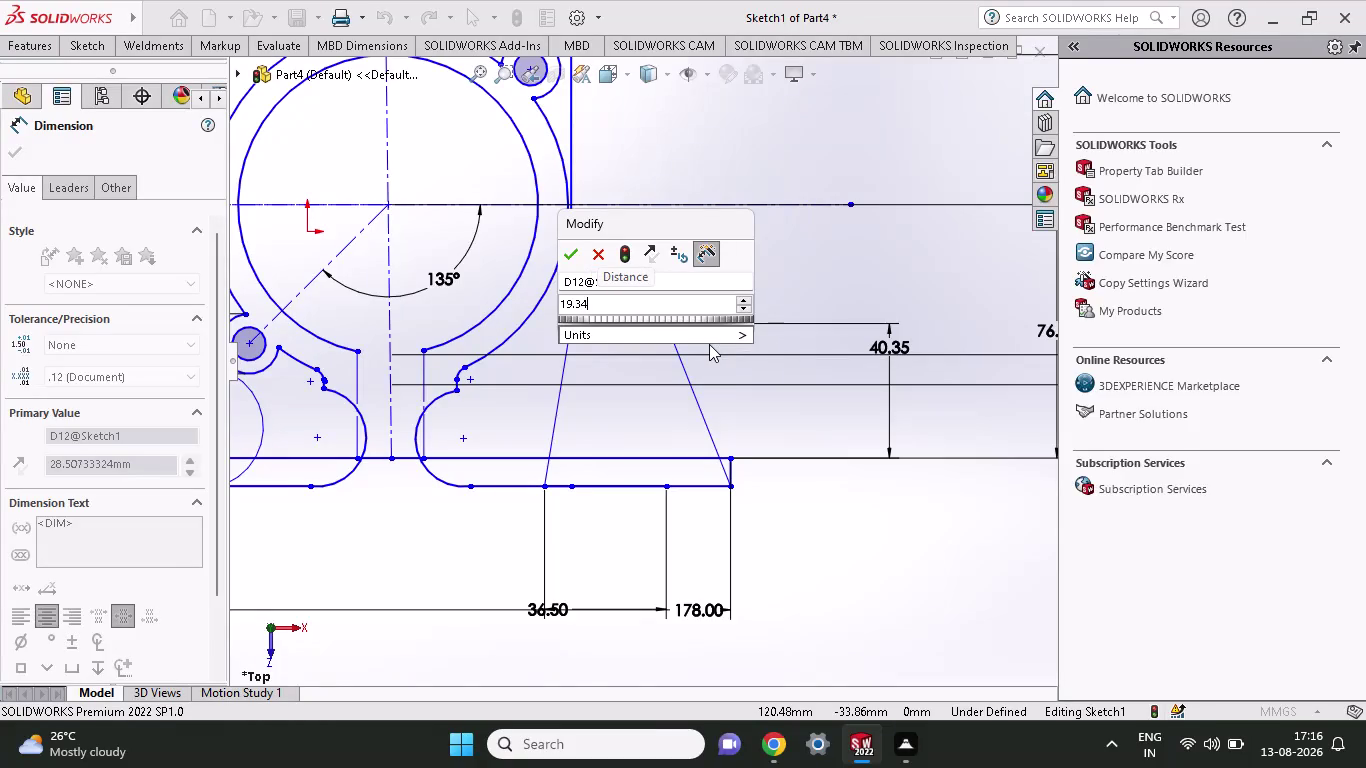
Finish setting the rib's short top edge dimension to 19.30.
key(BackSpace)
key(Return)
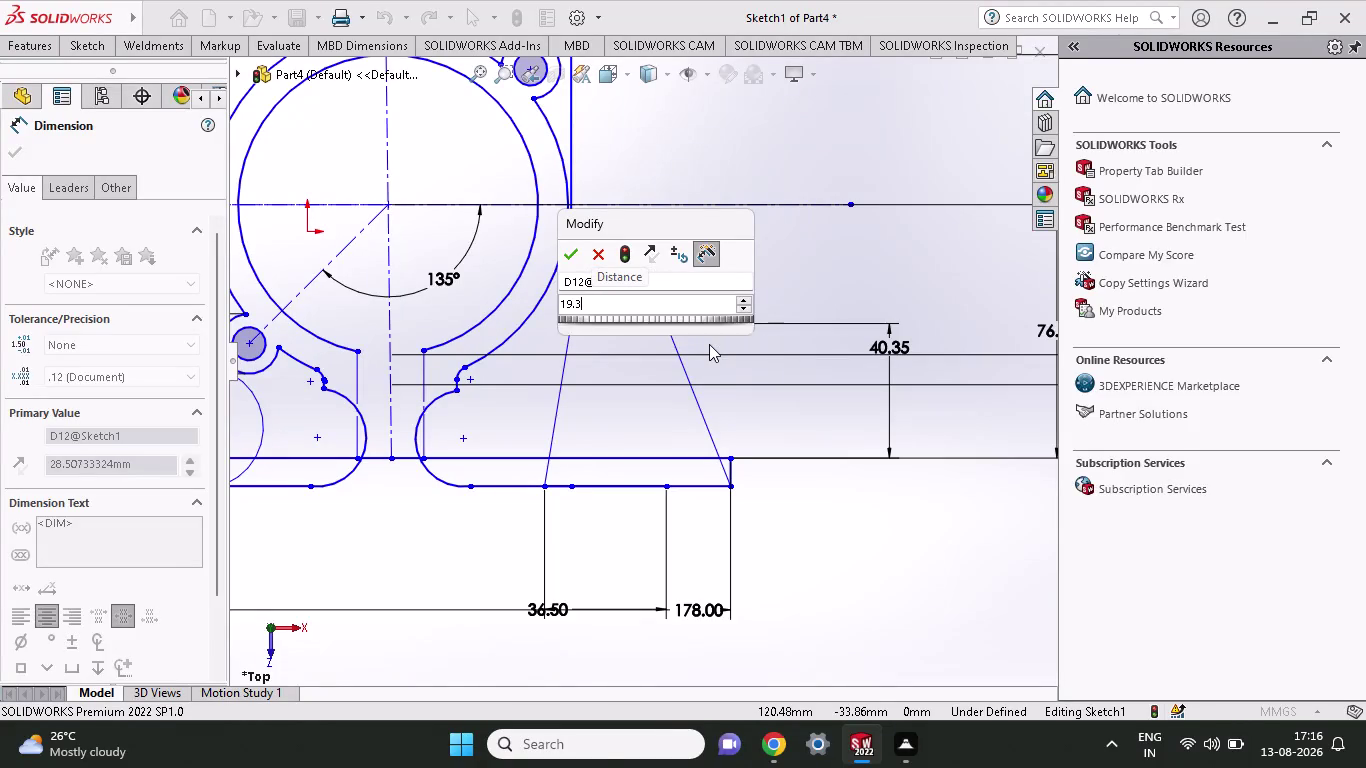
scroll(up, 3)
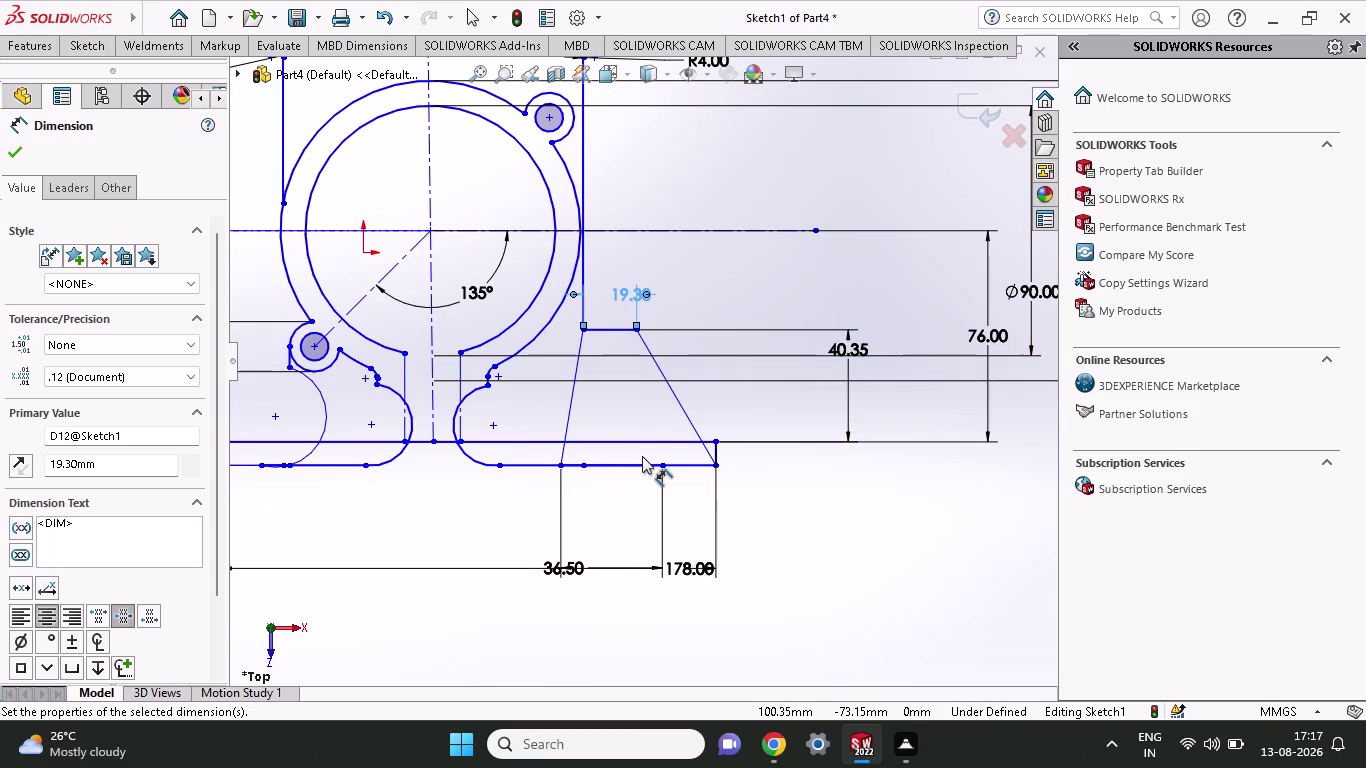
key(Escape)
Try a distance dimension on the rib's slanted edge, then undo it.
click(691, 426)
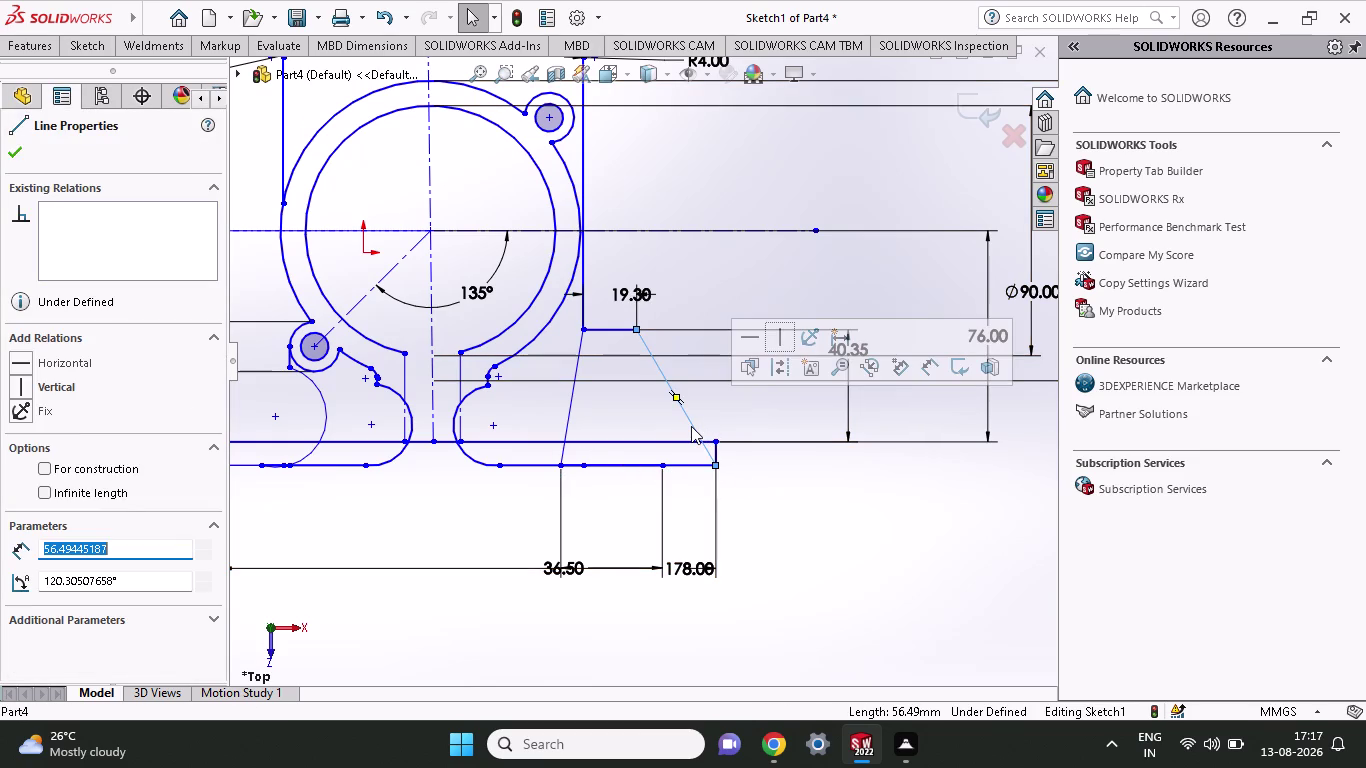
key(Delete)
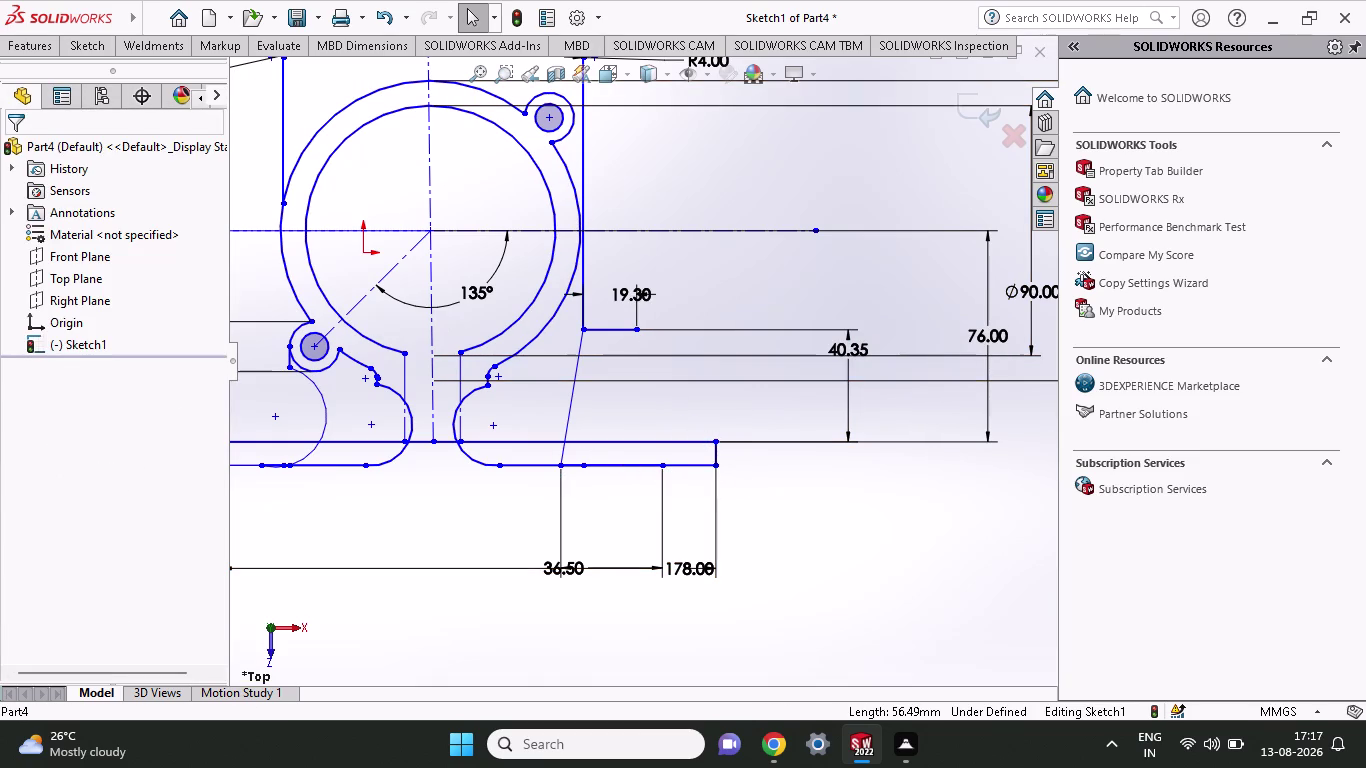
click(90, 50)
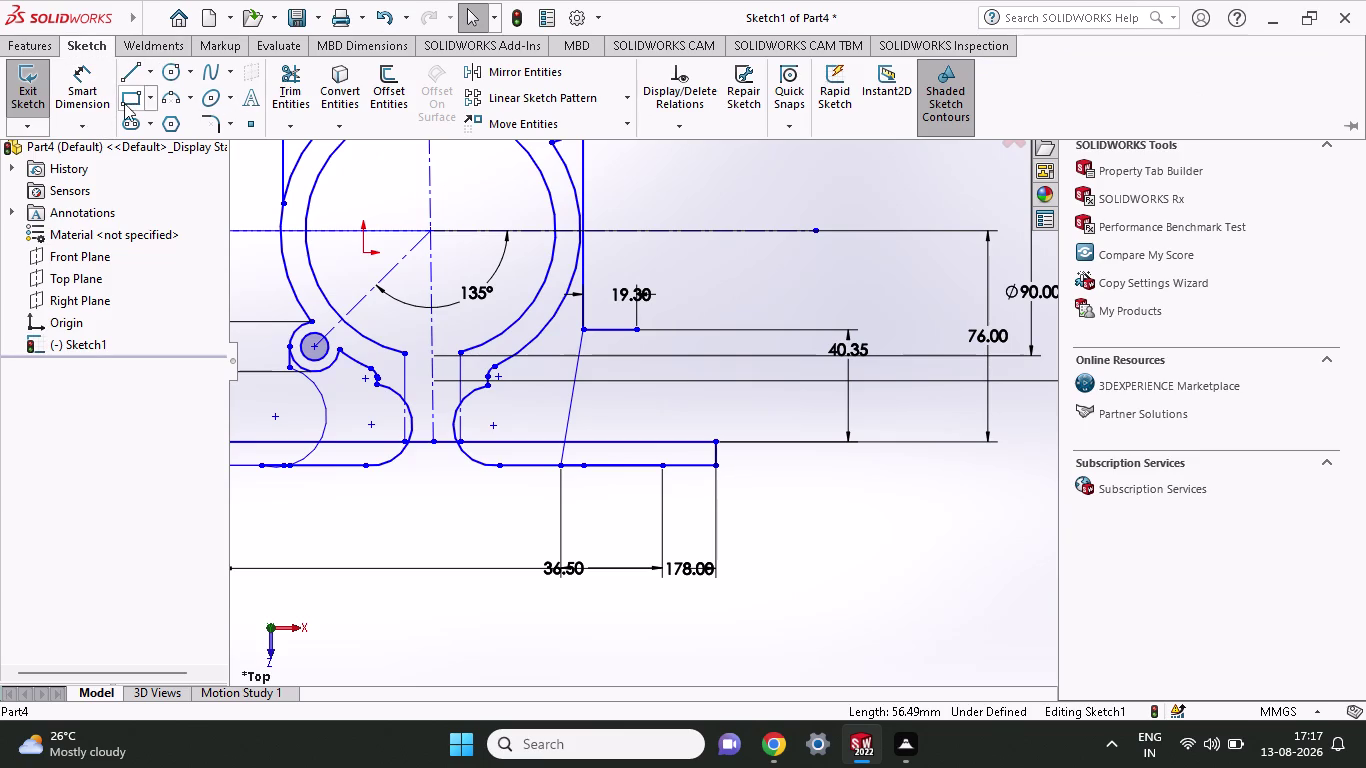
click(104, 103)
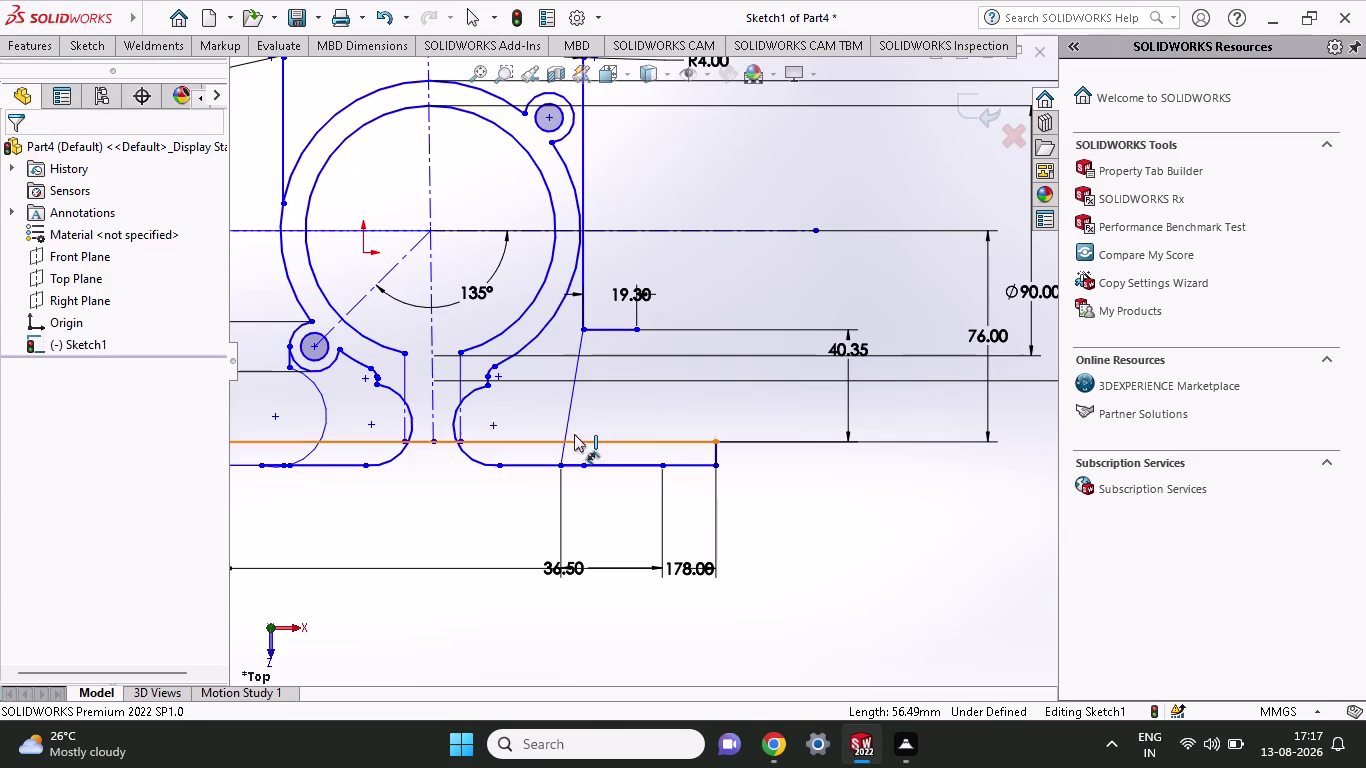
click(572, 406)
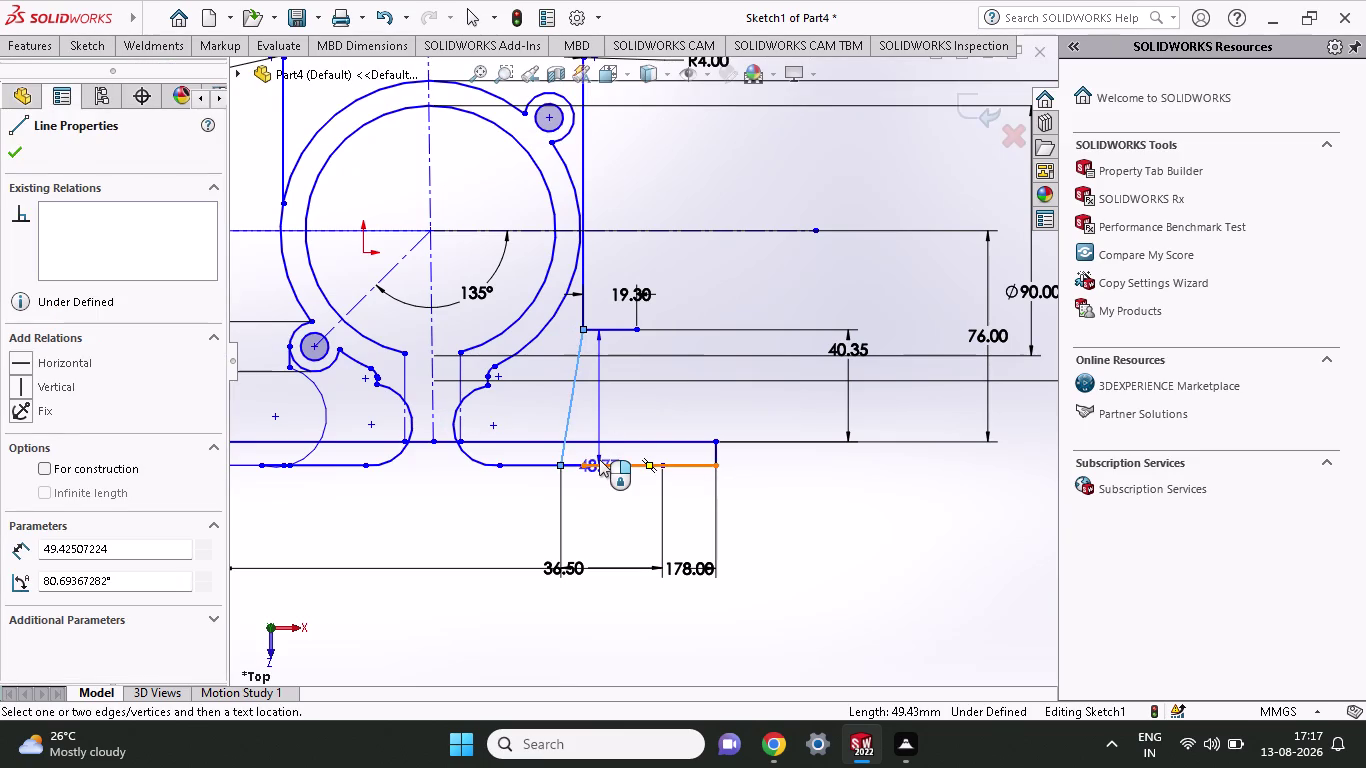
click(599, 459)
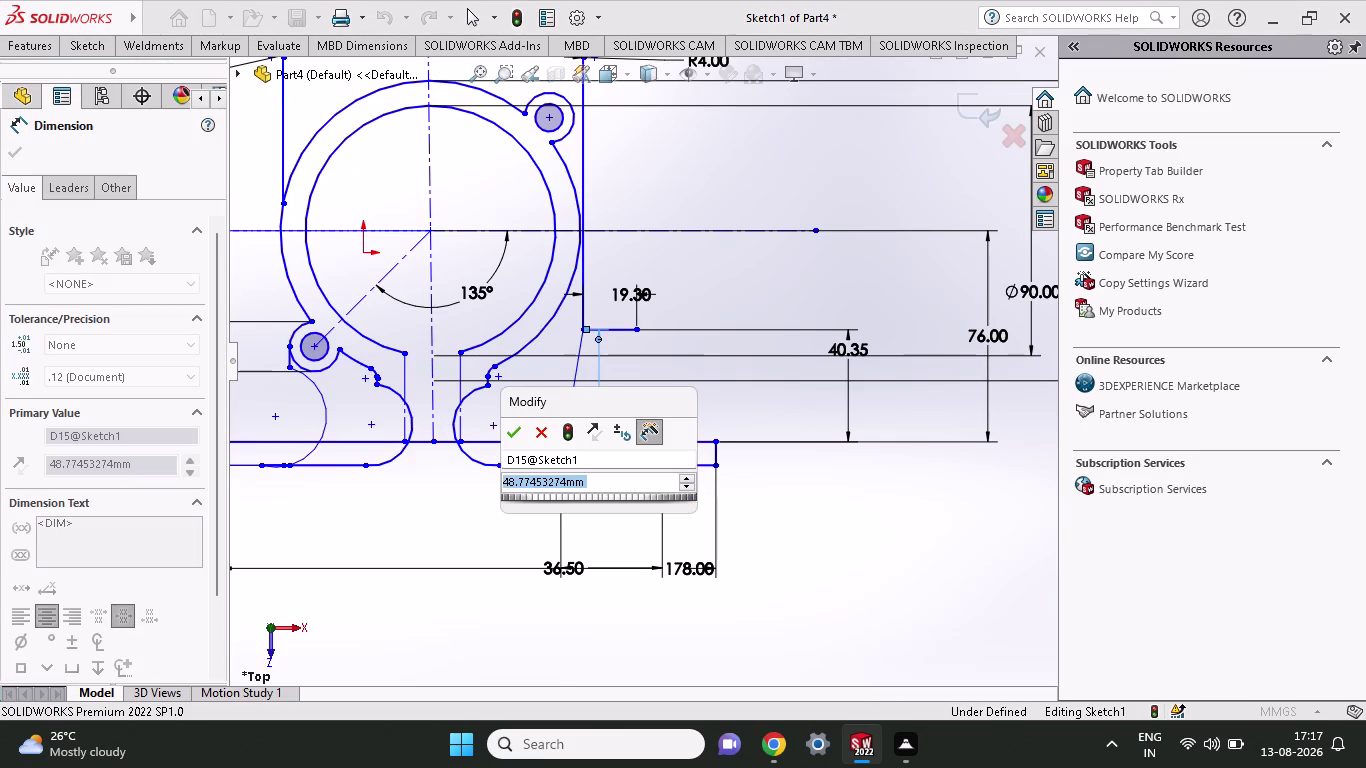
click(539, 431)
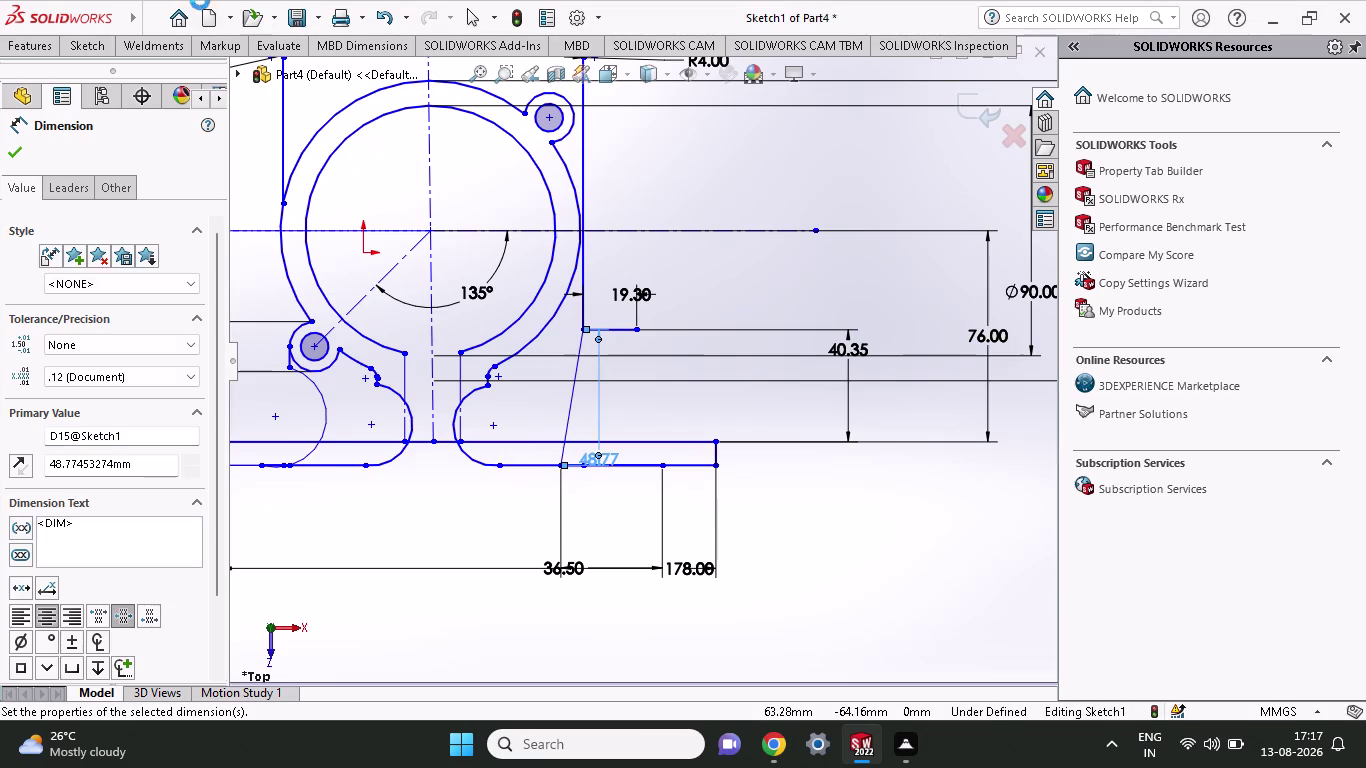
key(ctrl+z)
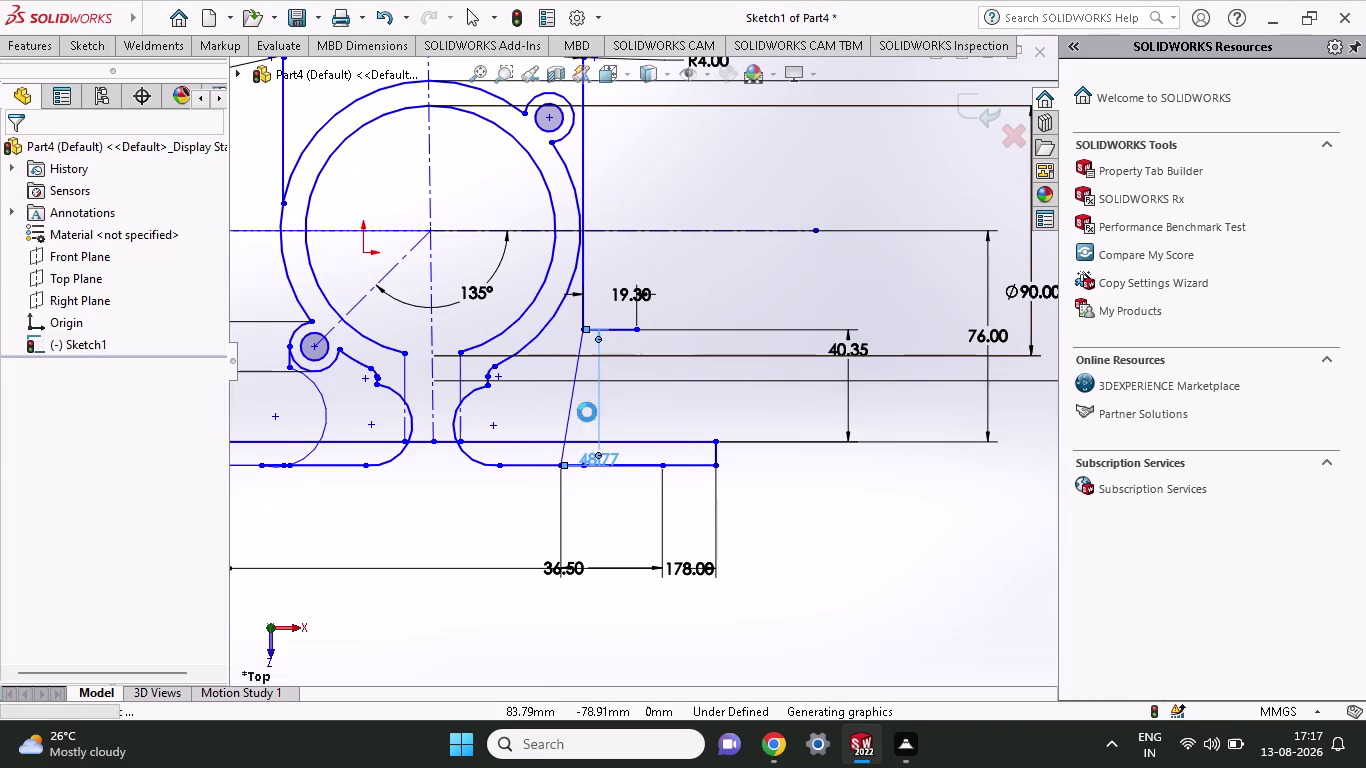
key(ctrl+z)
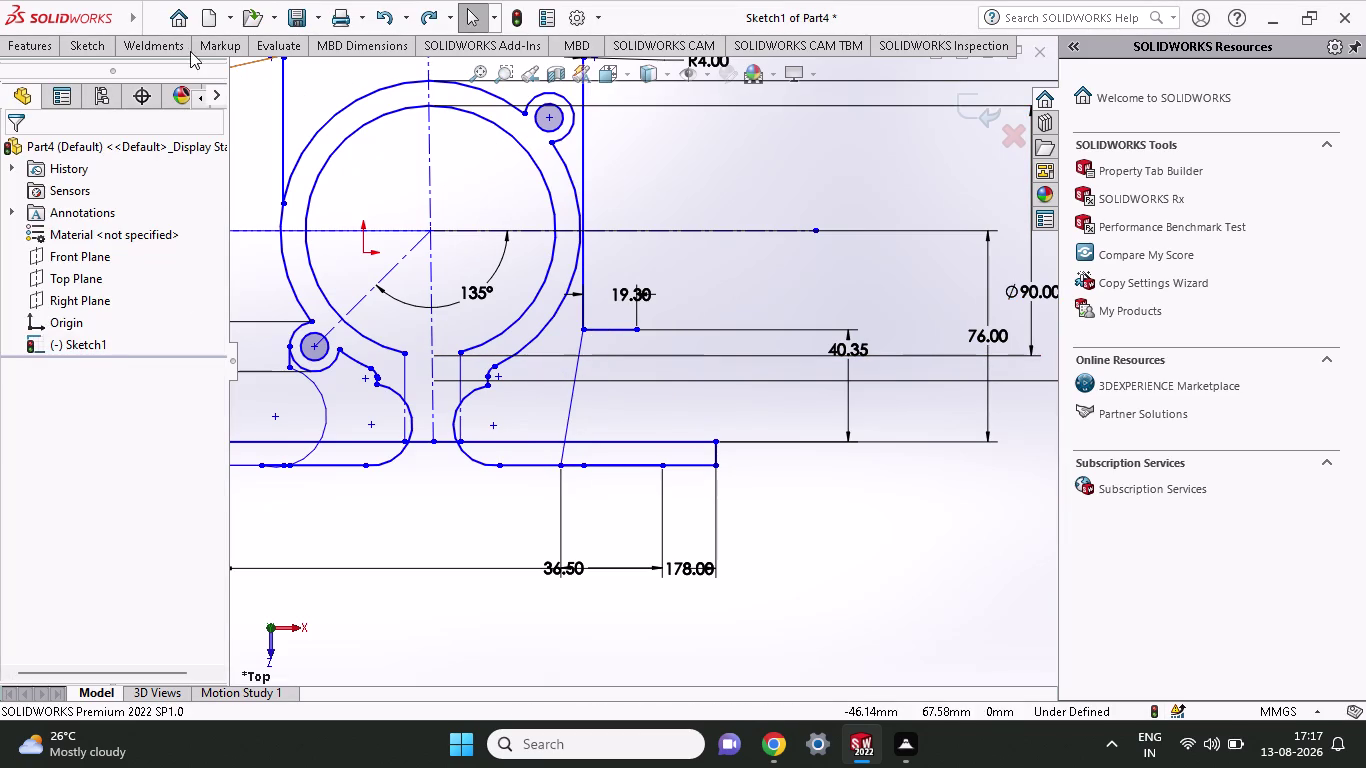
Dimension the slant-to-base angle, try 78°, then undo back to 80.69°.
click(91, 50)
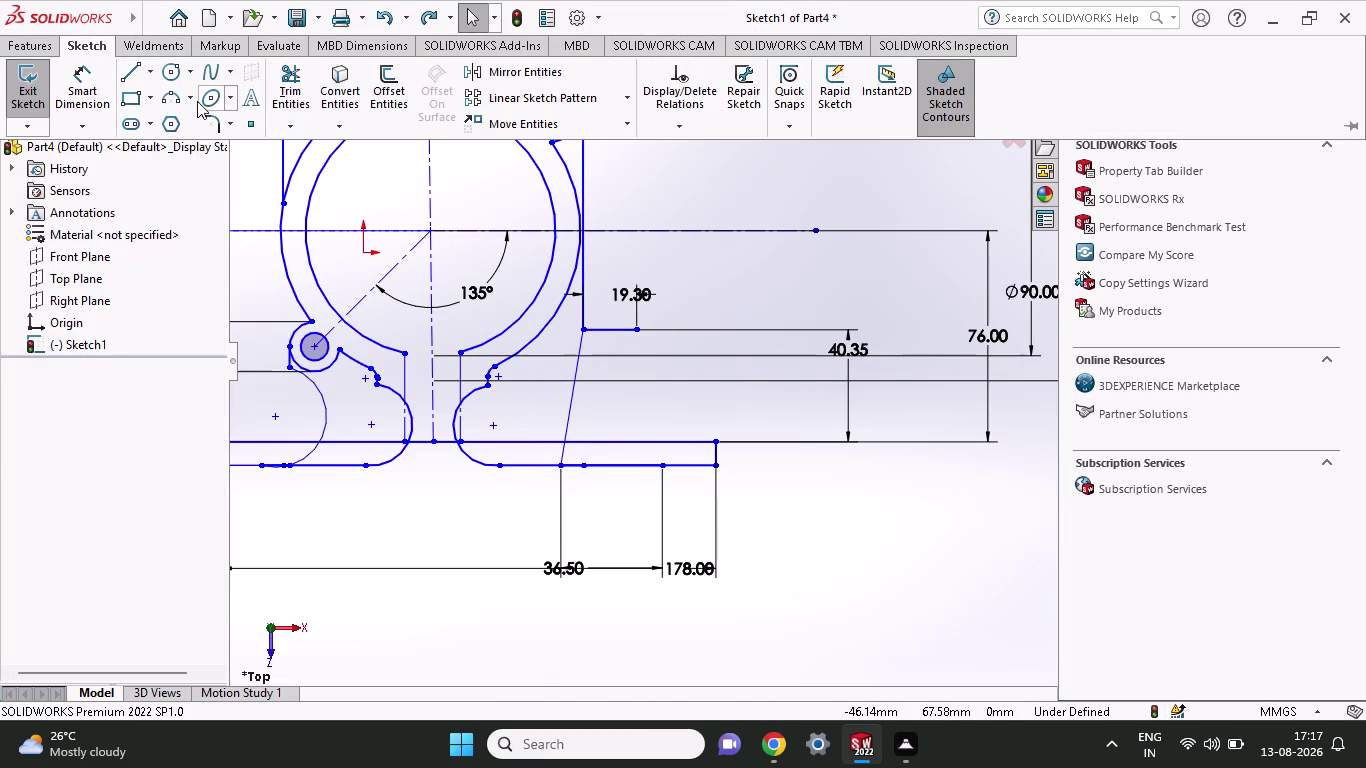
click(83, 97)
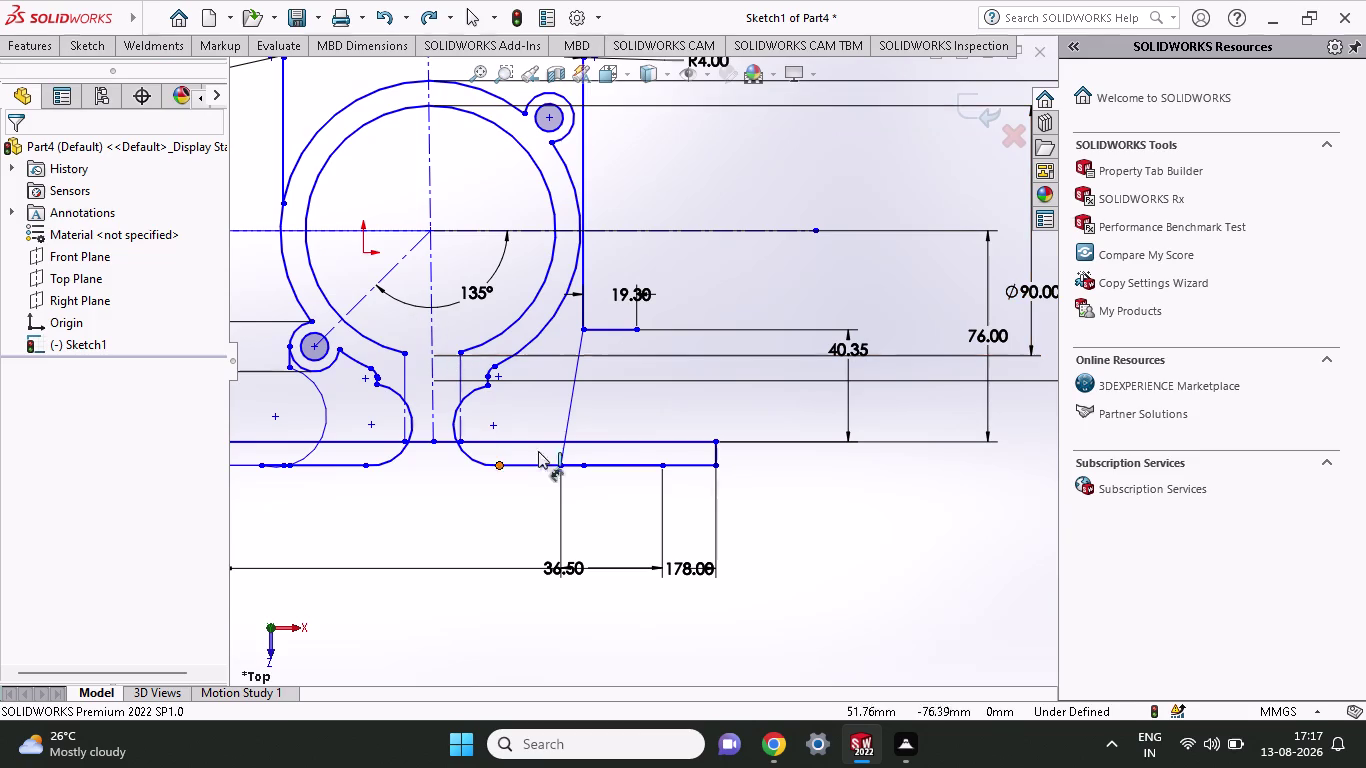
click(570, 397)
click(611, 460)
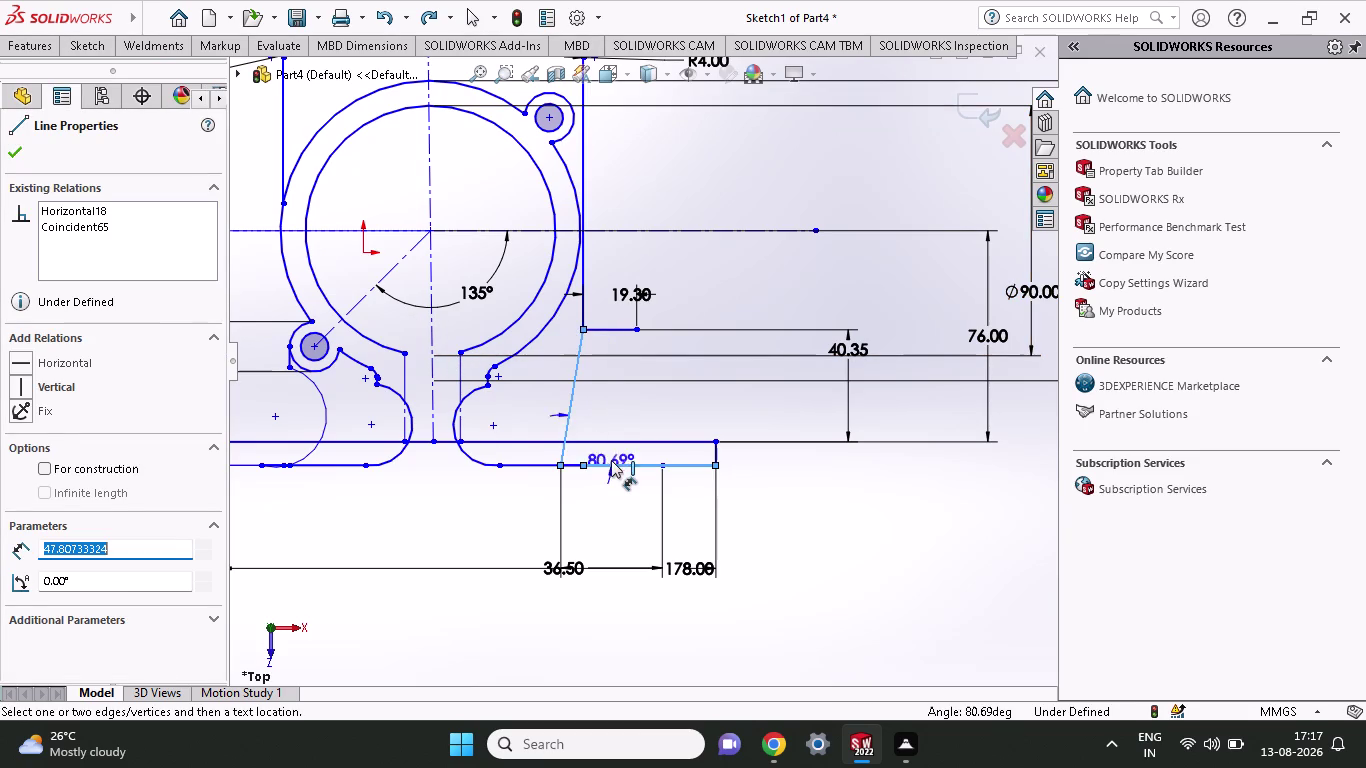
click(658, 416)
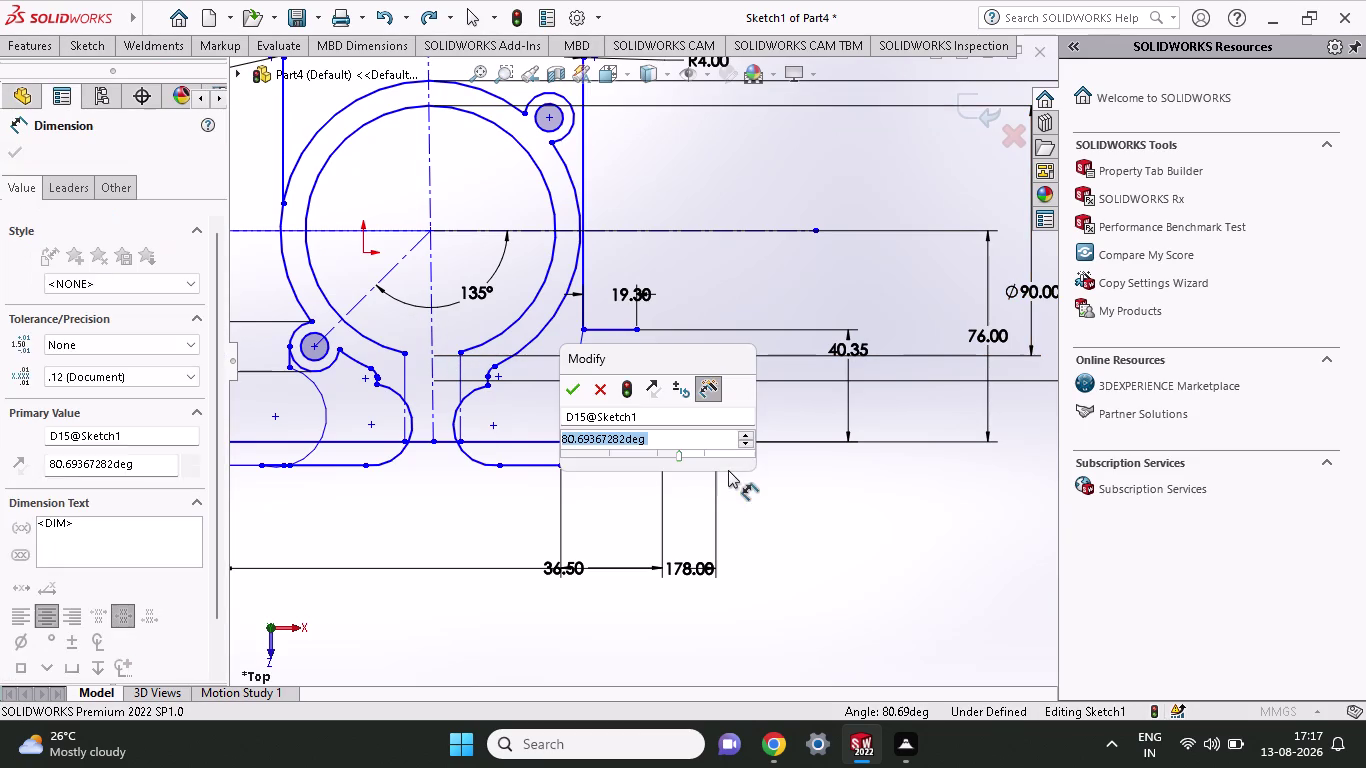
text(78)
key(Return)
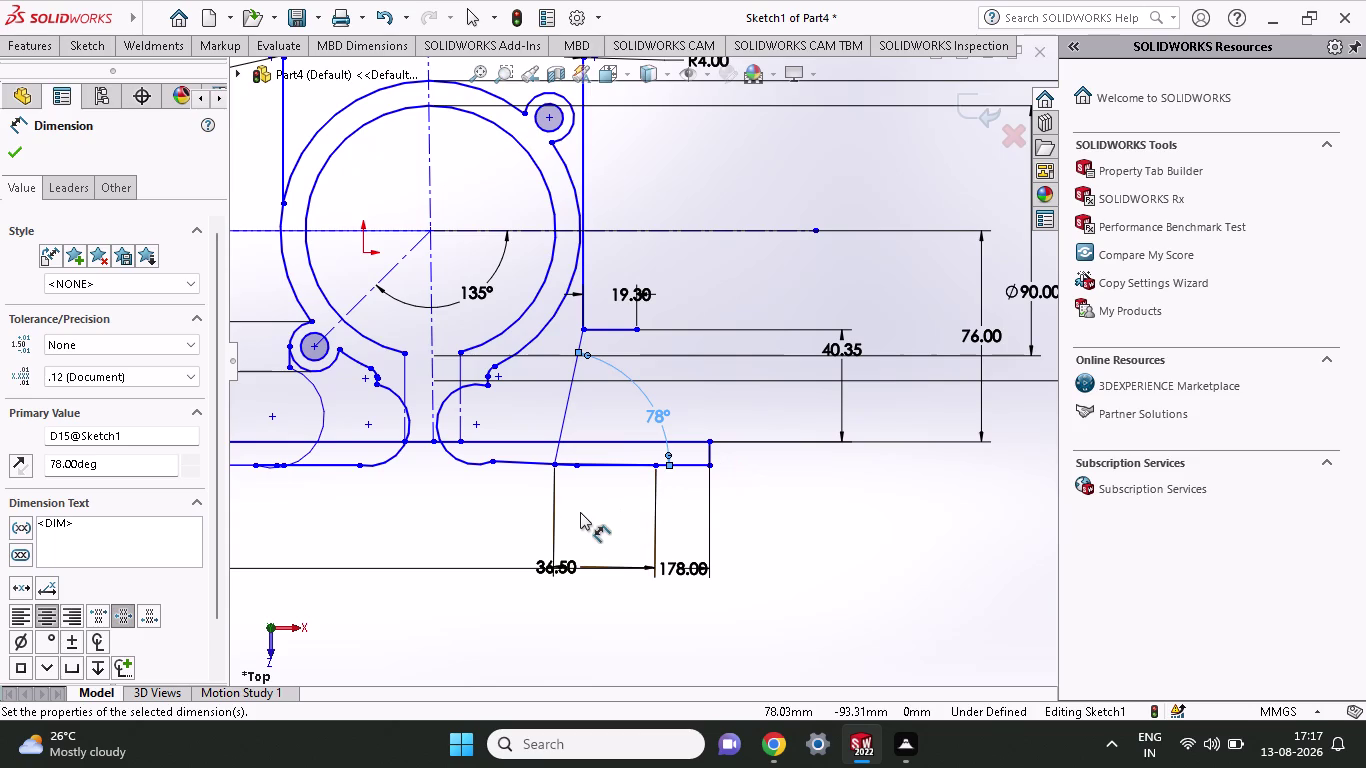
scroll(up, 3)
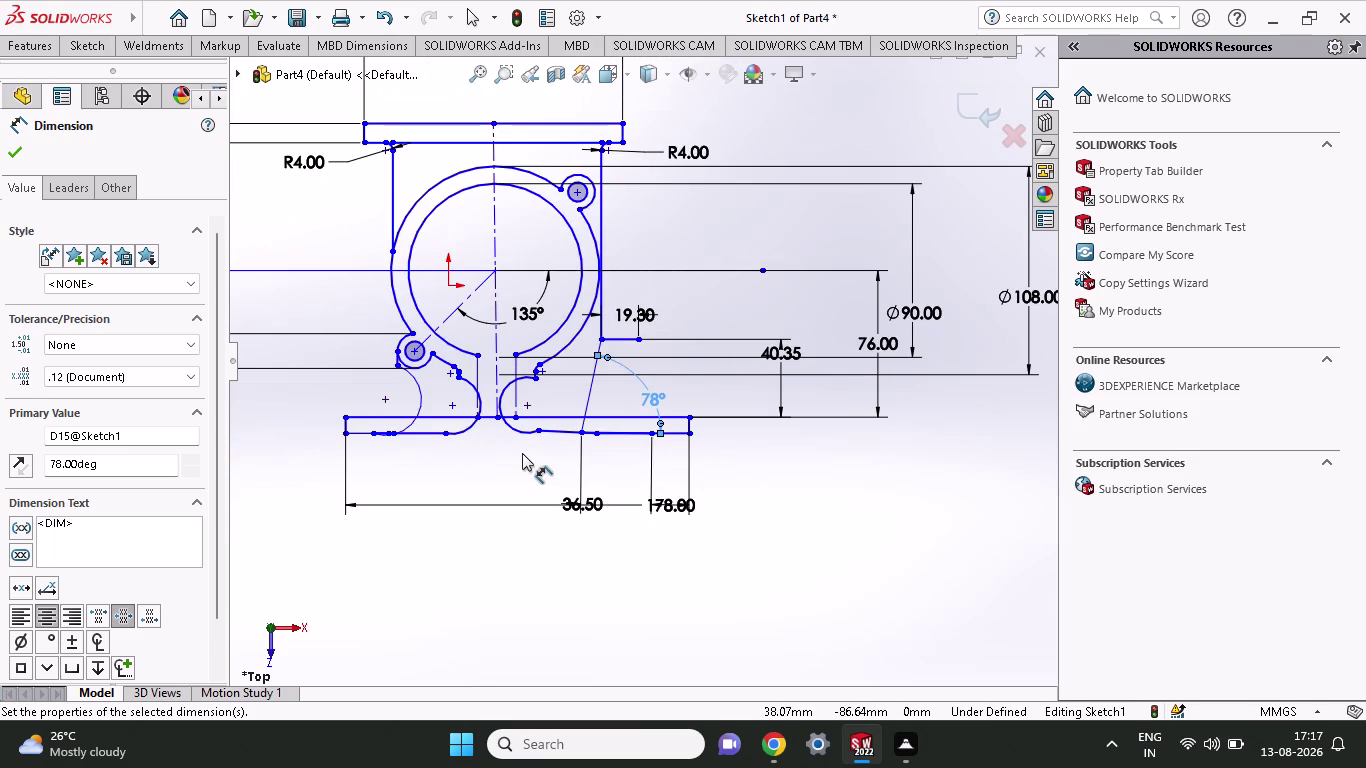
key(ctrl+z)
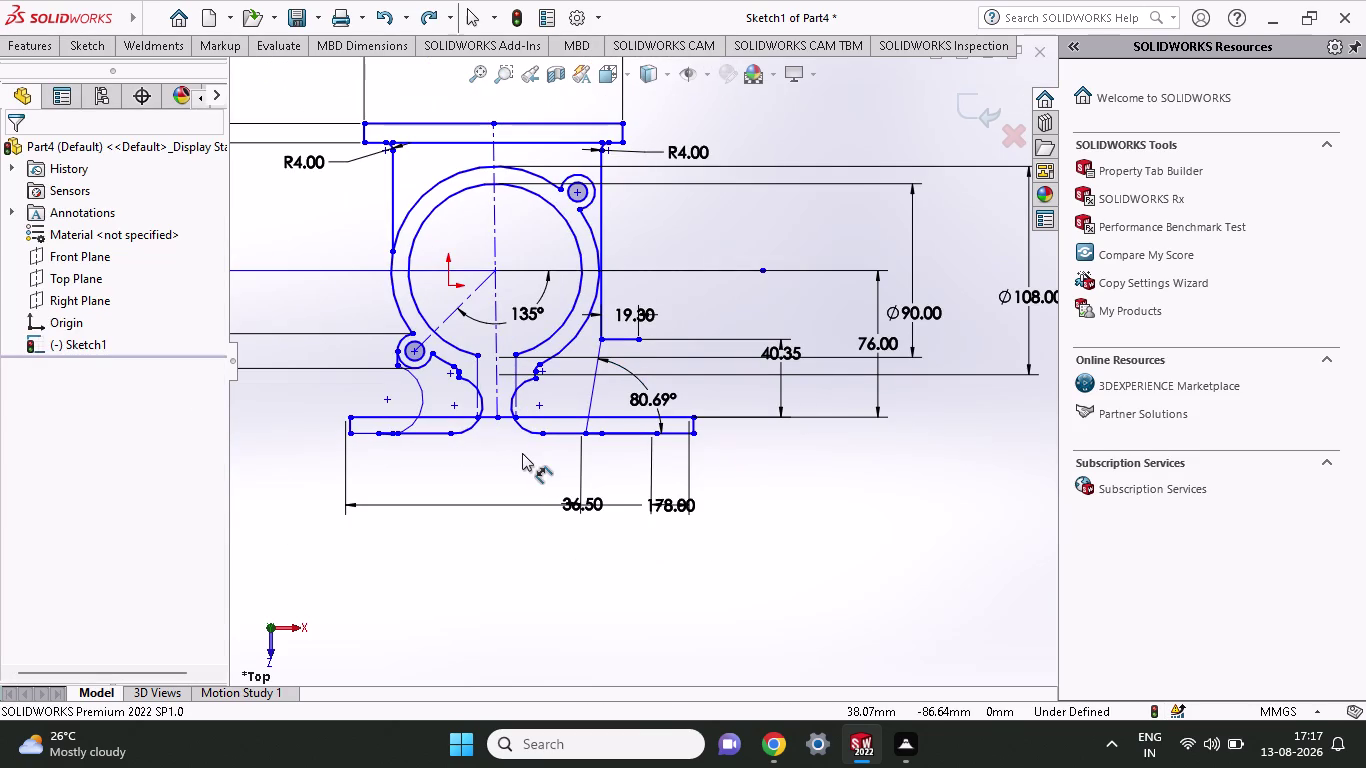
Undo the earlier angle and top-edge width dimension edits.
key(ctrl+z)
key(ctrl+z)
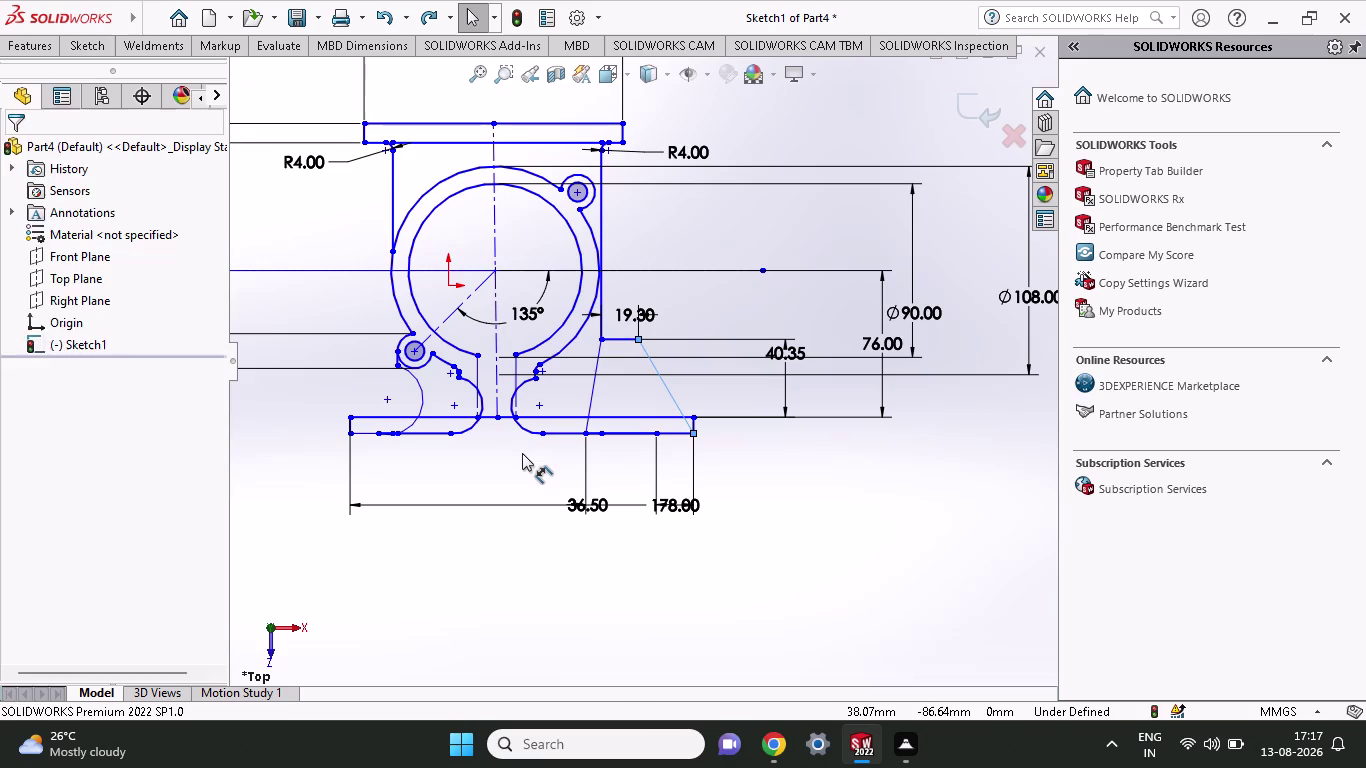
key(ctrl+z)
key(ctrl+z)
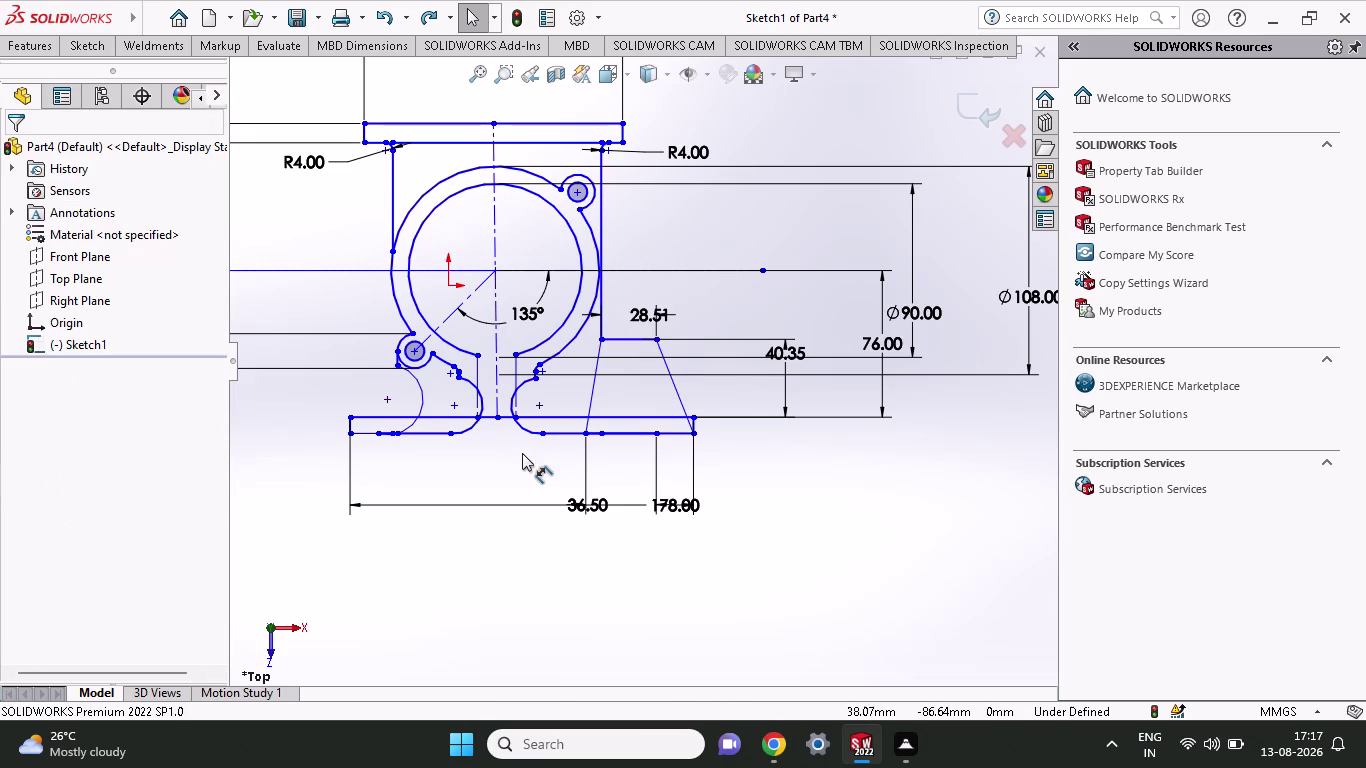
key(ctrl+z)
key(ctrl+z)
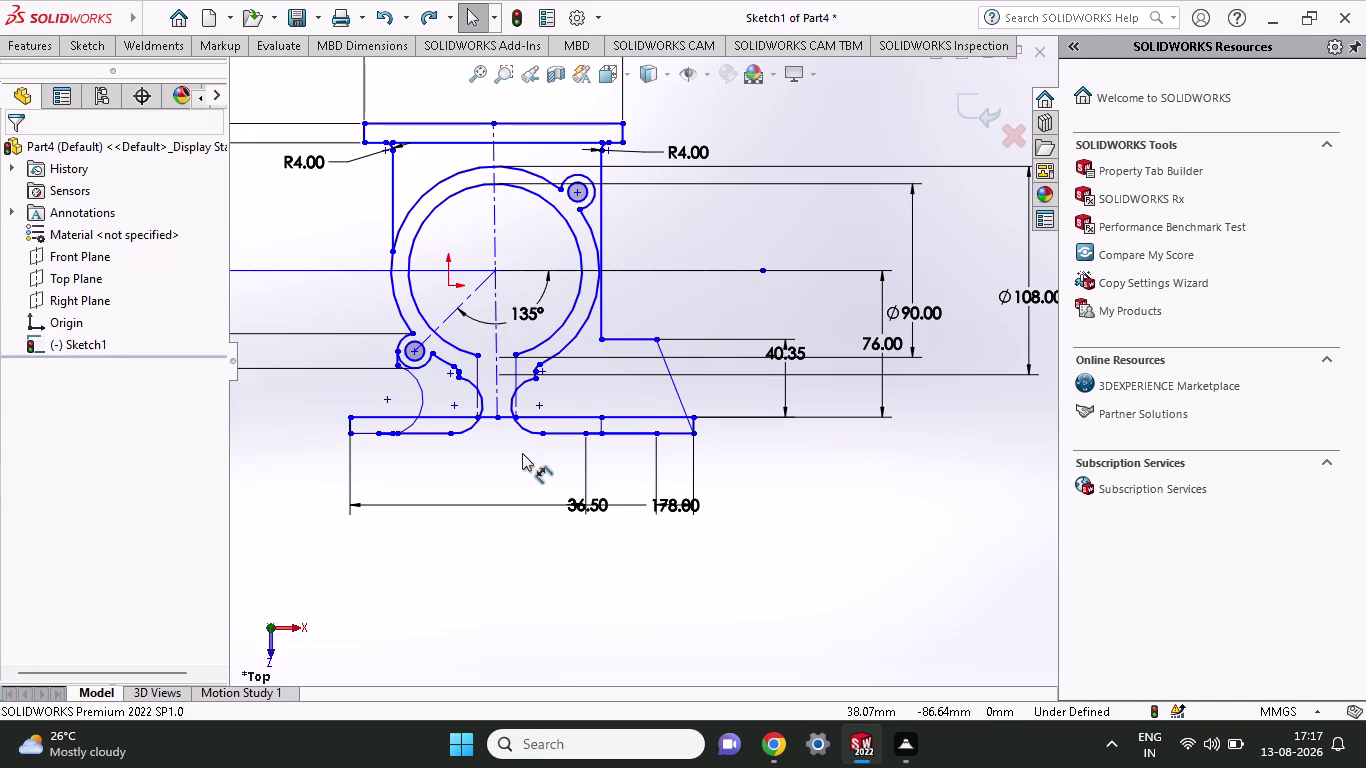
key(ctrl+z)
key(ctrl+z)
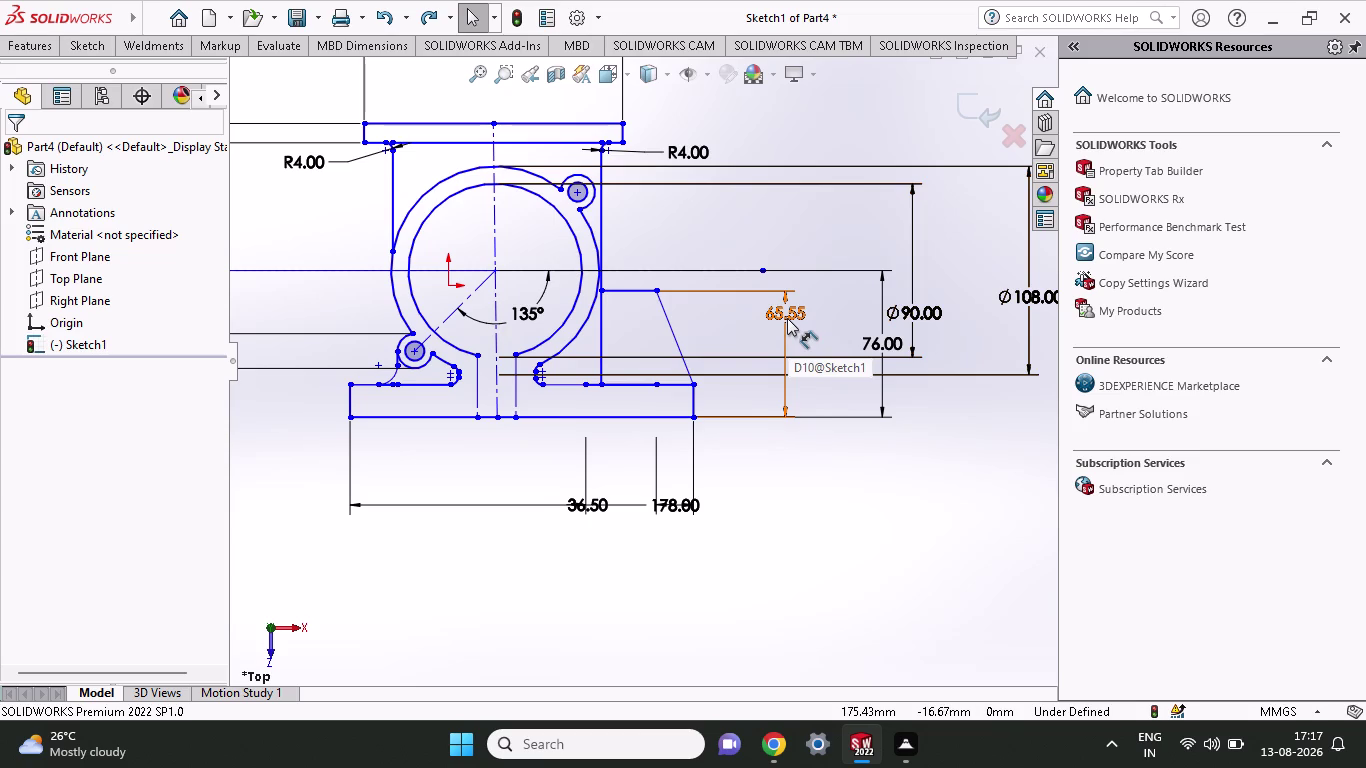
key(ctrl+z)
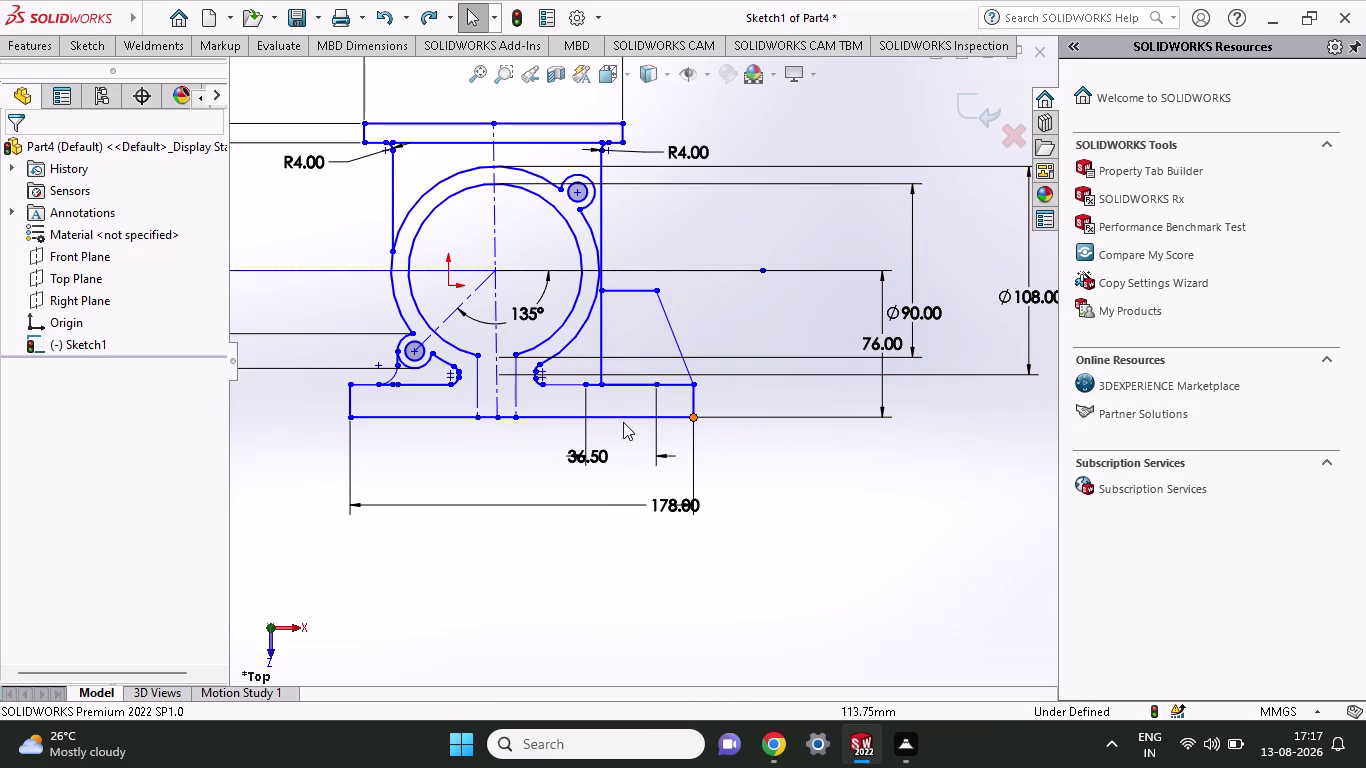
Add a vertical dimension from the slanted edge's lower end to the rib's upper corner.
click(95, 43)
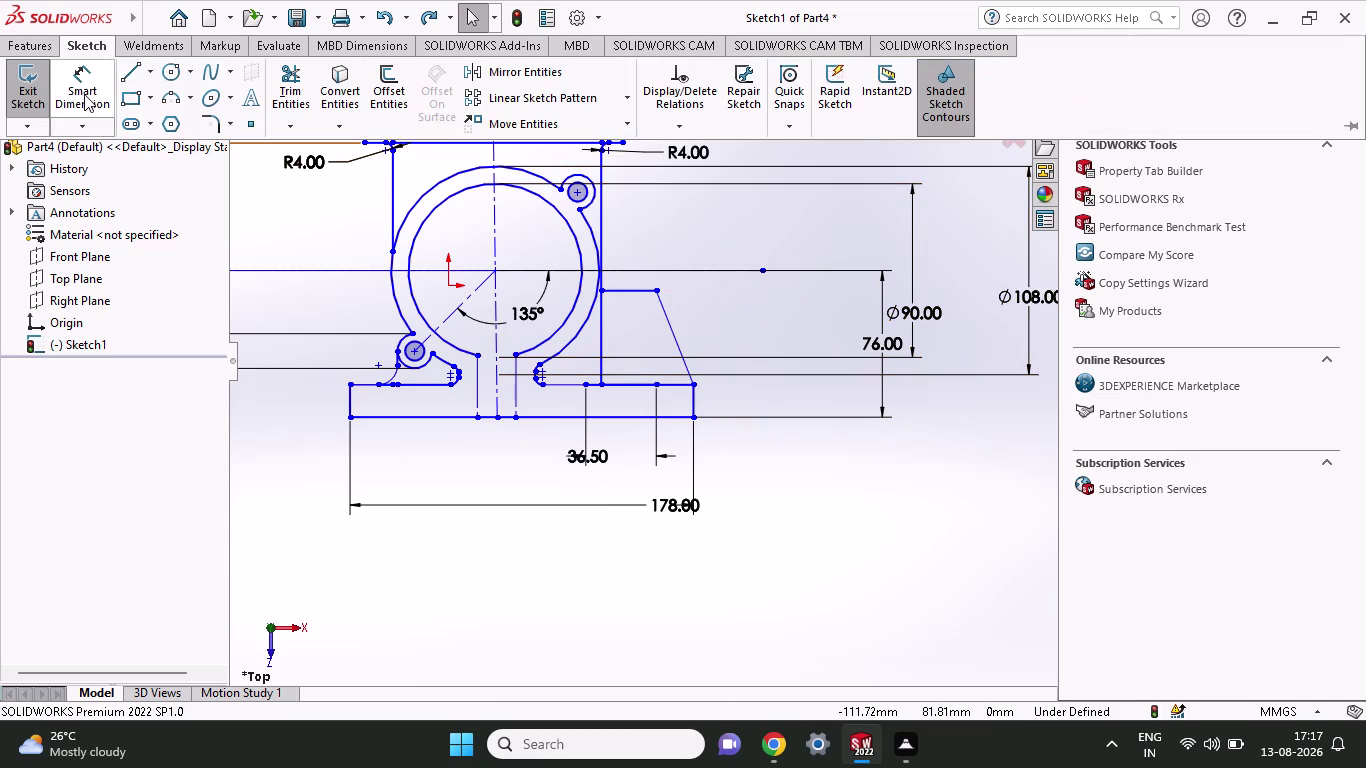
click(83, 94)
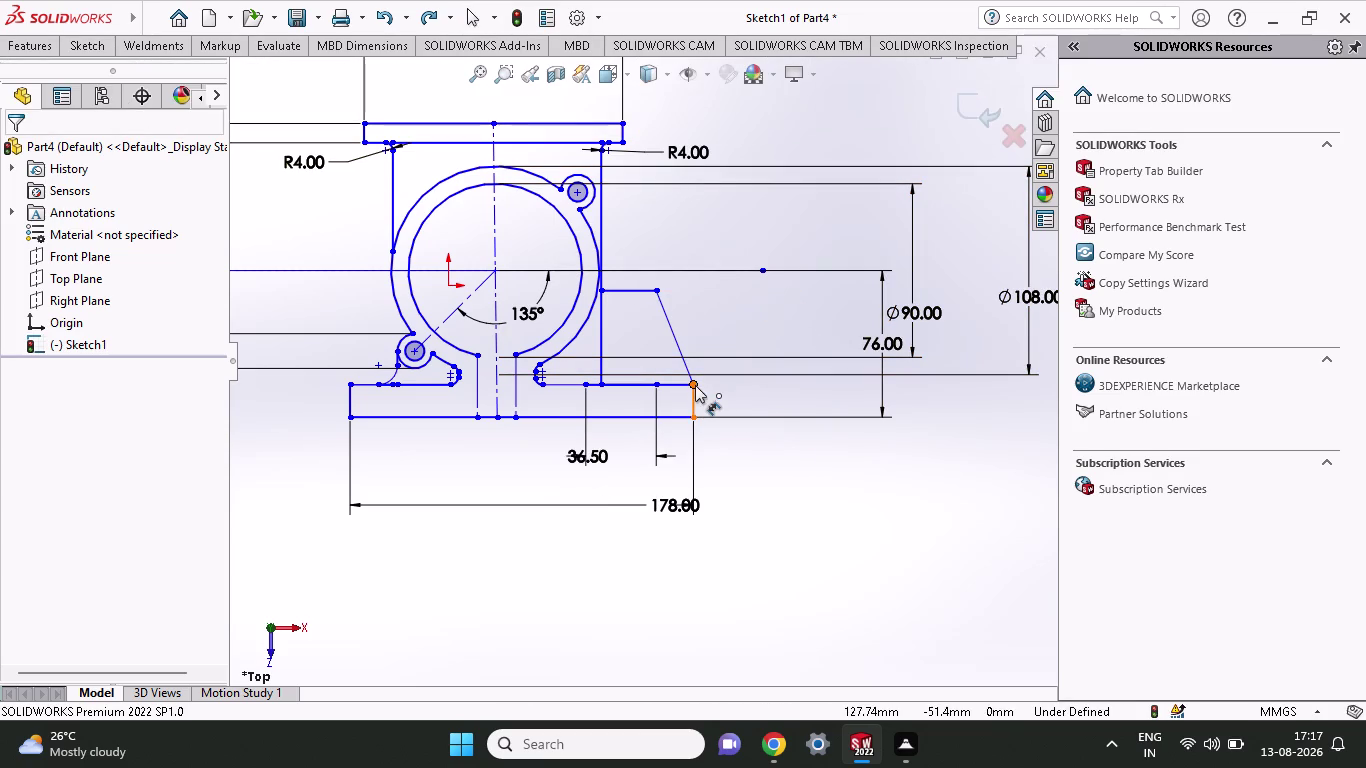
click(691, 373)
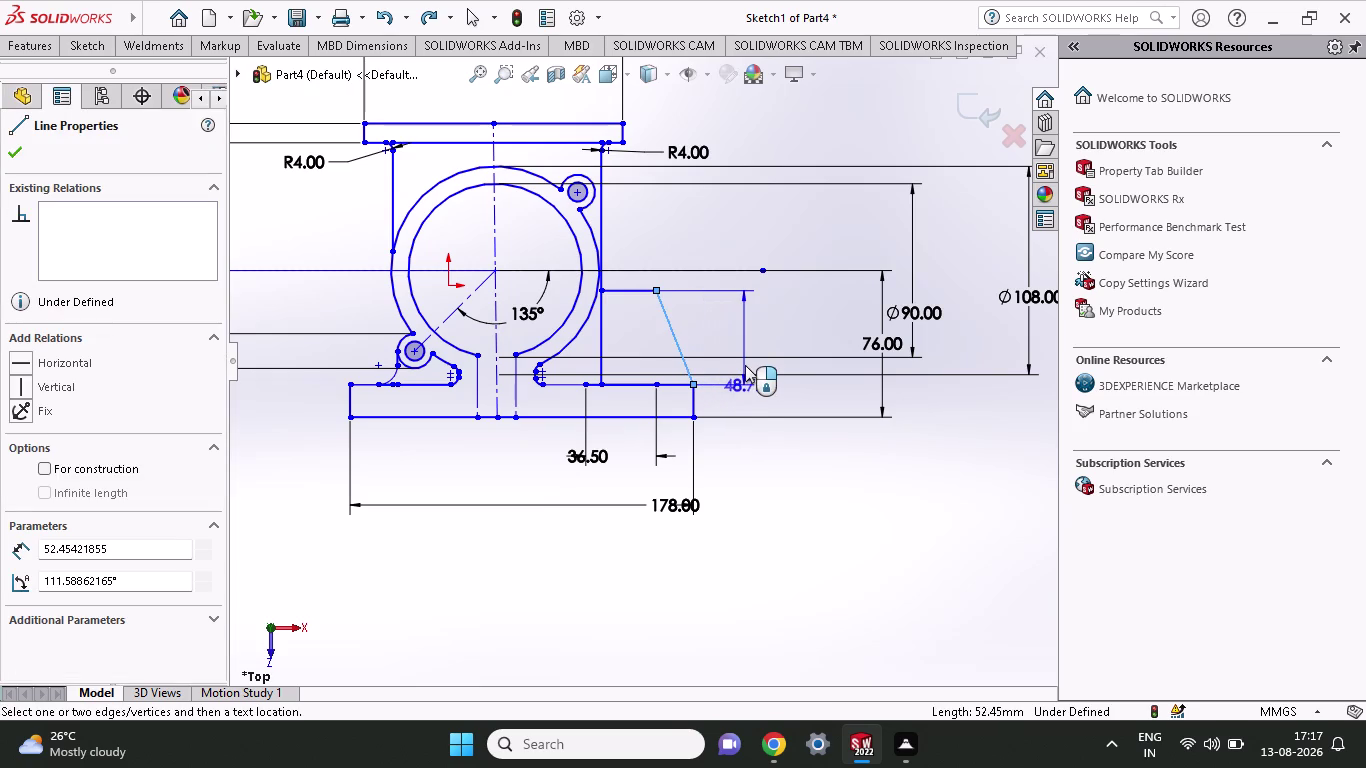
key(Escape)
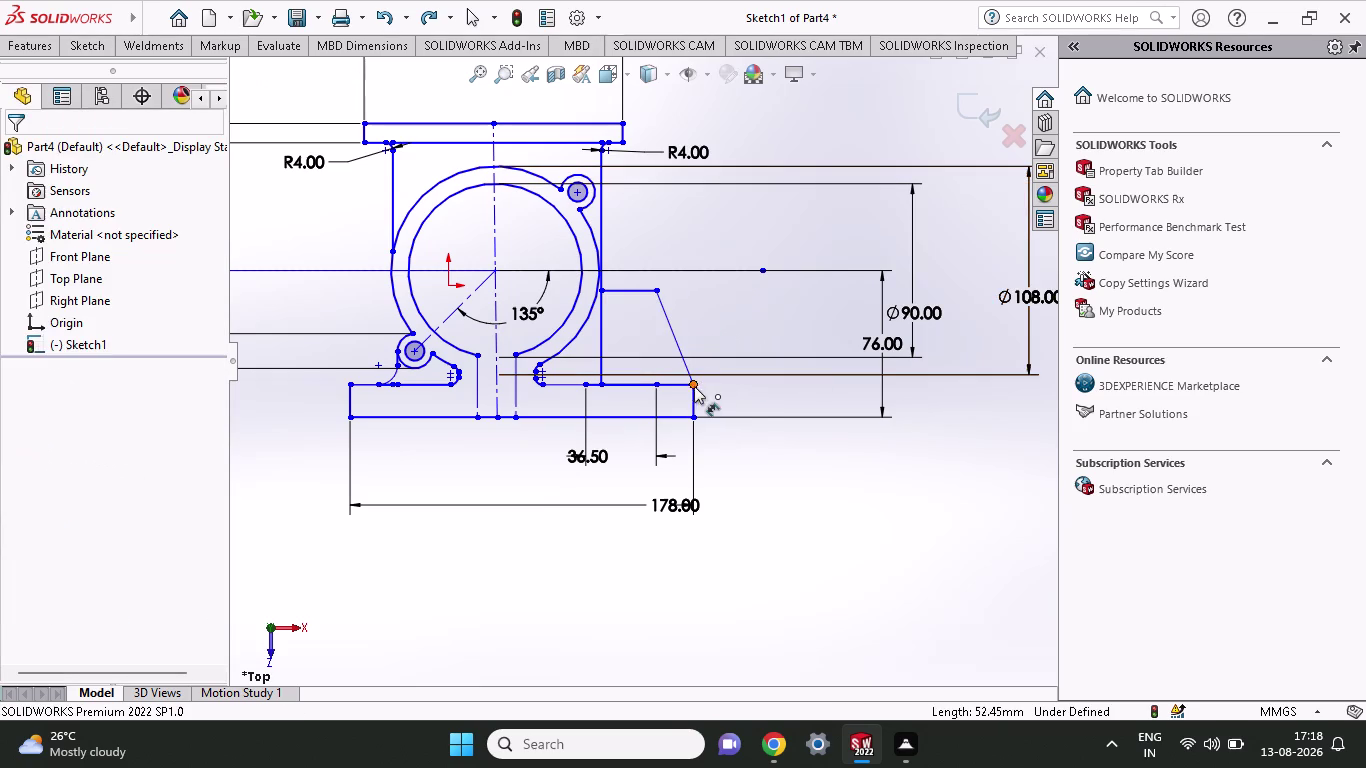
click(692, 386)
click(658, 289)
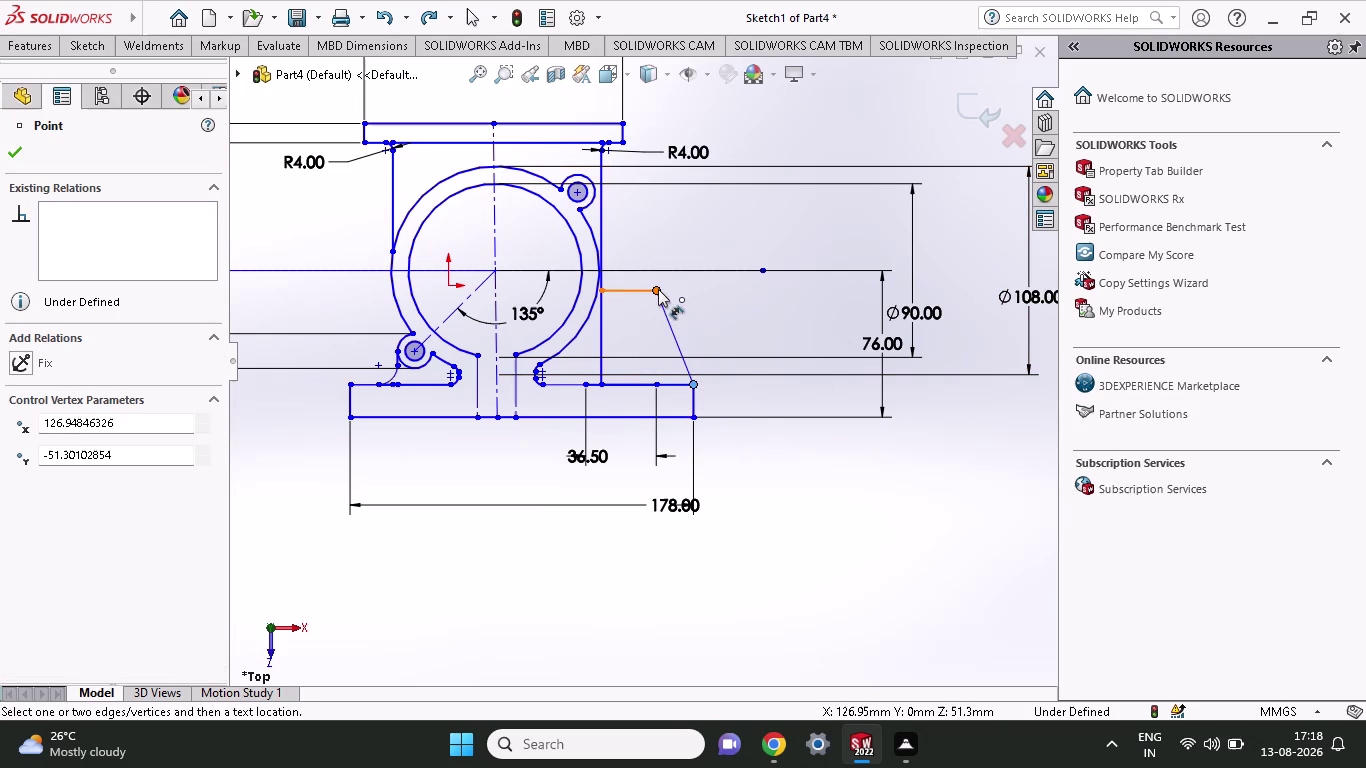
click(820, 317)
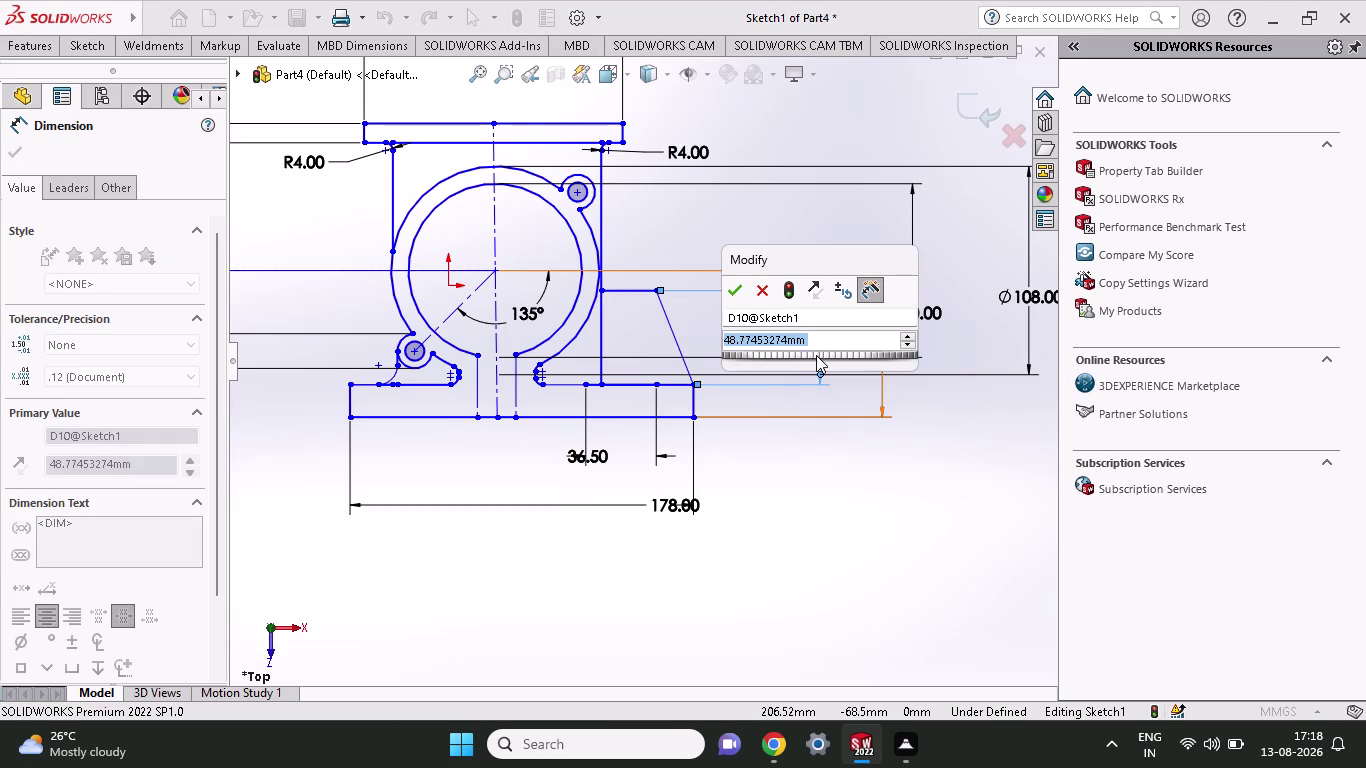
Set that height with the equation 50-16-19.3/2, giving 24.35.
text(5)
text(0)
key(minus)
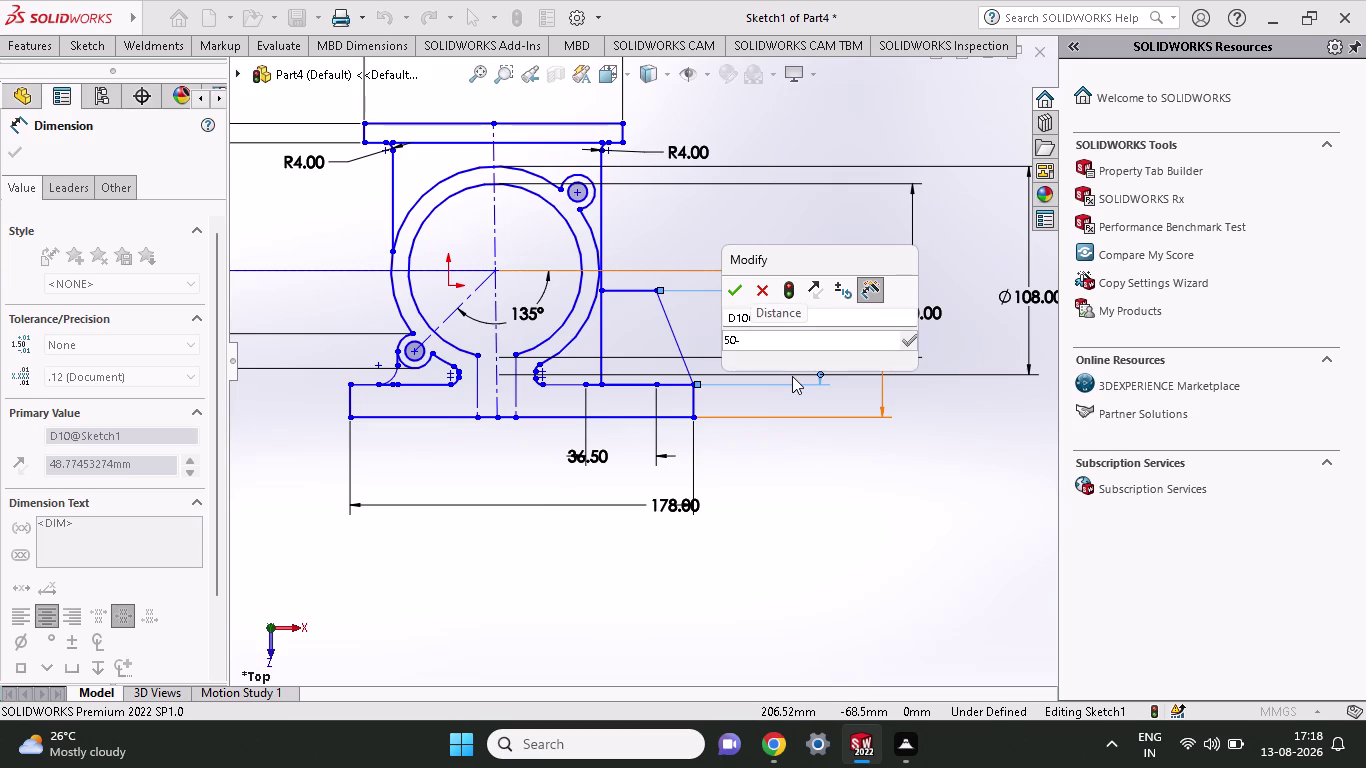
key(1)
text(6-)
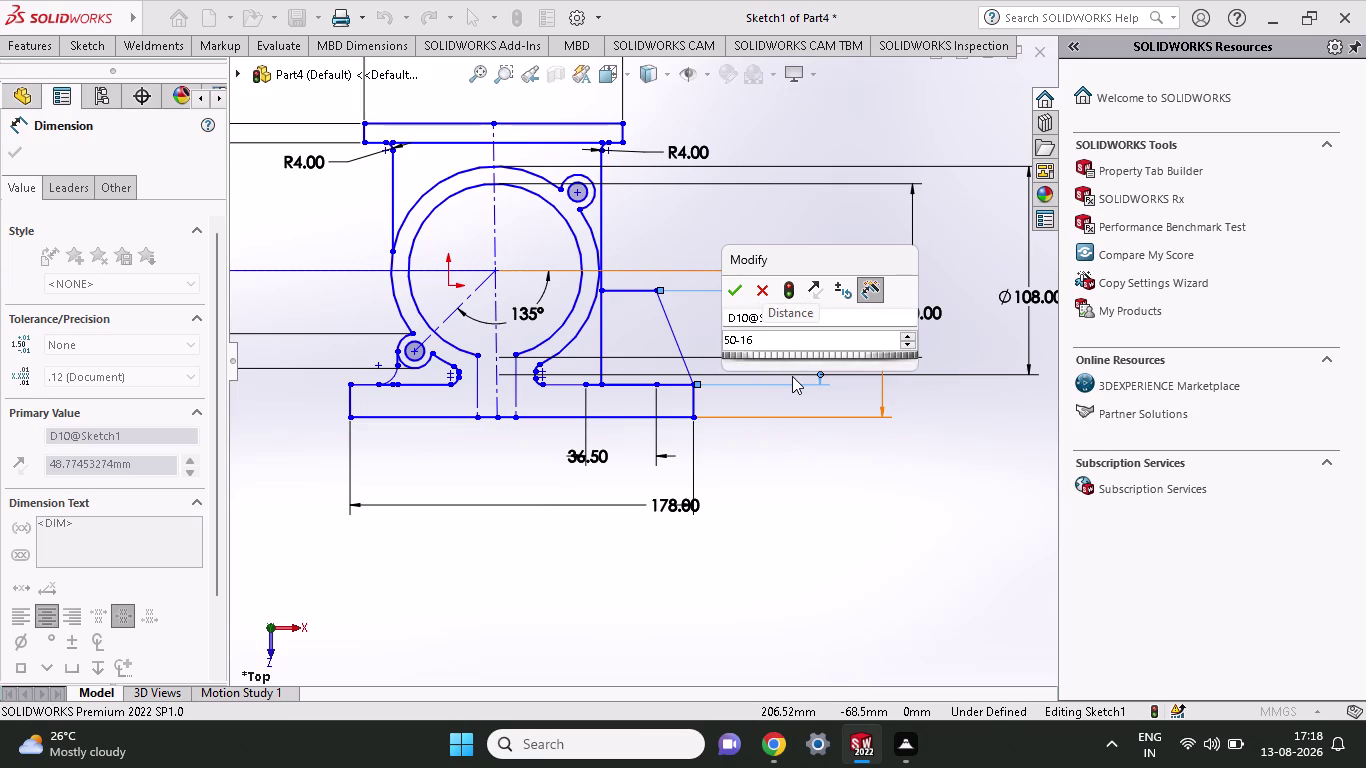
text(19.3)
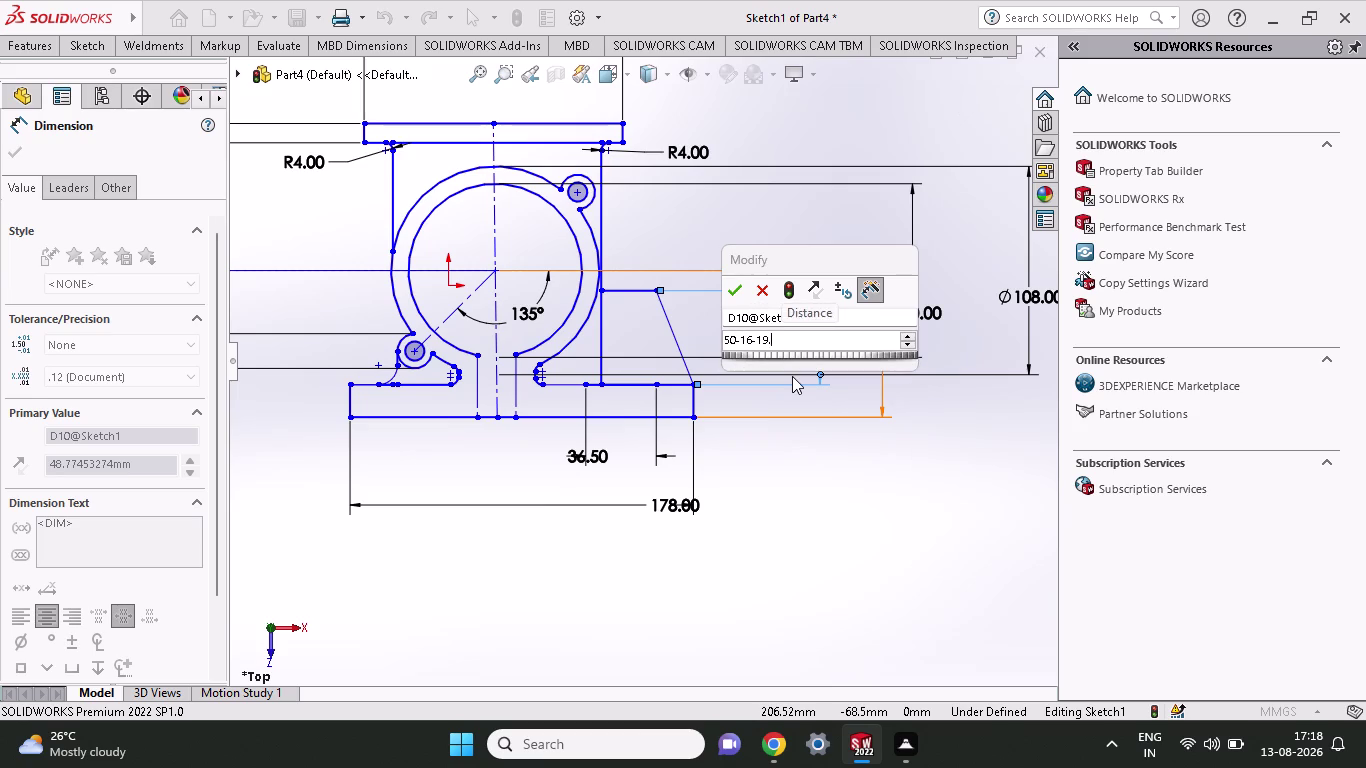
text(/2)
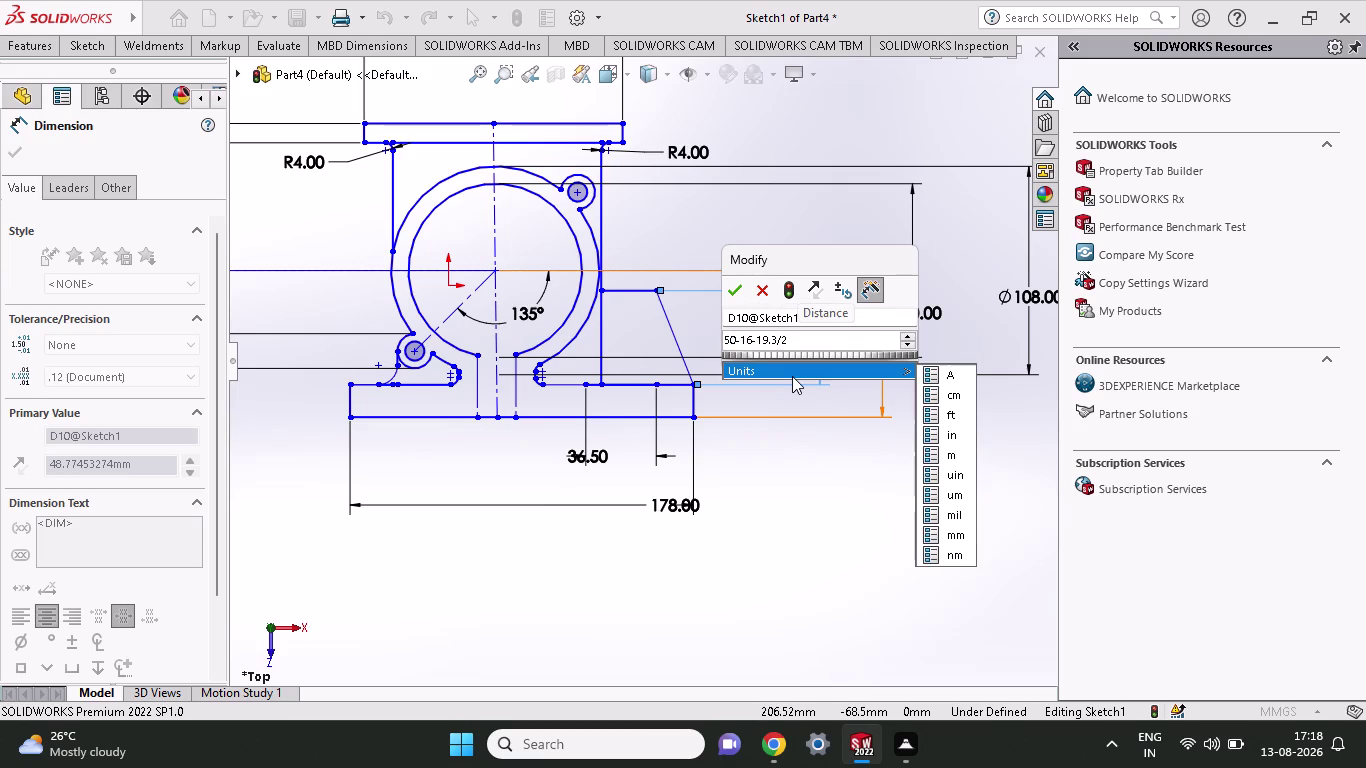
key(Return)
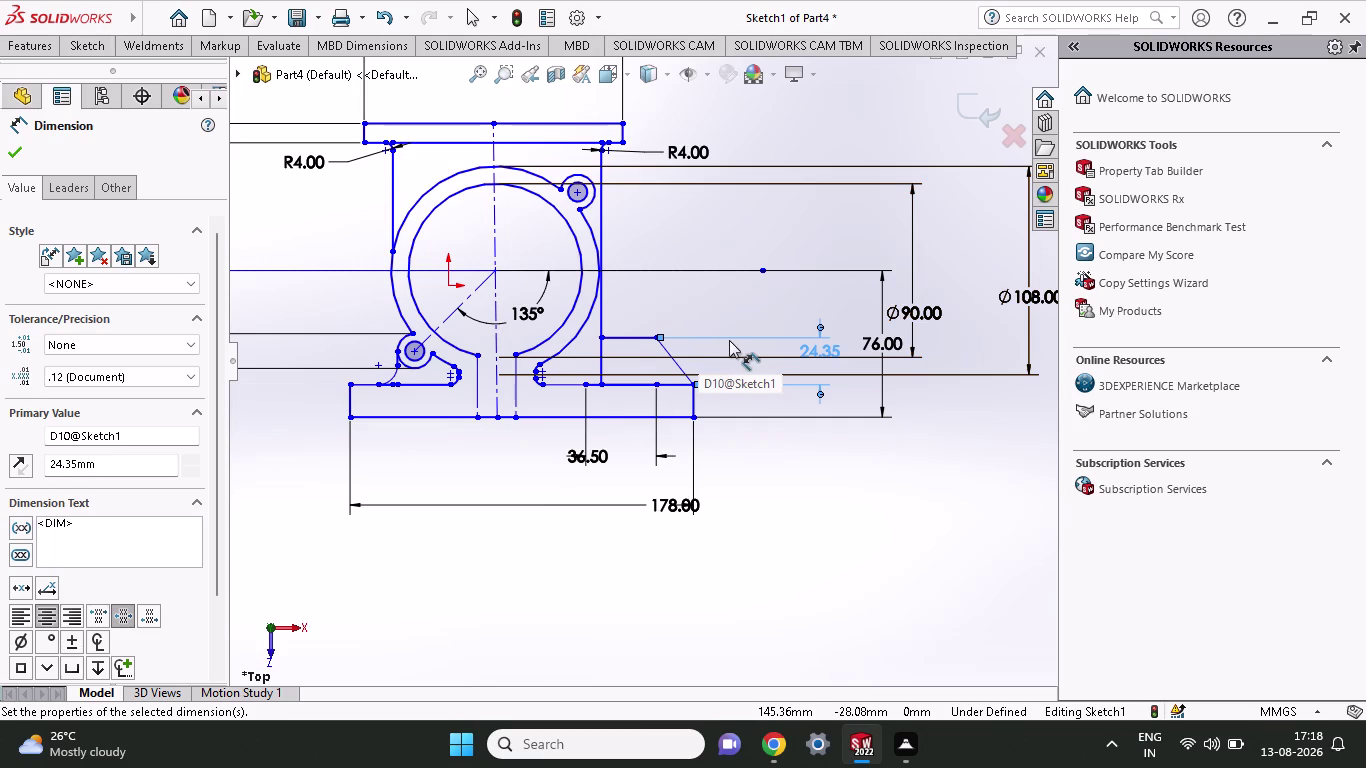
double_click(817, 346)
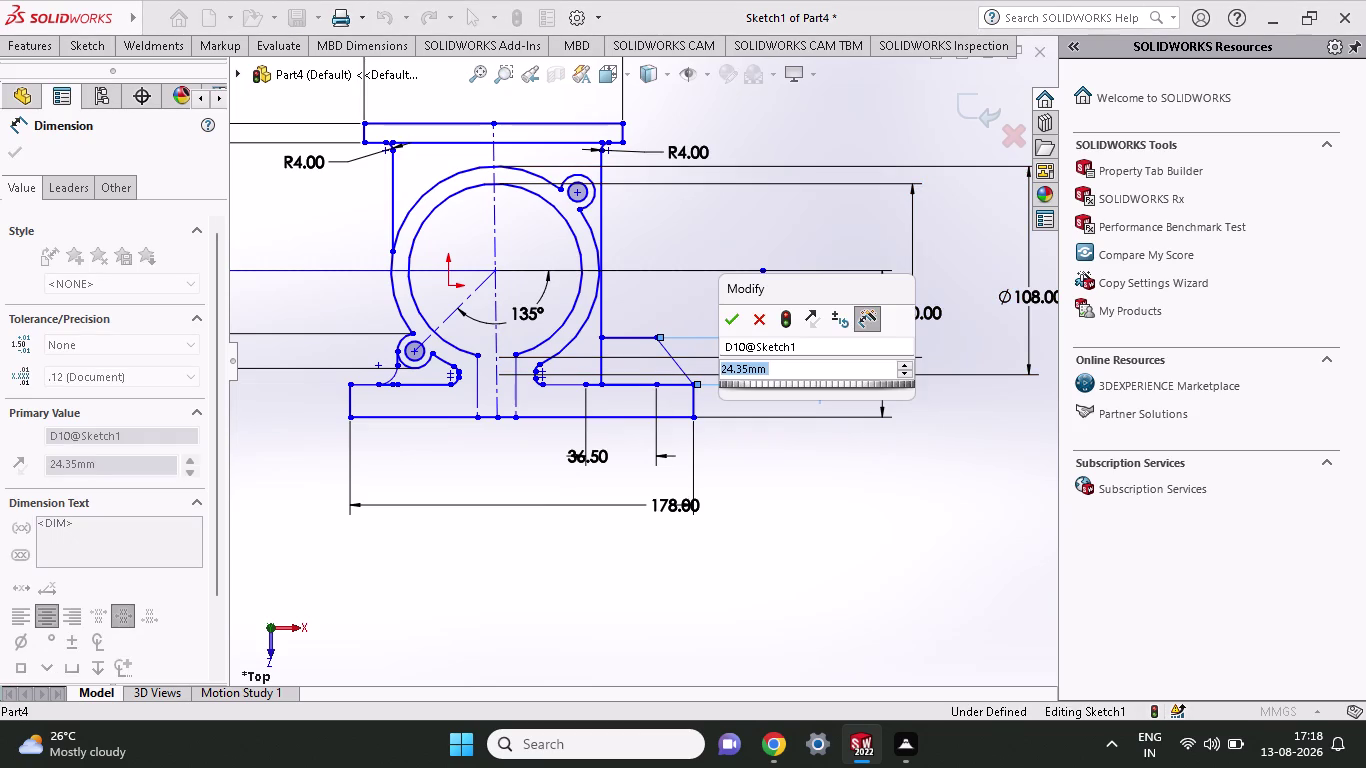
Change the rib point height D10 to the equation 24.35+19.3/2.
click(814, 369)
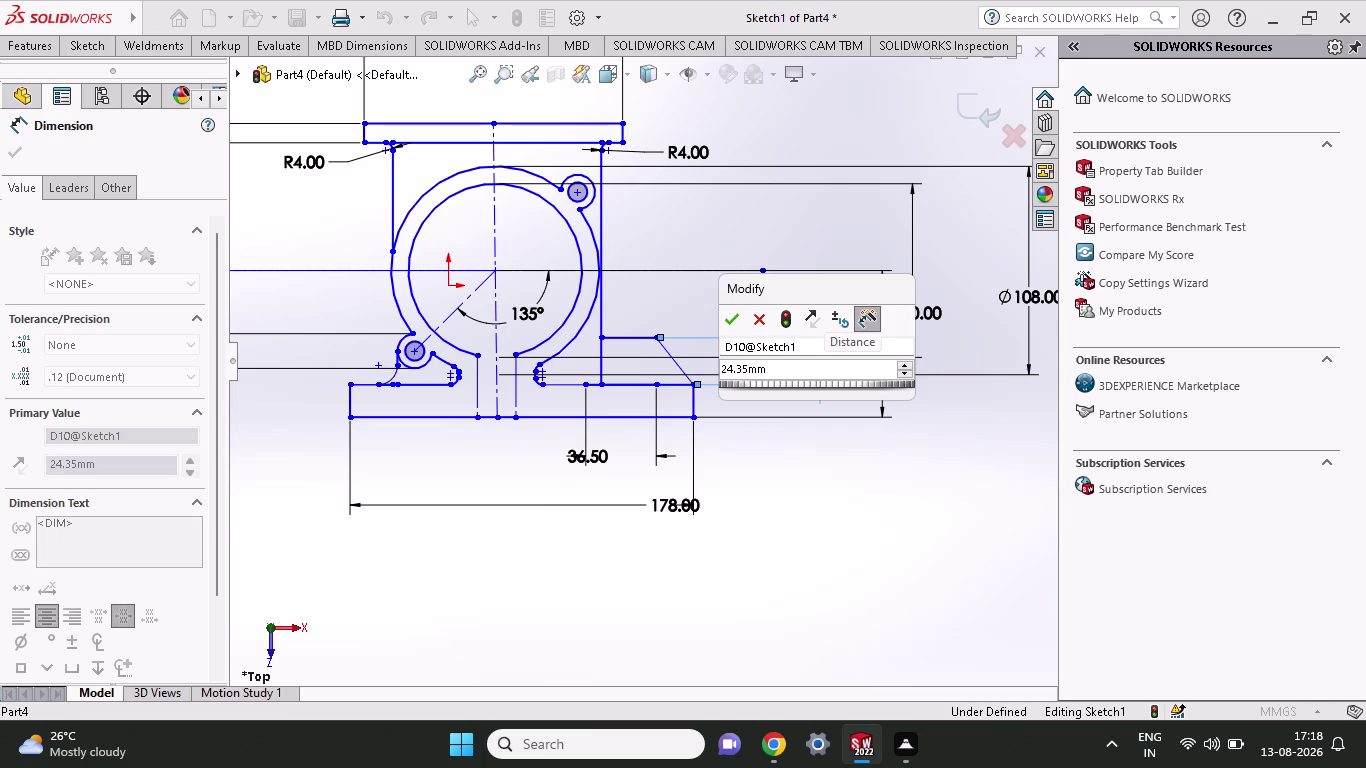
key(BackSpace)
key(BackSpace)
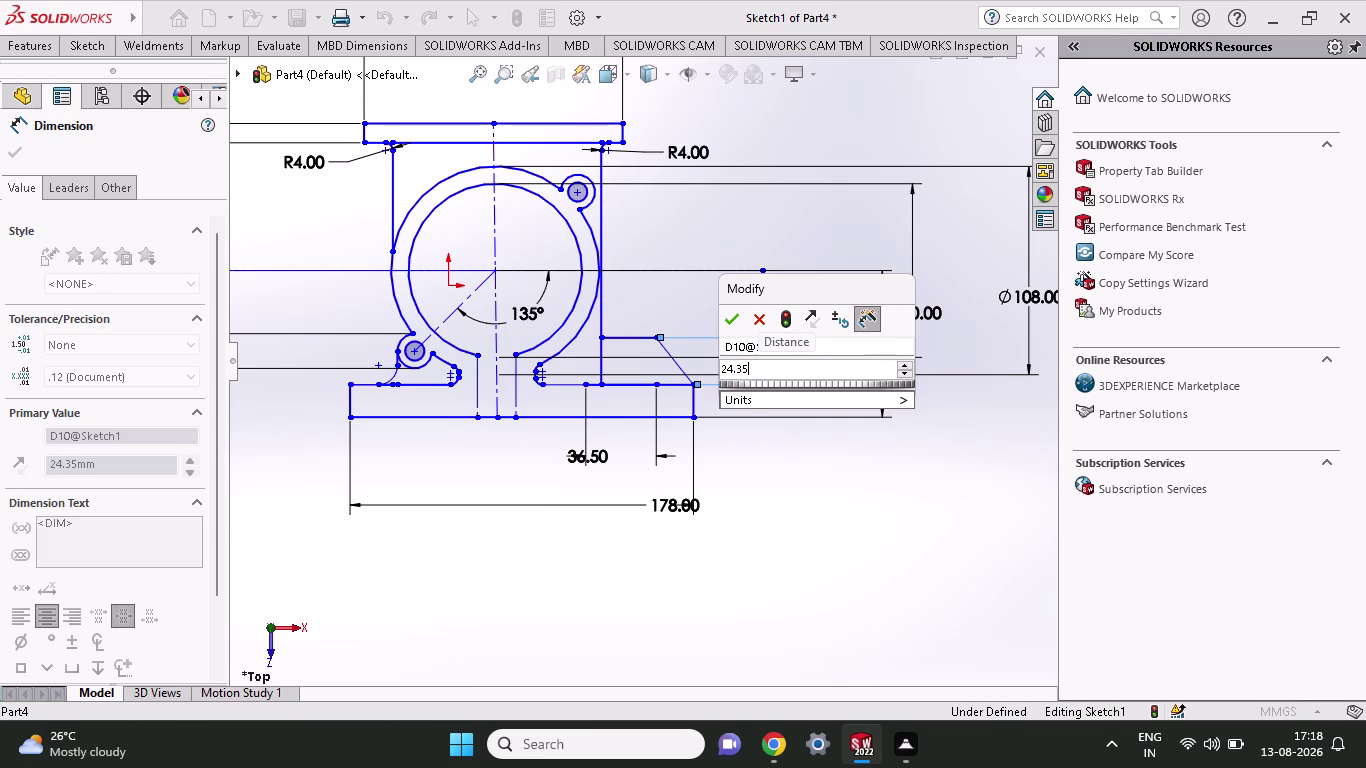
key(shift+plus)
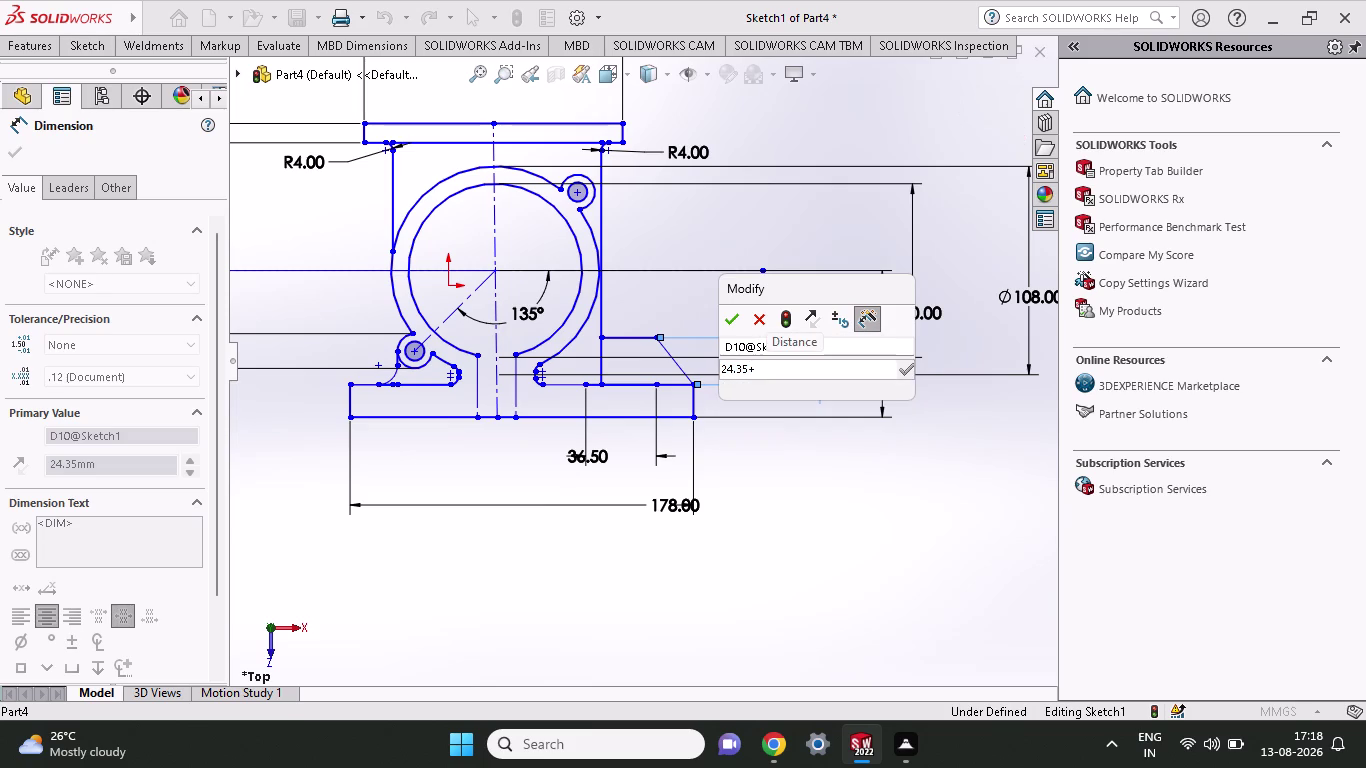
key(1)
text(9.)
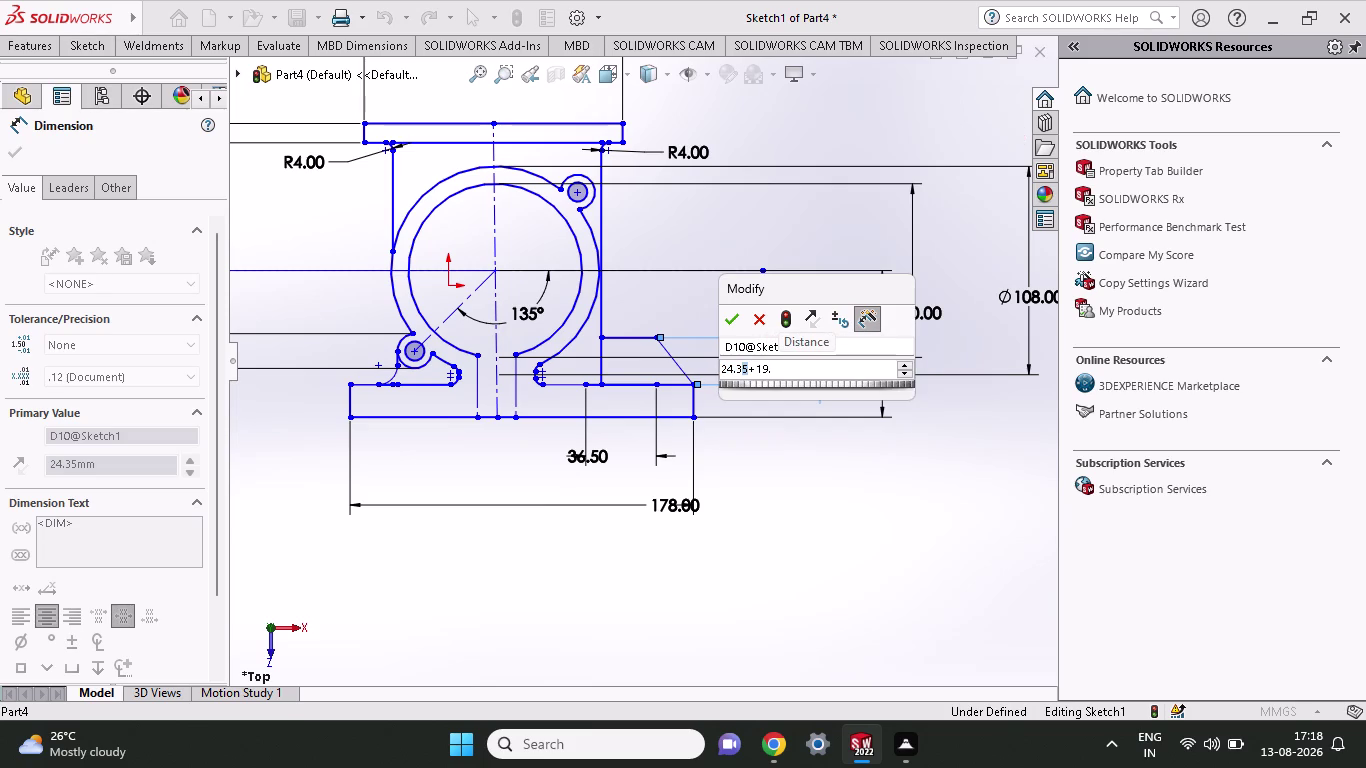
text(3)
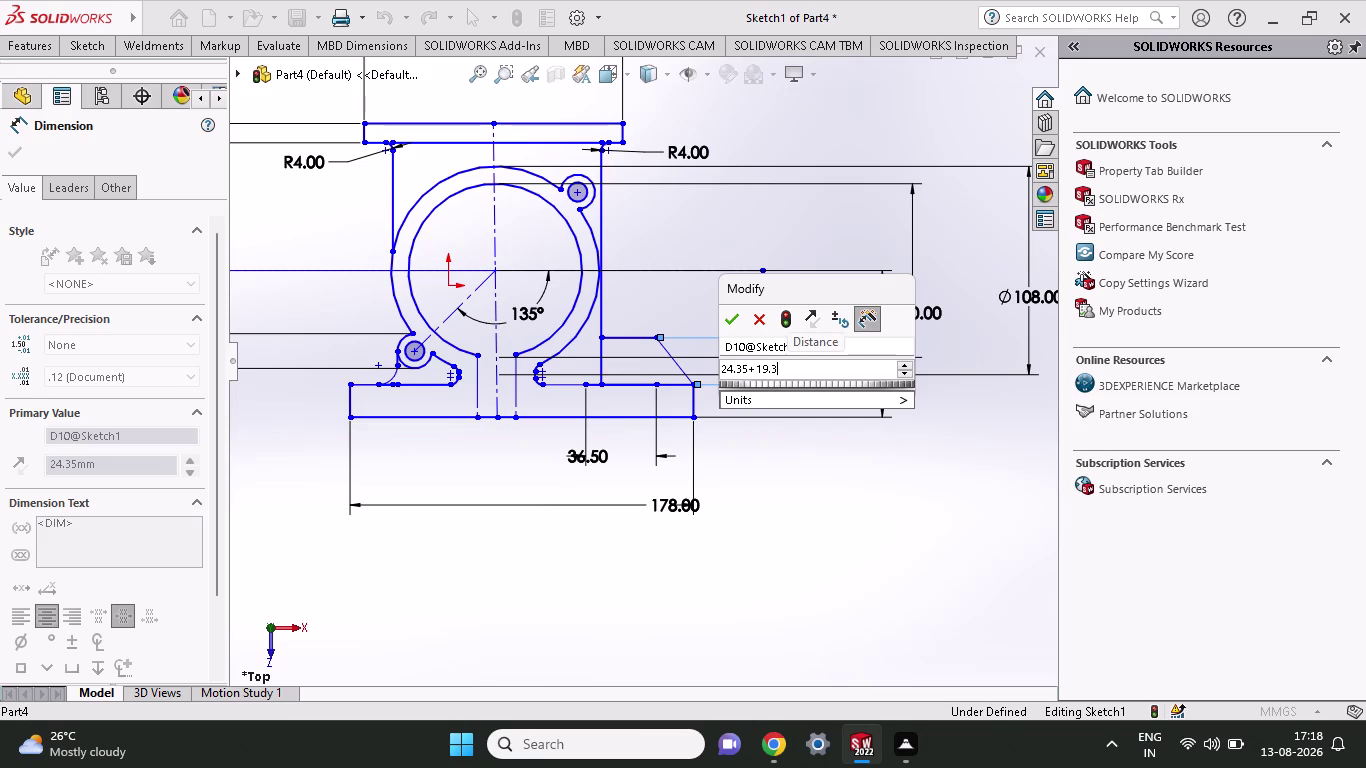
text(/2)
click(728, 326)
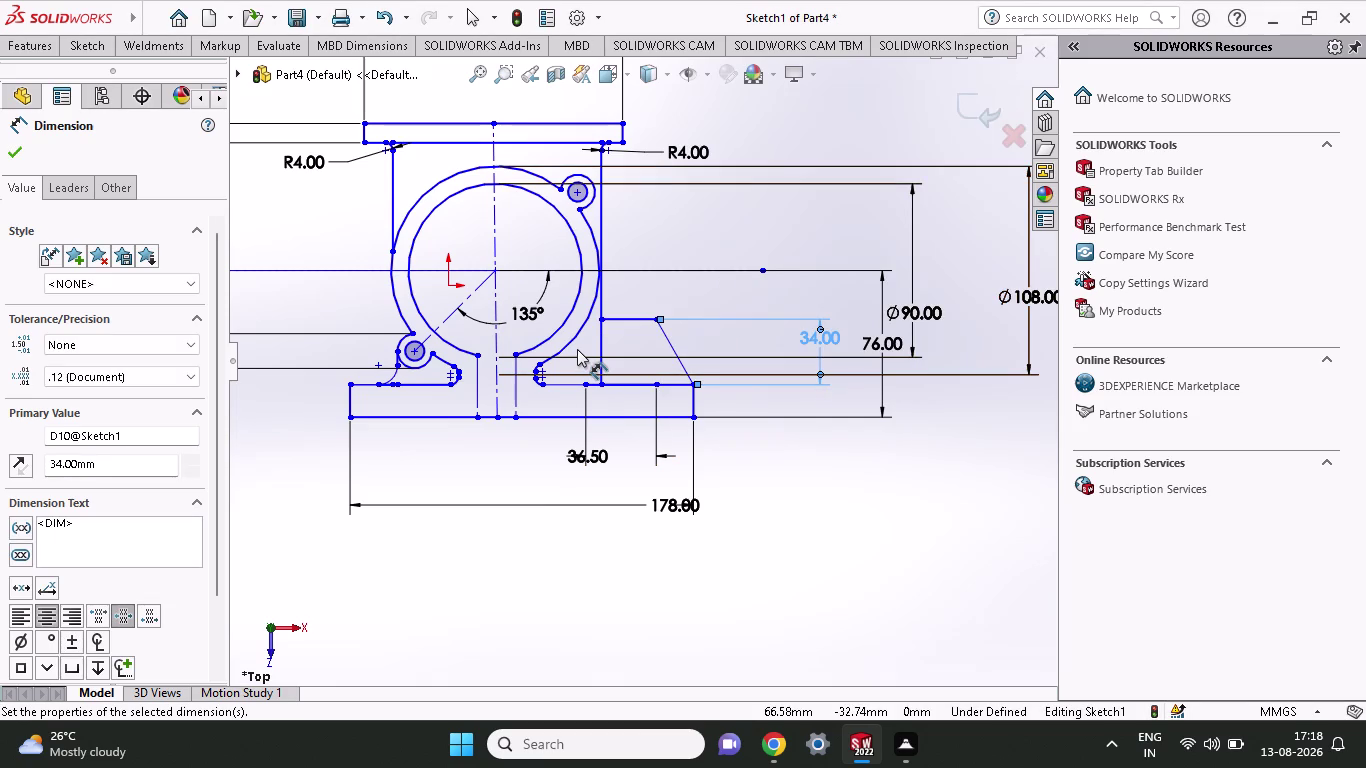
Dimension the rib point's horizontal distance, try 19.30, and undo back to 28.51.
click(654, 319)
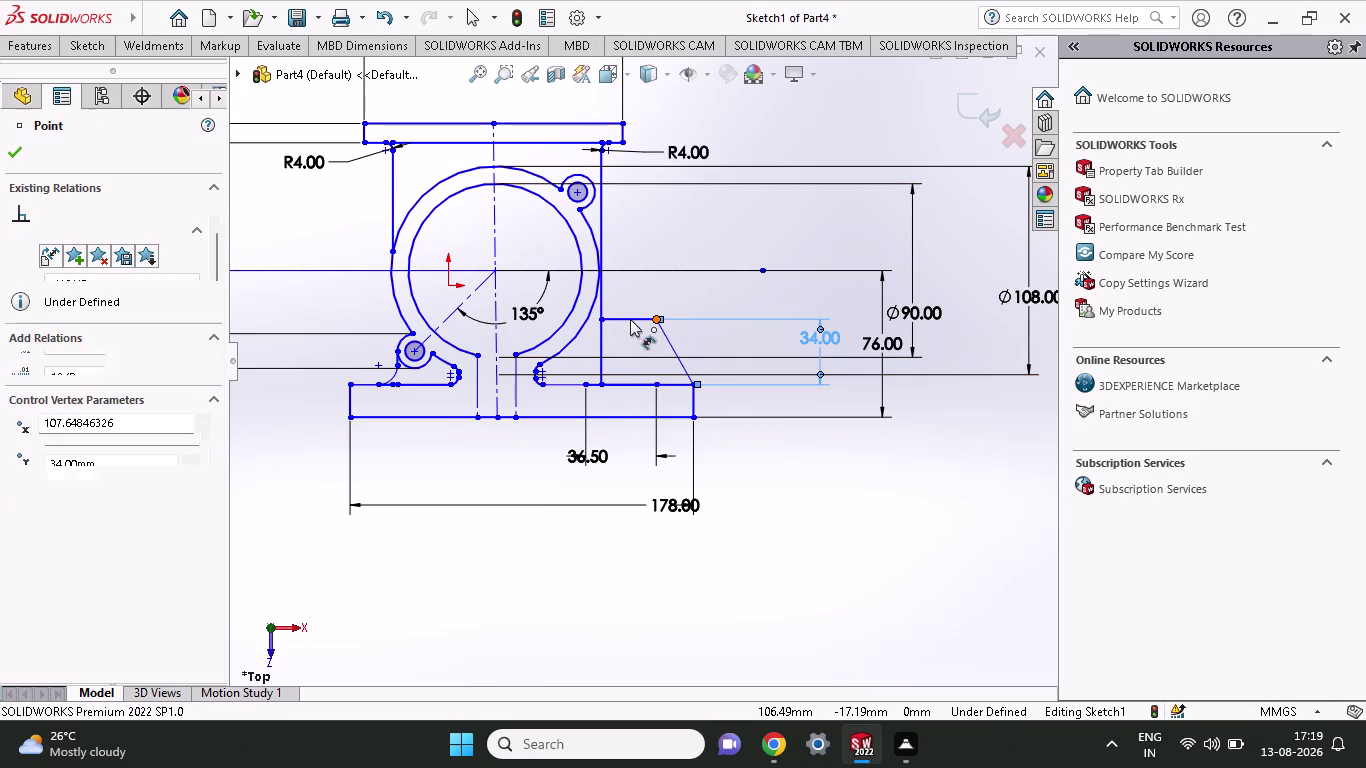
click(602, 318)
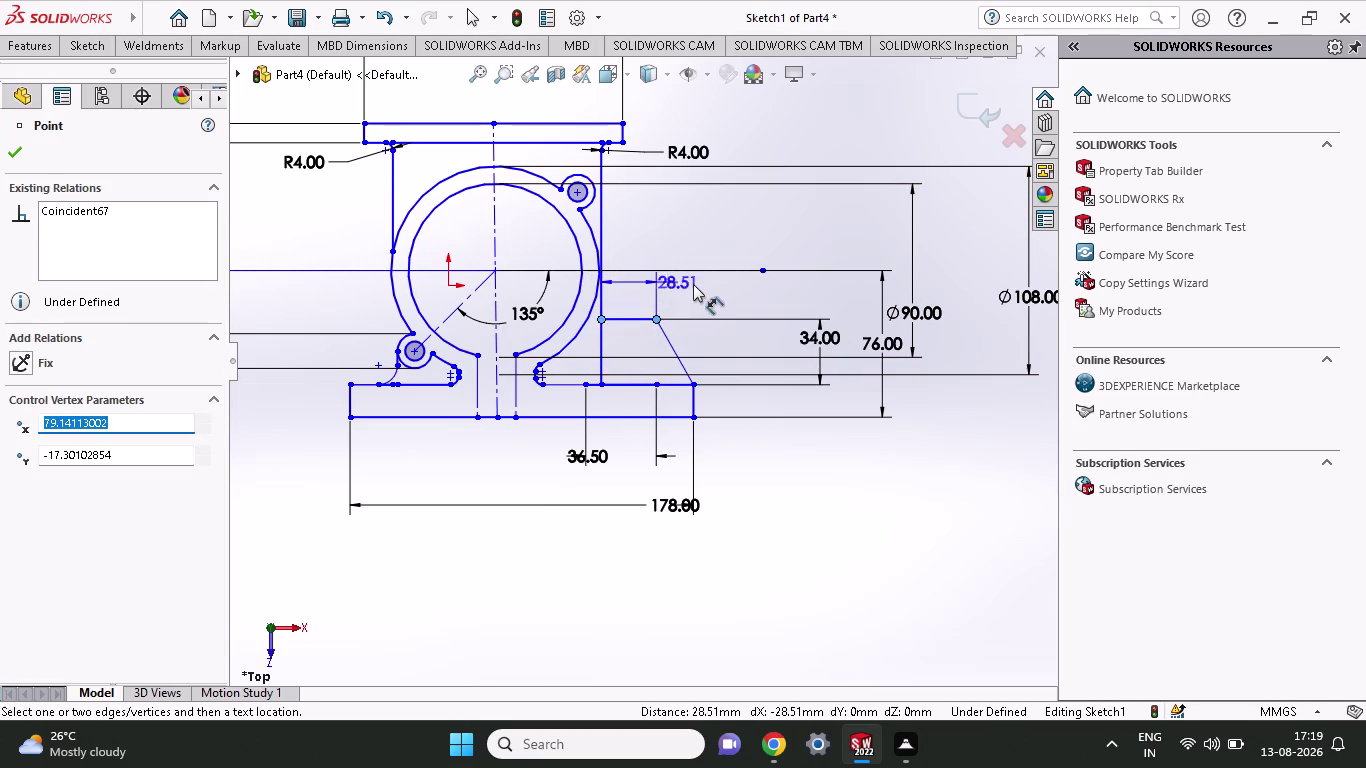
click(695, 285)
key(1)
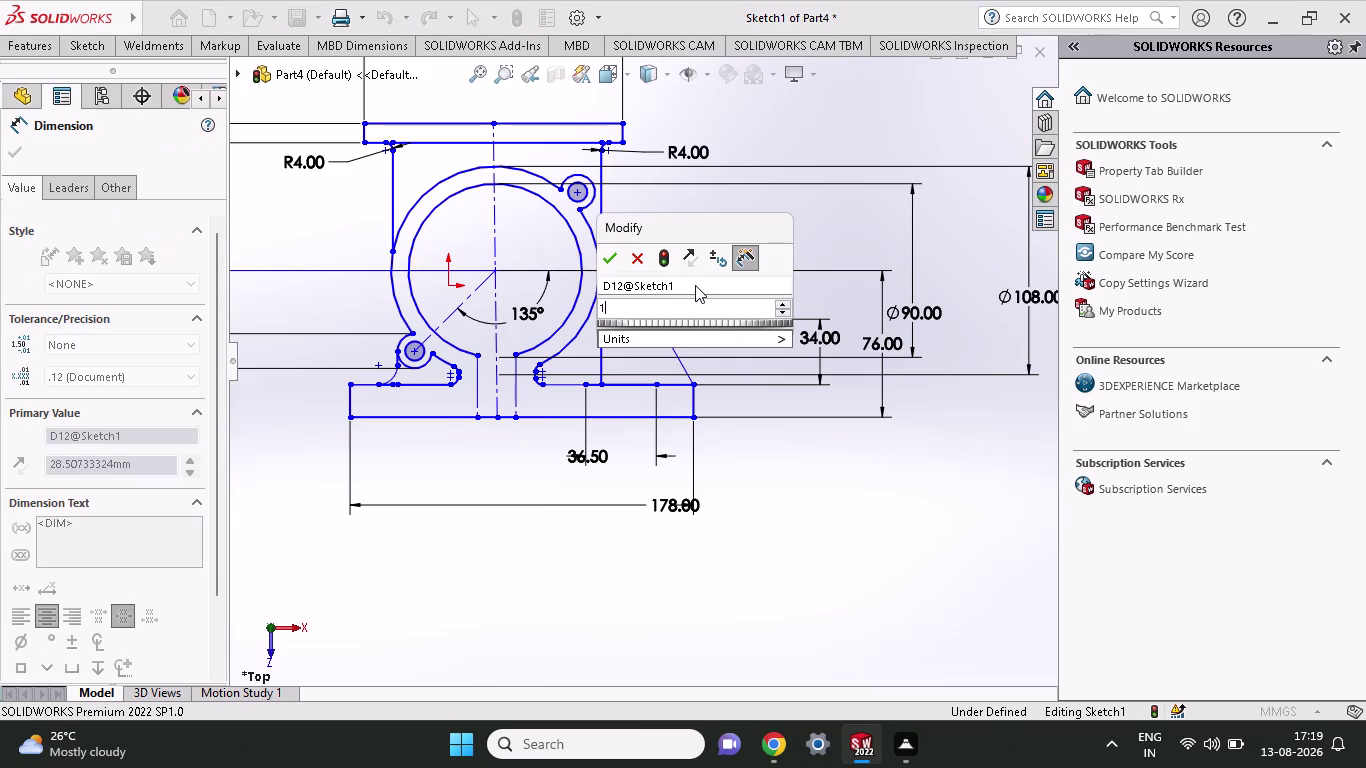
text(9.3)
key(Return)
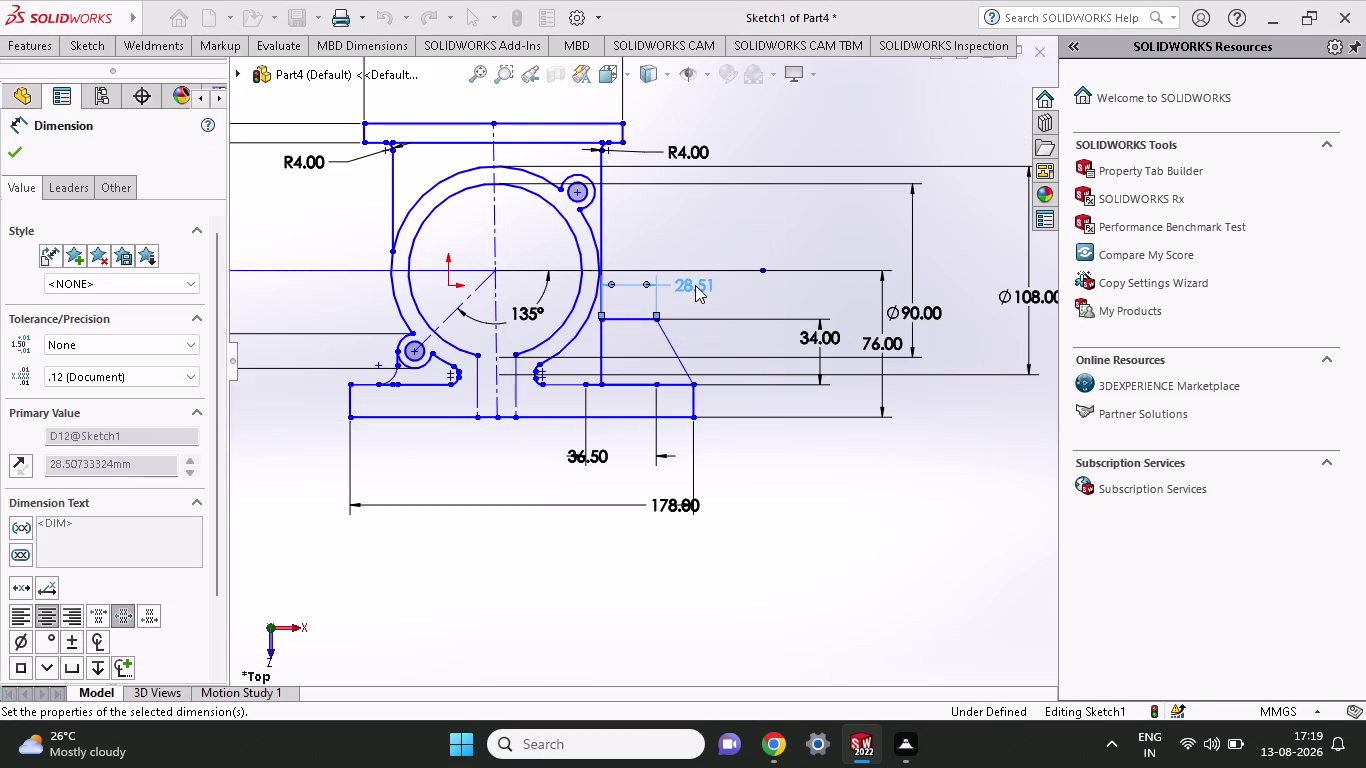
key(ctrl+z)
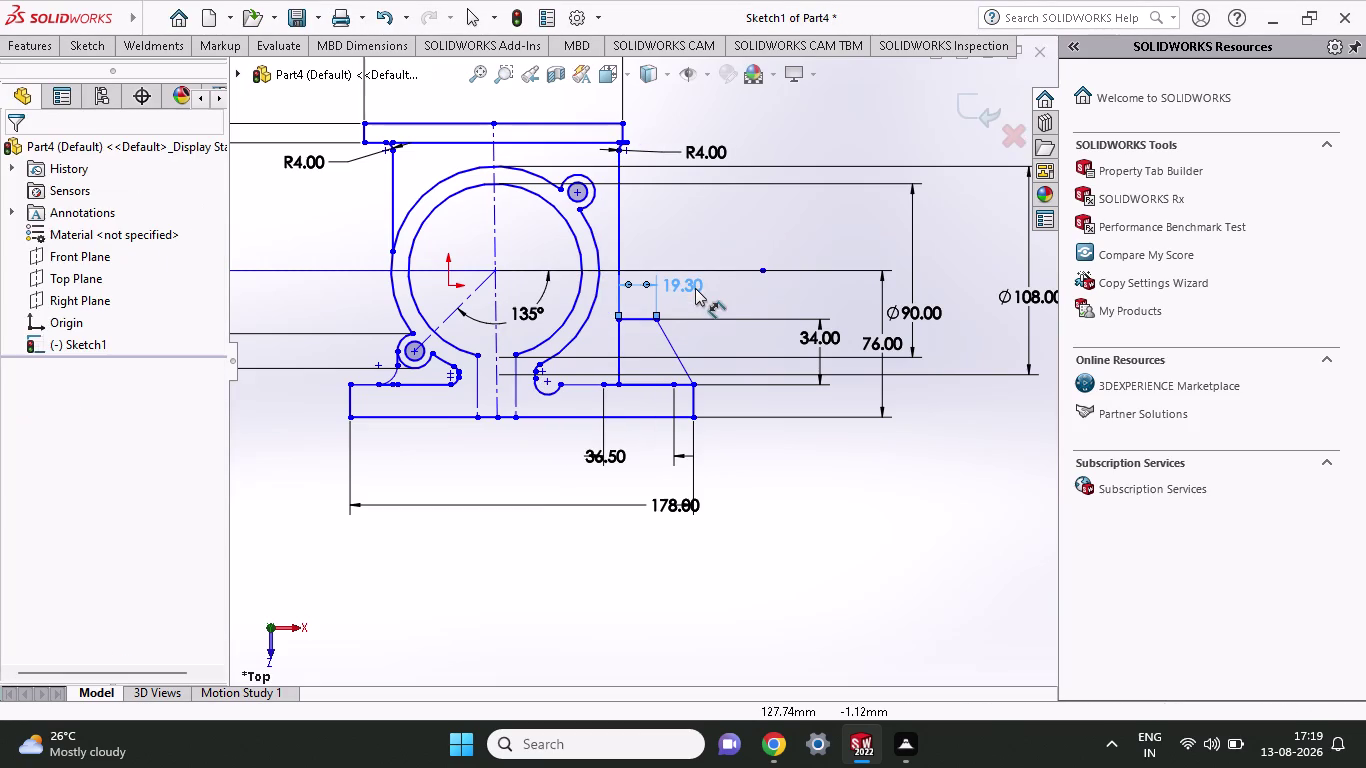
key(z)
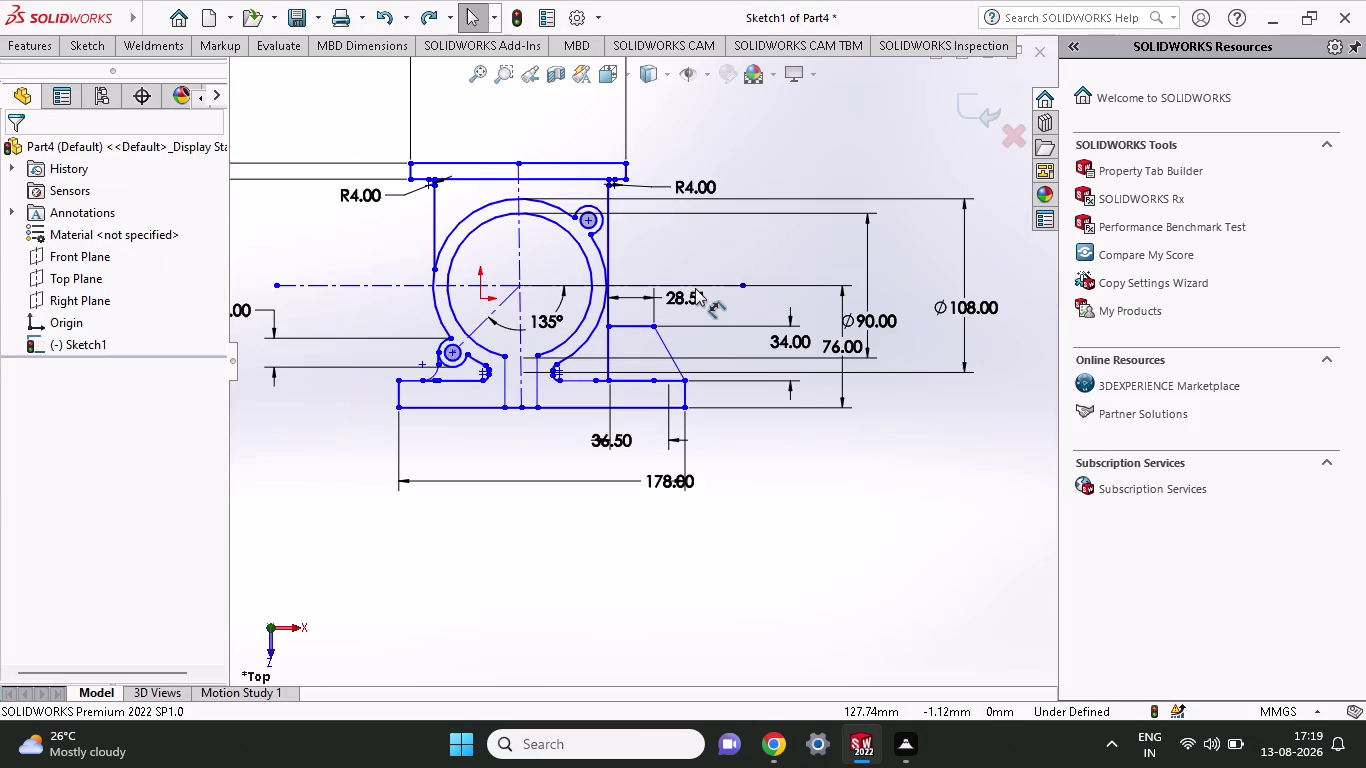
key(ctrl+z)
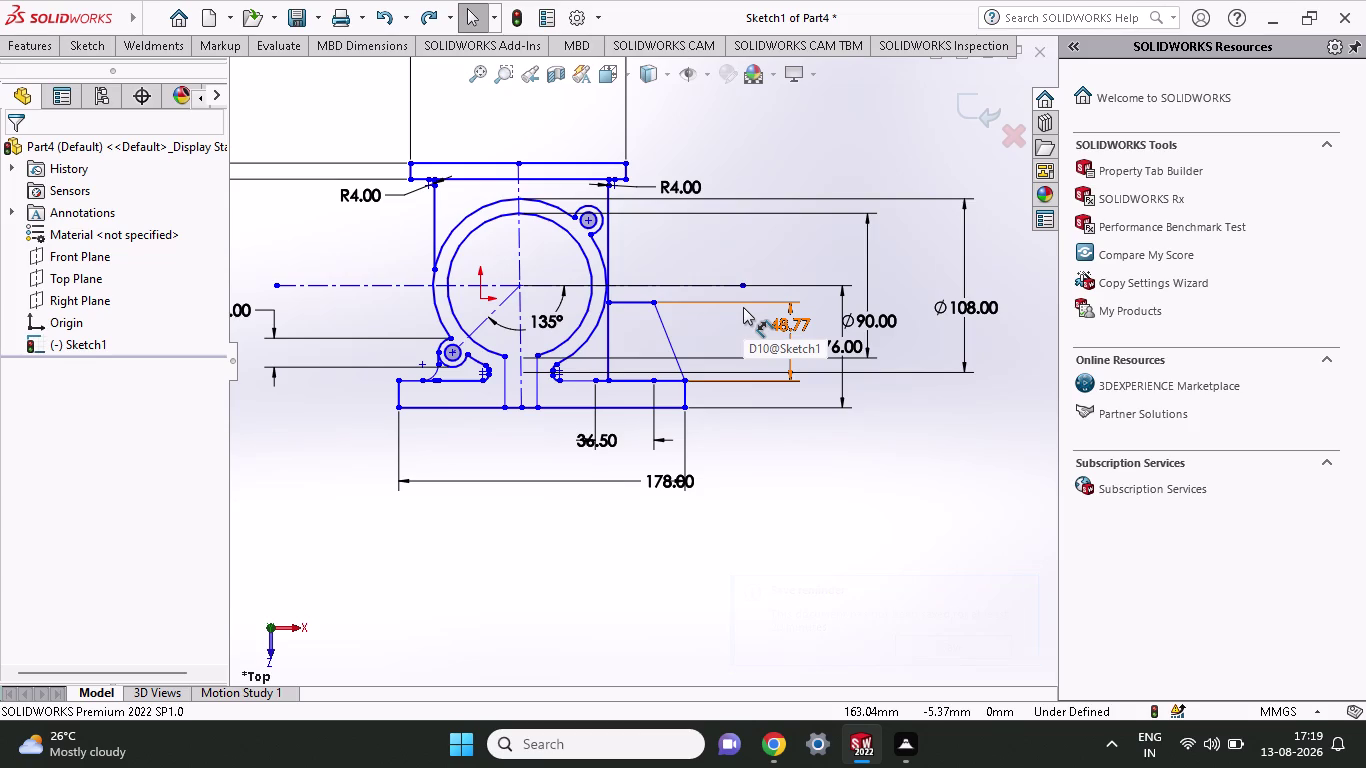
Enter 50-16+19.3/2 for the rib point height D10, giving 43.65.
double_click(804, 322)
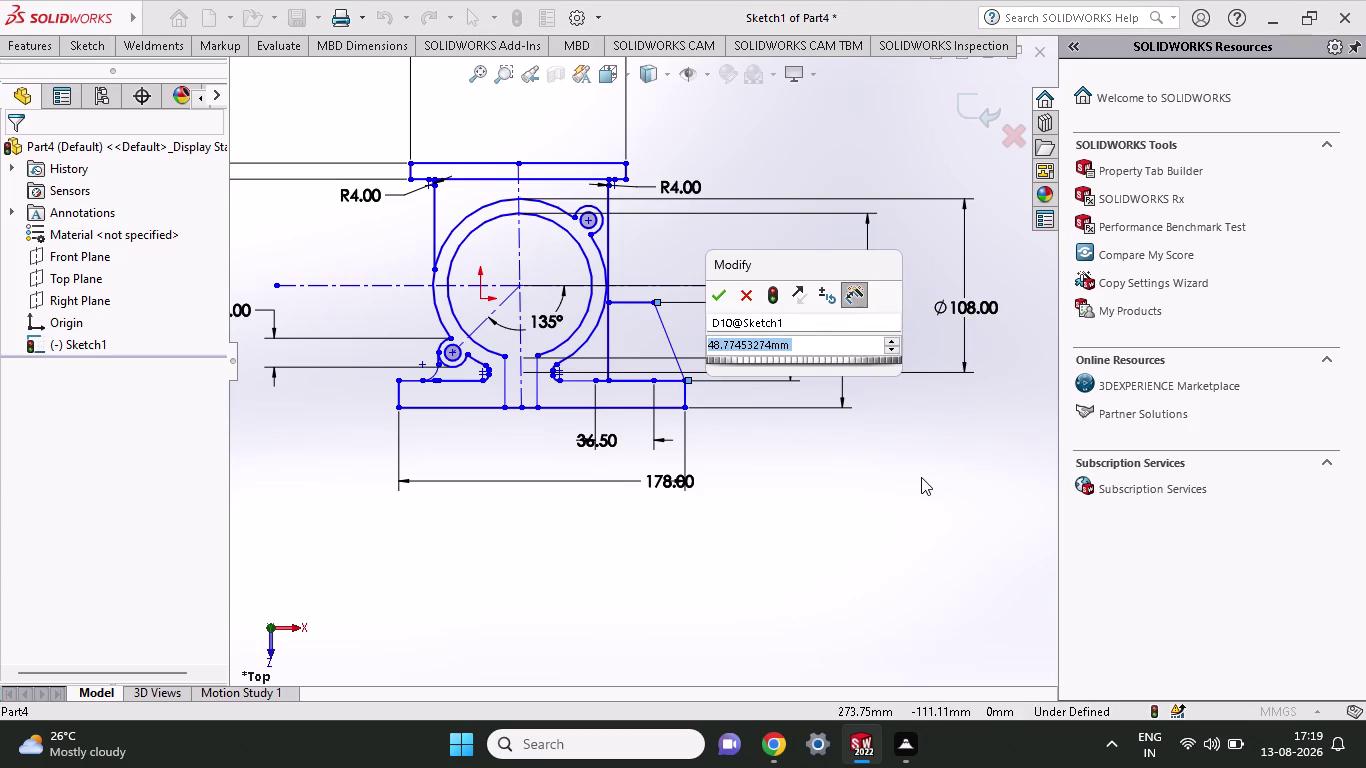
text(50)
key(minus)
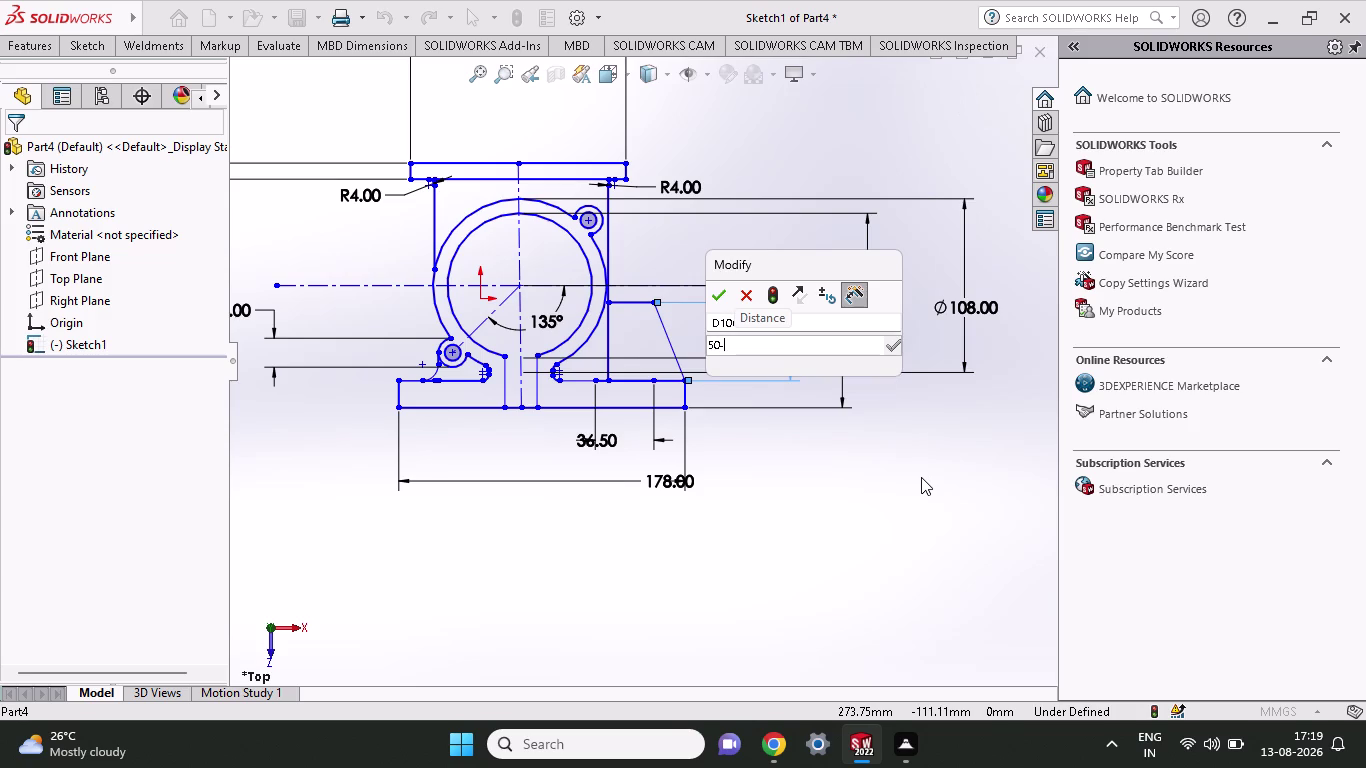
text(1)
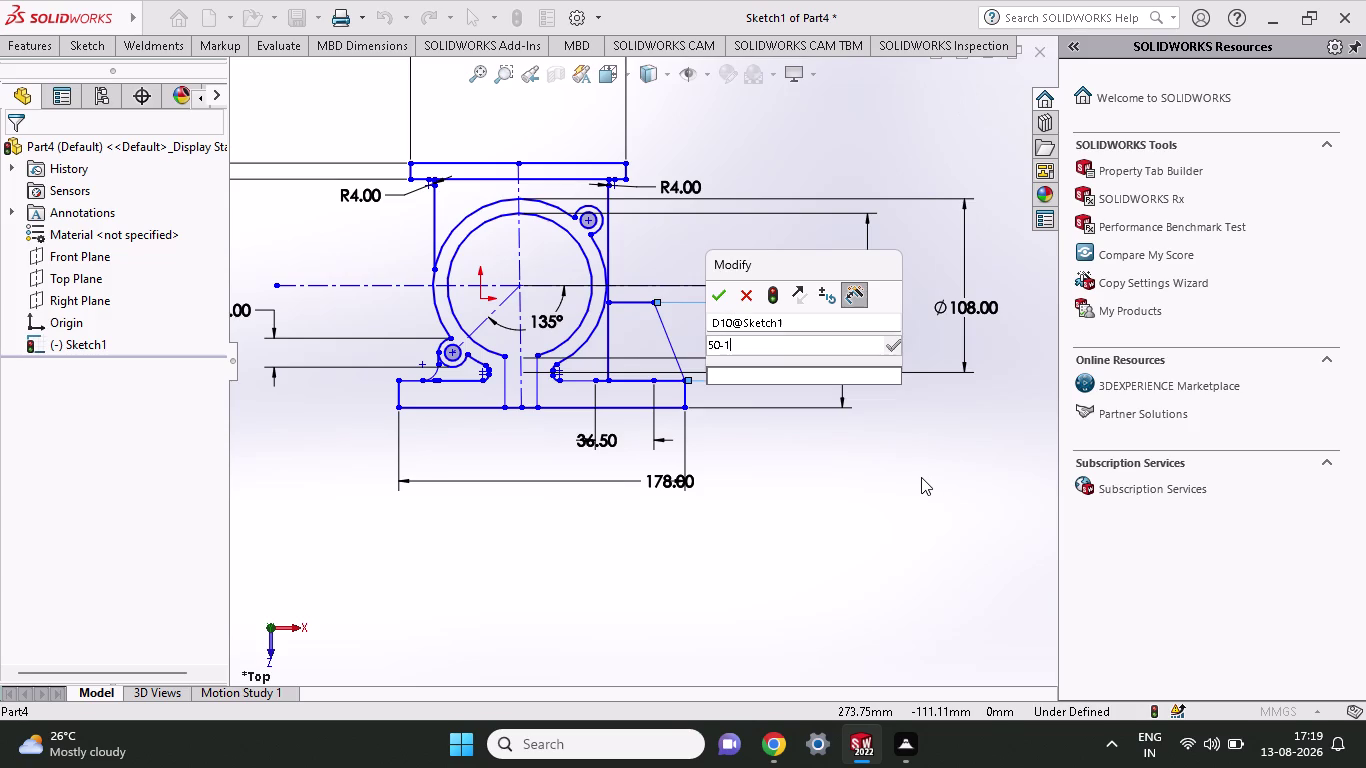
text(6)
key(plus)
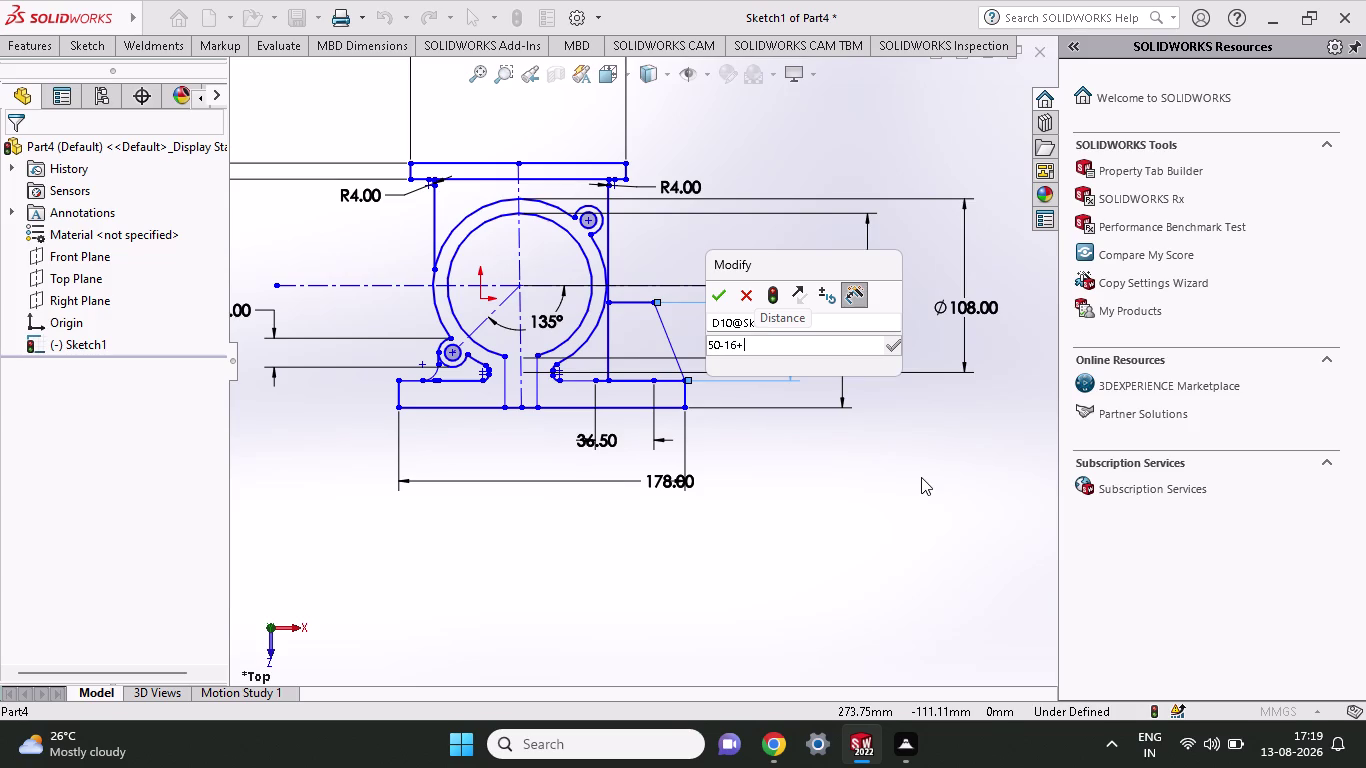
text(19)
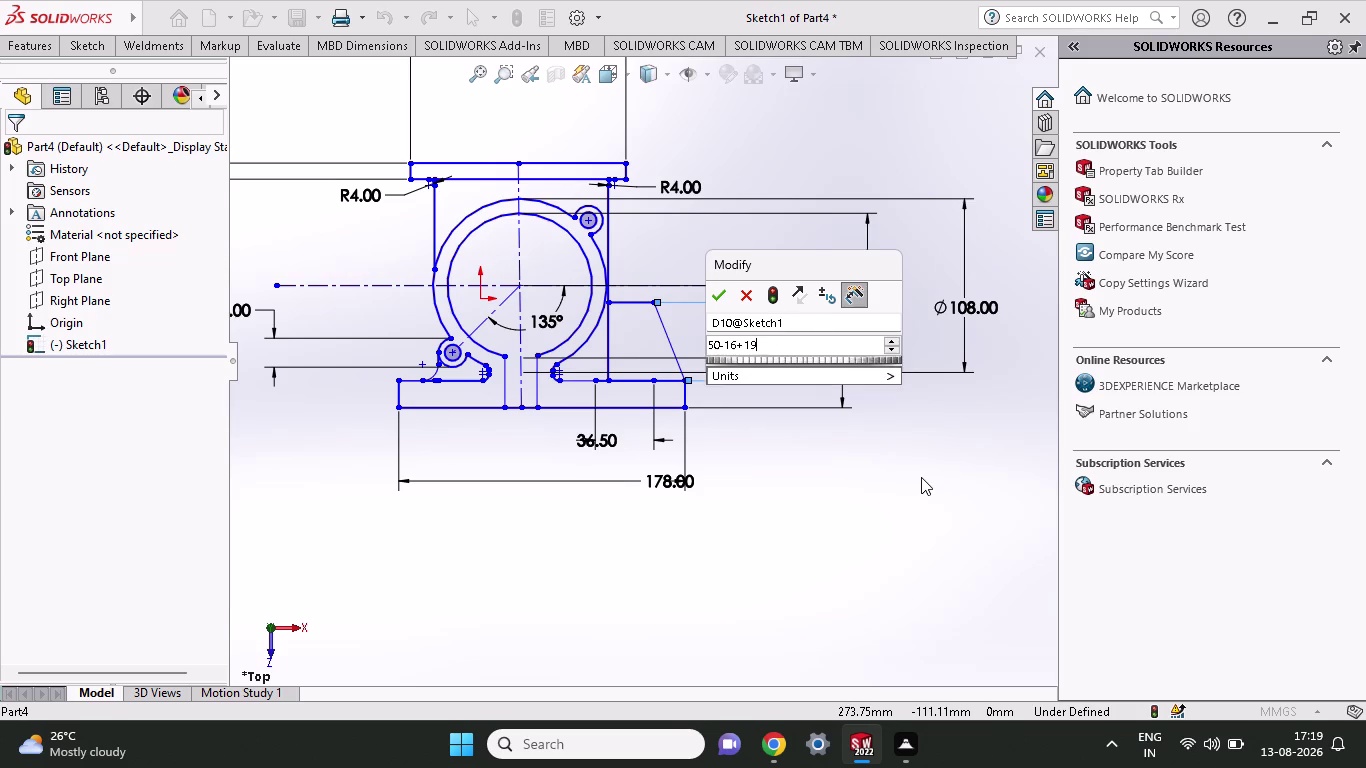
text(.3)
text(/2)
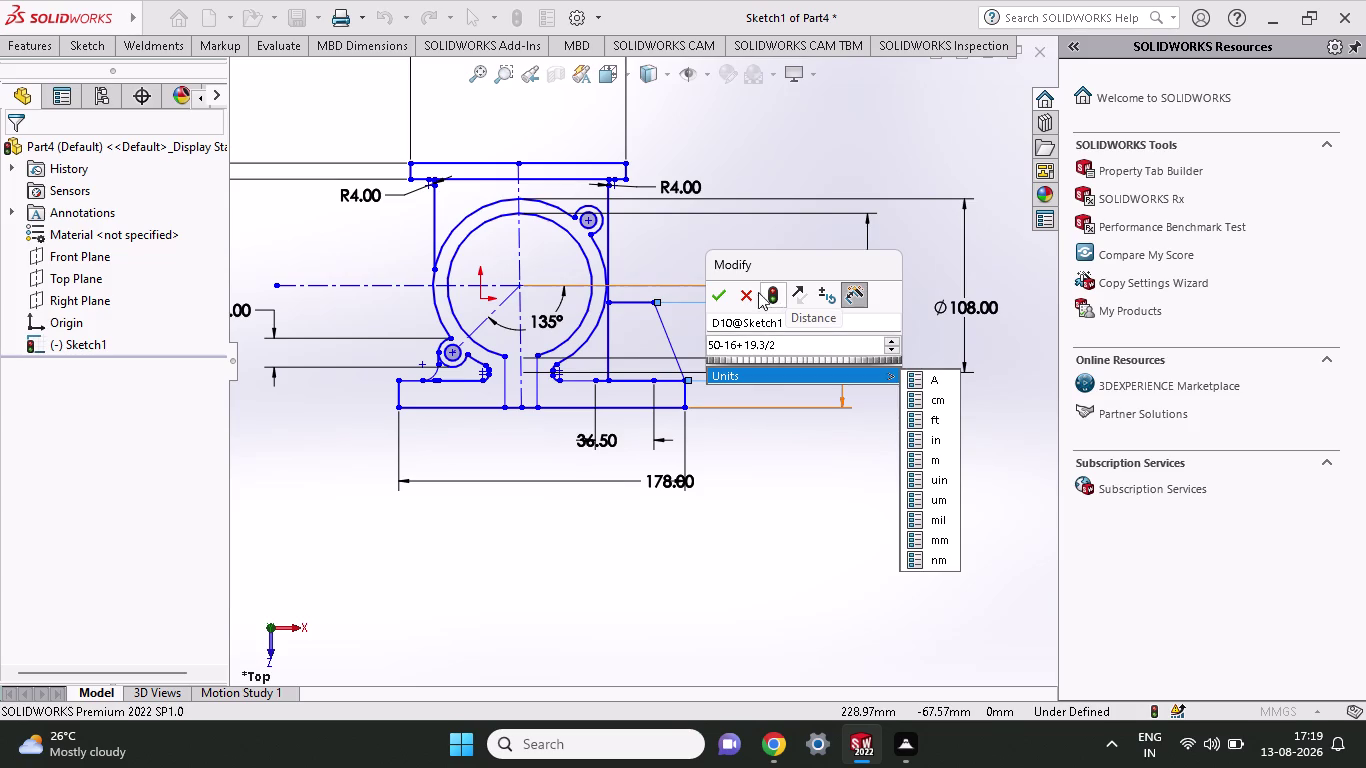
click(720, 302)
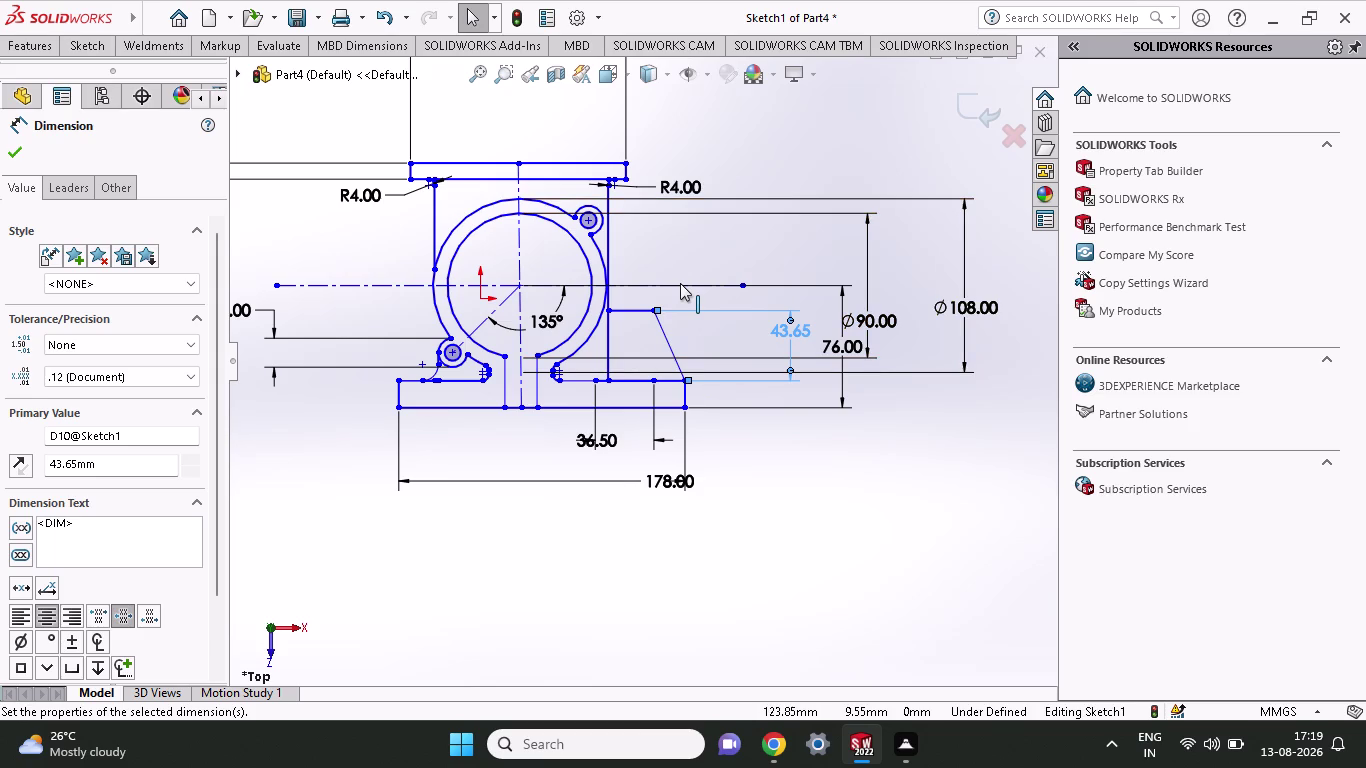
Activate Trim Entities from the Sketch tools.
scroll(down, 3)
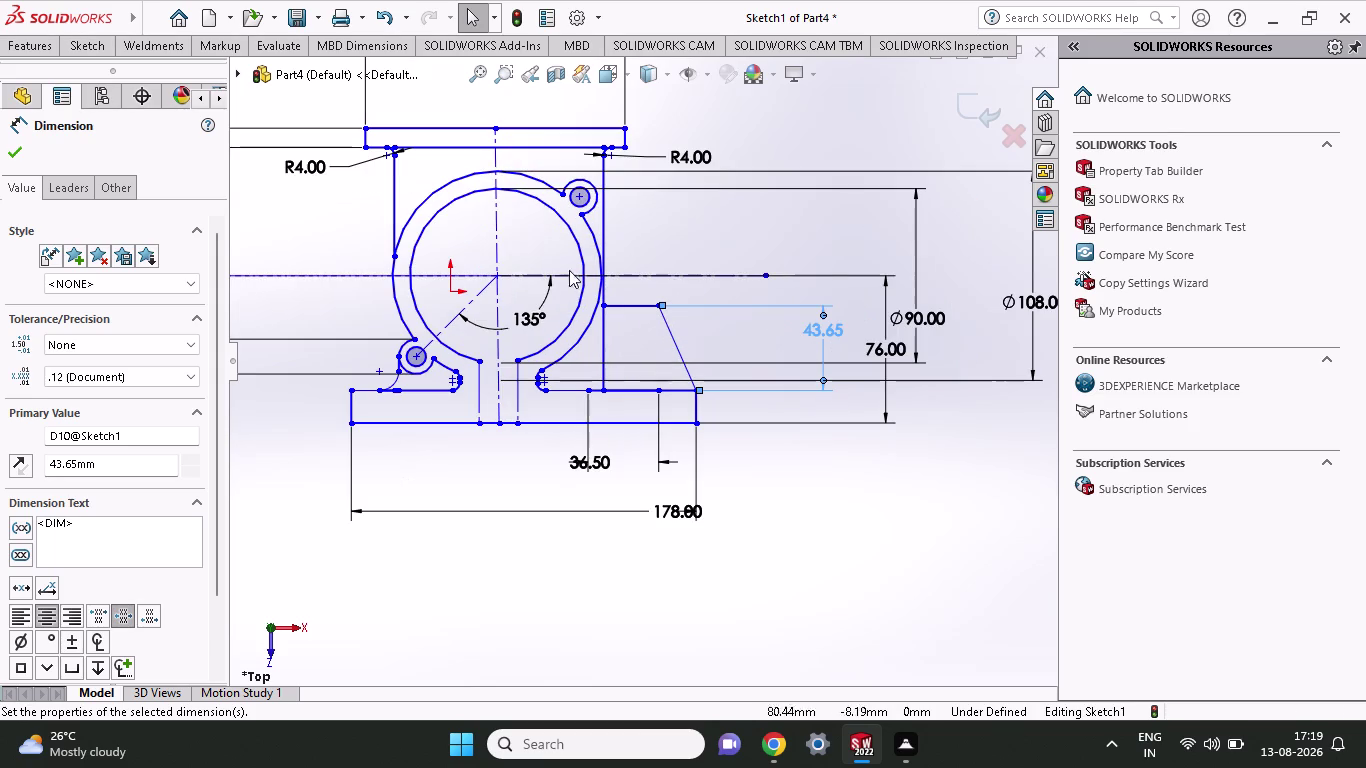
click(80, 47)
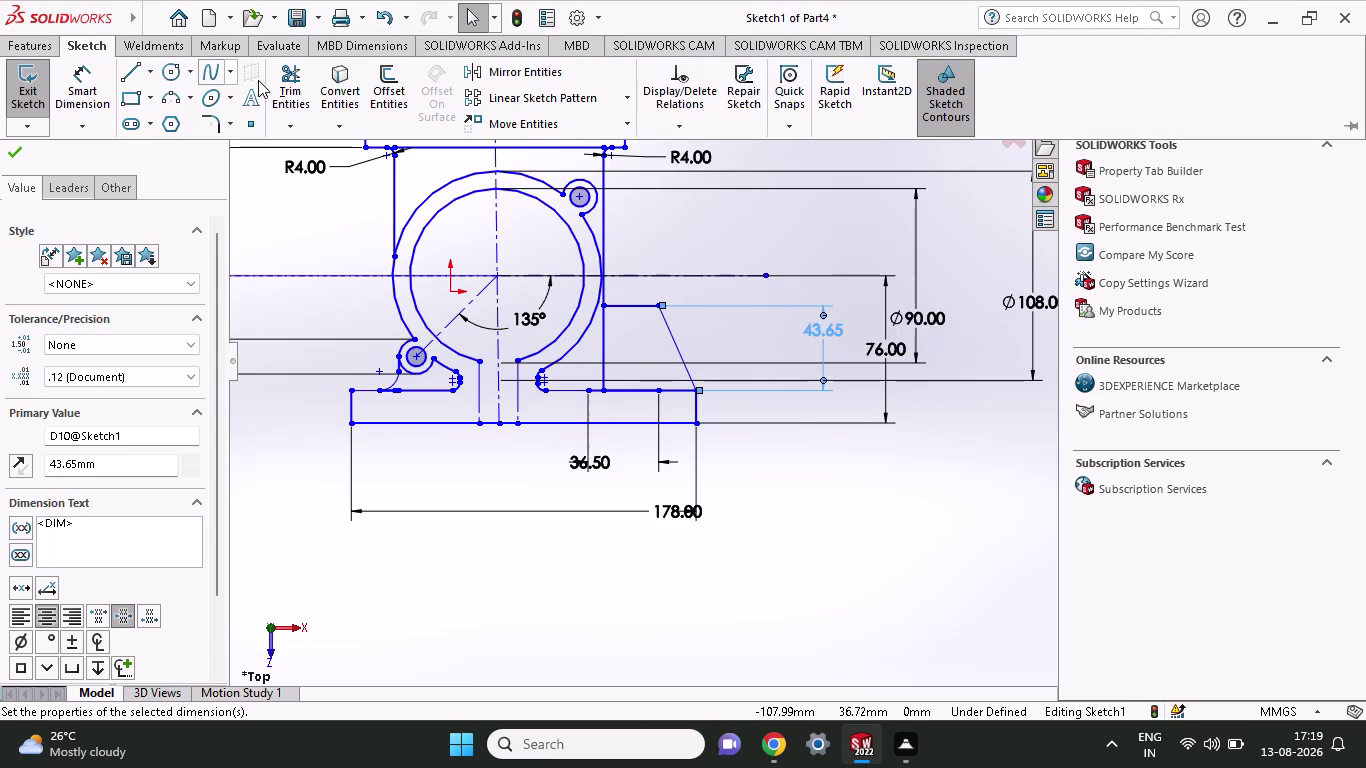
click(285, 77)
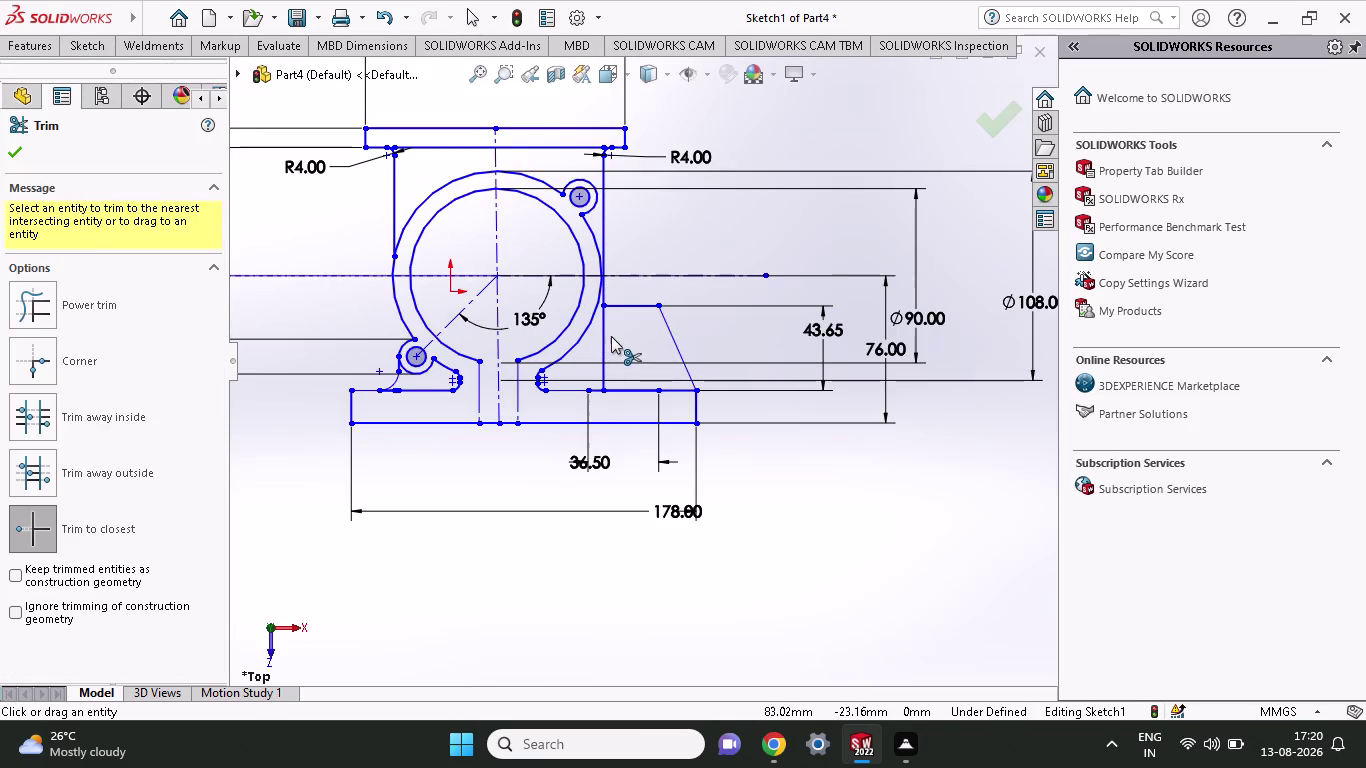
Trim away the leftover vertical rib segment below the top edge.
click(601, 337)
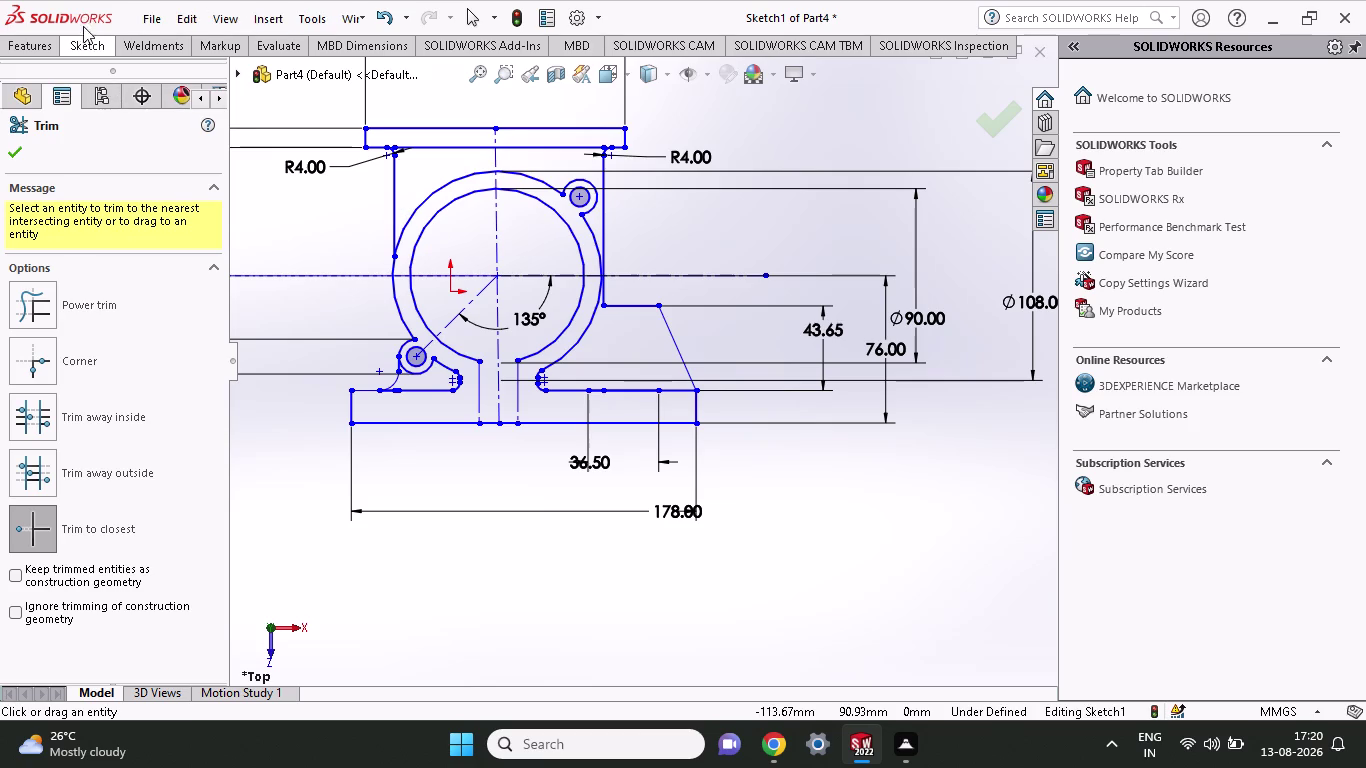
click(84, 50)
Sketch a slanted line rising from the housing base toward the rib top.
click(129, 74)
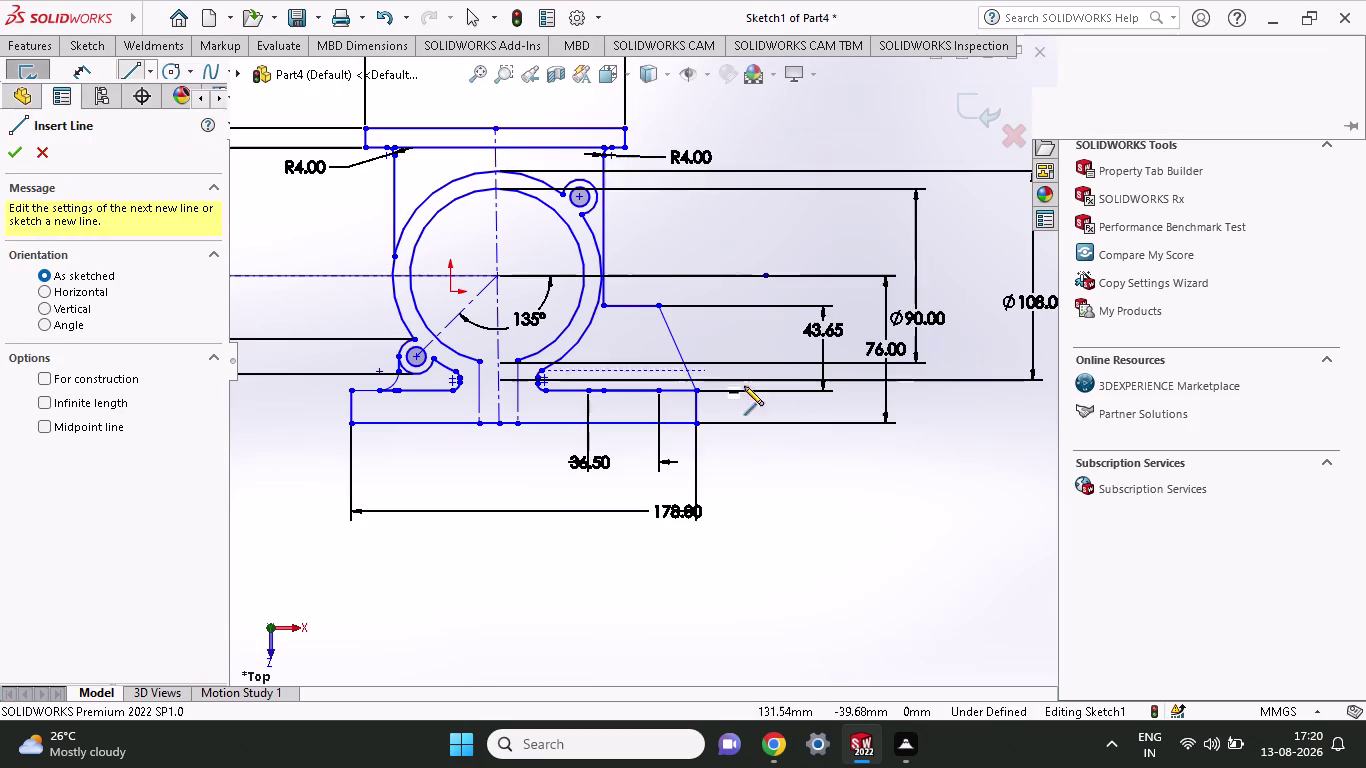
click(586, 389)
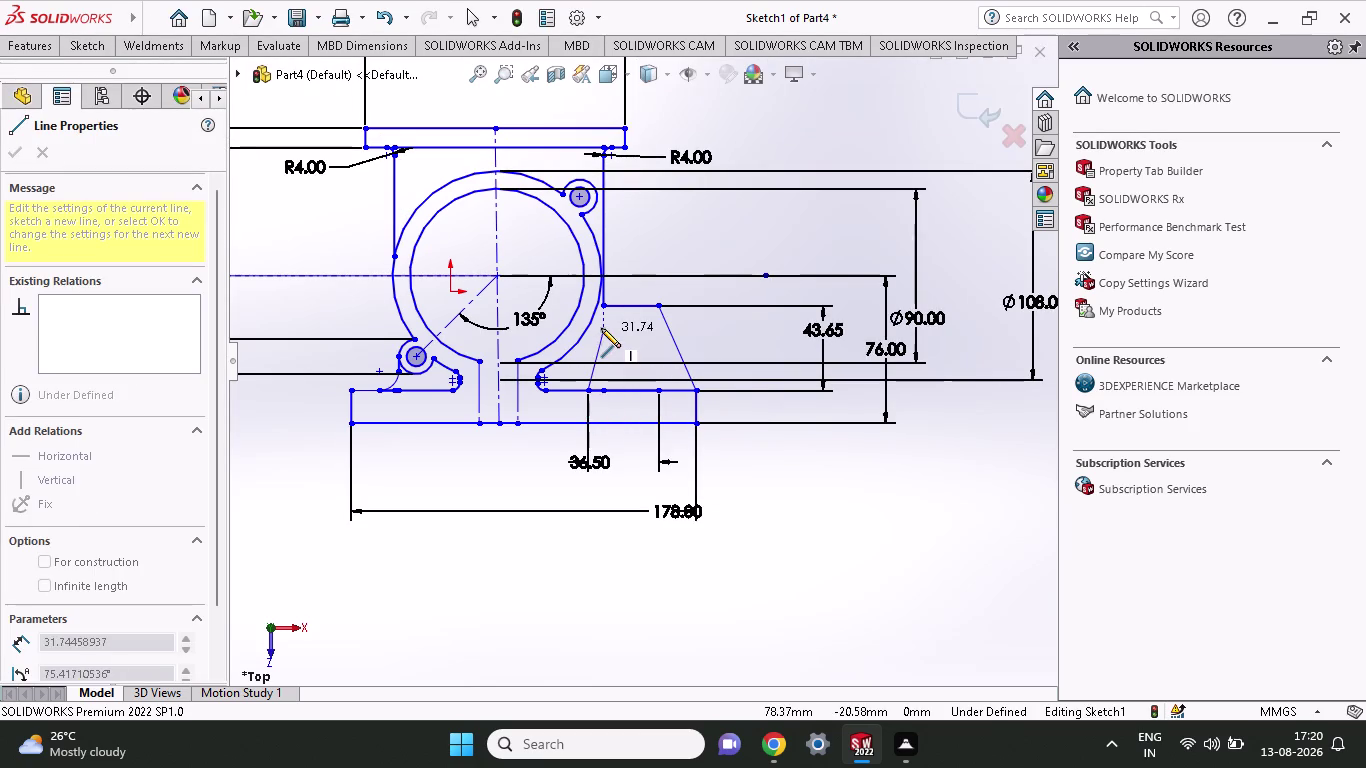
click(601, 327)
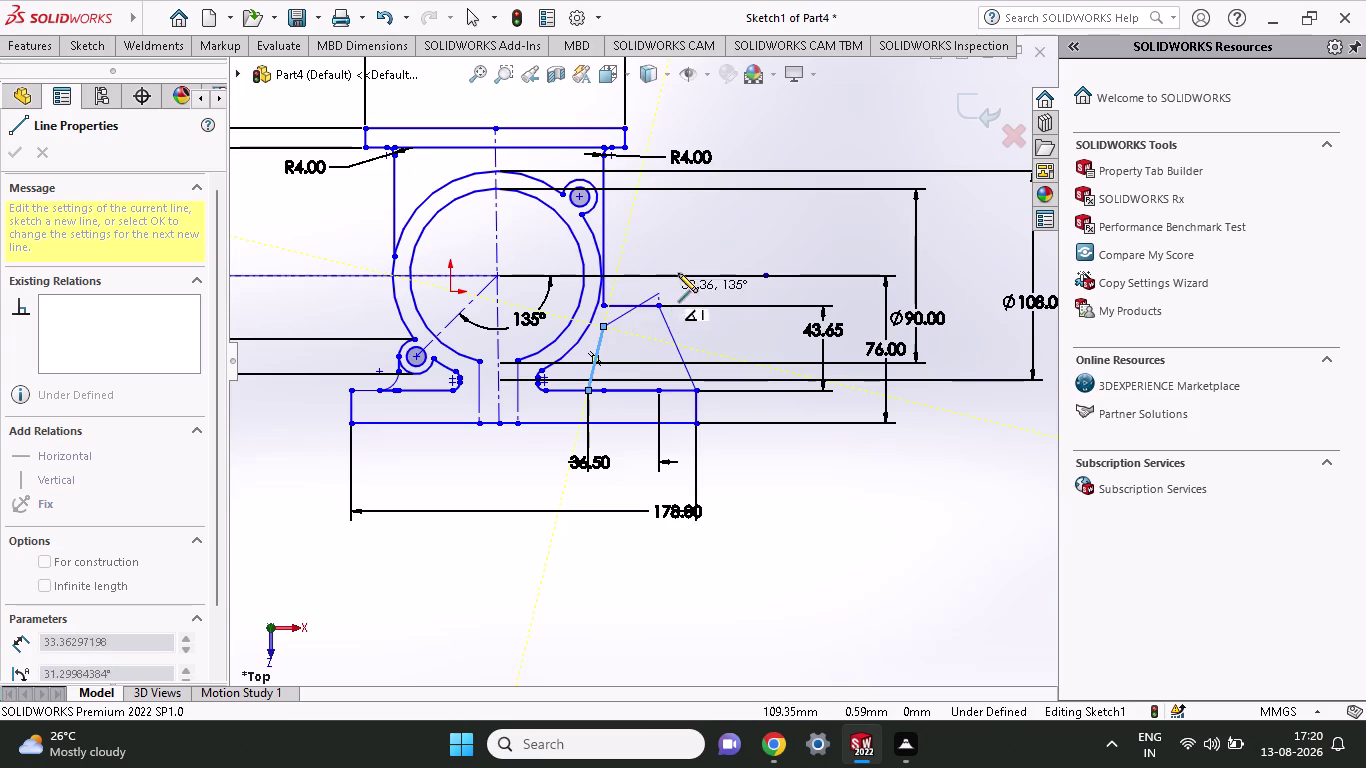
right_click(693, 248)
click(714, 257)
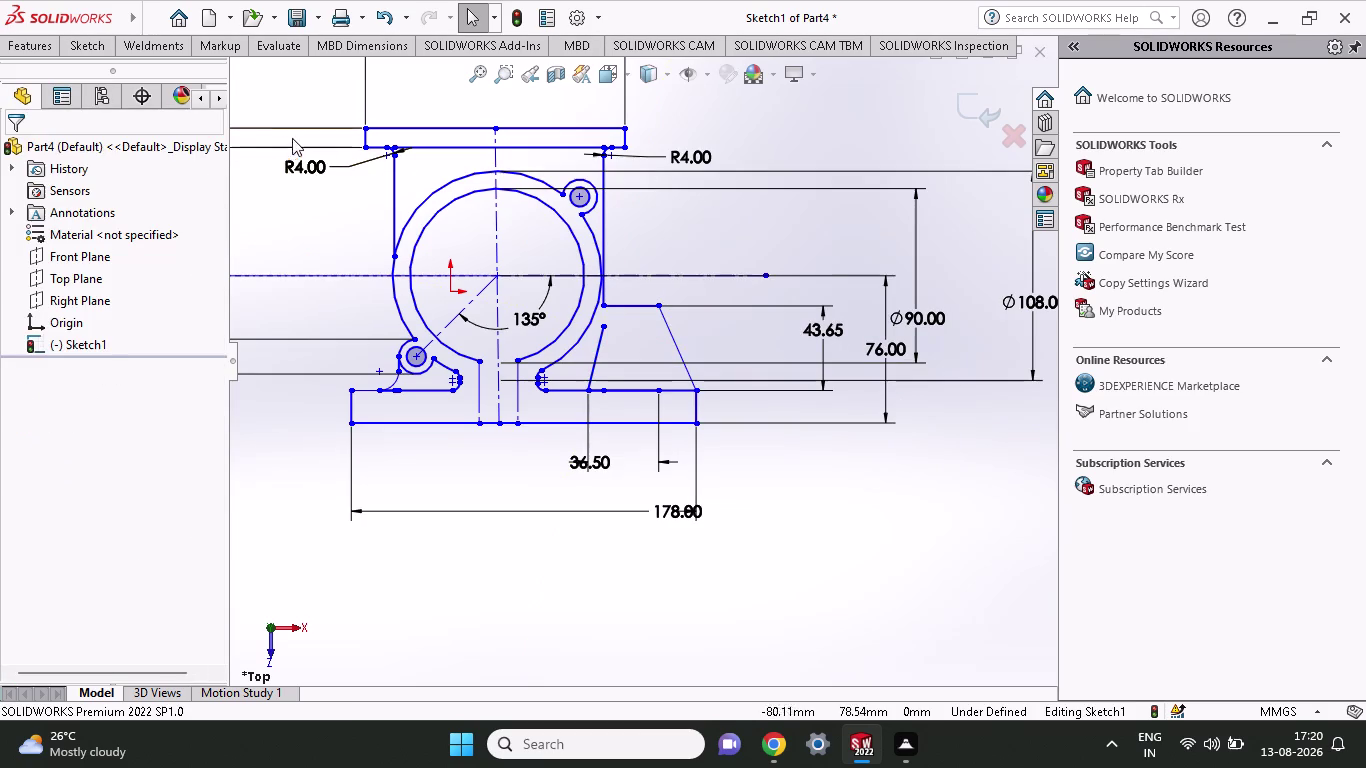
Dimension the angle between the base and the slanted line as 78°.
click(86, 48)
click(88, 96)
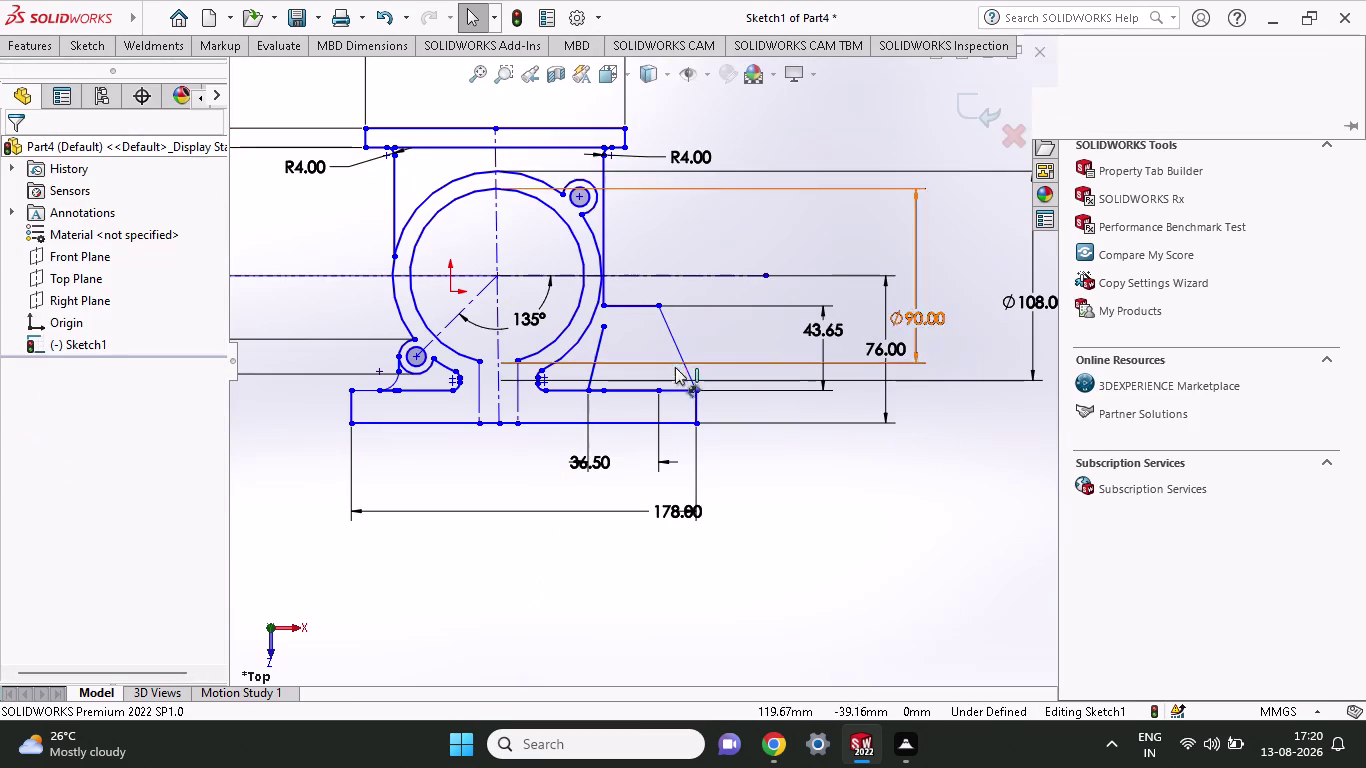
click(619, 387)
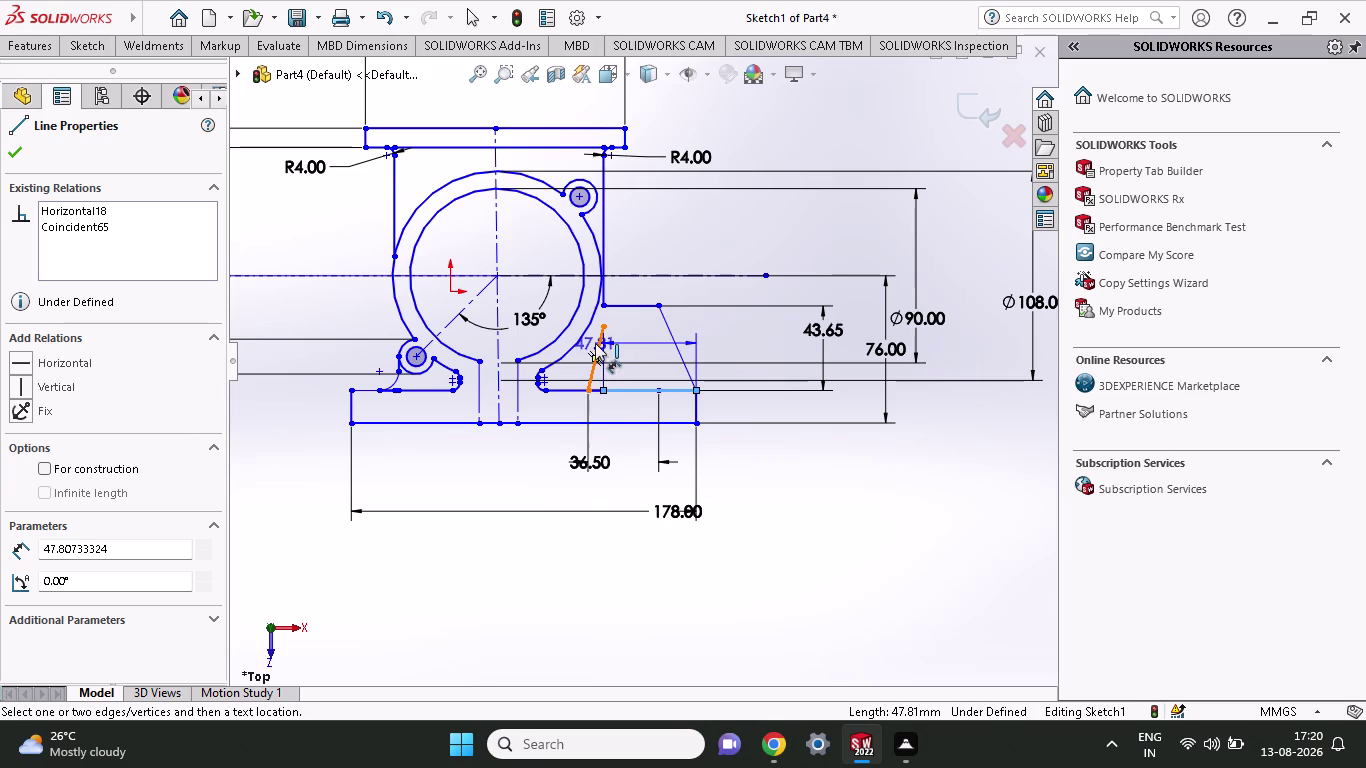
click(595, 343)
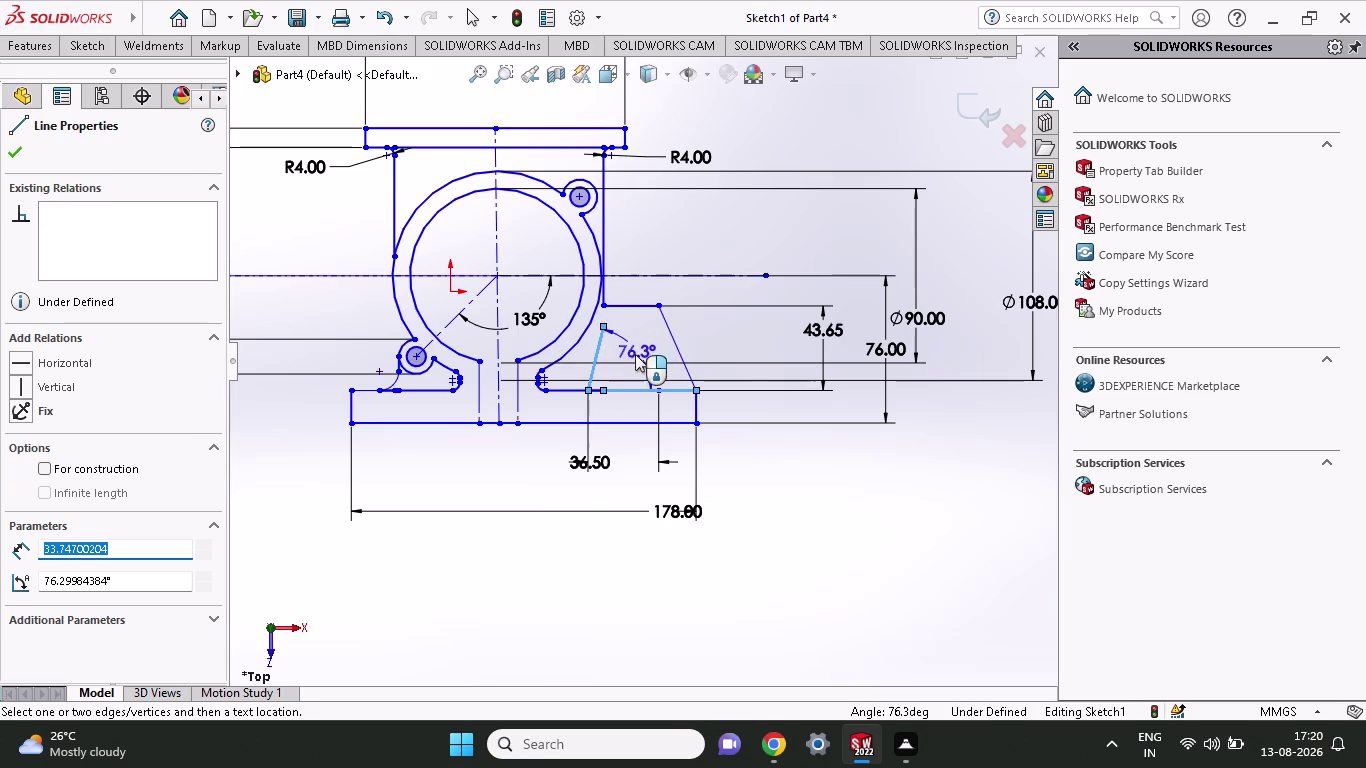
click(634, 355)
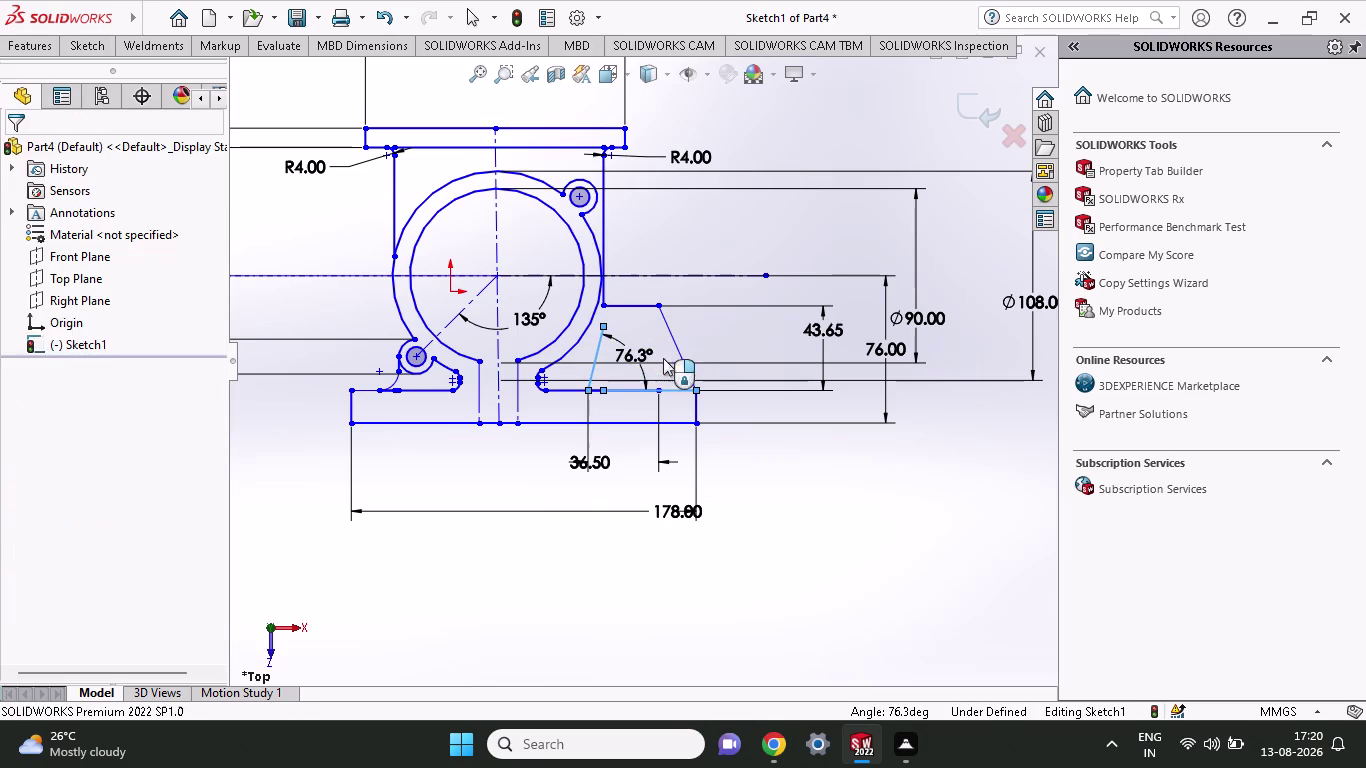
text(78)
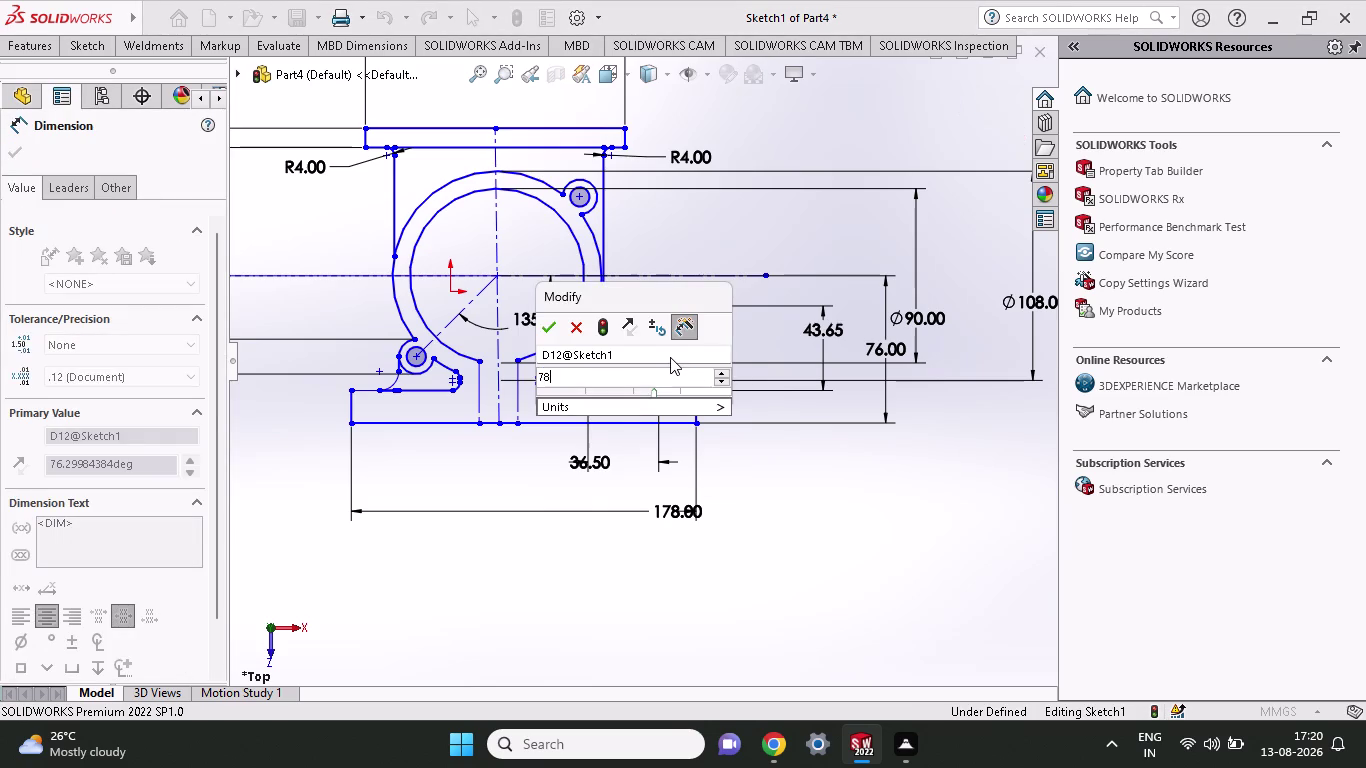
key(Return)
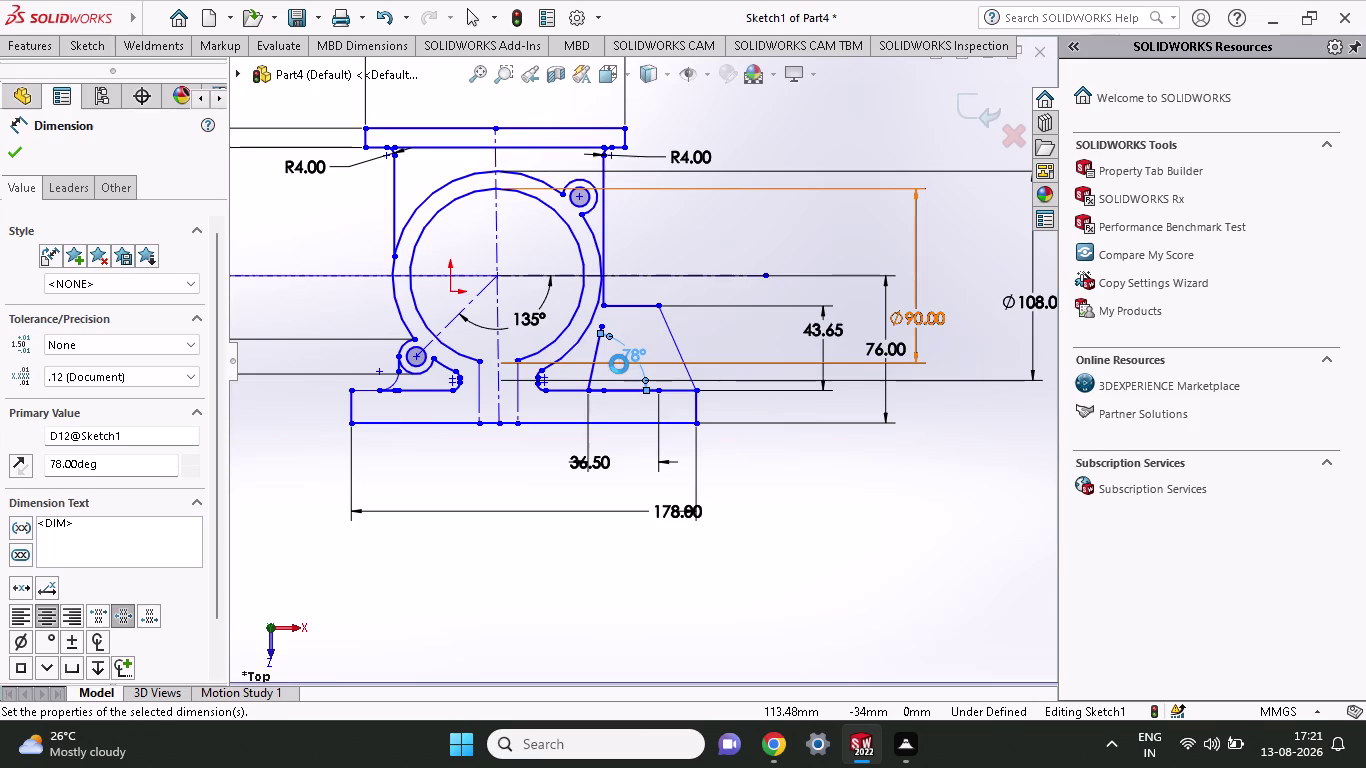
scroll(down, 3)
scroll(down, 3)
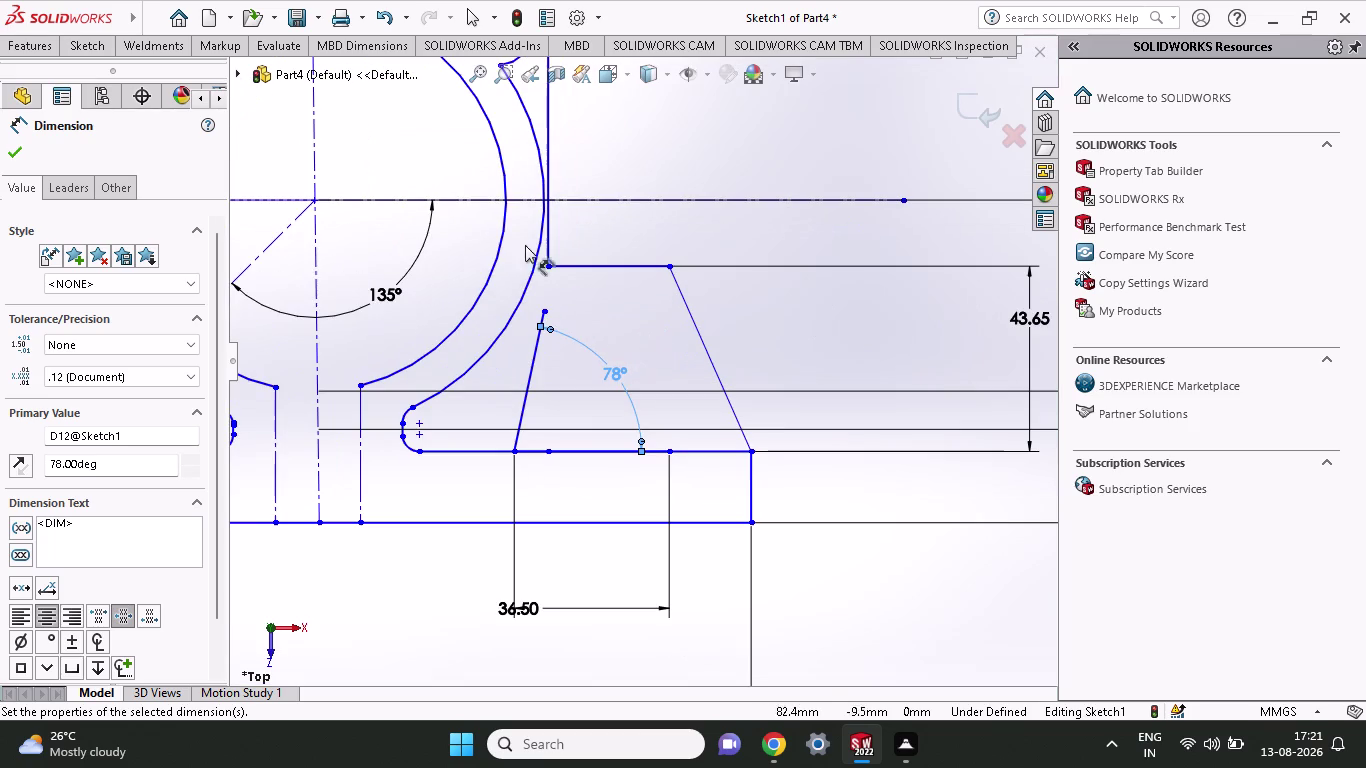
click(84, 46)
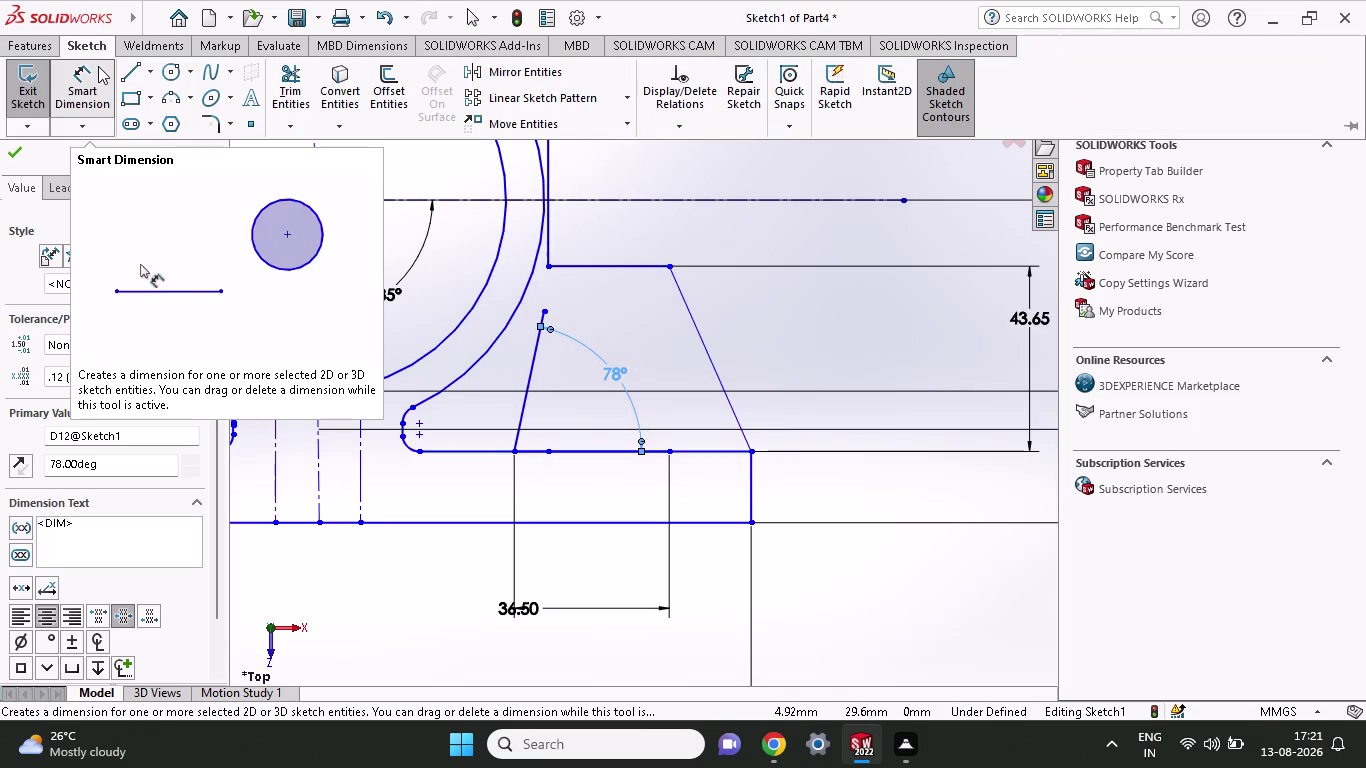
Draw a short vertical line on the housing base.
click(133, 68)
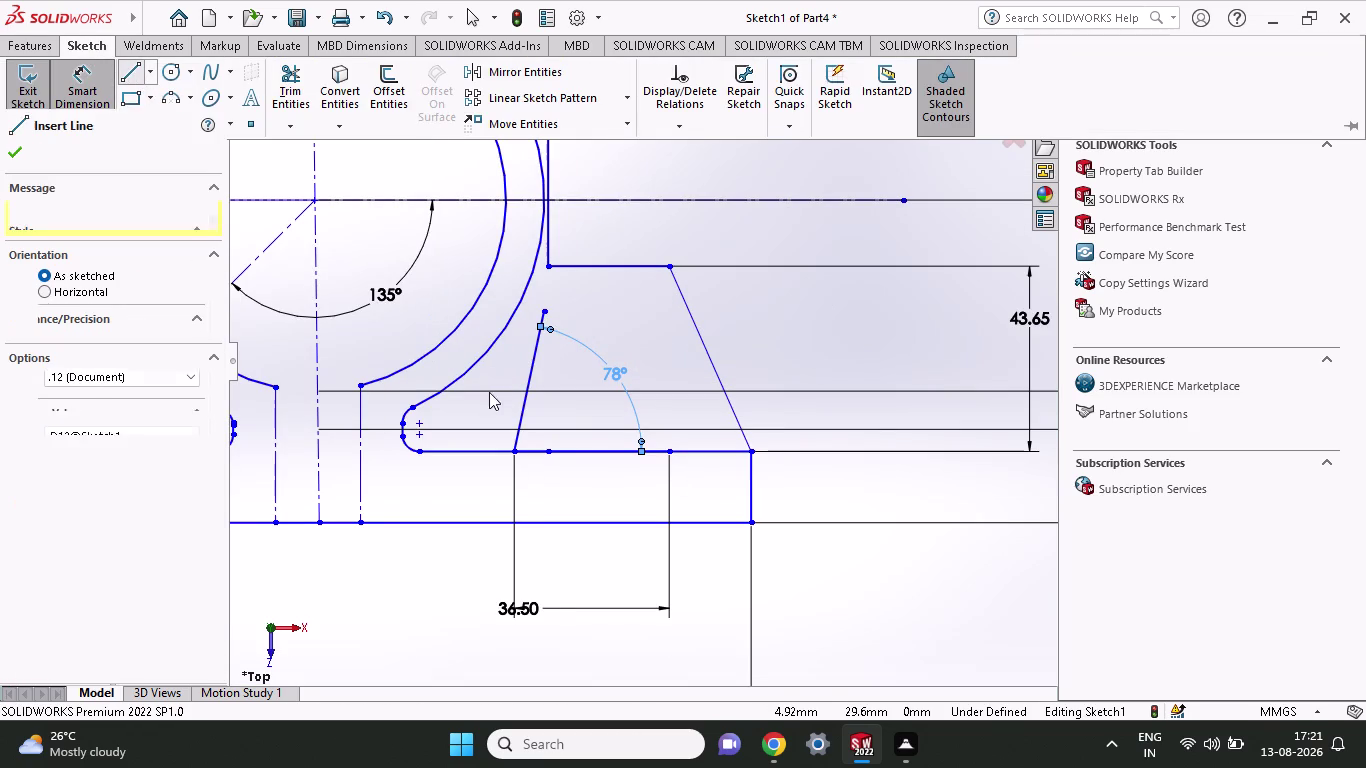
click(578, 449)
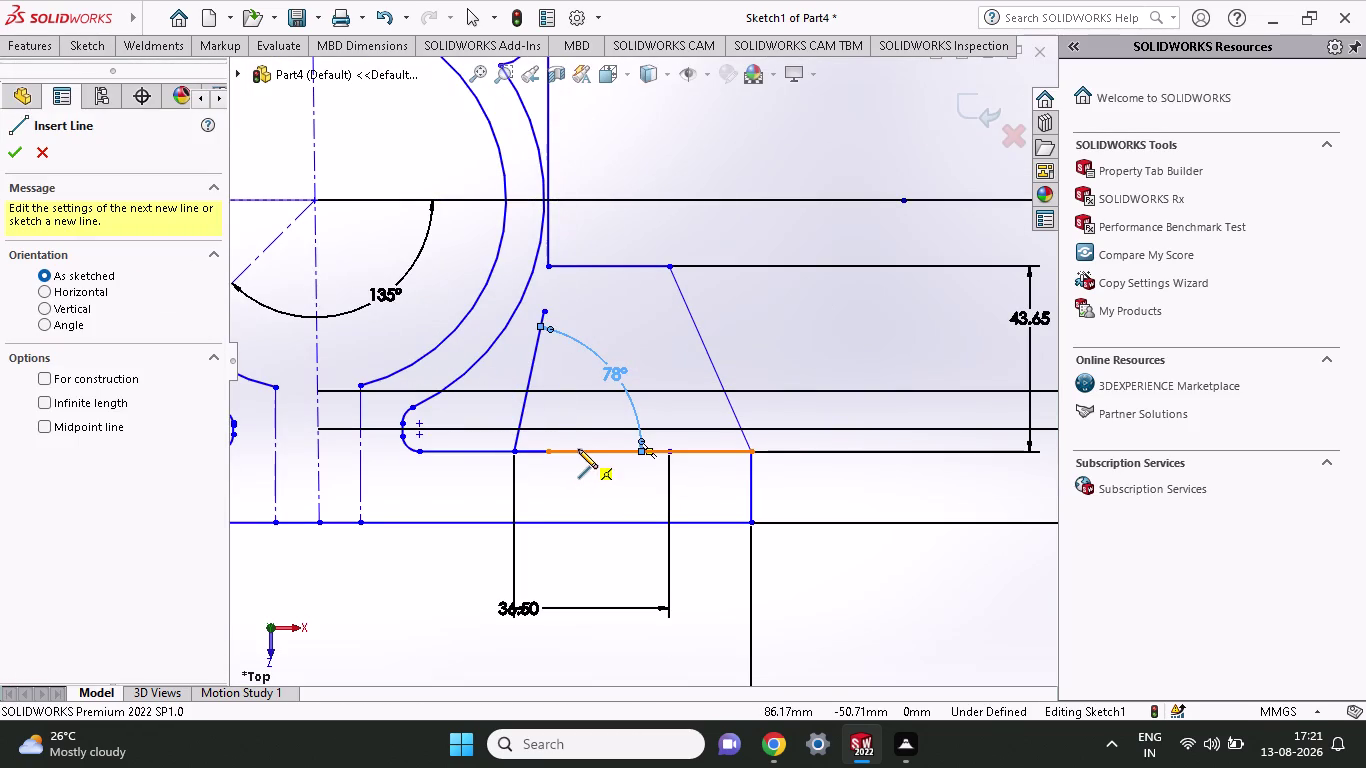
click(578, 418)
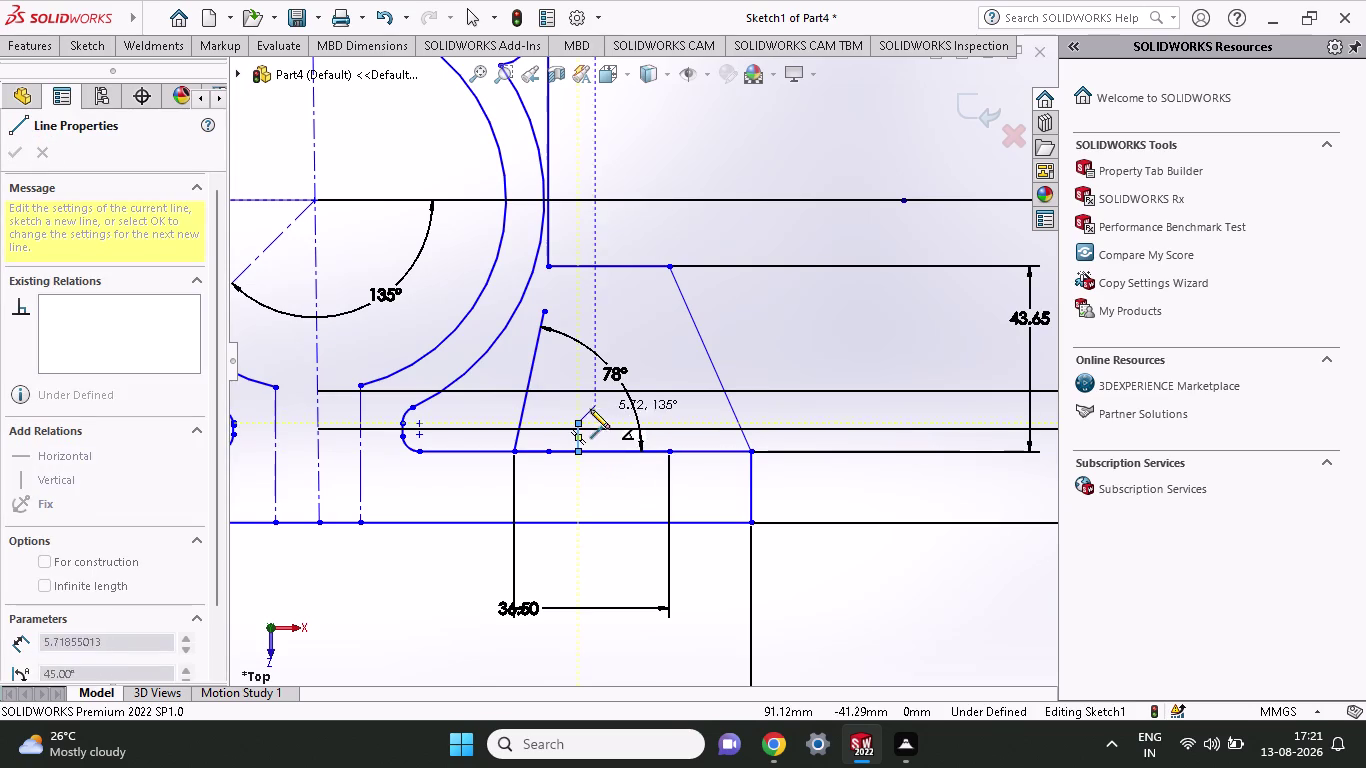
right_click(561, 394)
click(579, 408)
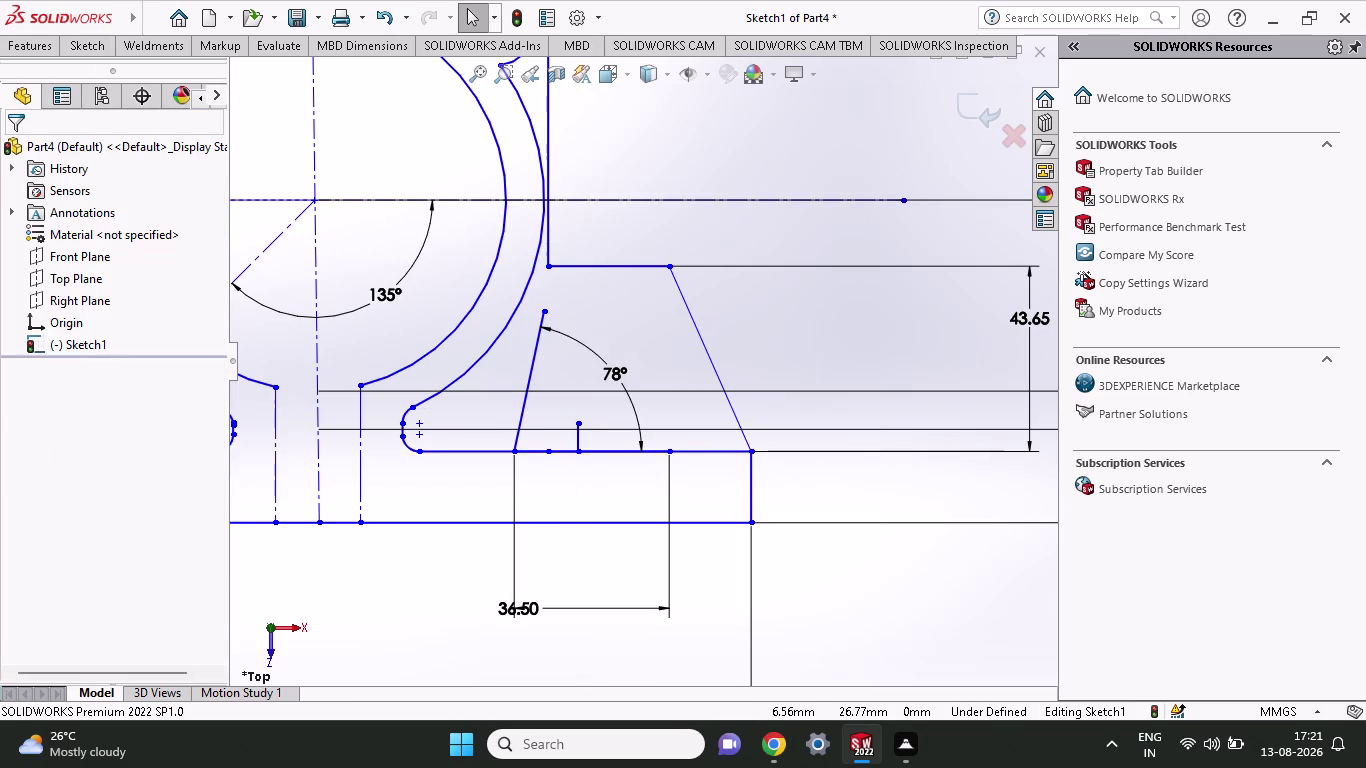
Mirror the 78° slanted line about the short vertical line.
click(94, 50)
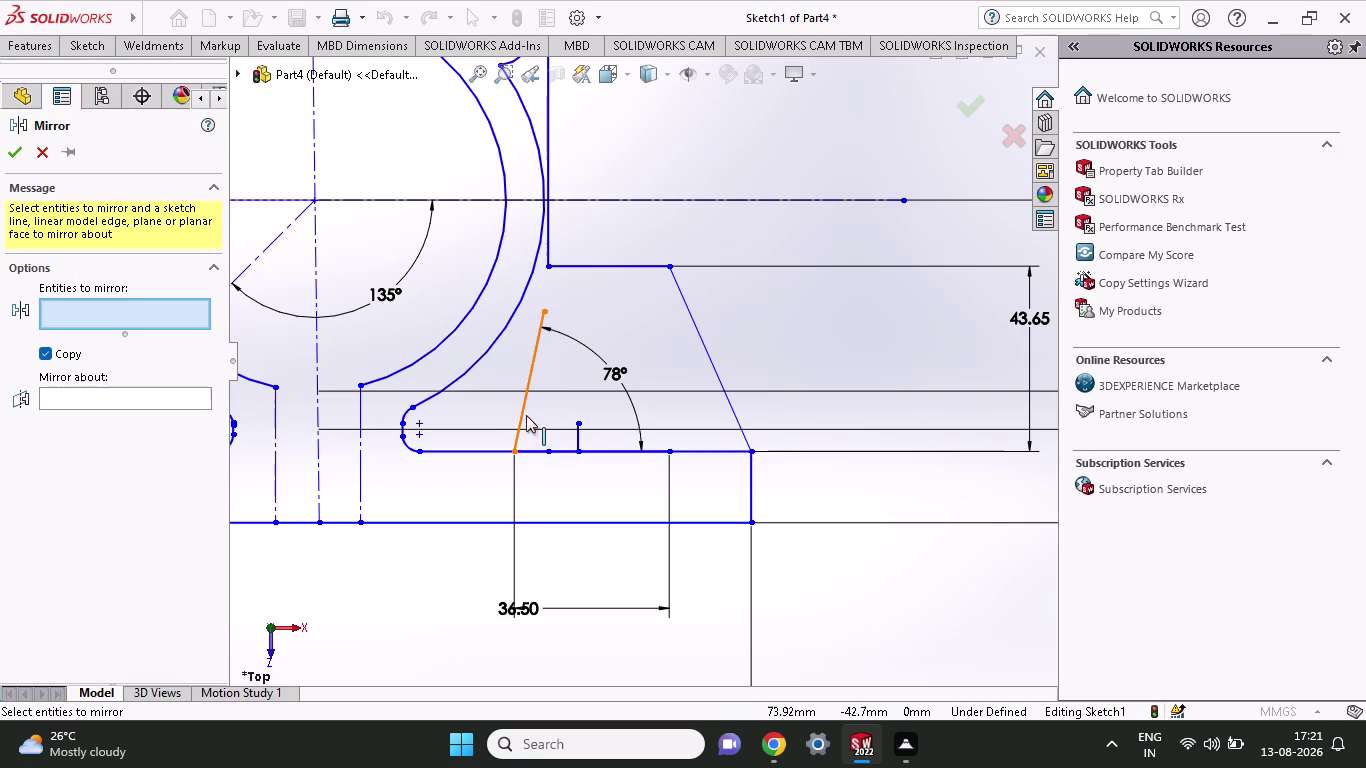
click(529, 362)
click(132, 394)
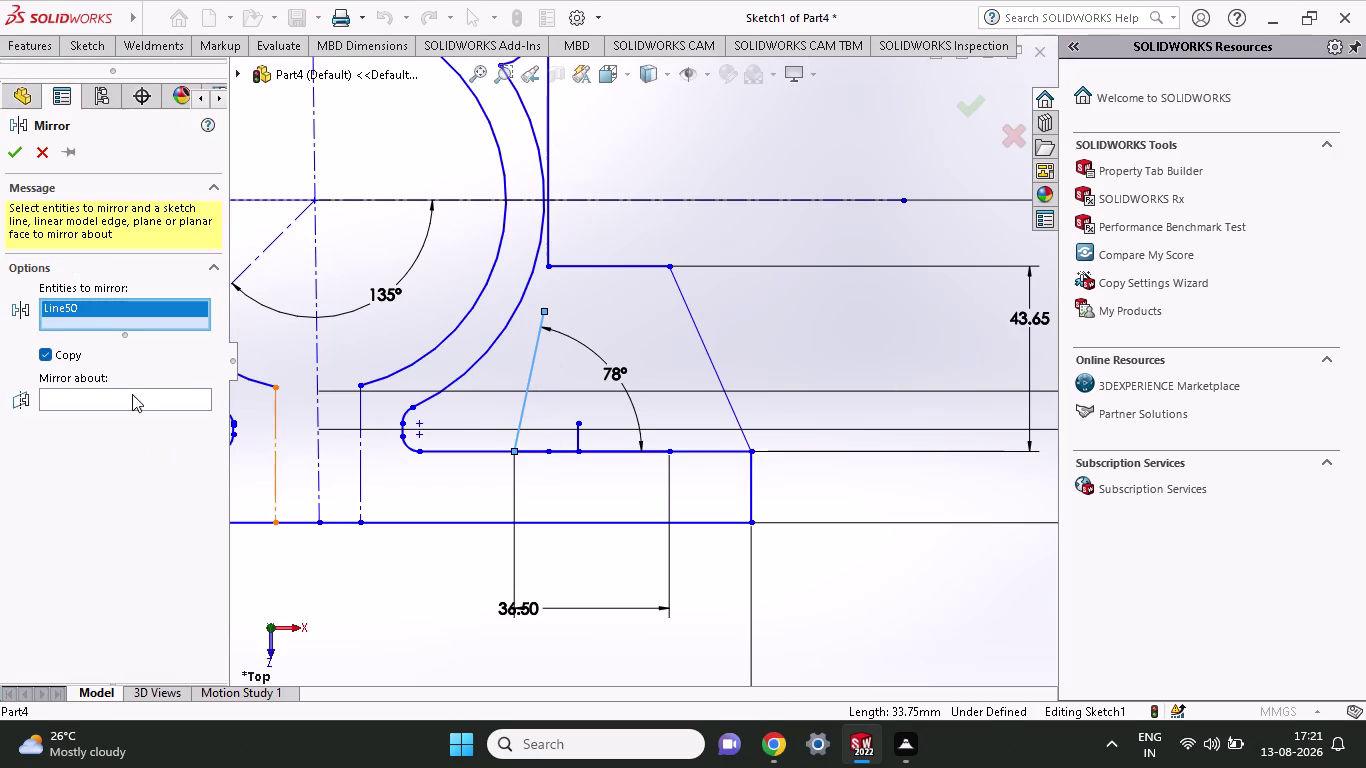
click(576, 435)
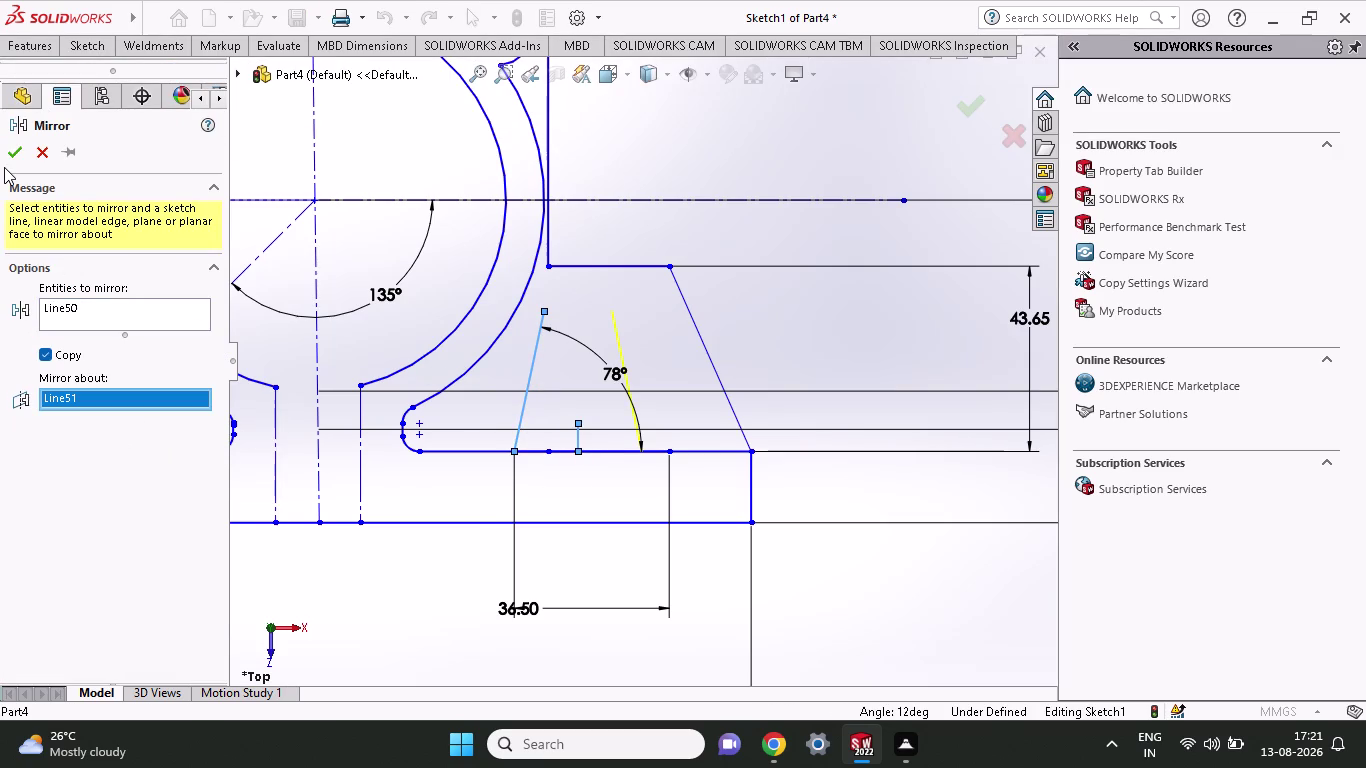
click(41, 129)
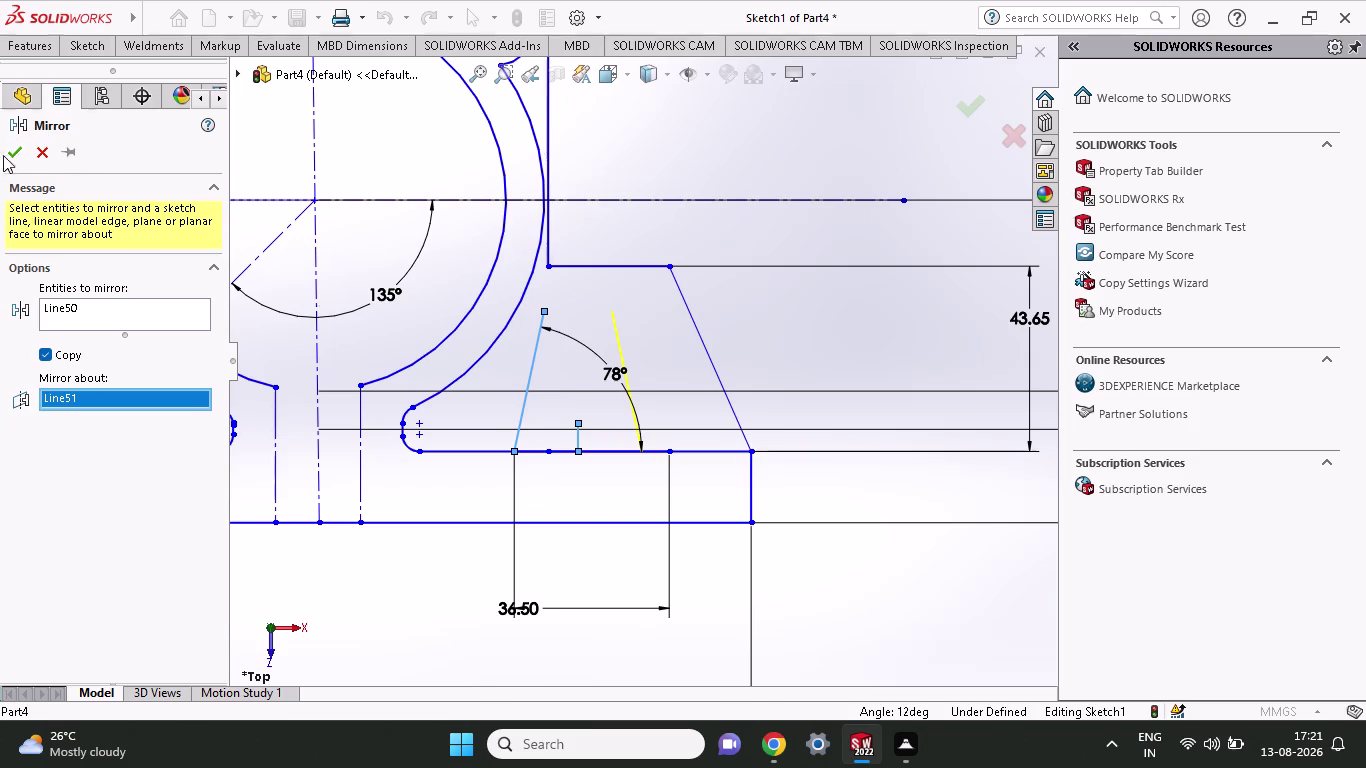
click(18, 148)
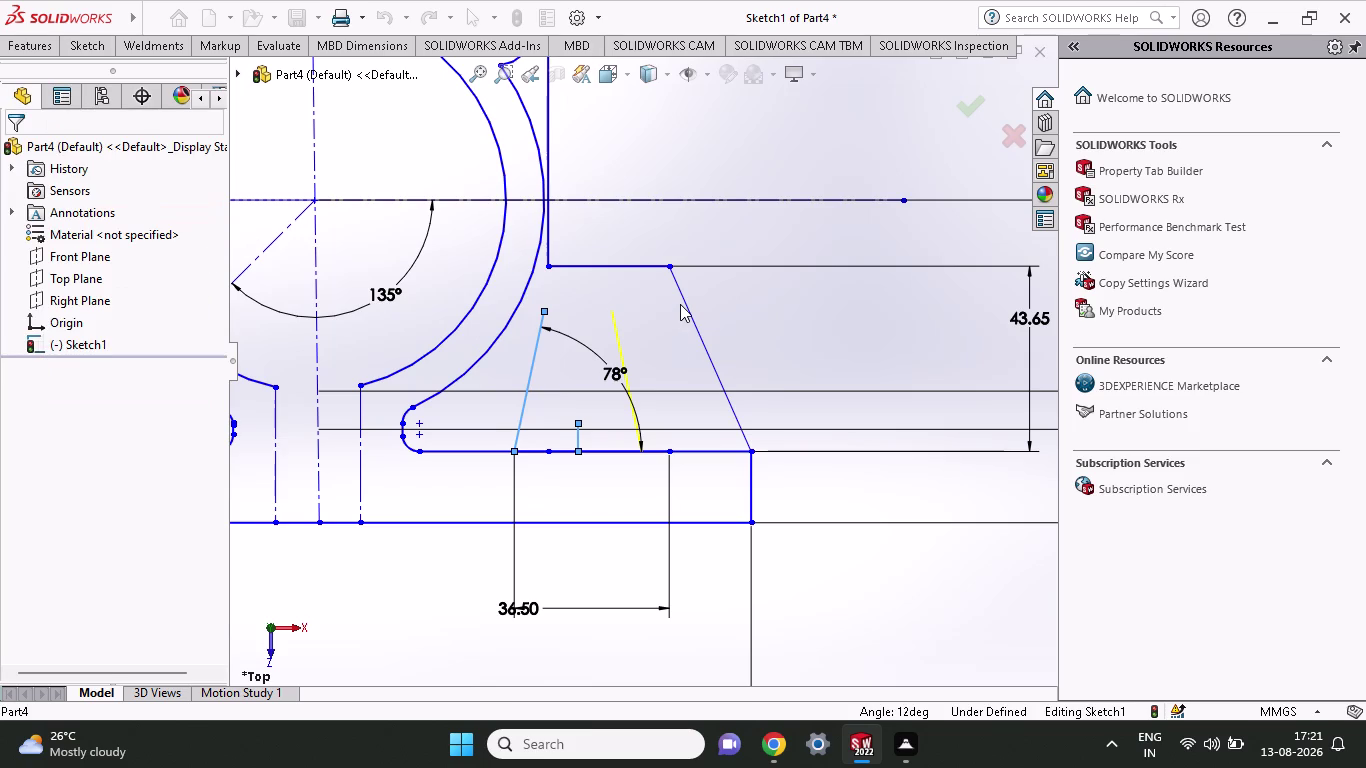
scroll(down, 3)
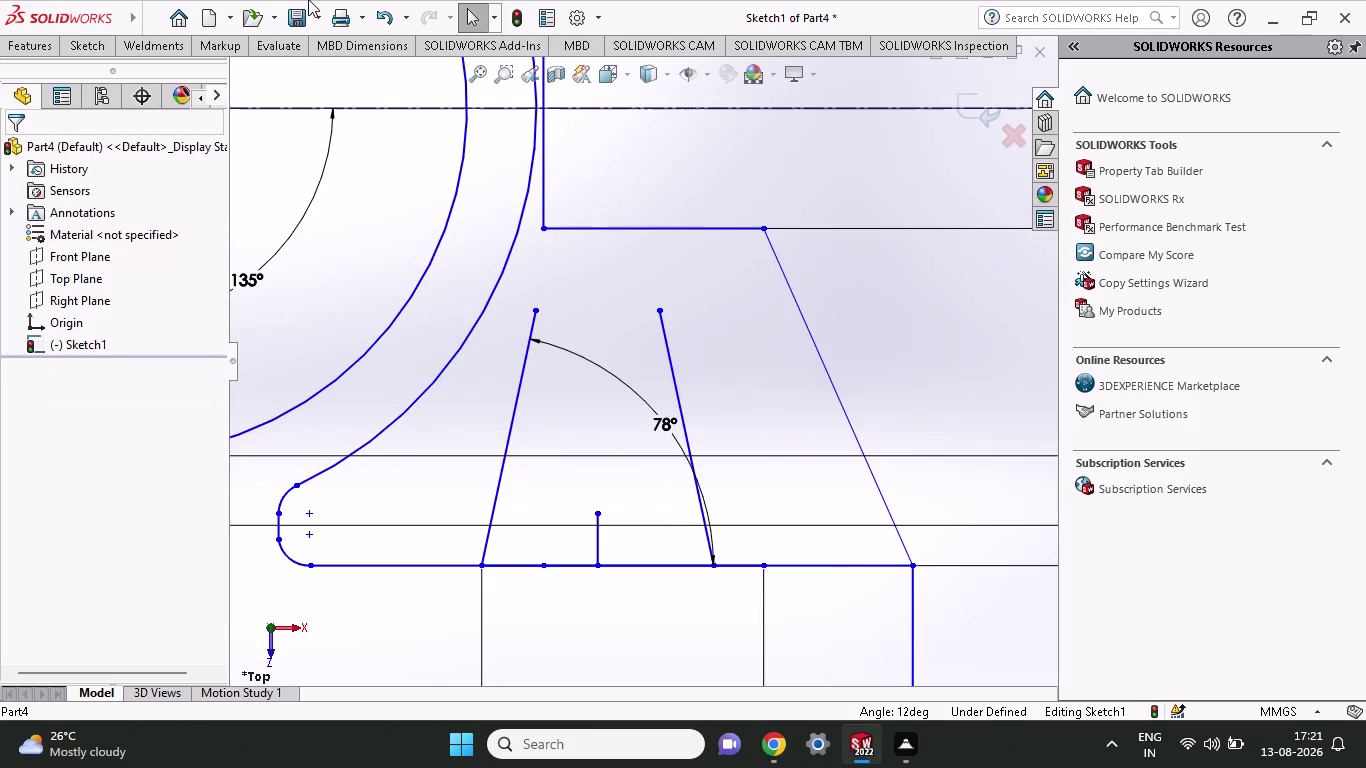
click(95, 46)
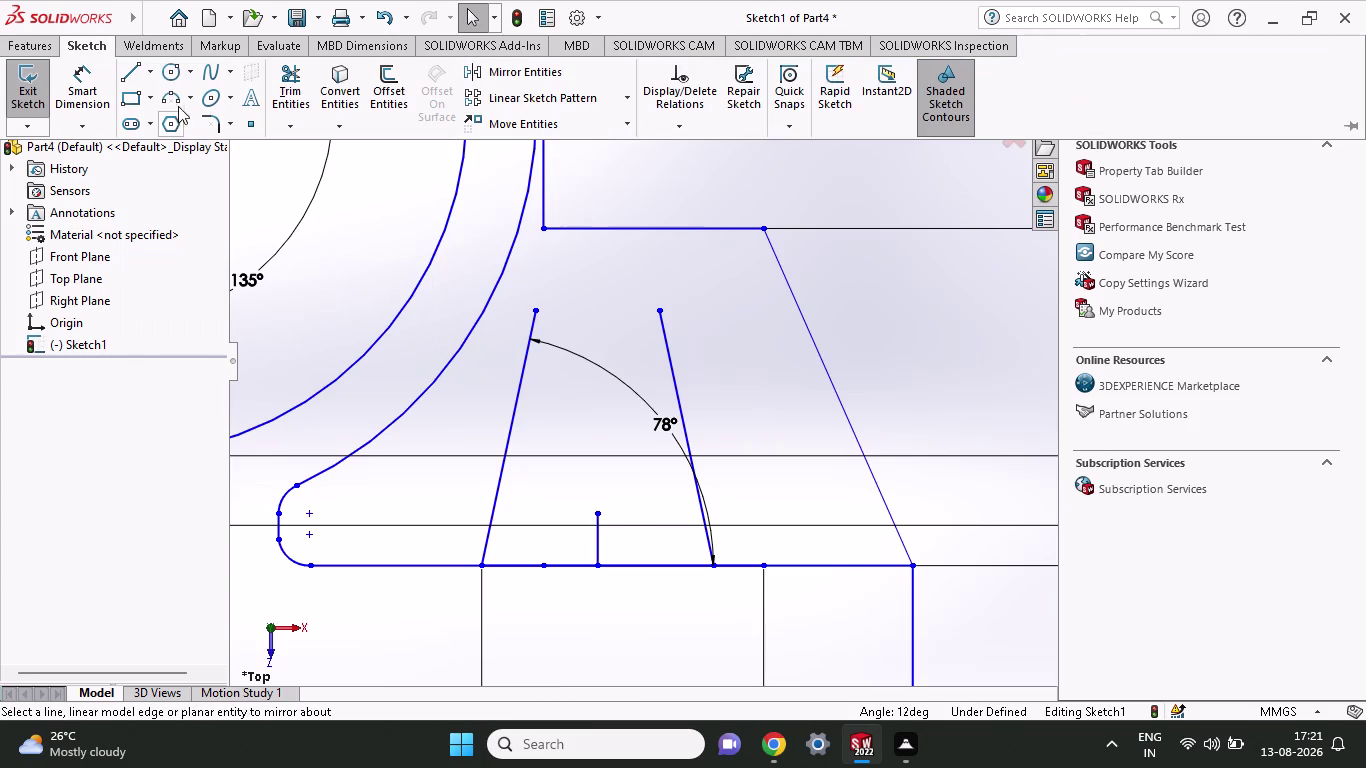
click(133, 70)
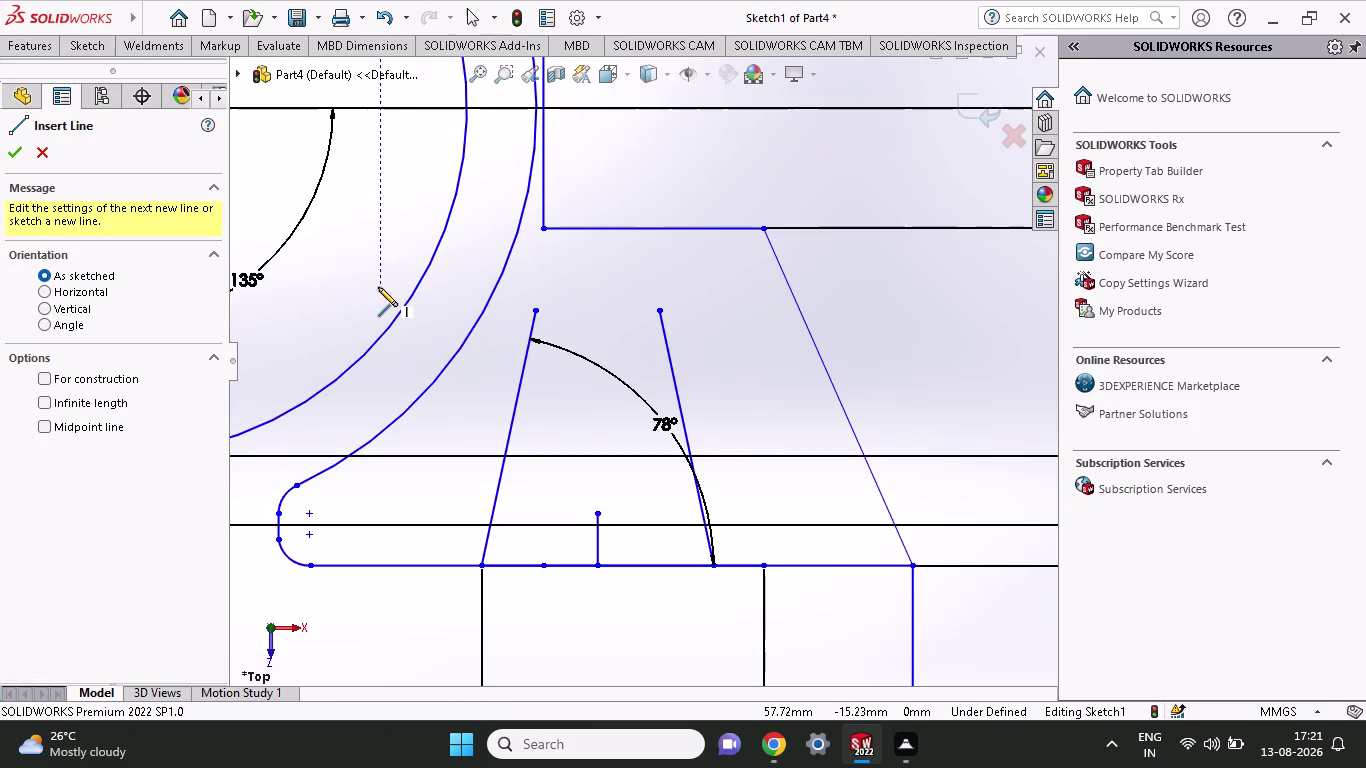
Draw a top line joining the tops of both slanted lines.
click(537, 311)
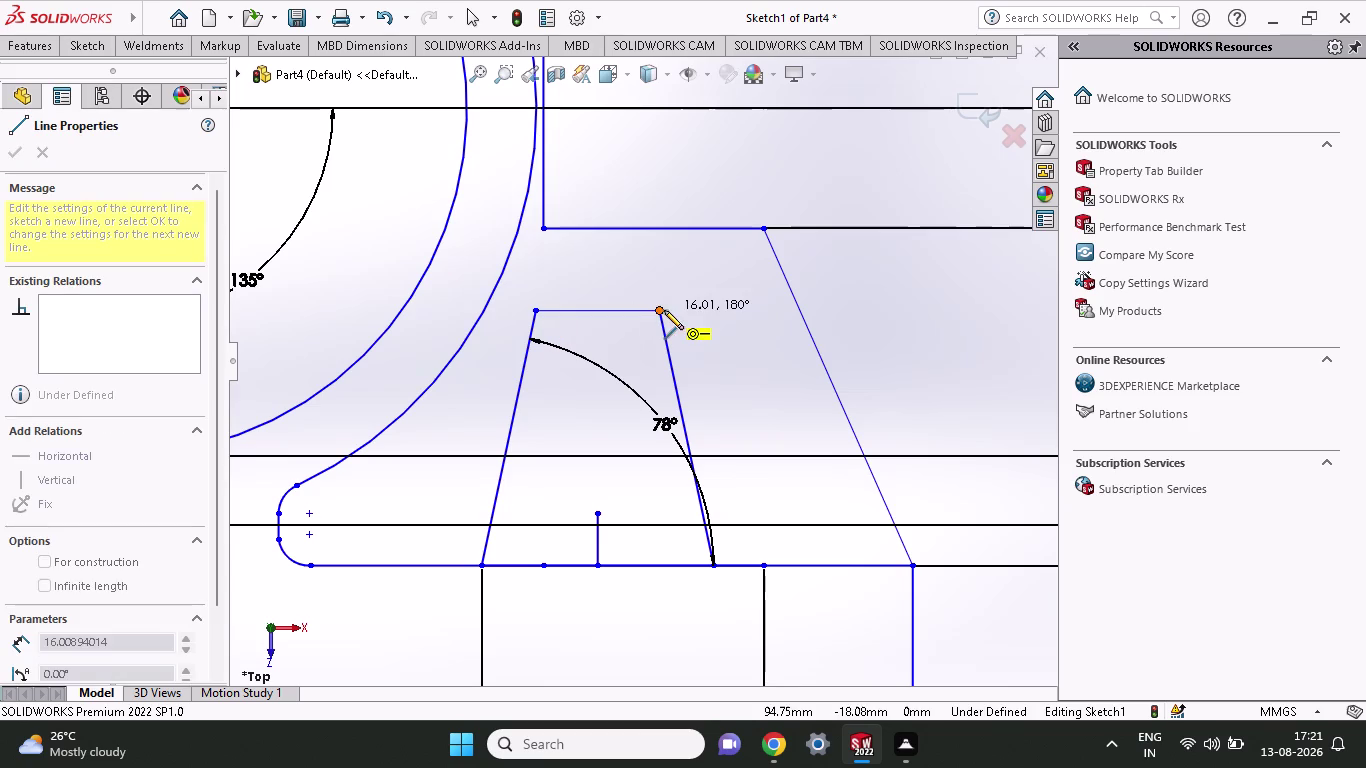
click(660, 310)
right_click(750, 350)
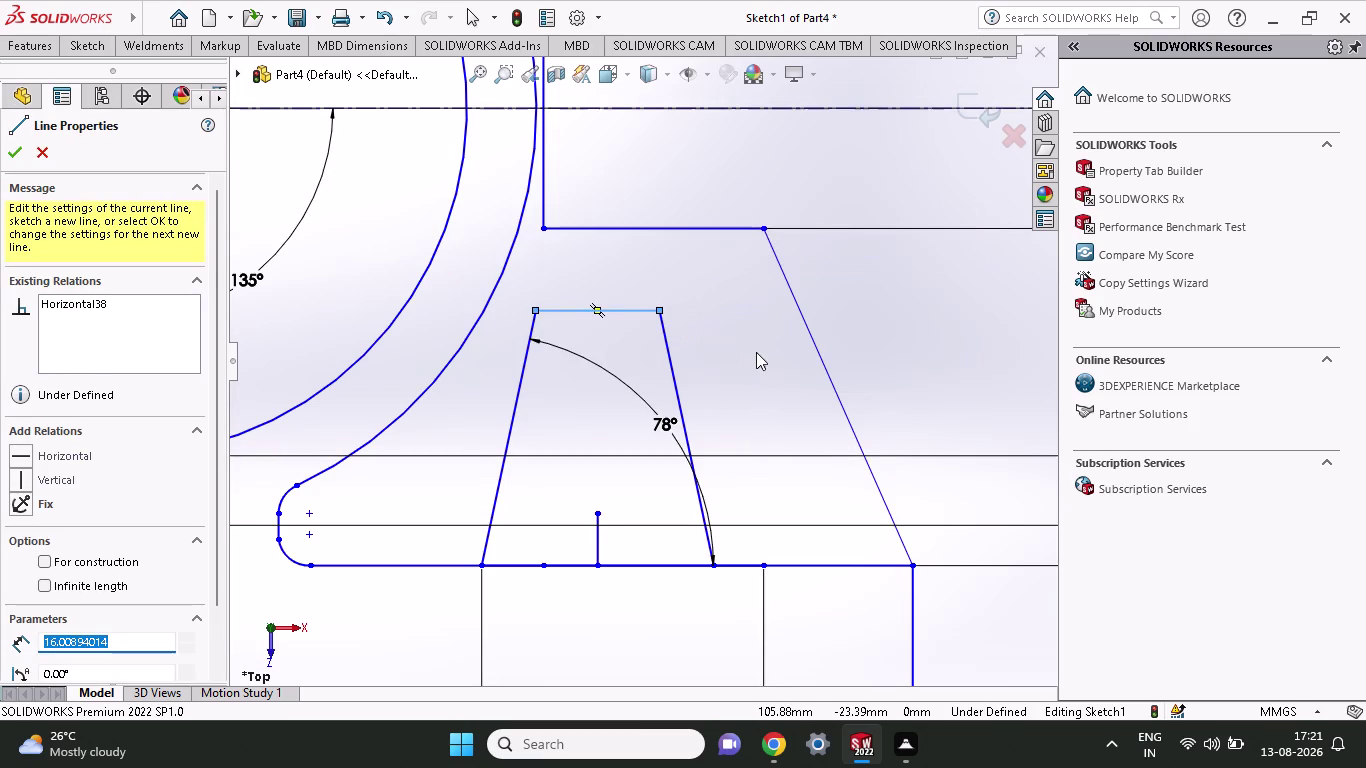
click(757, 373)
click(102, 39)
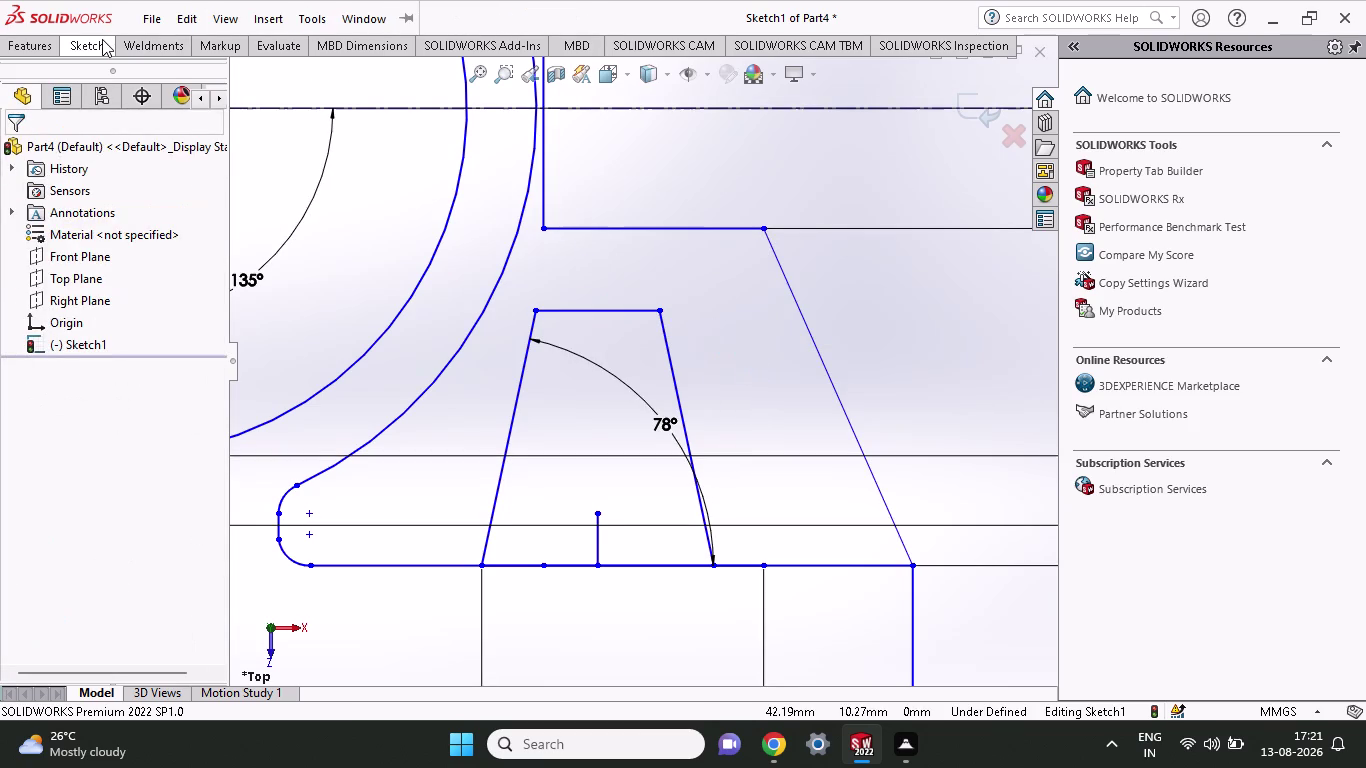
Place a vertical height dimension for the trapezoid's top edge.
click(94, 78)
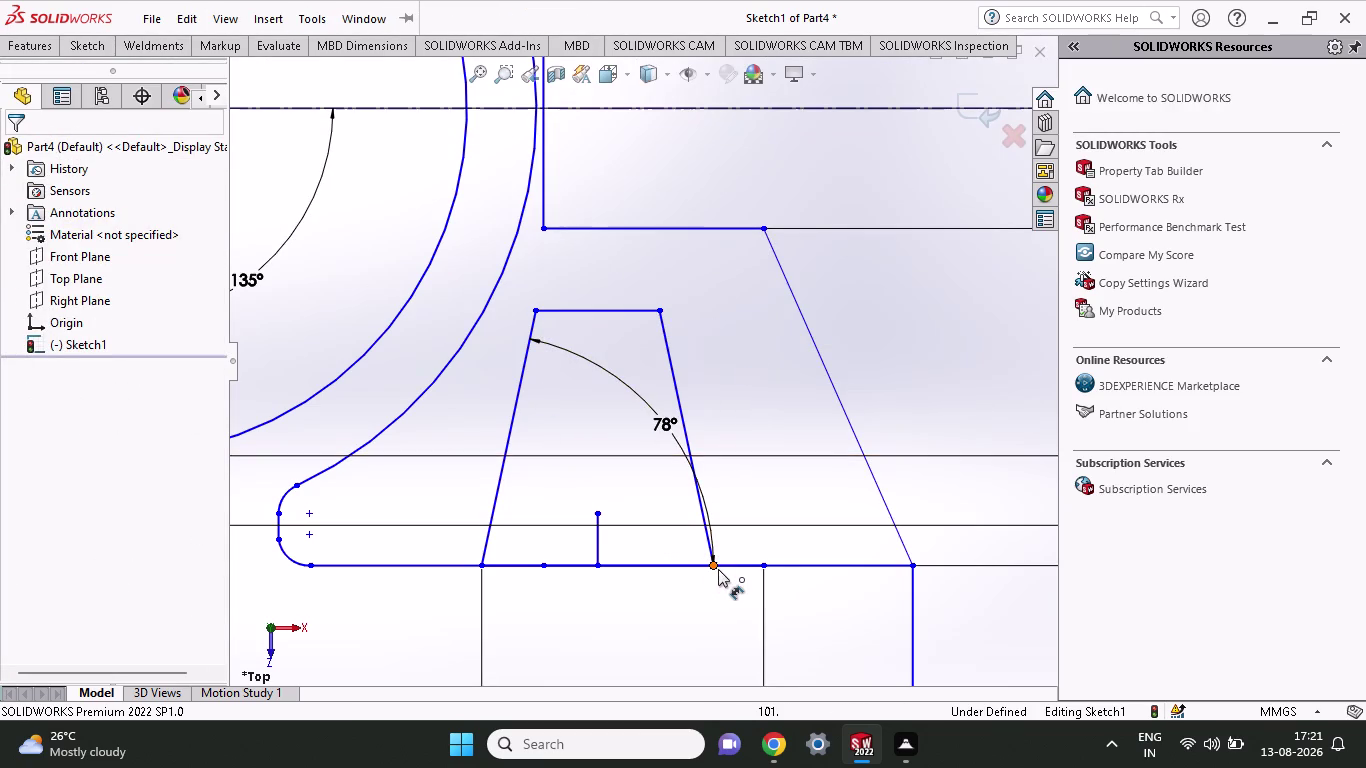
click(711, 566)
click(664, 310)
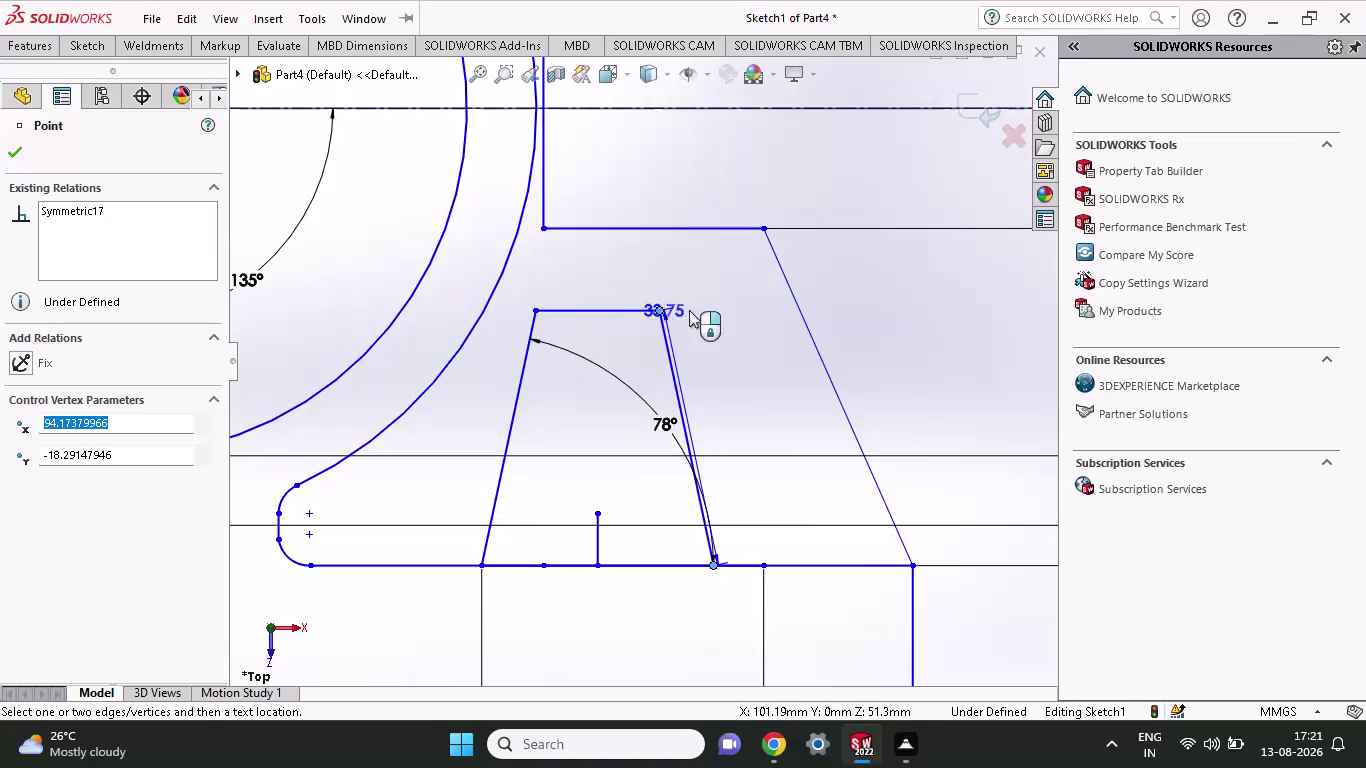
click(963, 366)
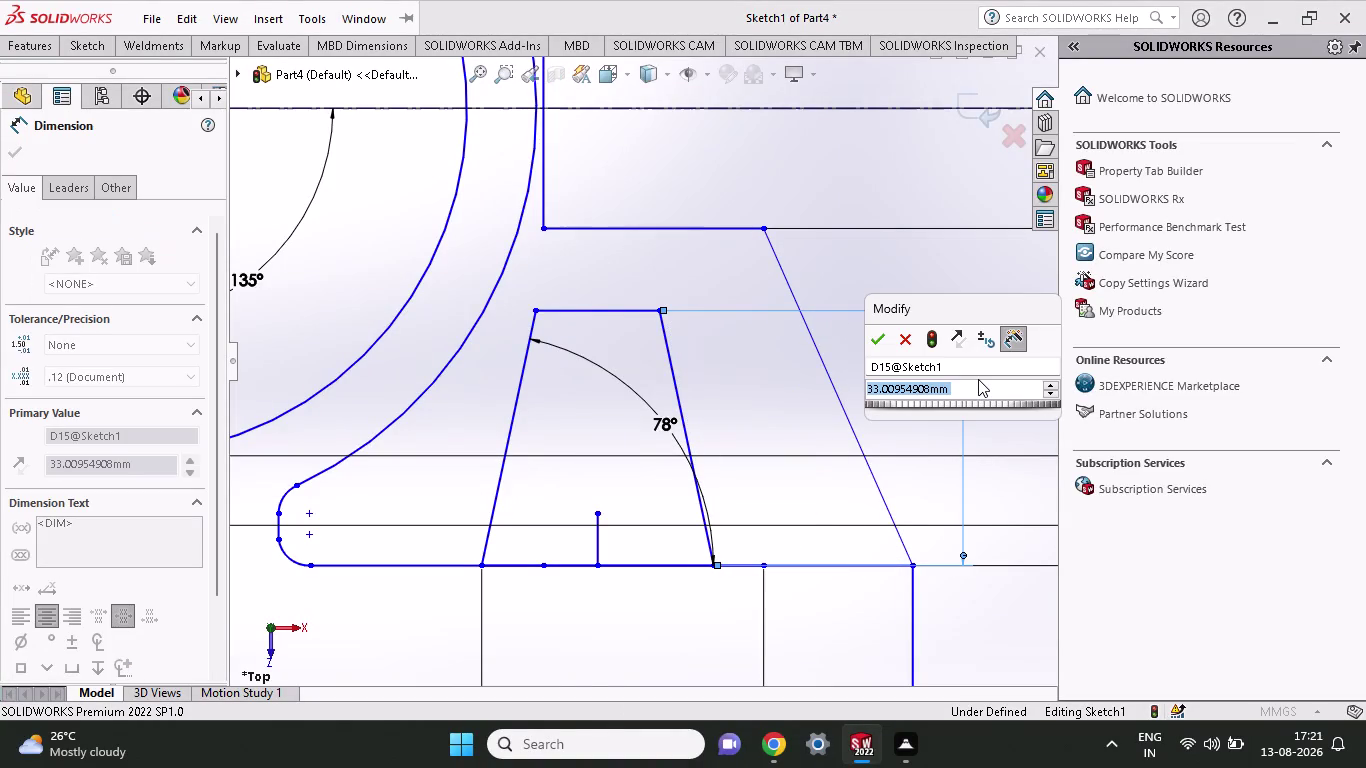
Set the trapezoid height to 50-16-19.3/2, giving 24.35 mm.
text(52)
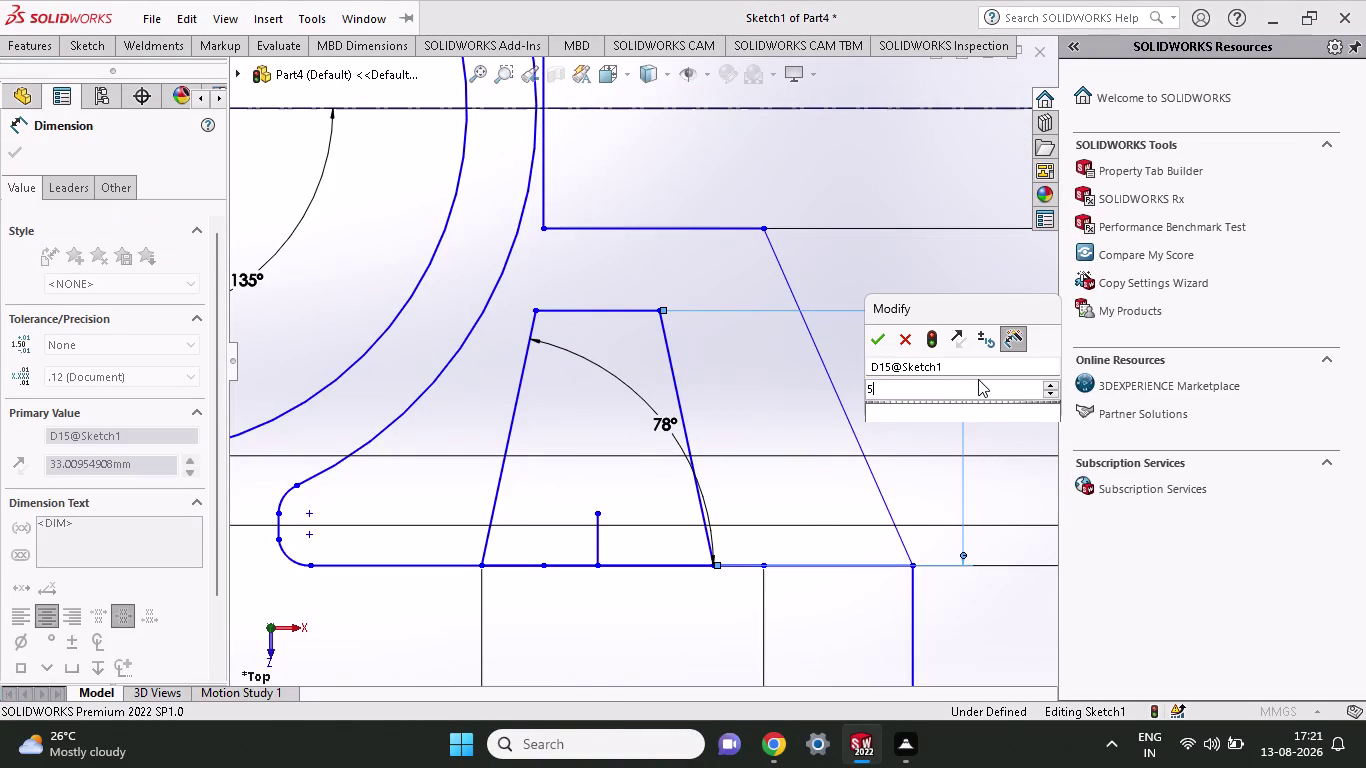
key(BackSpace)
key(0)
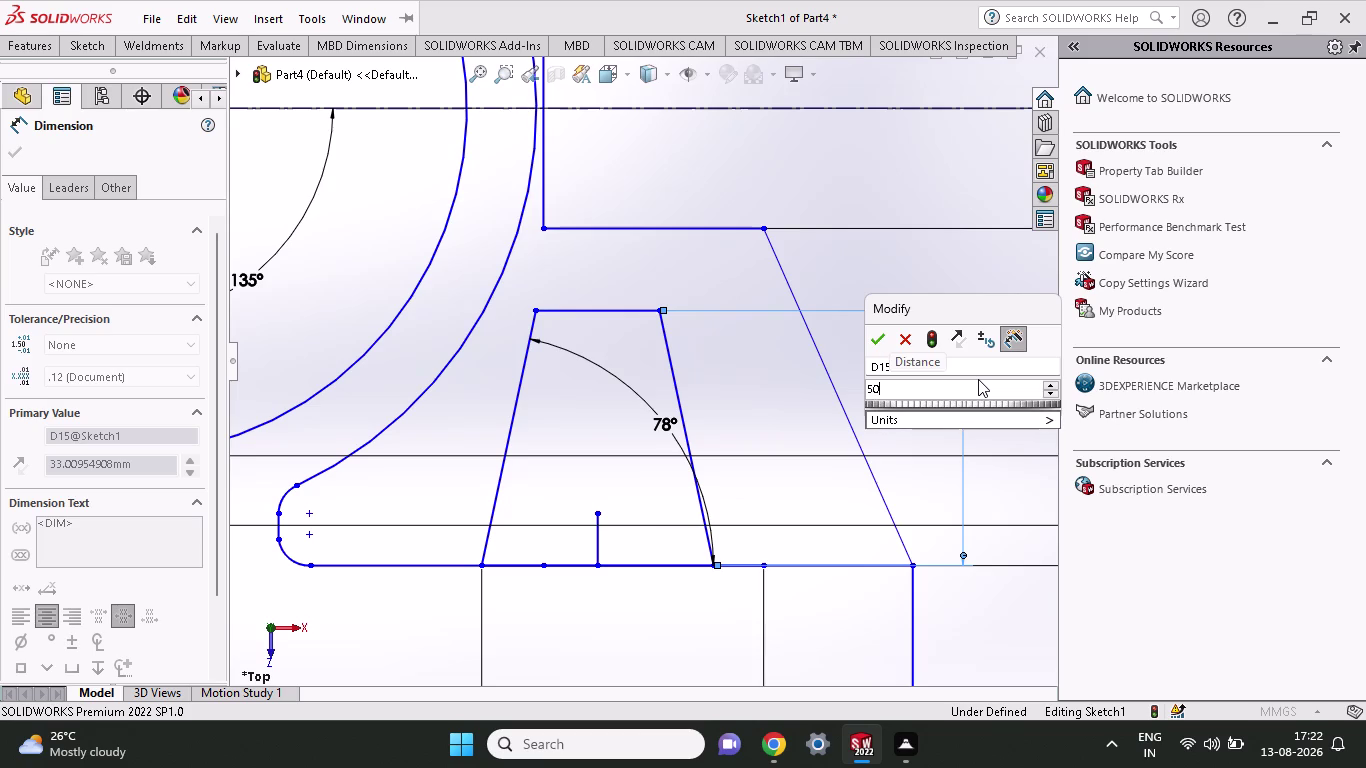
key(minus)
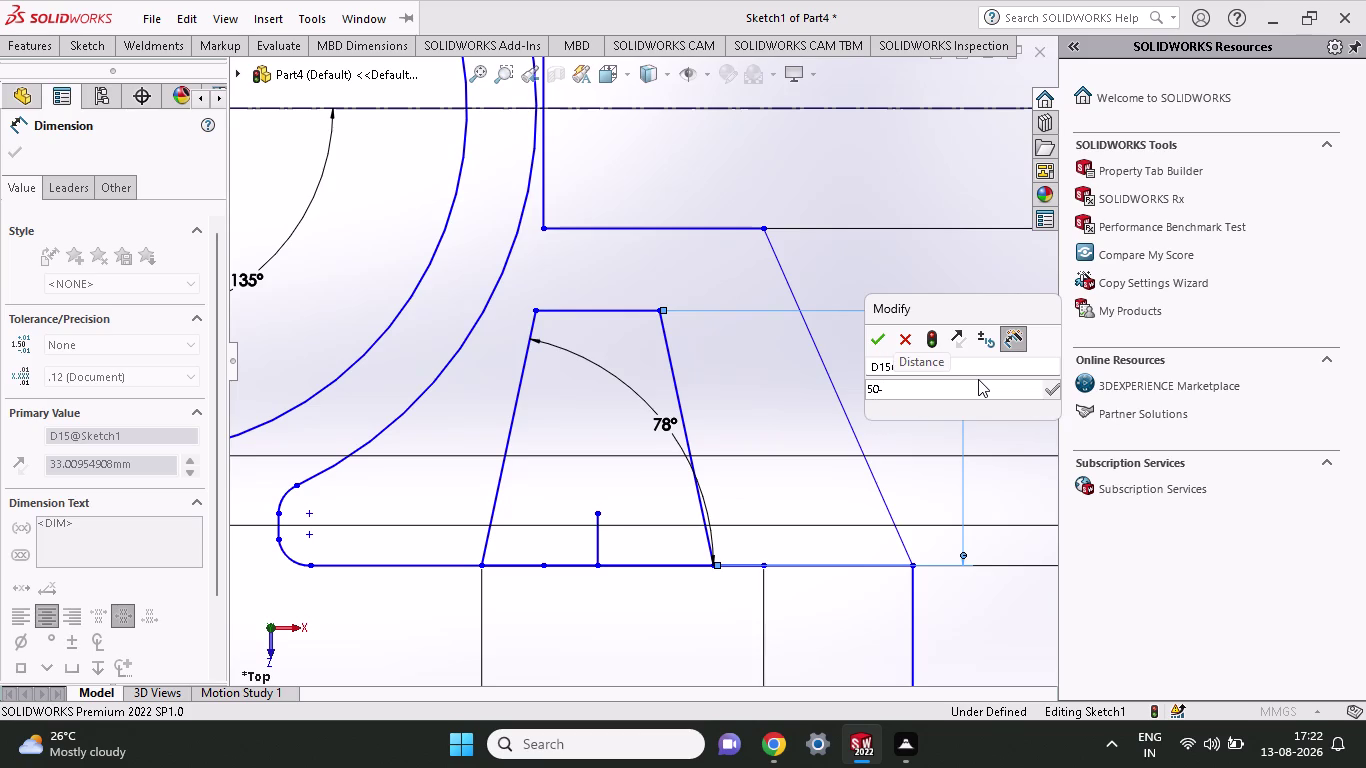
text(1)
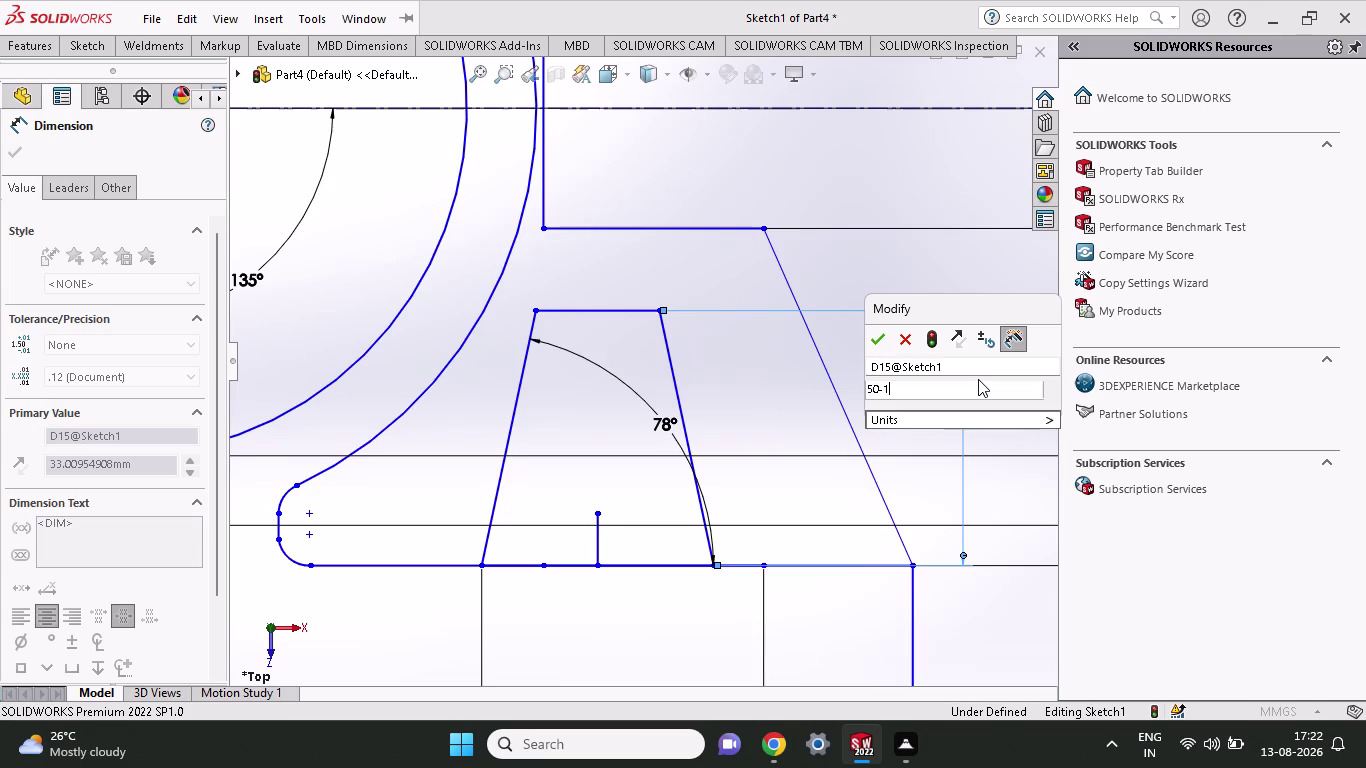
text(6-)
text(1)
text(9)
text(.3)
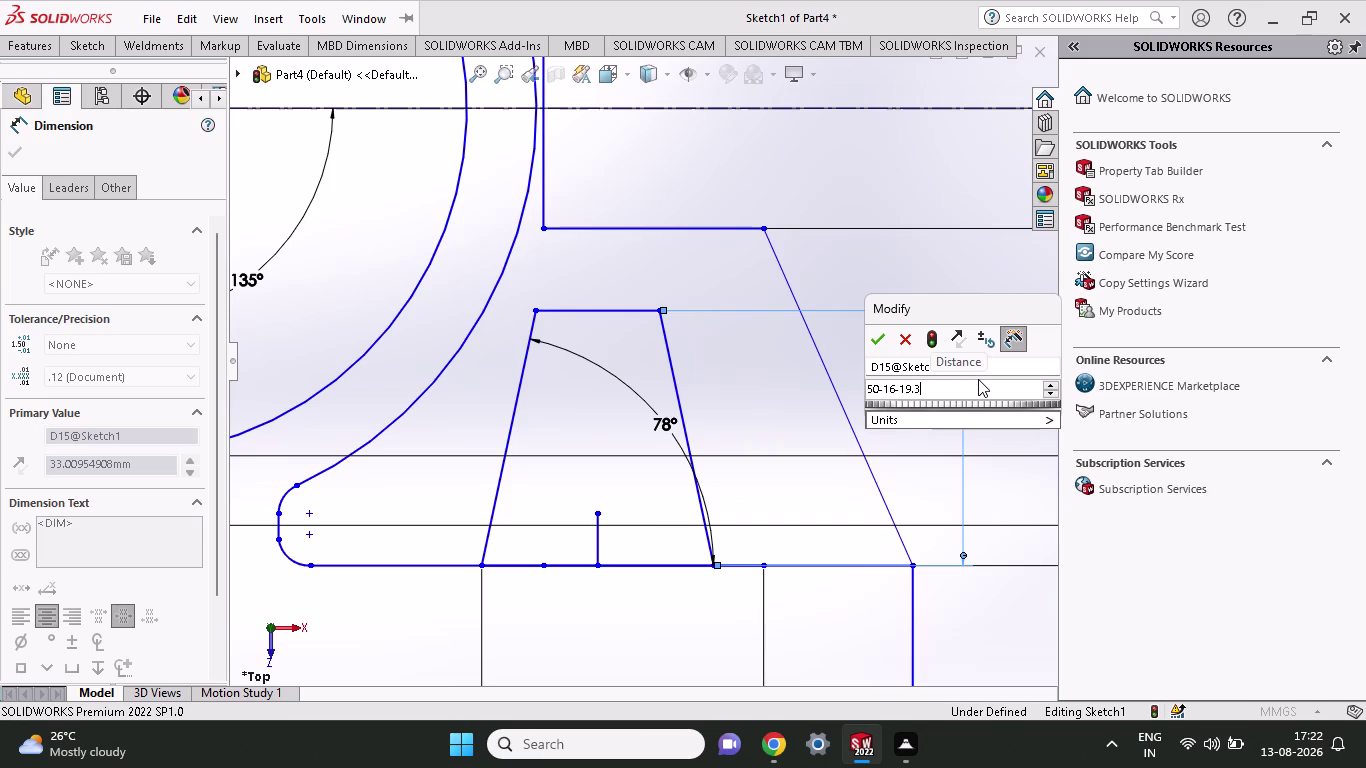
text(/2)
key(Return)
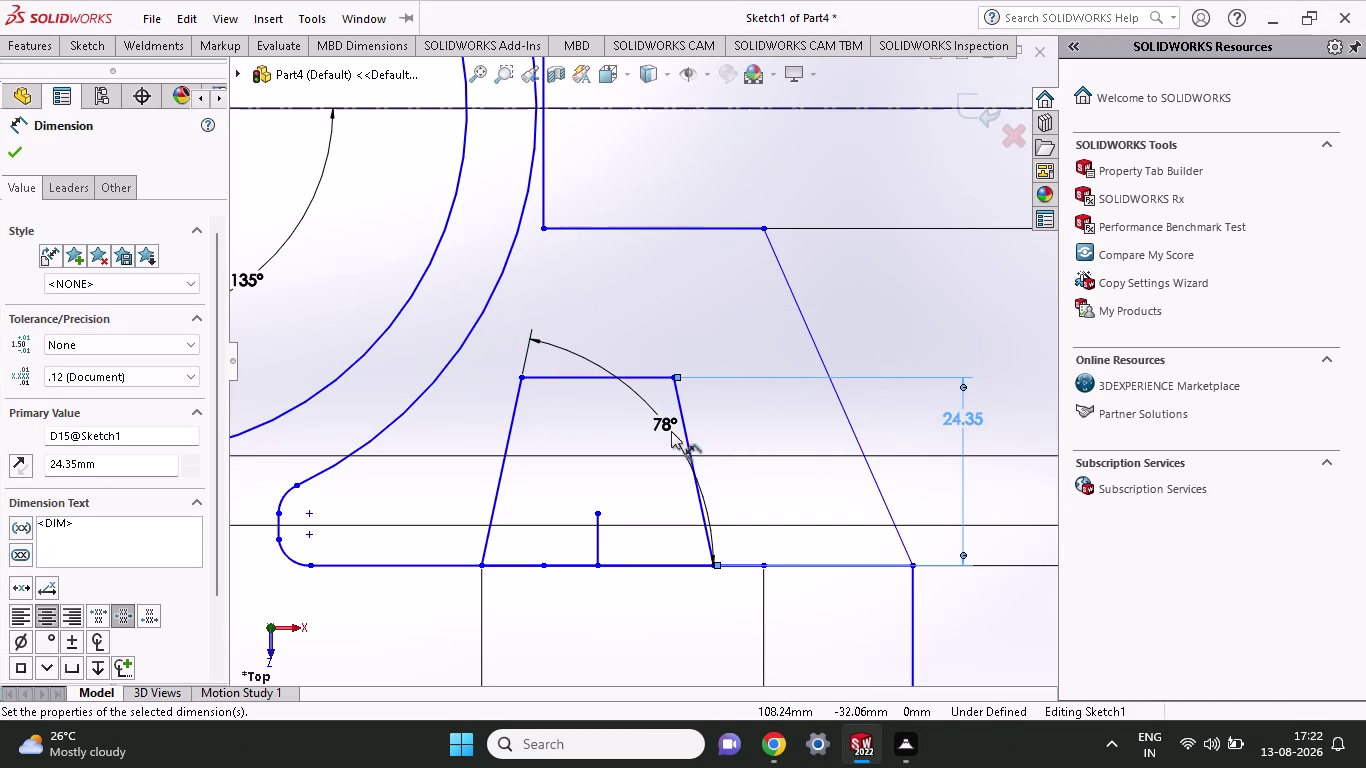
Move the 78° angle dimension and delete the short vertical line inside the trapezoid.
drag(660, 422, 621, 479)
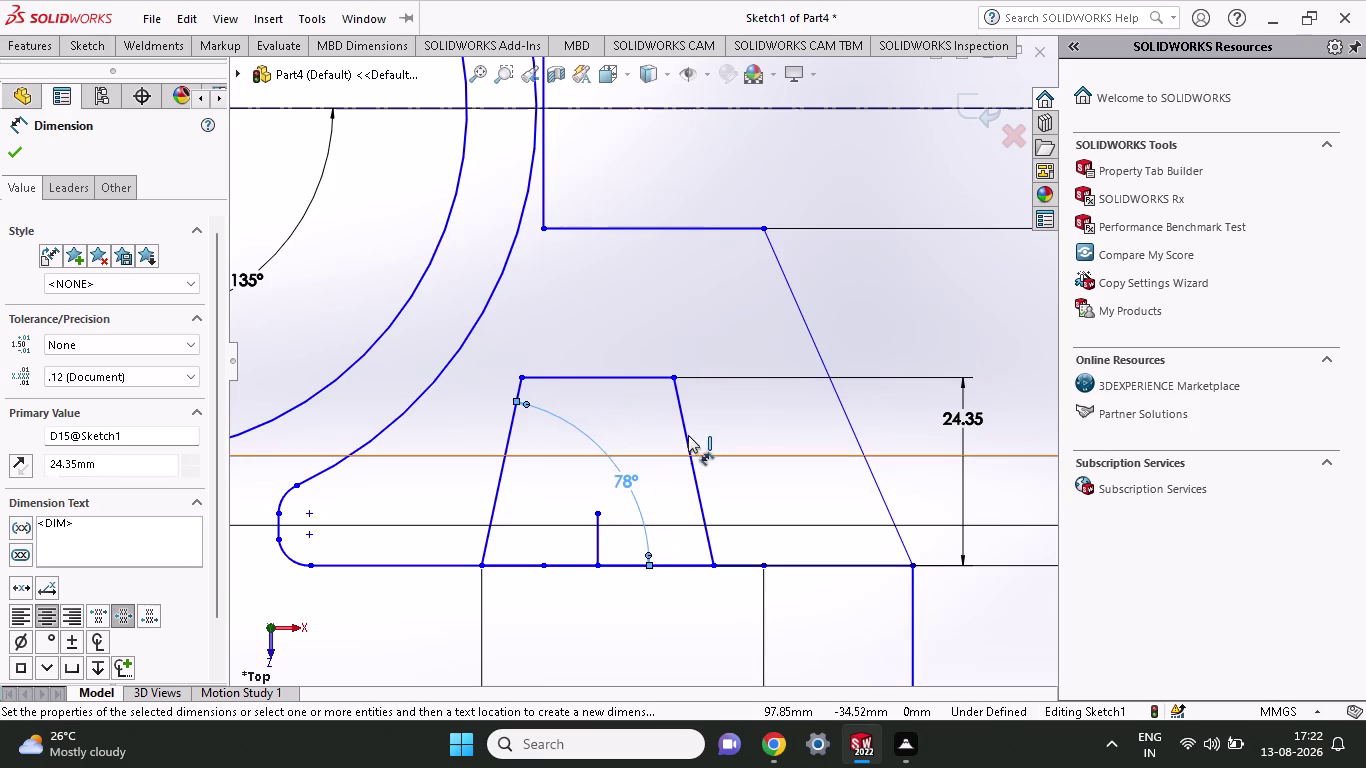
click(598, 541)
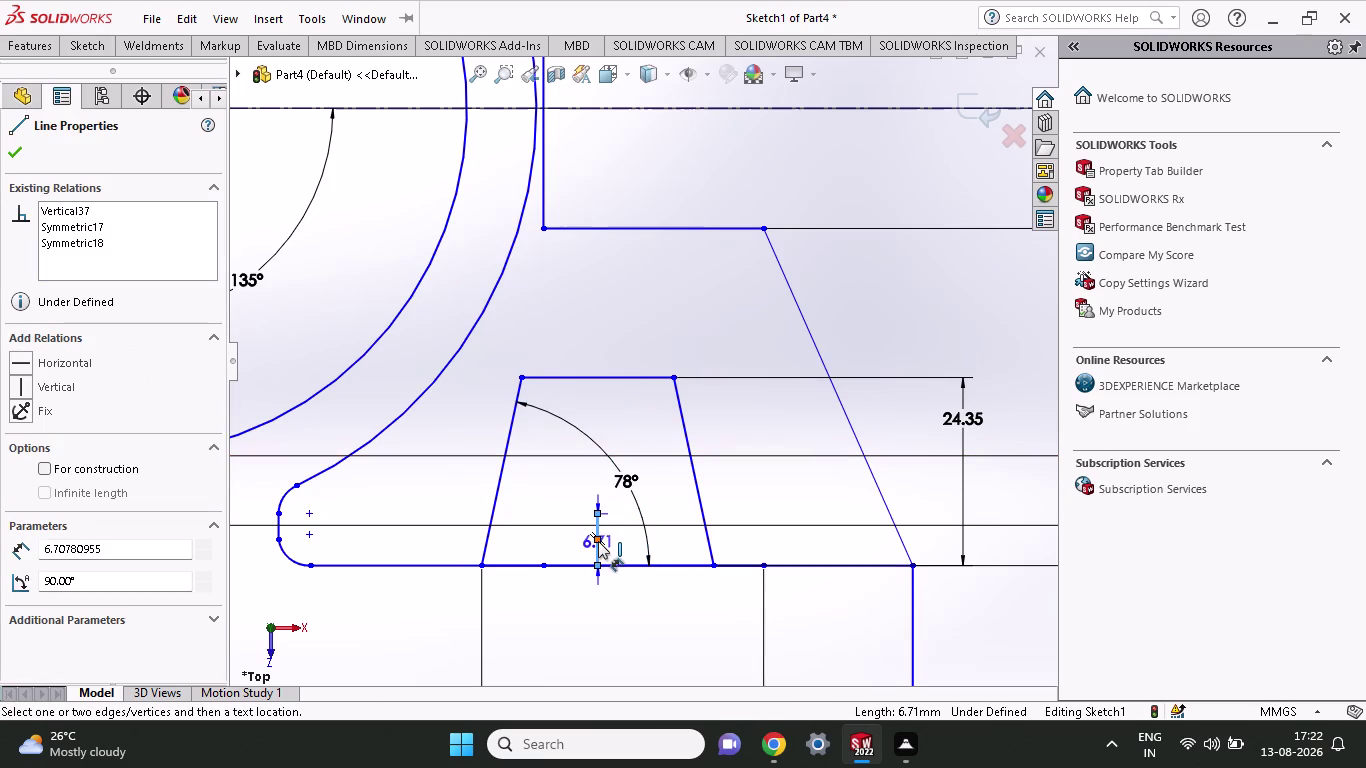
key(Delete)
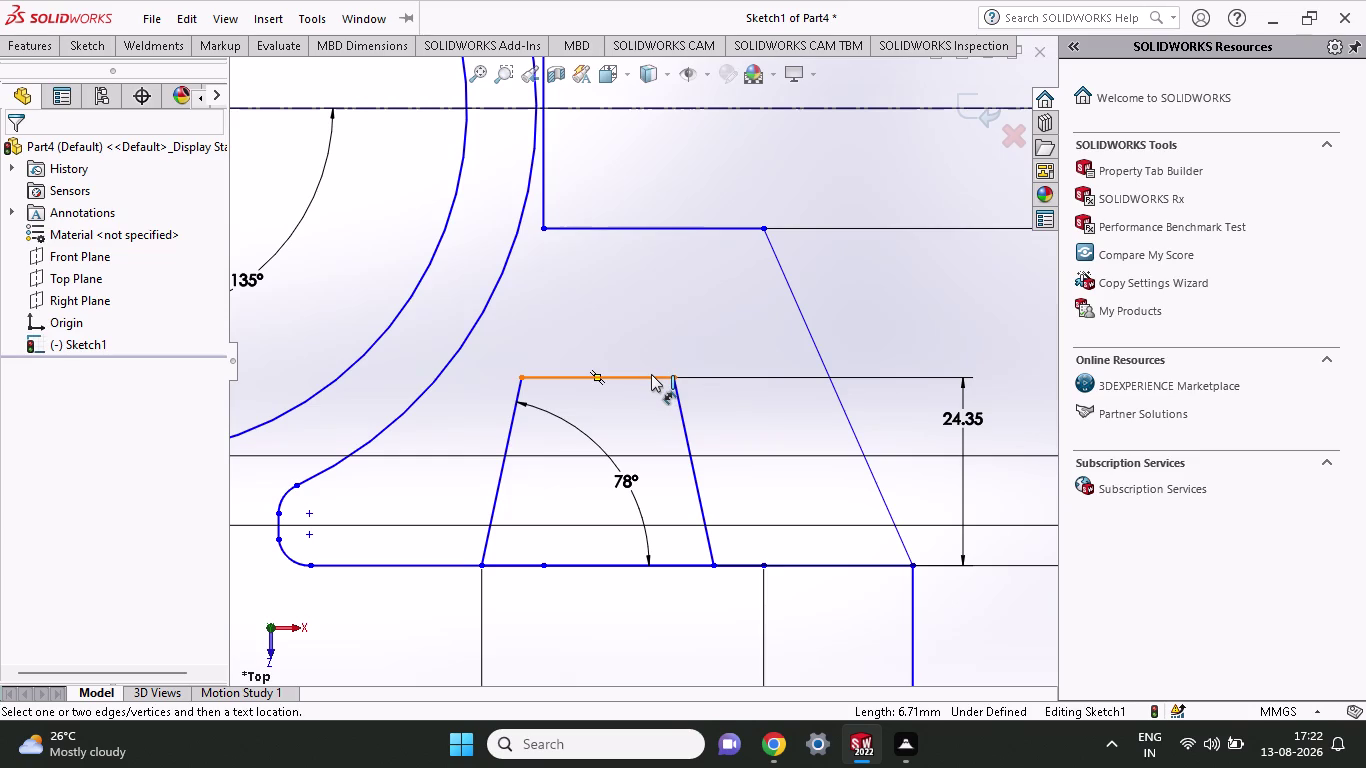
click(104, 41)
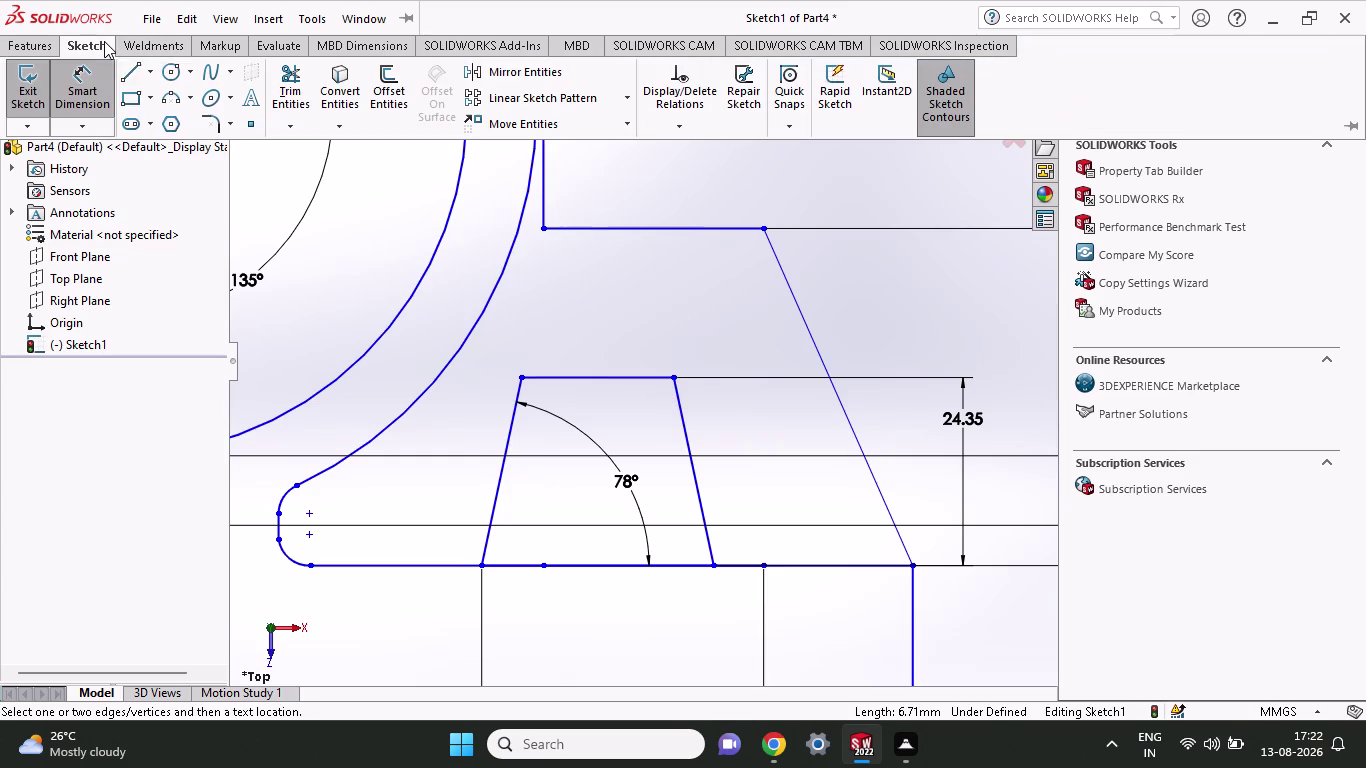
click(205, 112)
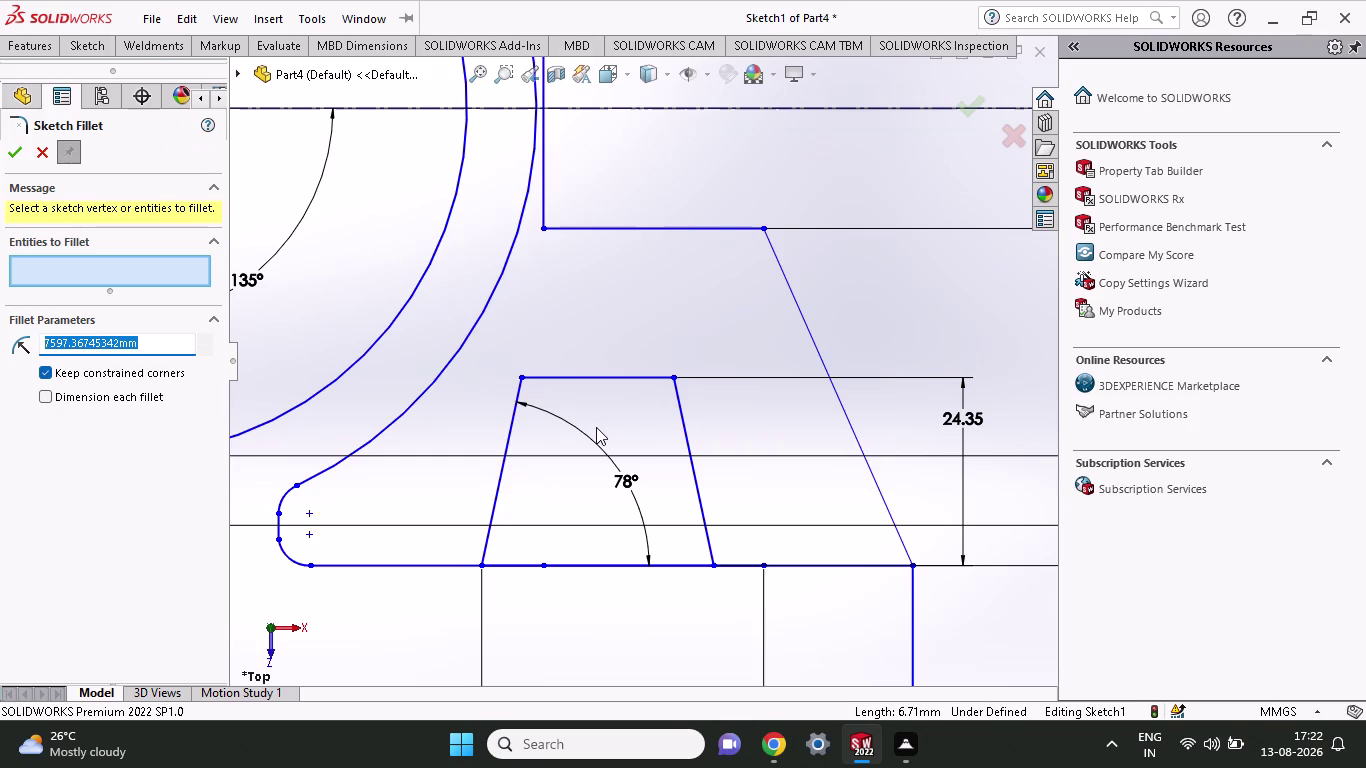
click(519, 391)
click(543, 376)
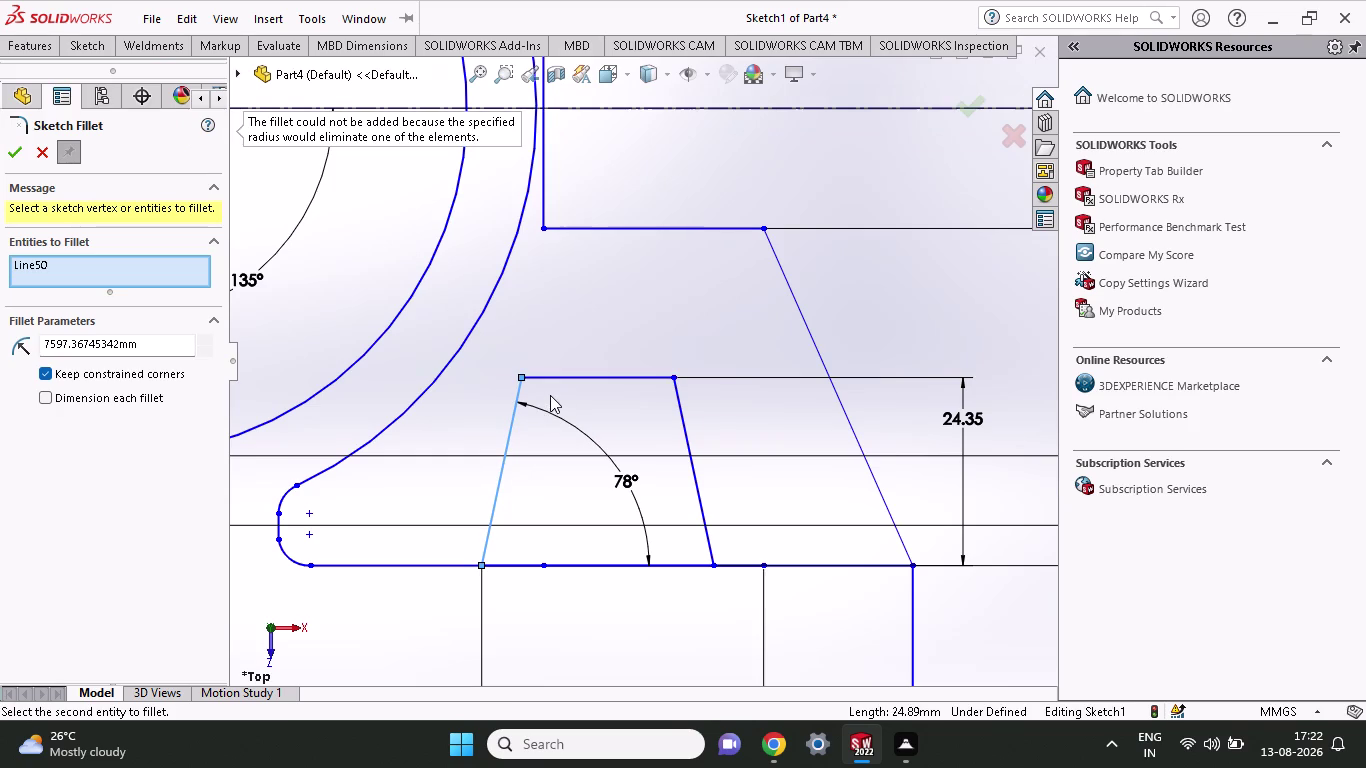
click(553, 376)
click(560, 376)
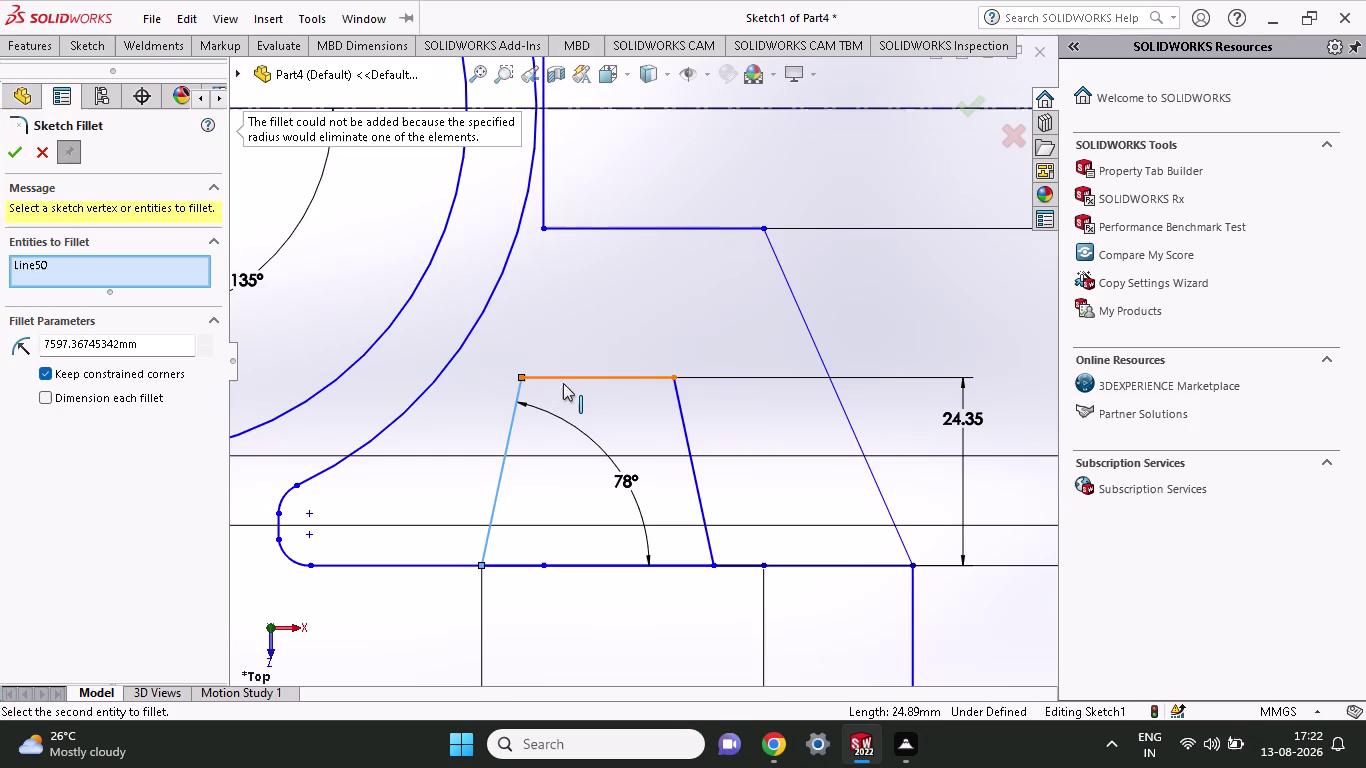
key(Escape)
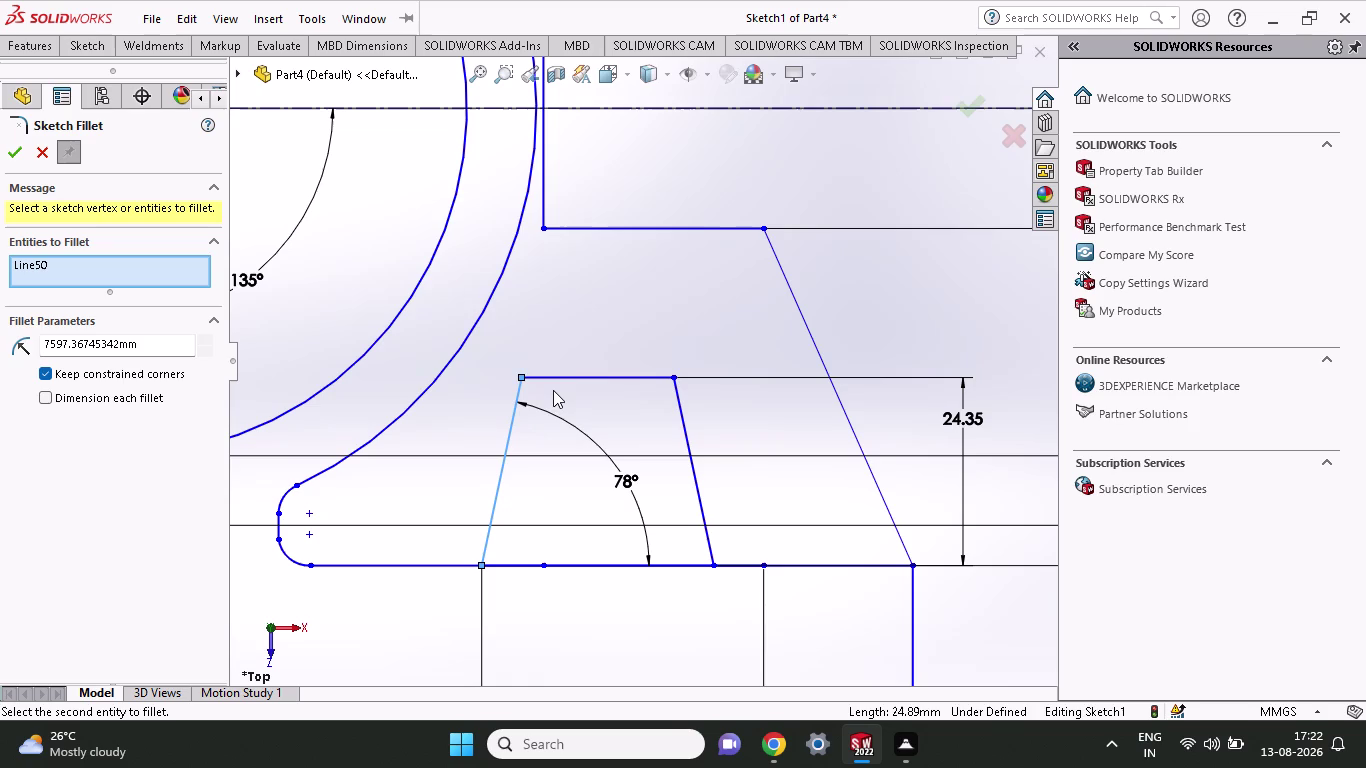
click(98, 45)
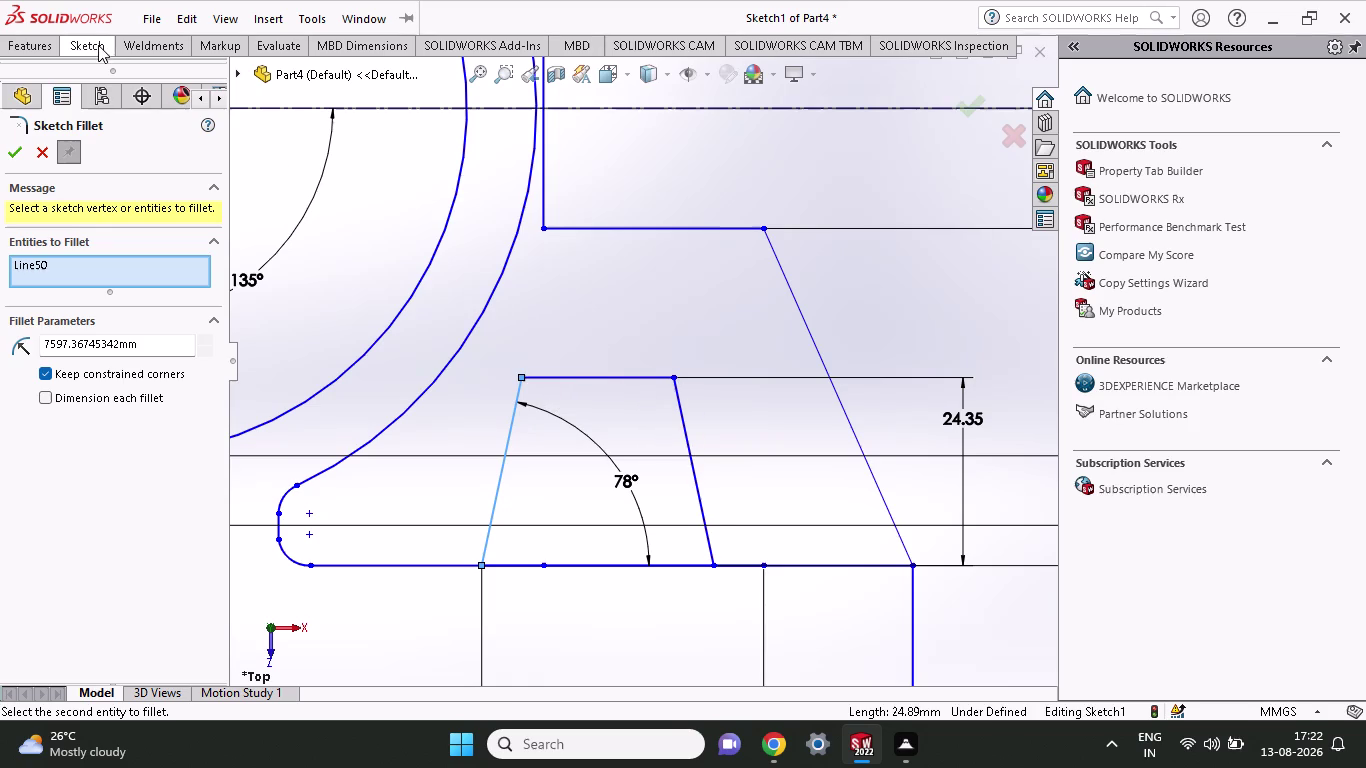
click(172, 75)
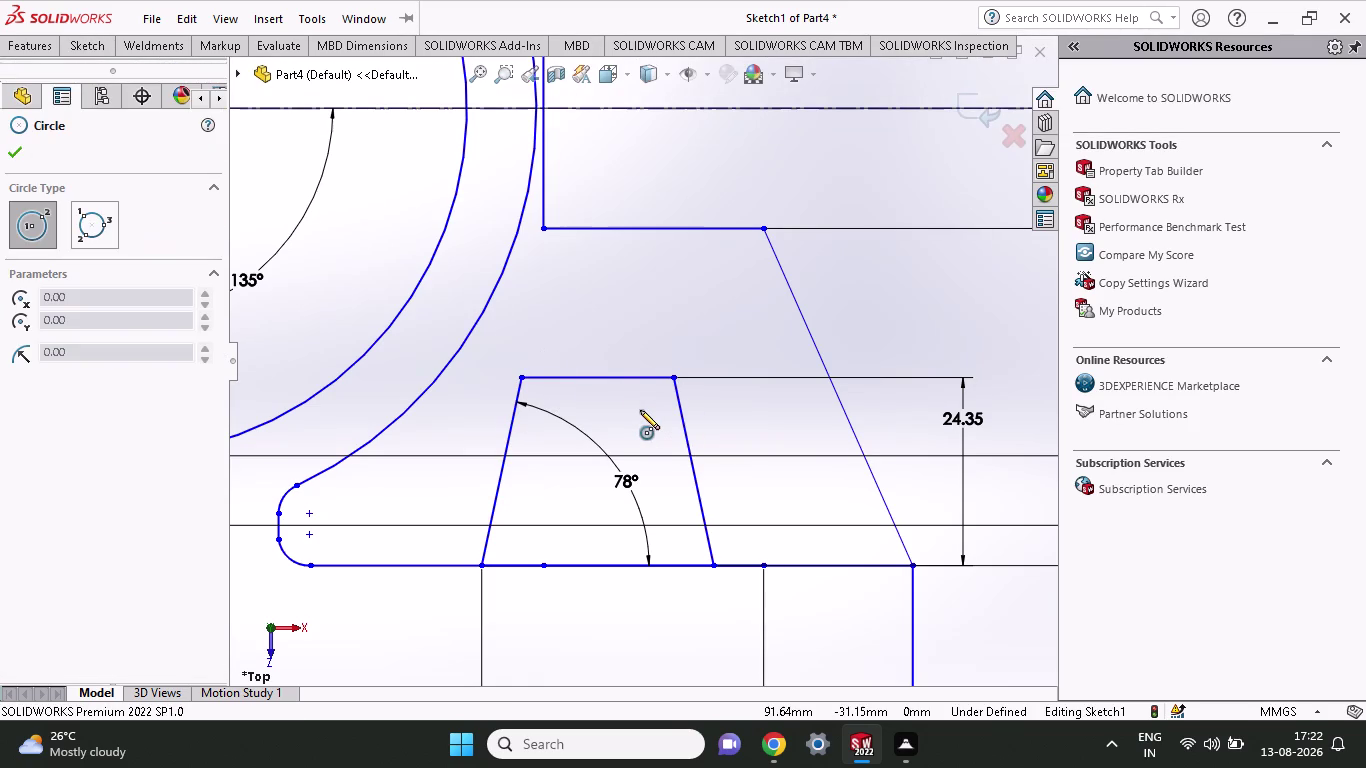
click(635, 410)
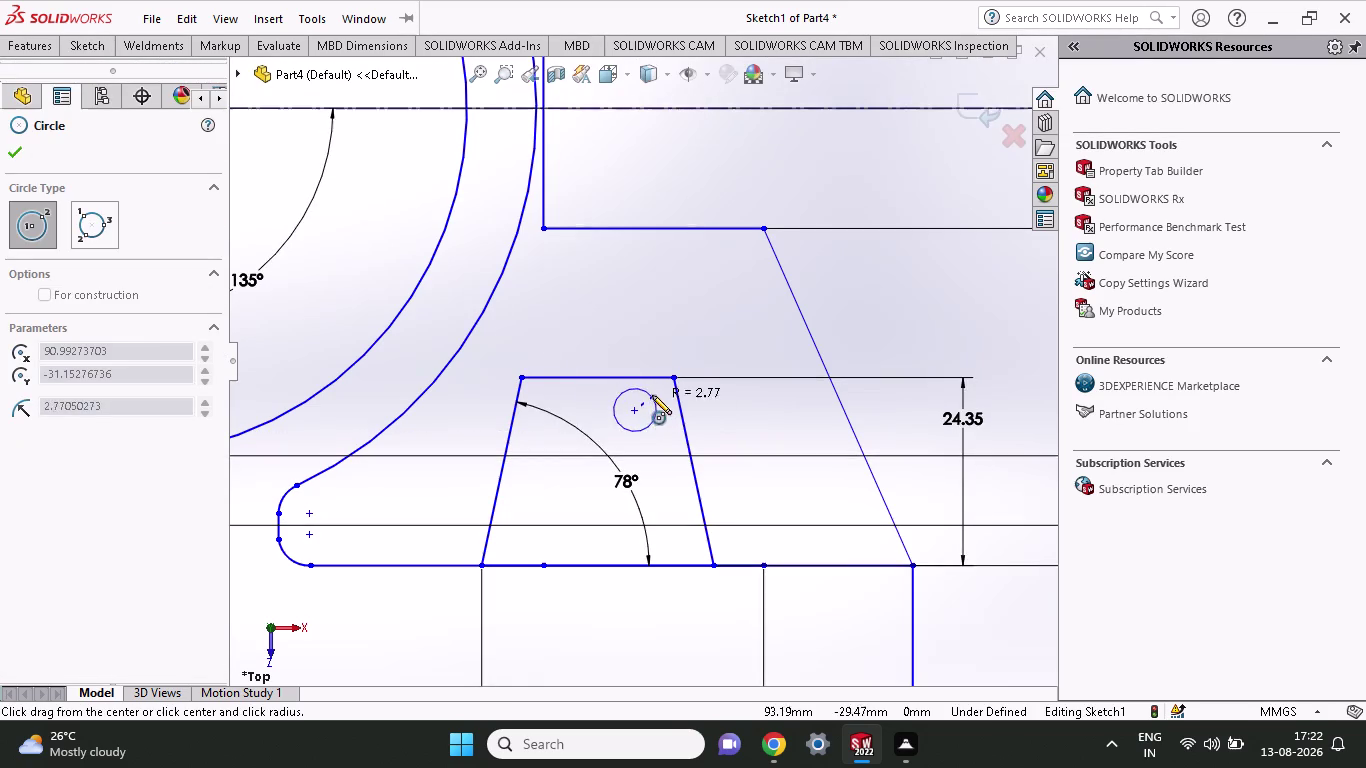
click(618, 456)
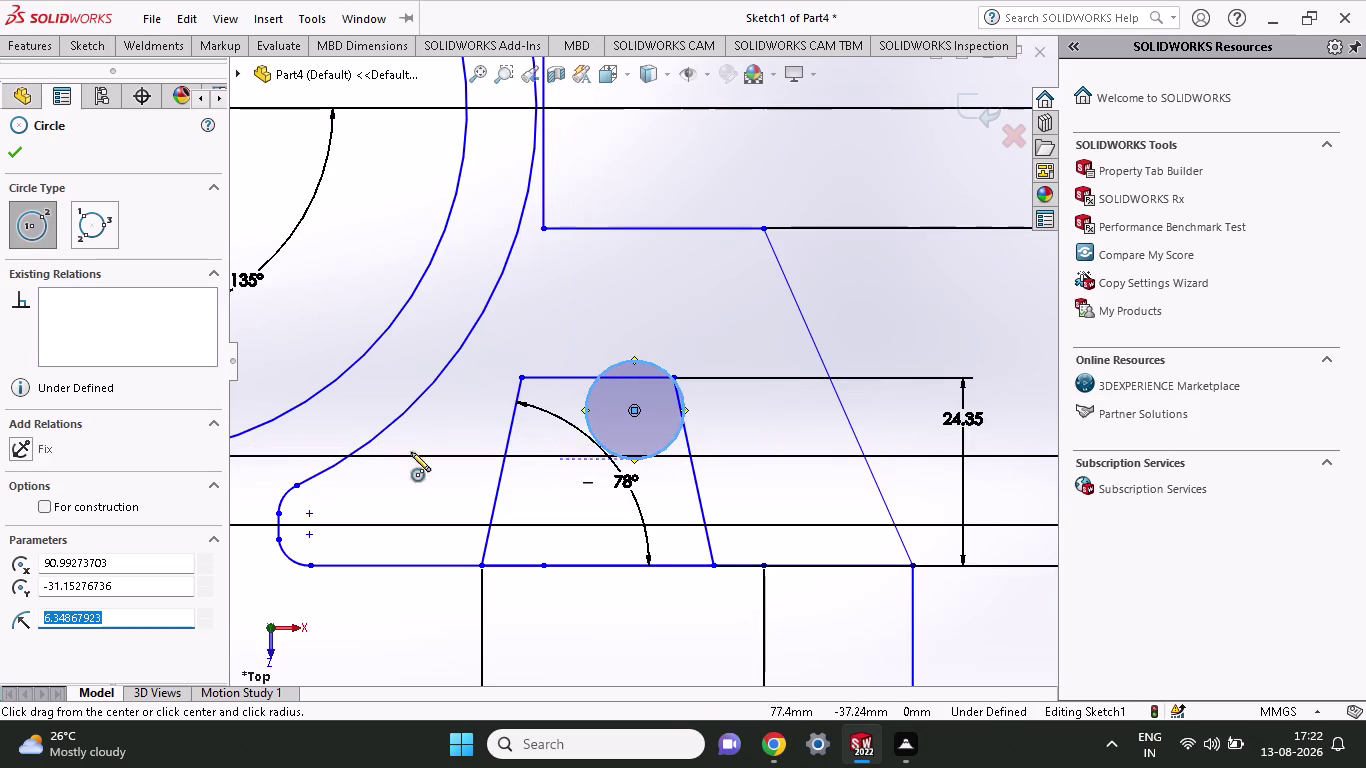
text(12.)
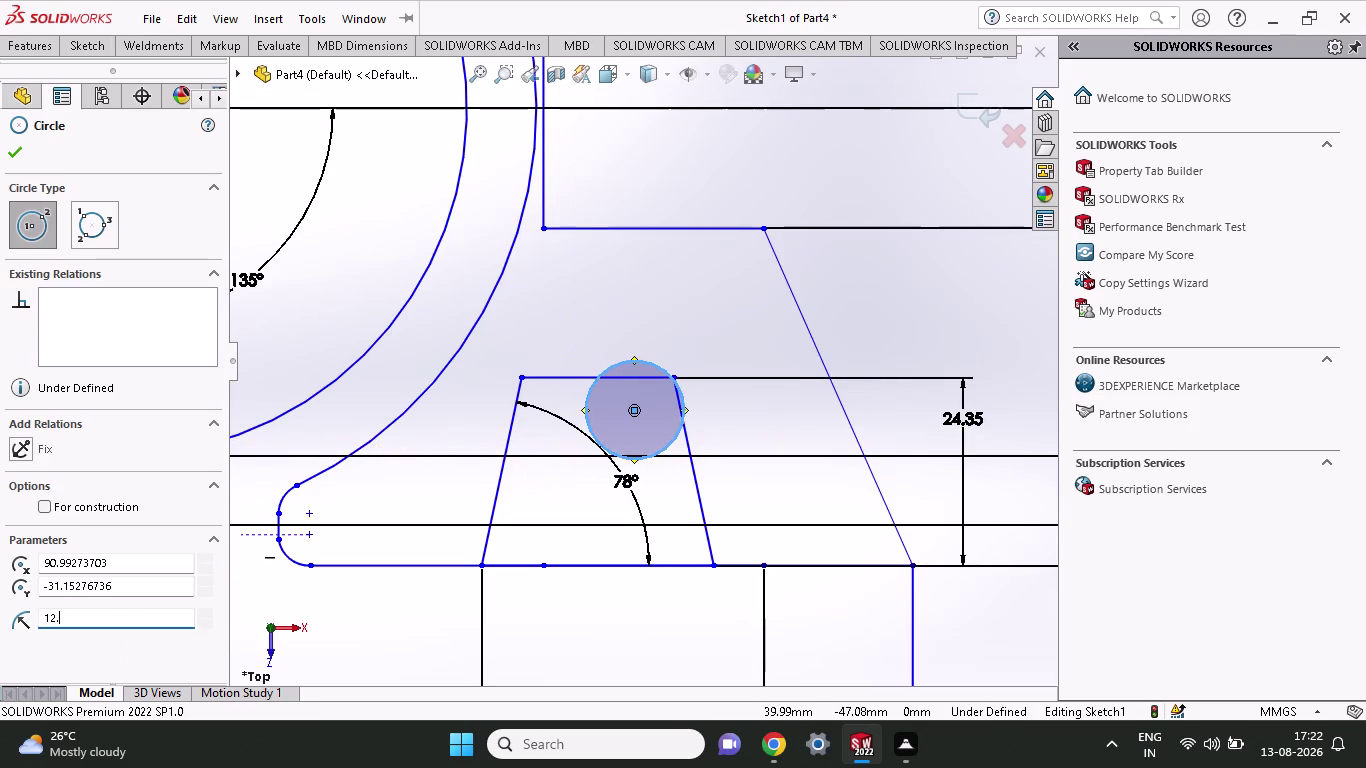
text(5)
key(Return)
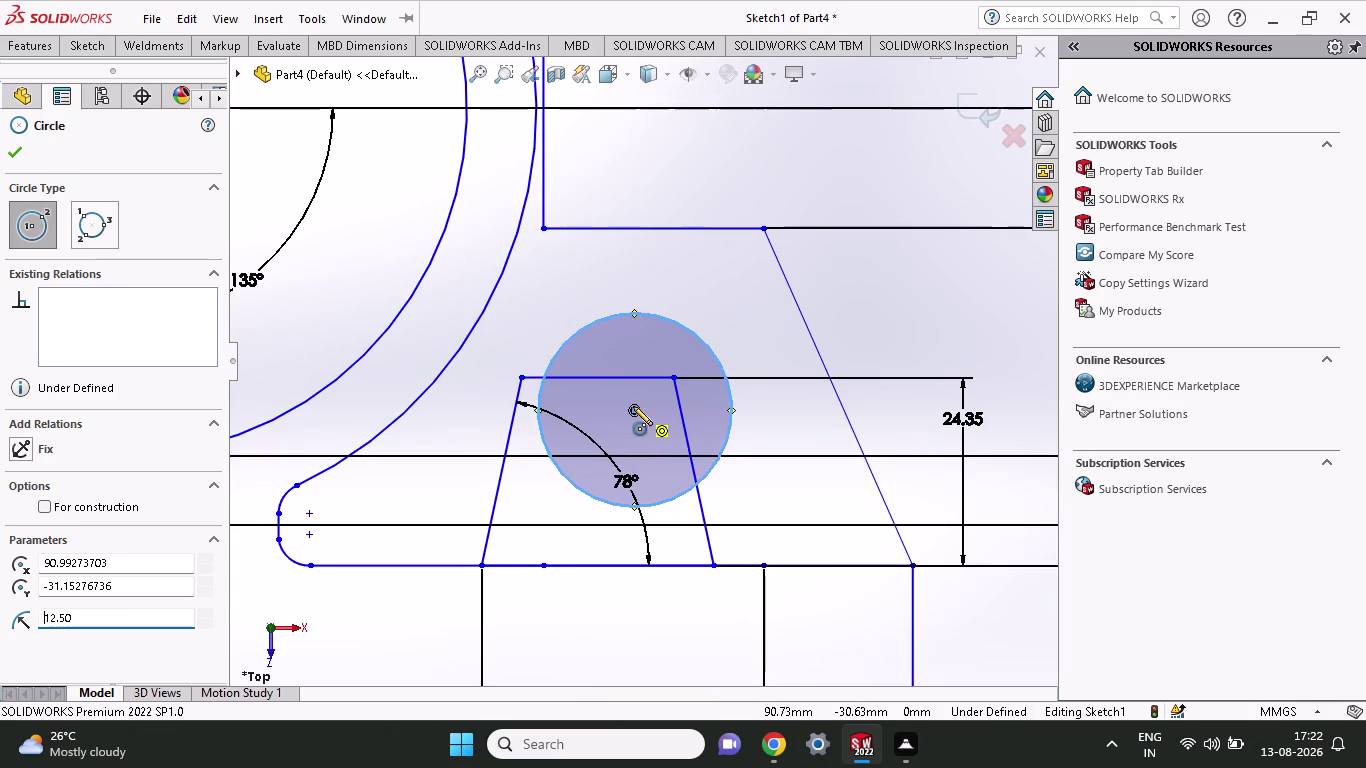
key(Escape)
drag(625, 408, 584, 473)
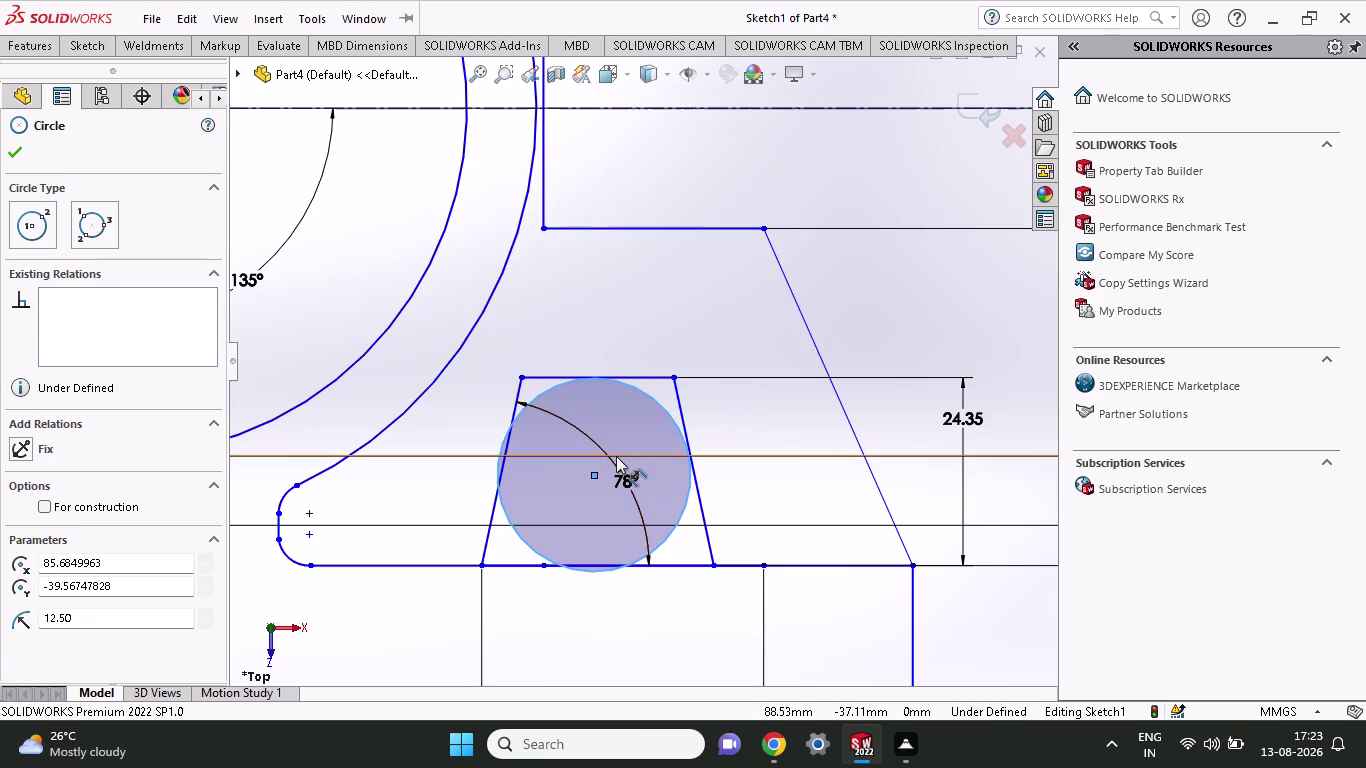
key(ctrl+z)
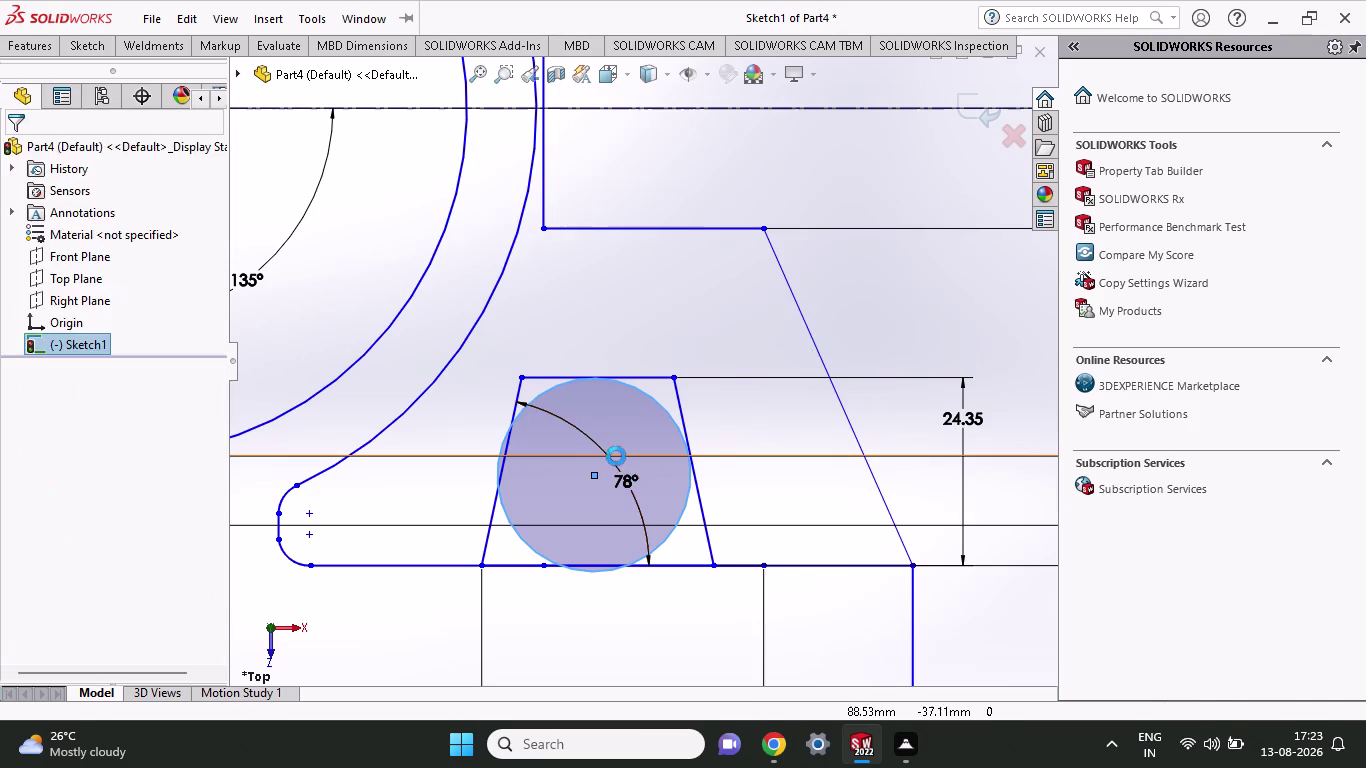
key(ctrl+z)
key(ctrl+z)
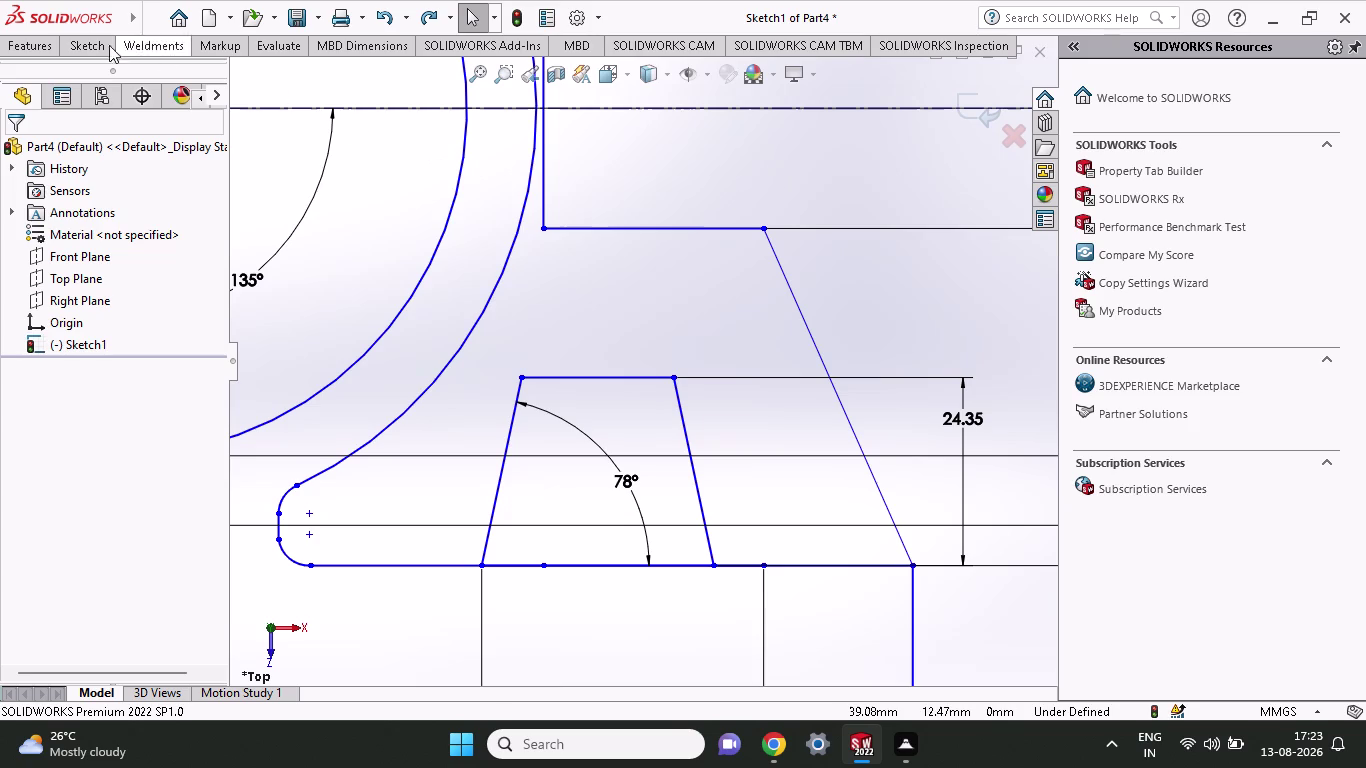
click(96, 47)
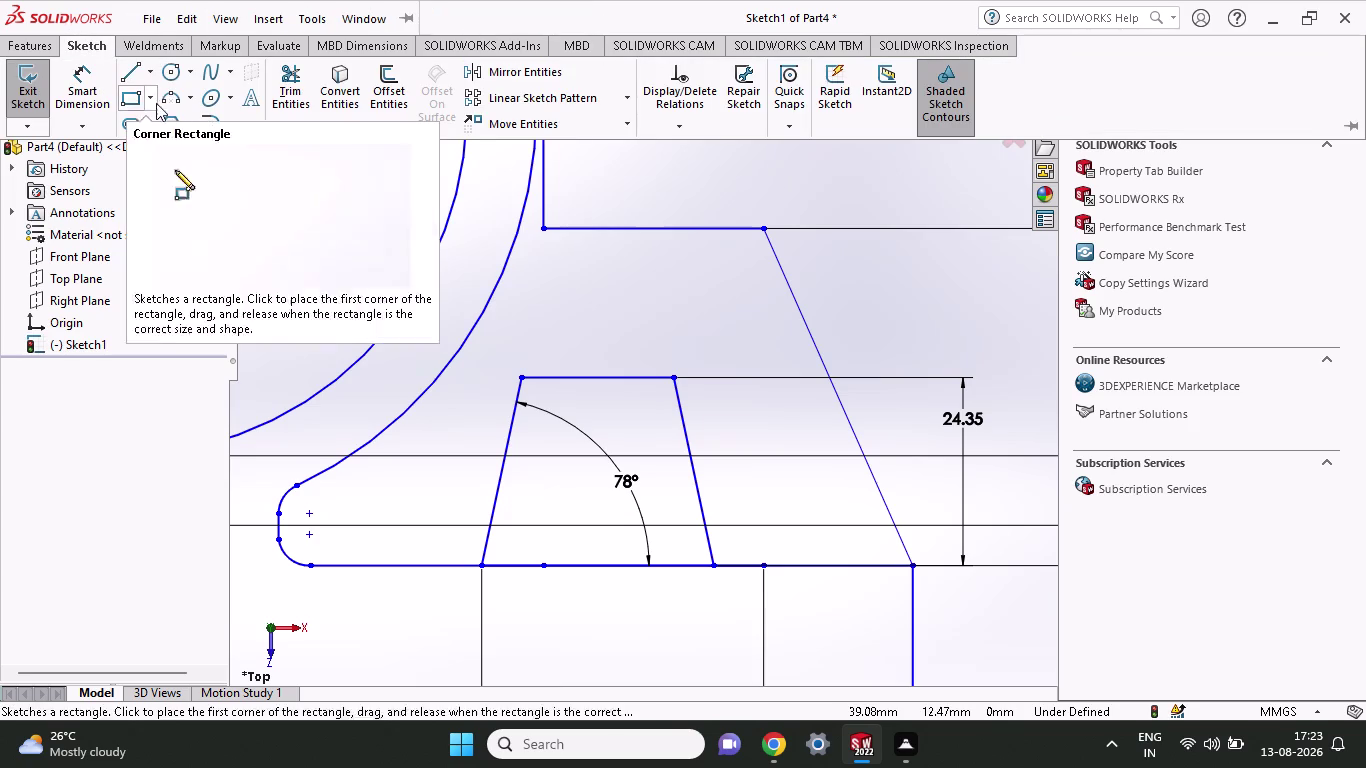
Start a sketch fillet on the upper housing corner, then clear the failed selection.
click(200, 123)
click(682, 227)
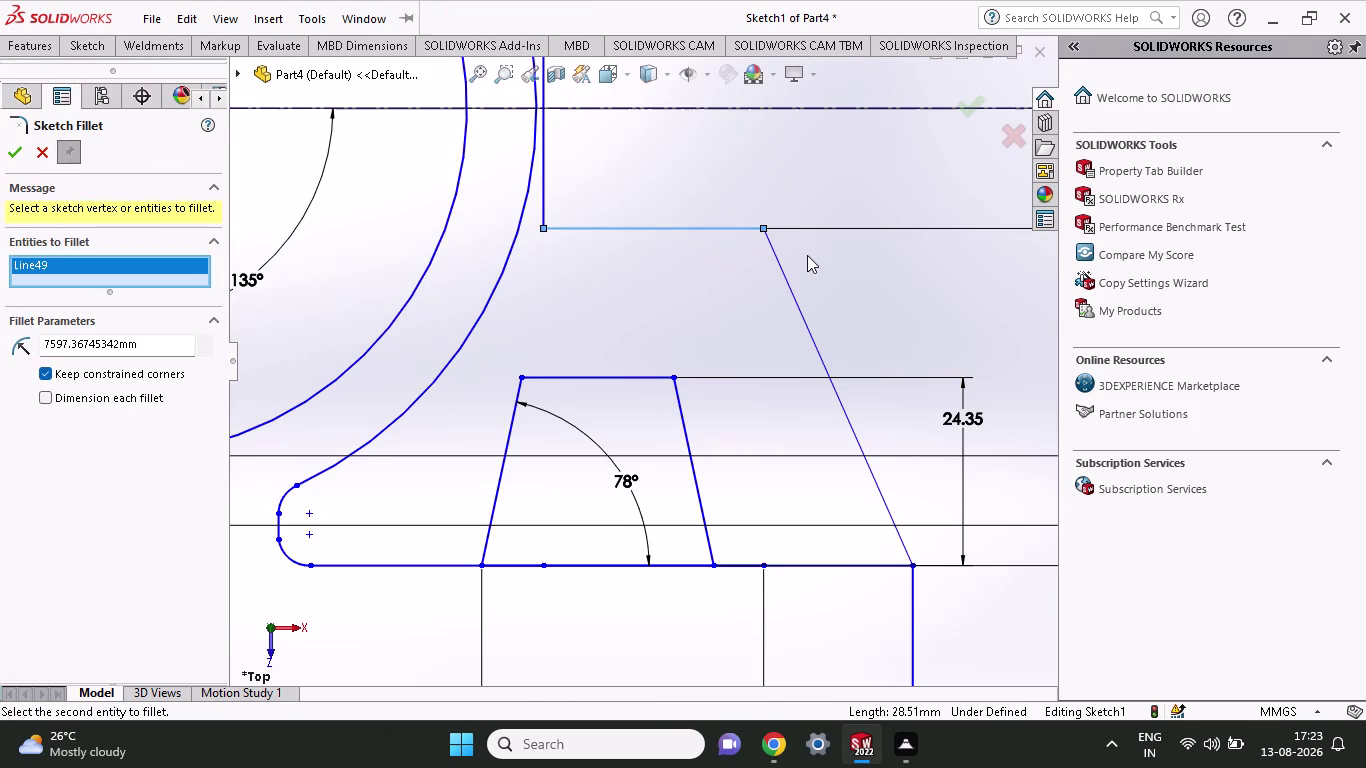
click(782, 279)
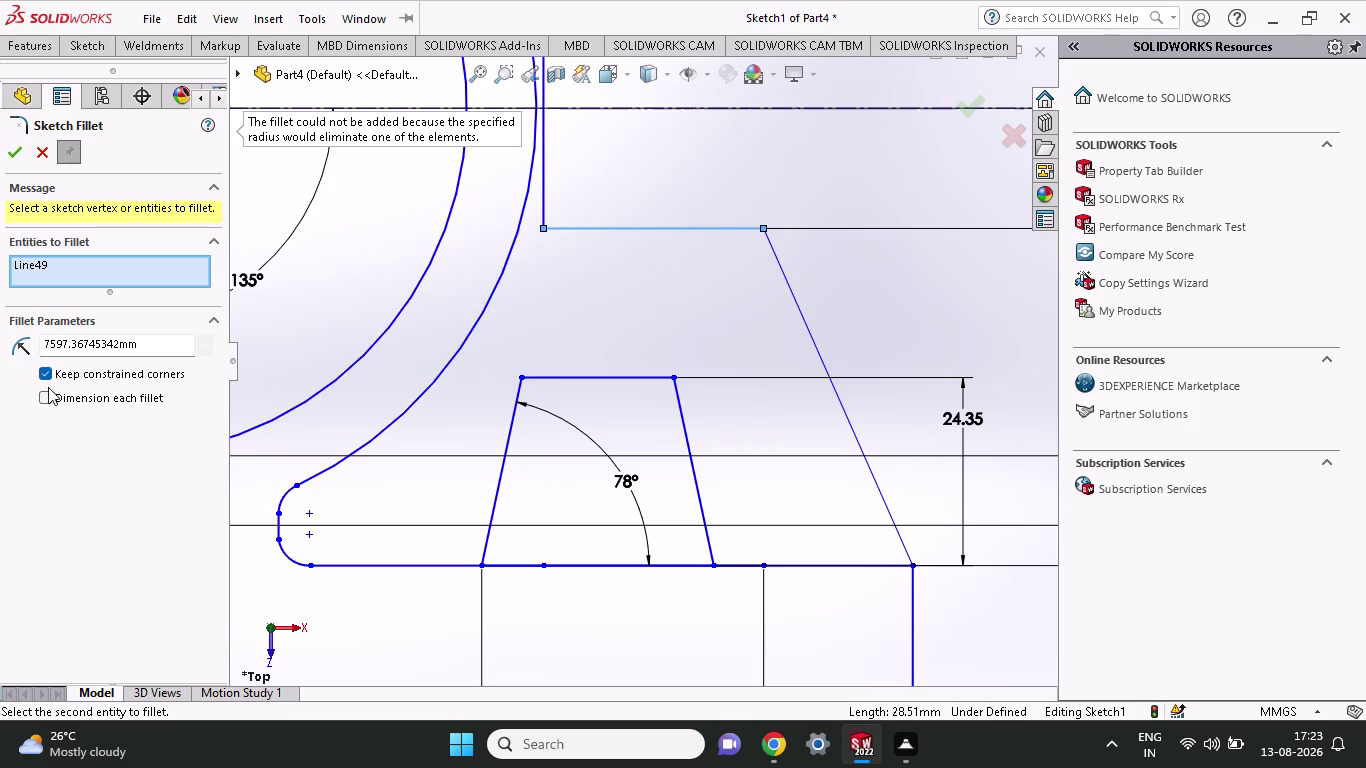
scroll(up, 3)
click(92, 266)
click(788, 279)
click(764, 224)
double_click(763, 226)
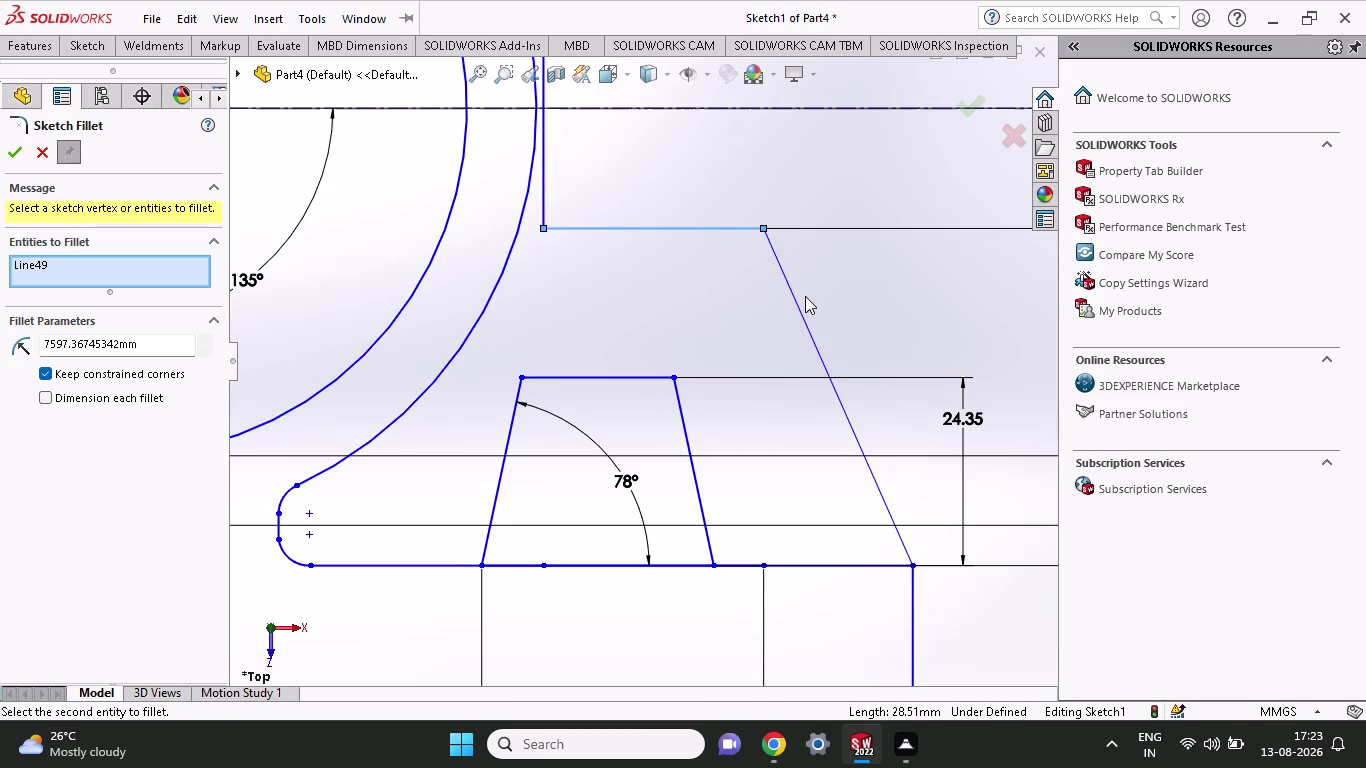
click(738, 225)
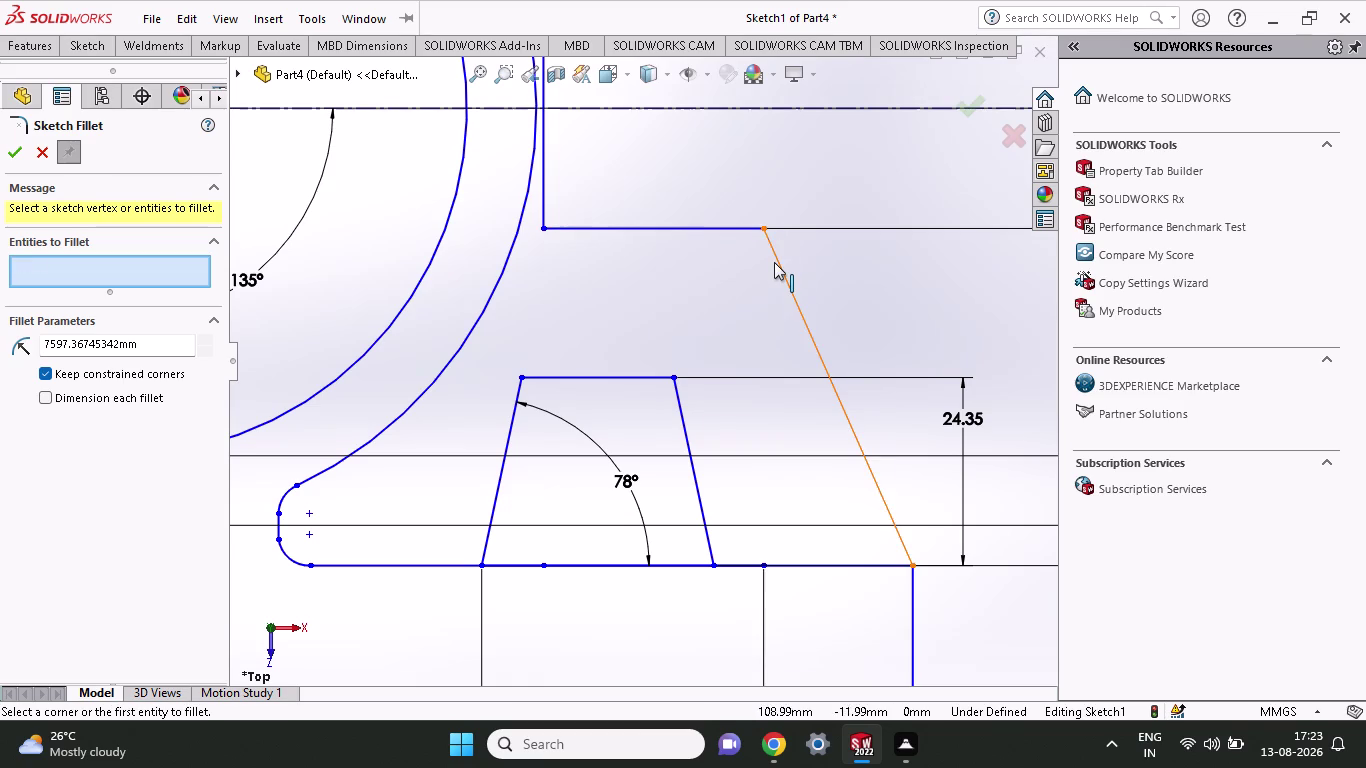
click(774, 262)
double_click(774, 262)
triple_click(760, 224)
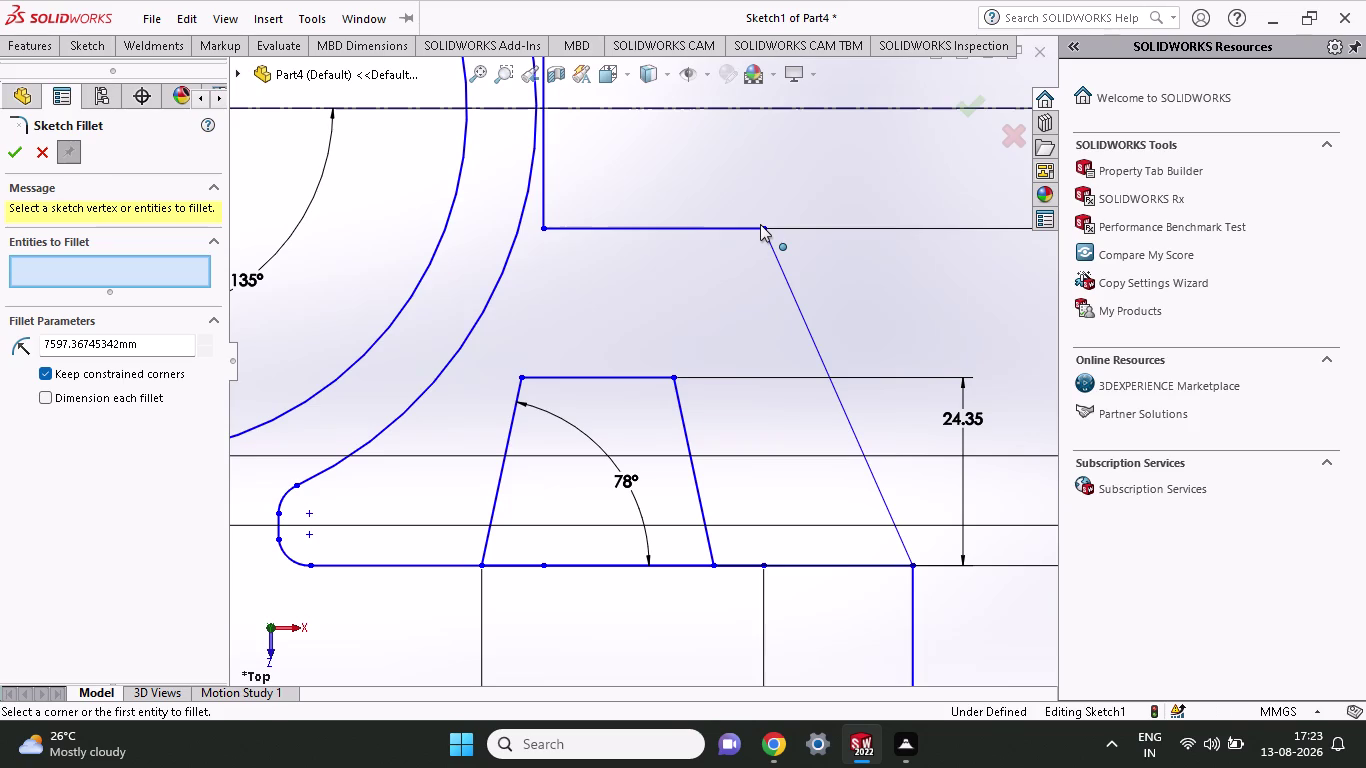
Set the fillet radius to 12.5 mm and round the top-edge/slanted-line corner.
click(760, 224)
drag(150, 348, 0, 367)
text(12)
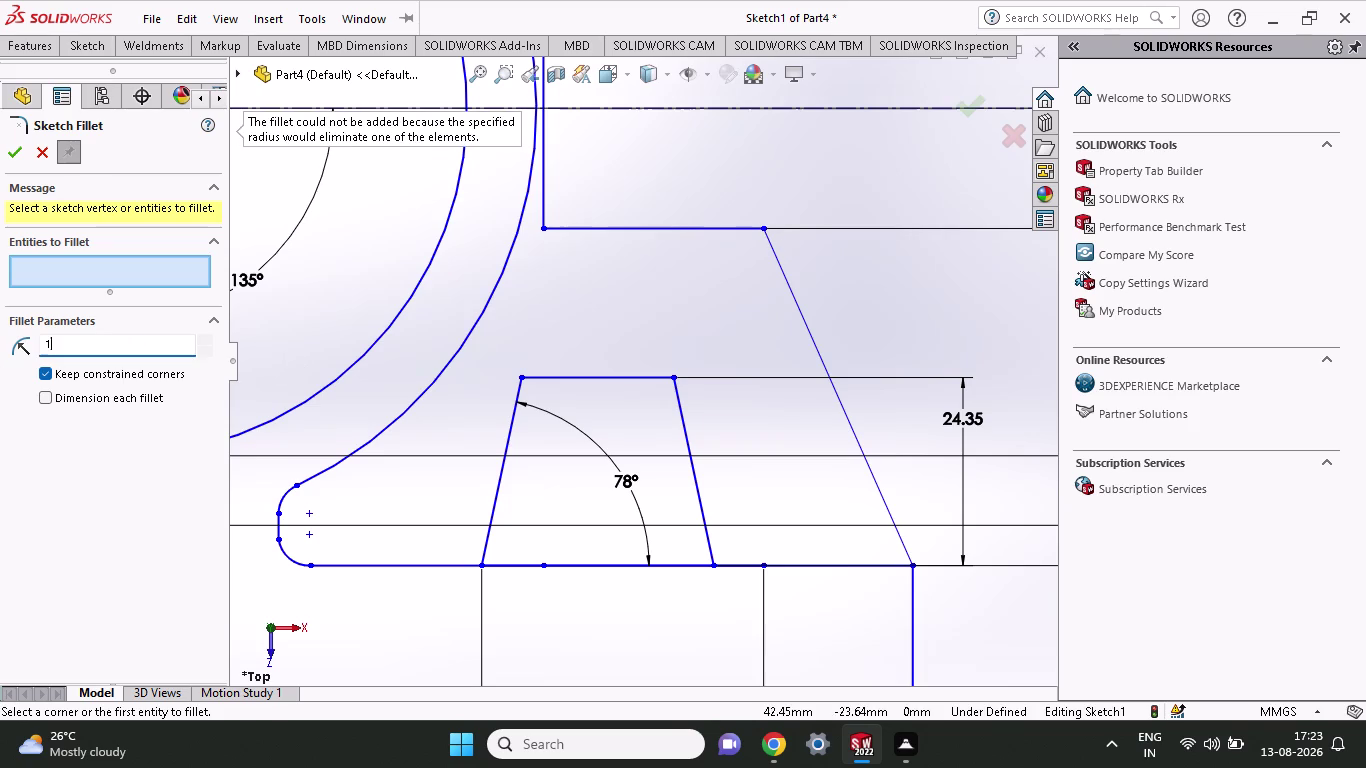
key(period)
key(5)
key(Return)
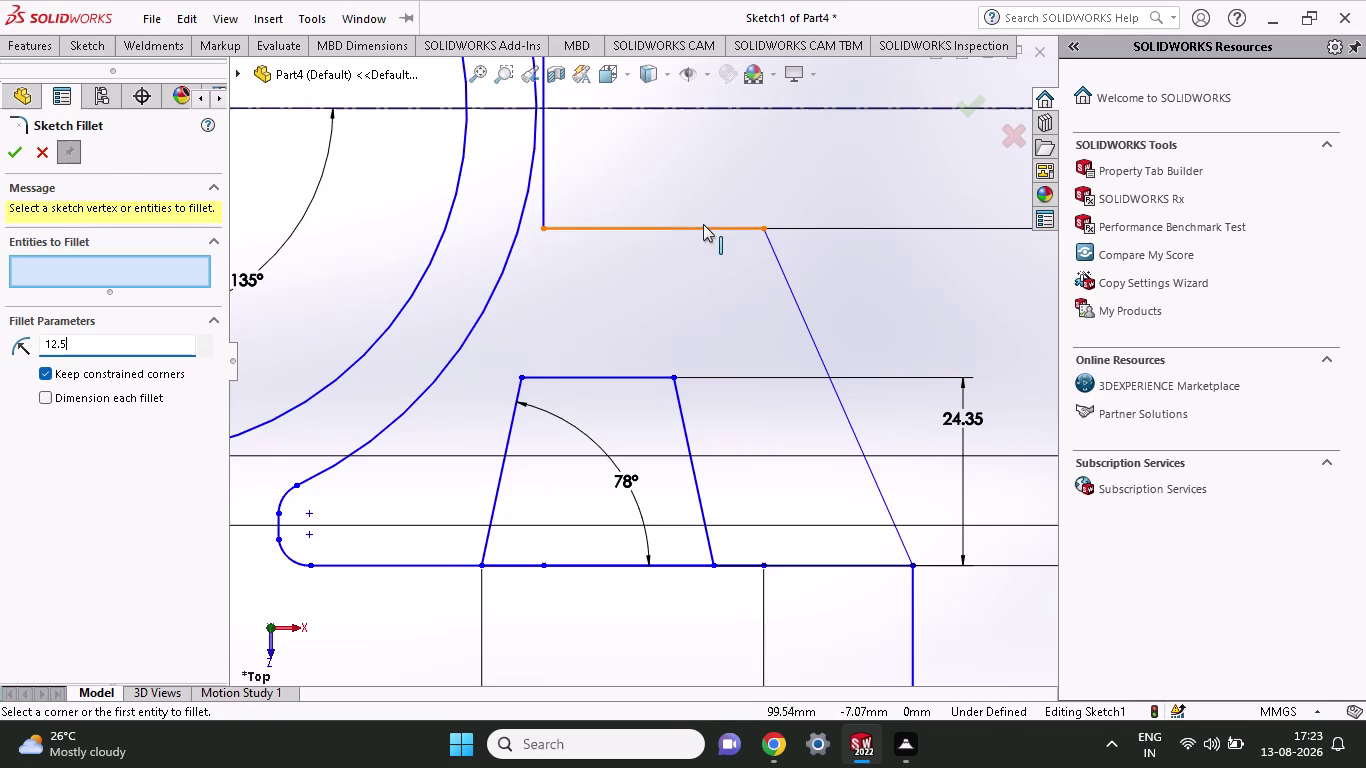
click(703, 224)
click(778, 254)
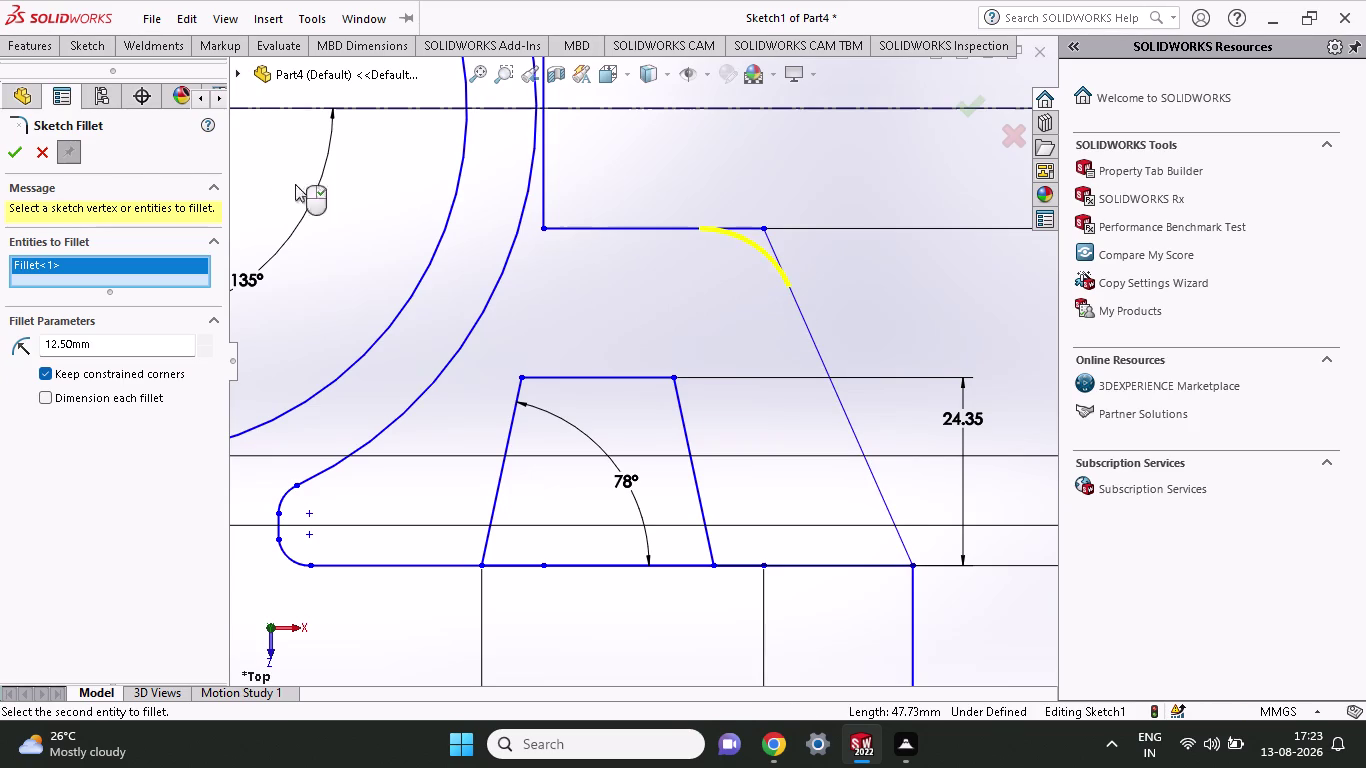
click(12, 153)
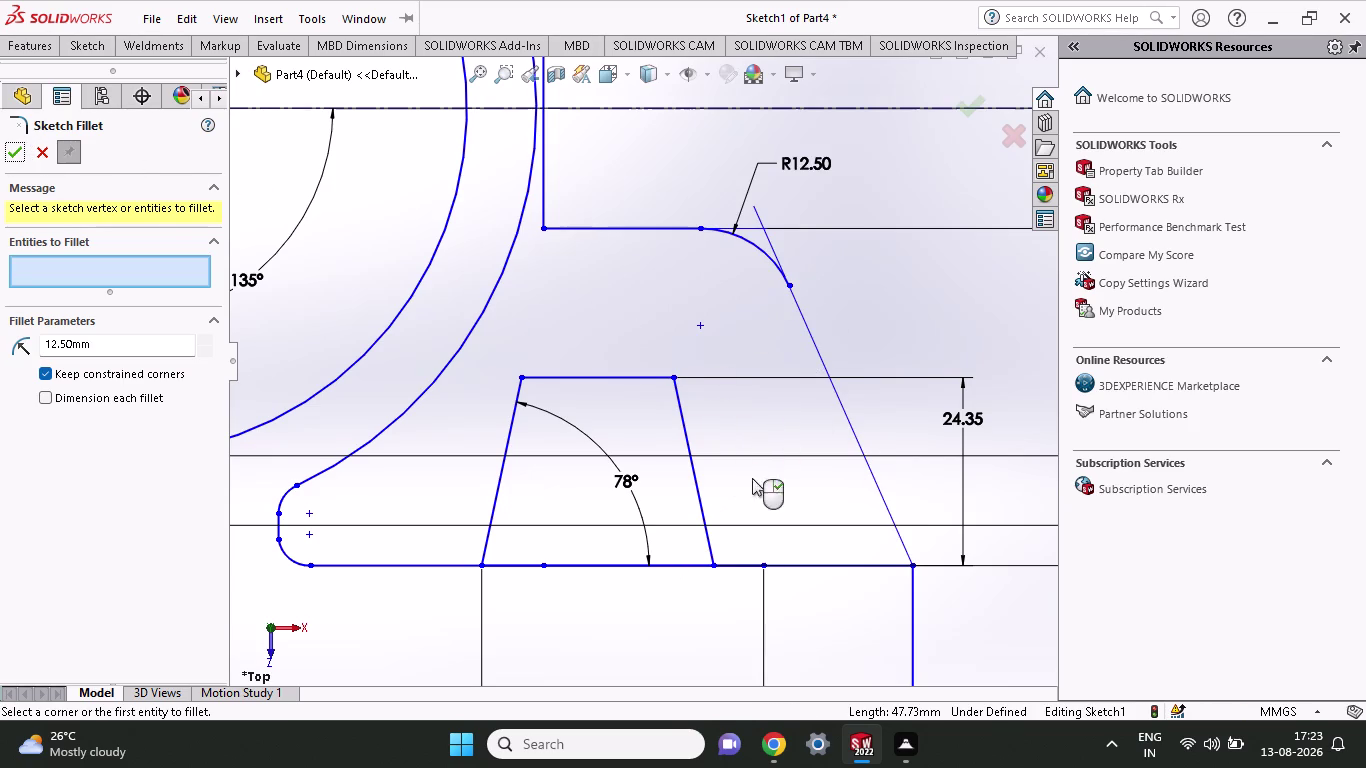
Pick the trapezoid's top-right corner and deselect the conflicting line from the fillet.
click(669, 375)
click(519, 375)
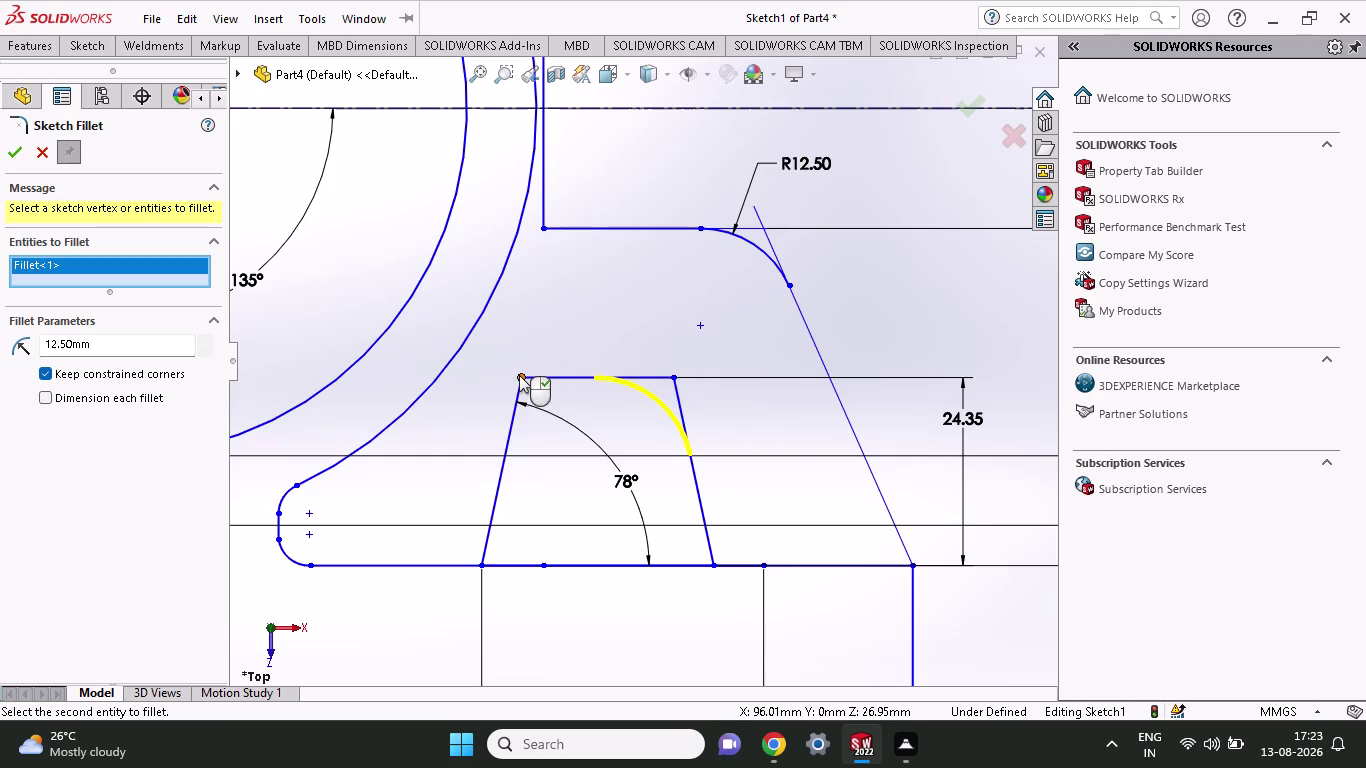
click(532, 375)
click(518, 393)
click(517, 420)
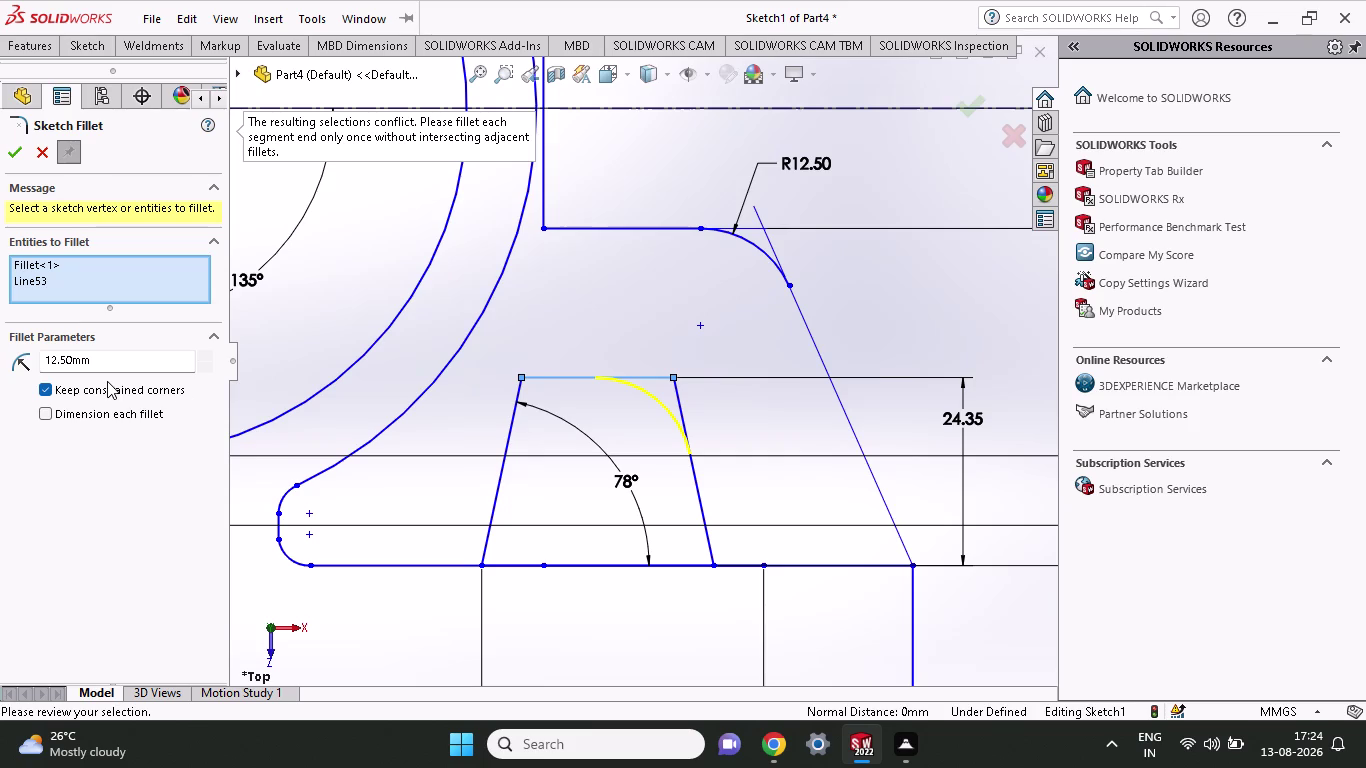
click(509, 425)
click(551, 377)
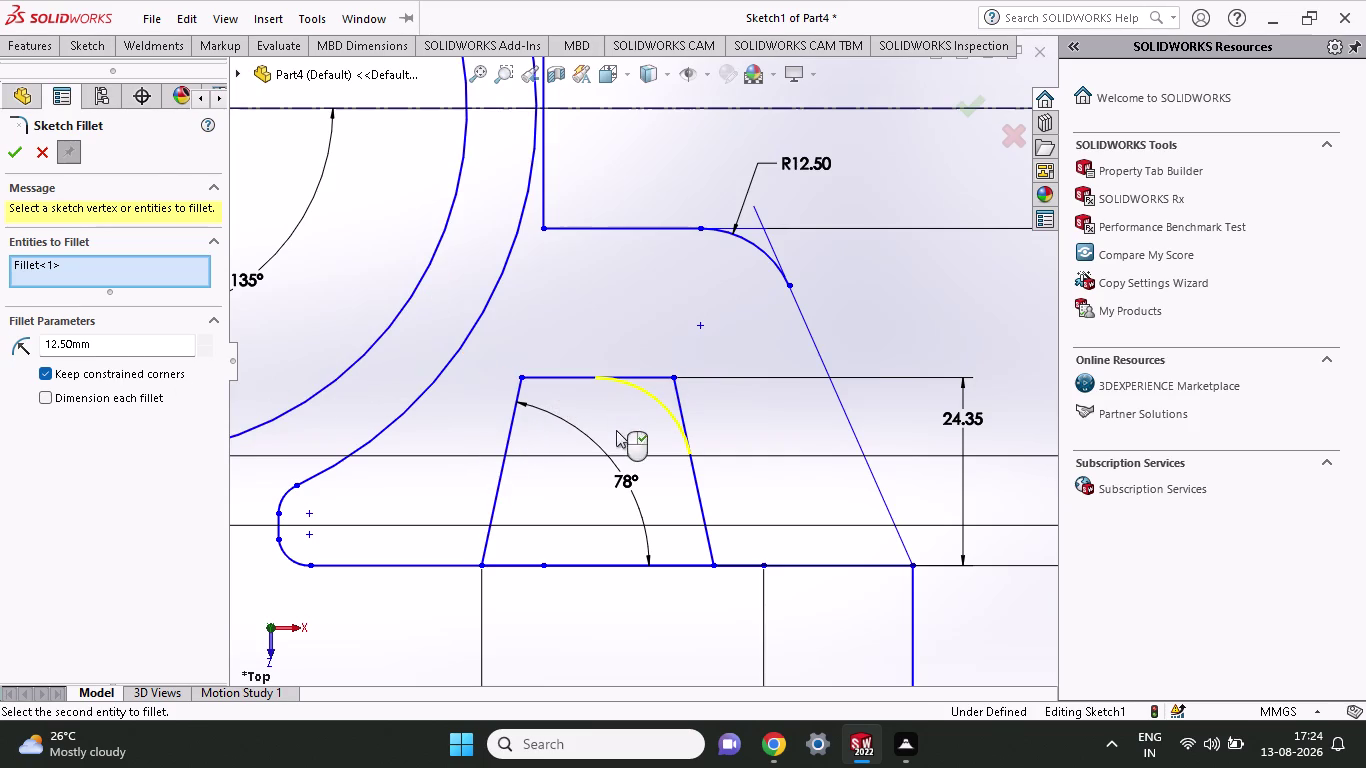
click(93, 47)
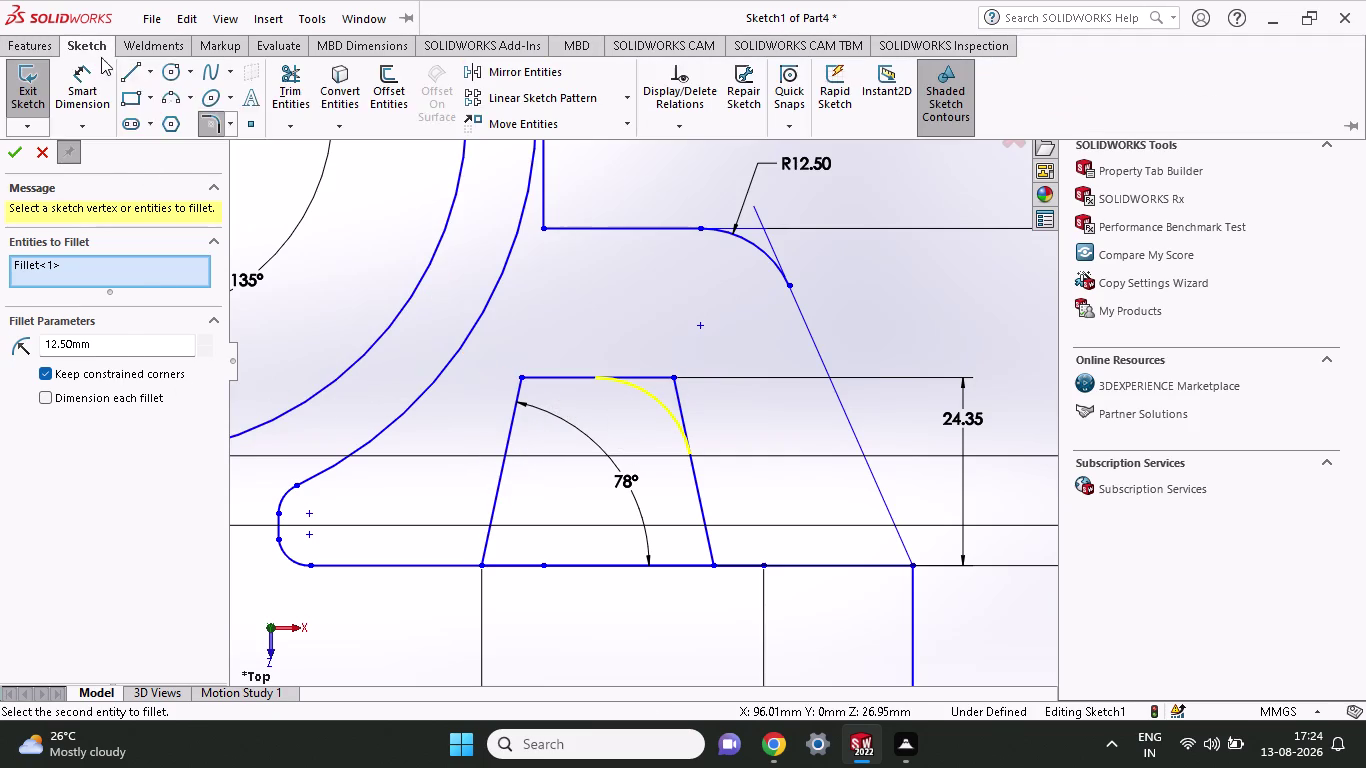
click(140, 76)
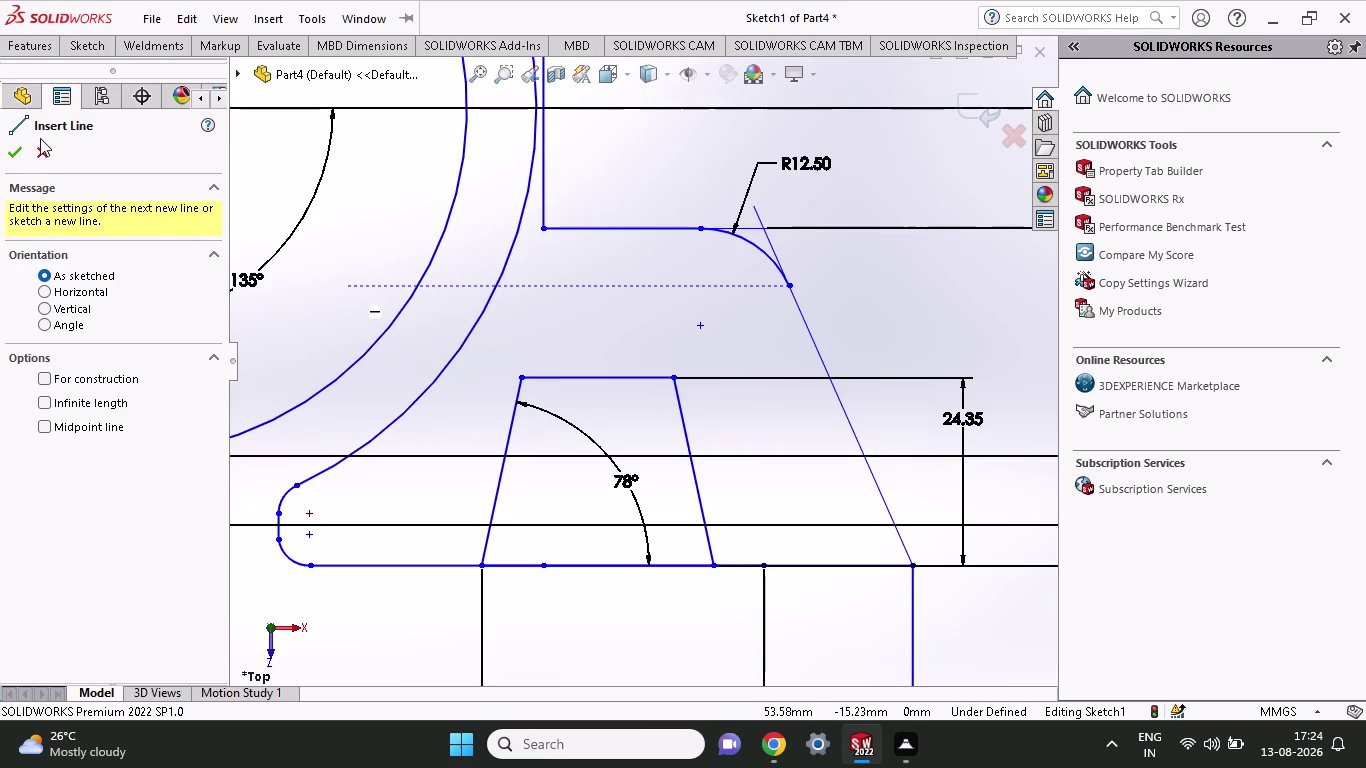
Draw a short vertical line rising from the trapezoid's base.
click(599, 564)
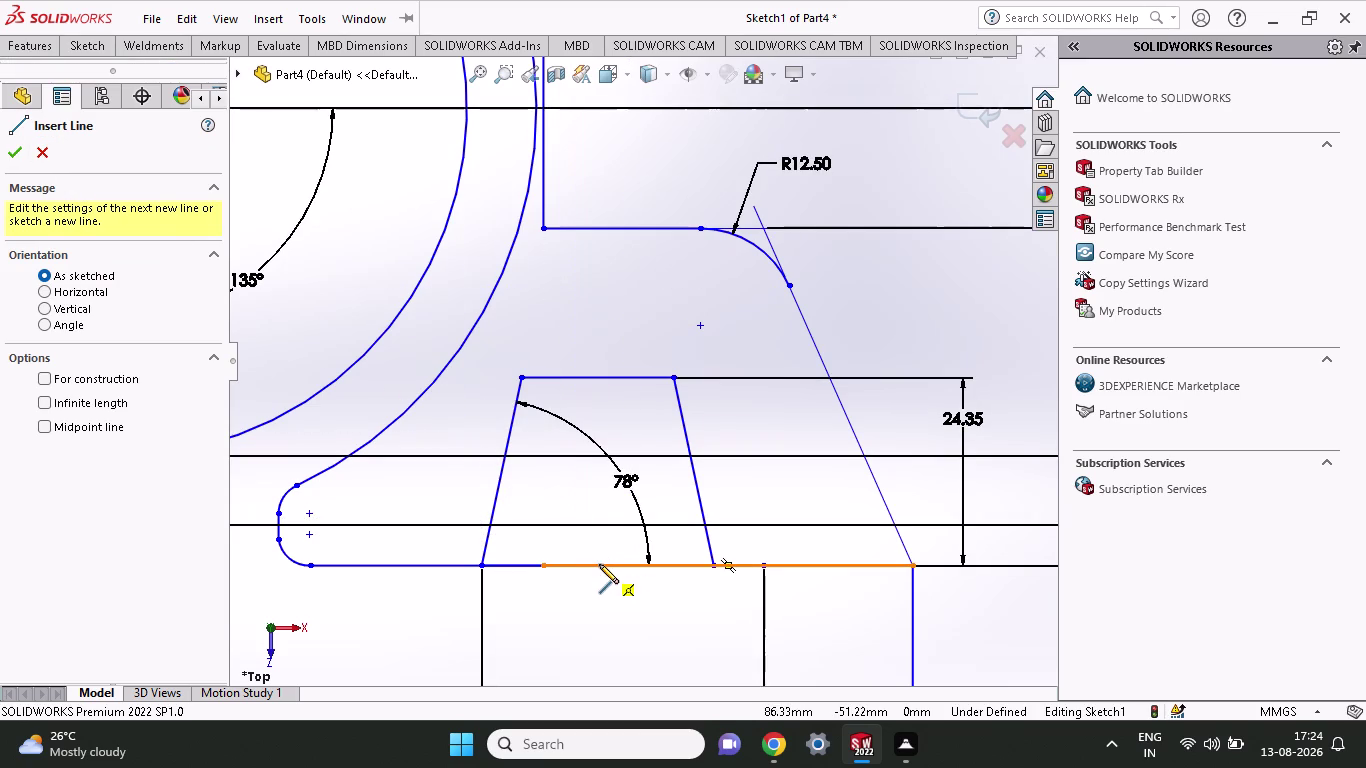
click(597, 497)
right_click(539, 478)
click(562, 482)
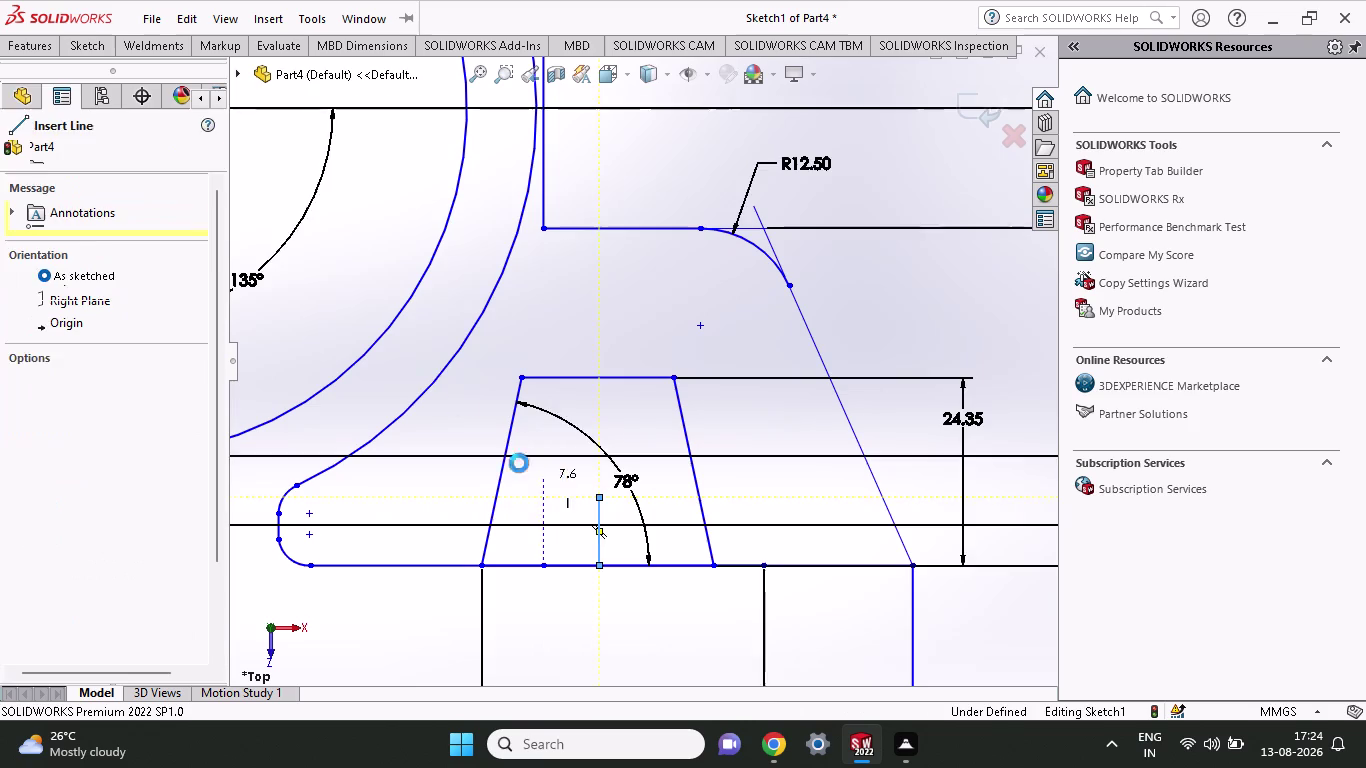
click(67, 52)
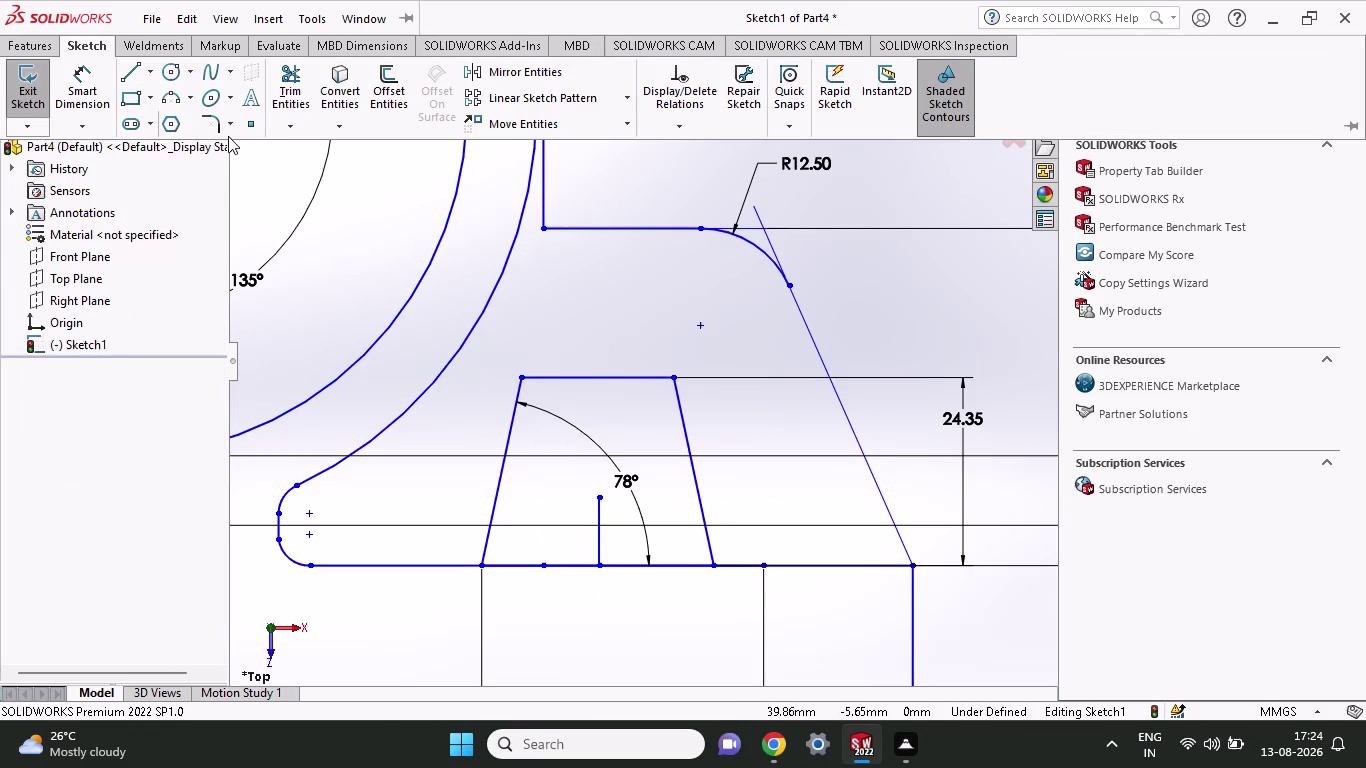
Apply the R12.50 sketch fillet to the trapezoid's top-right corner.
click(218, 127)
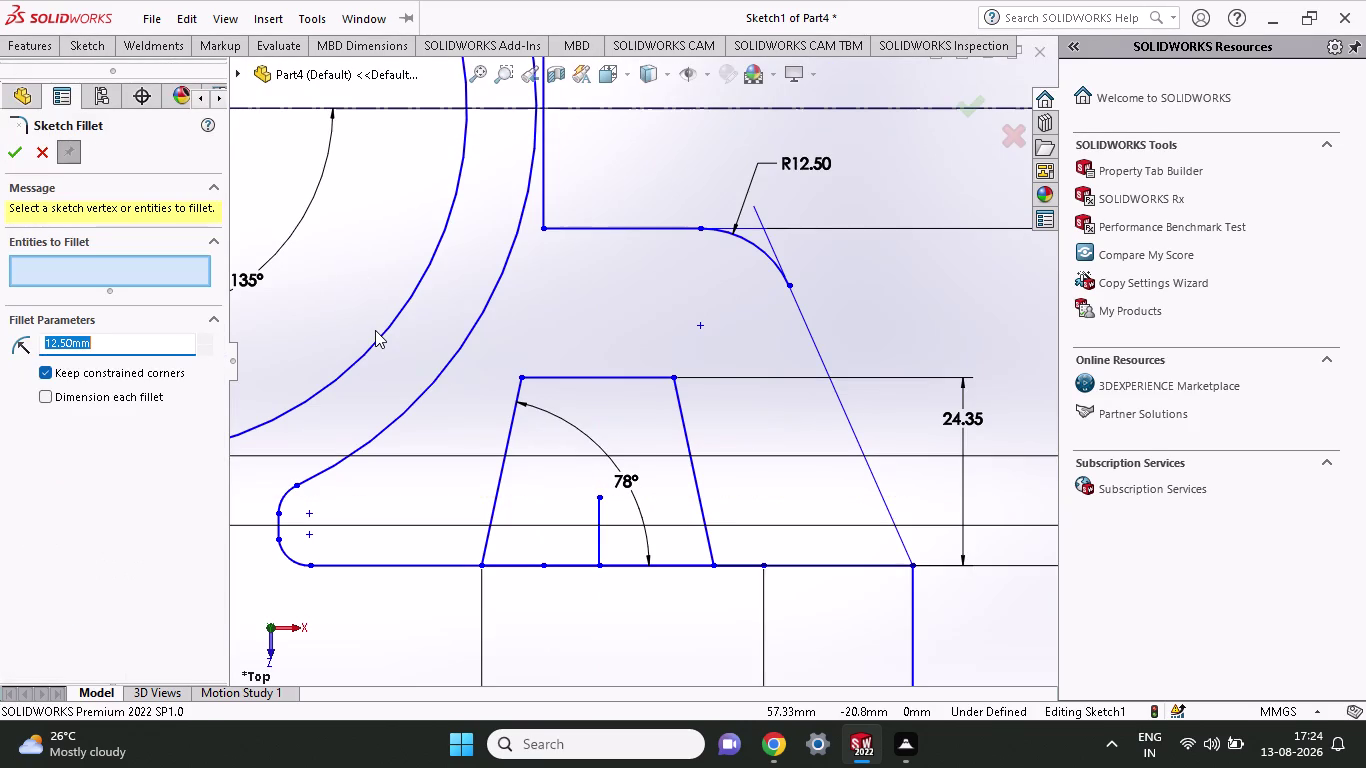
click(677, 377)
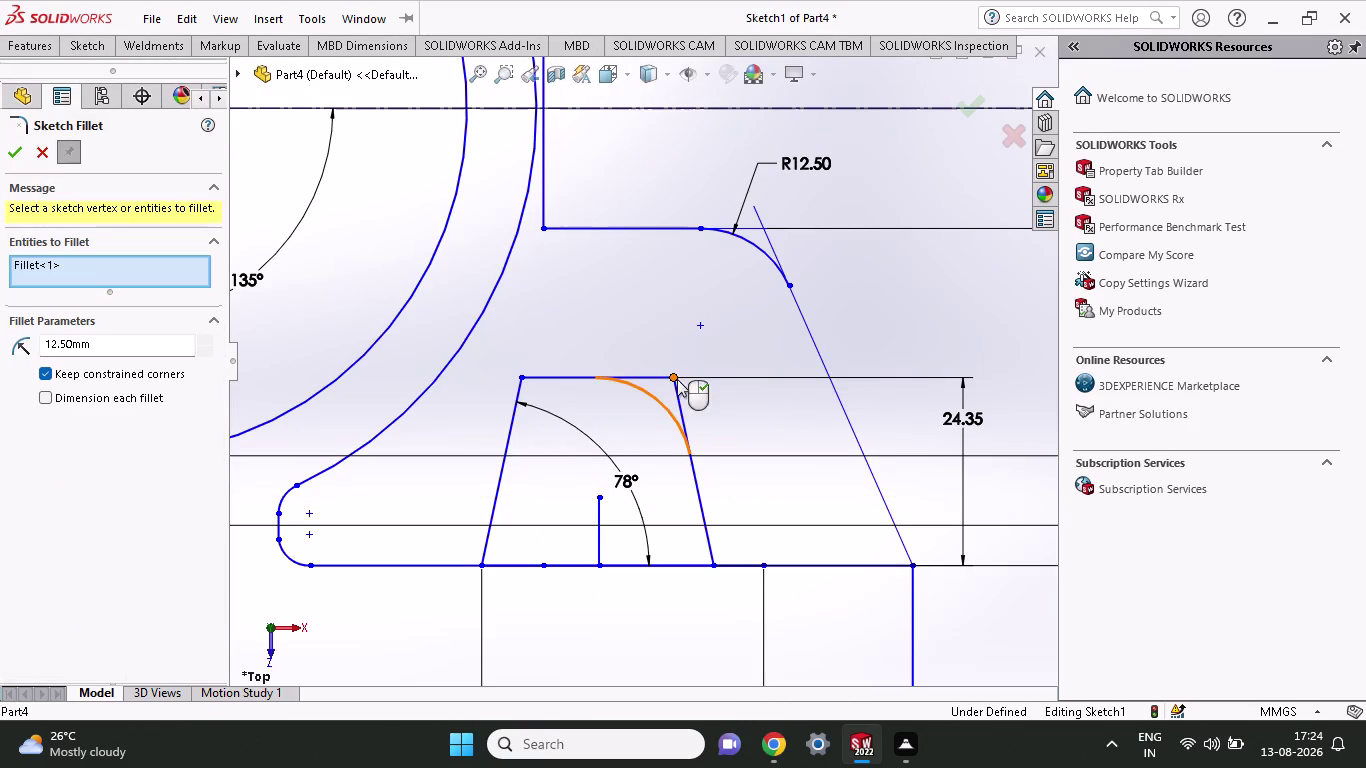
click(518, 377)
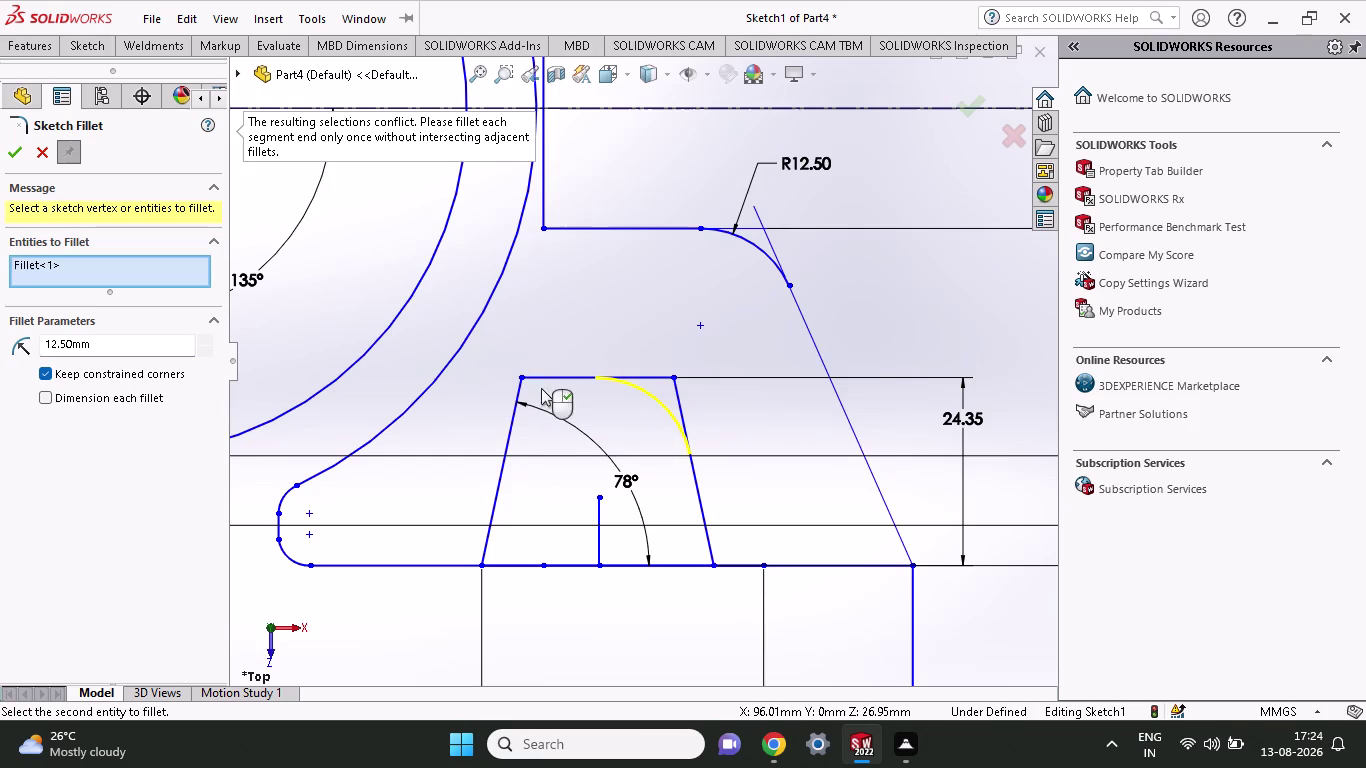
click(9, 157)
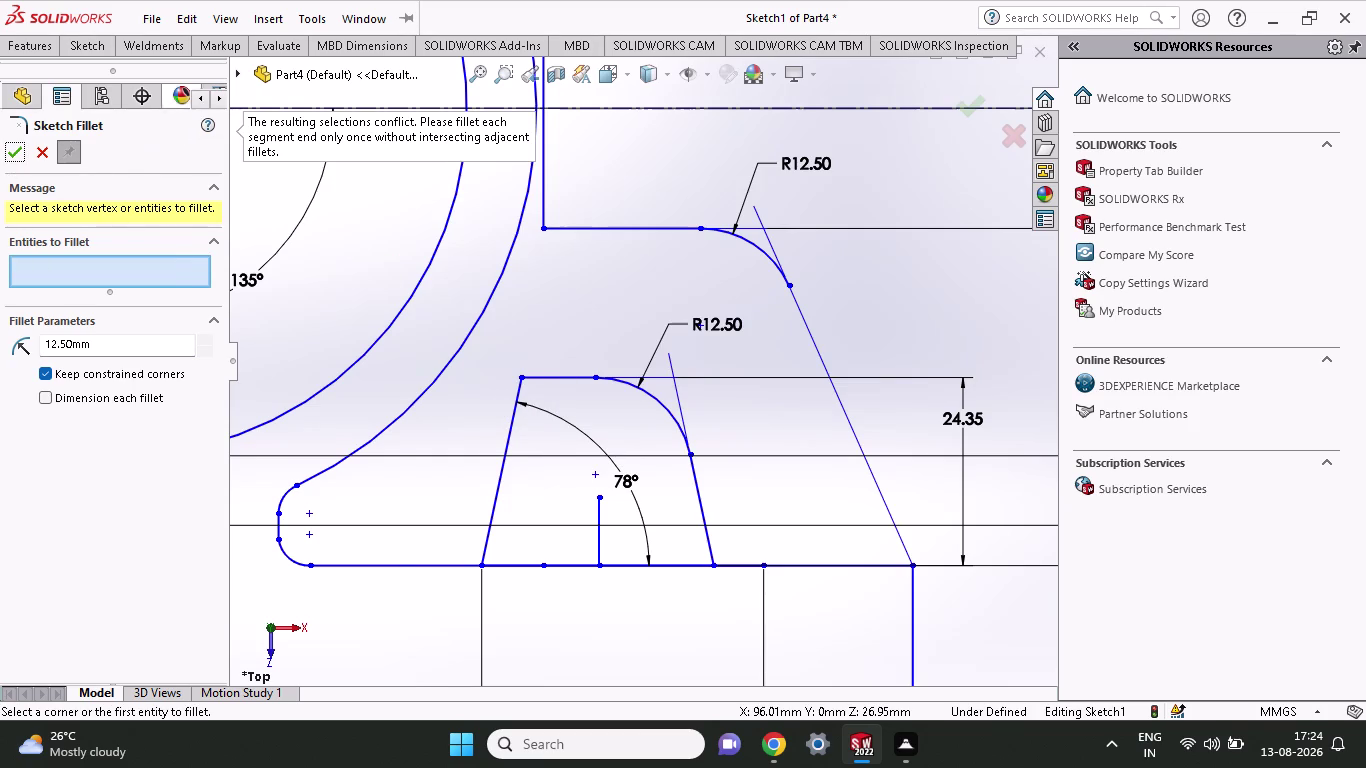
click(89, 44)
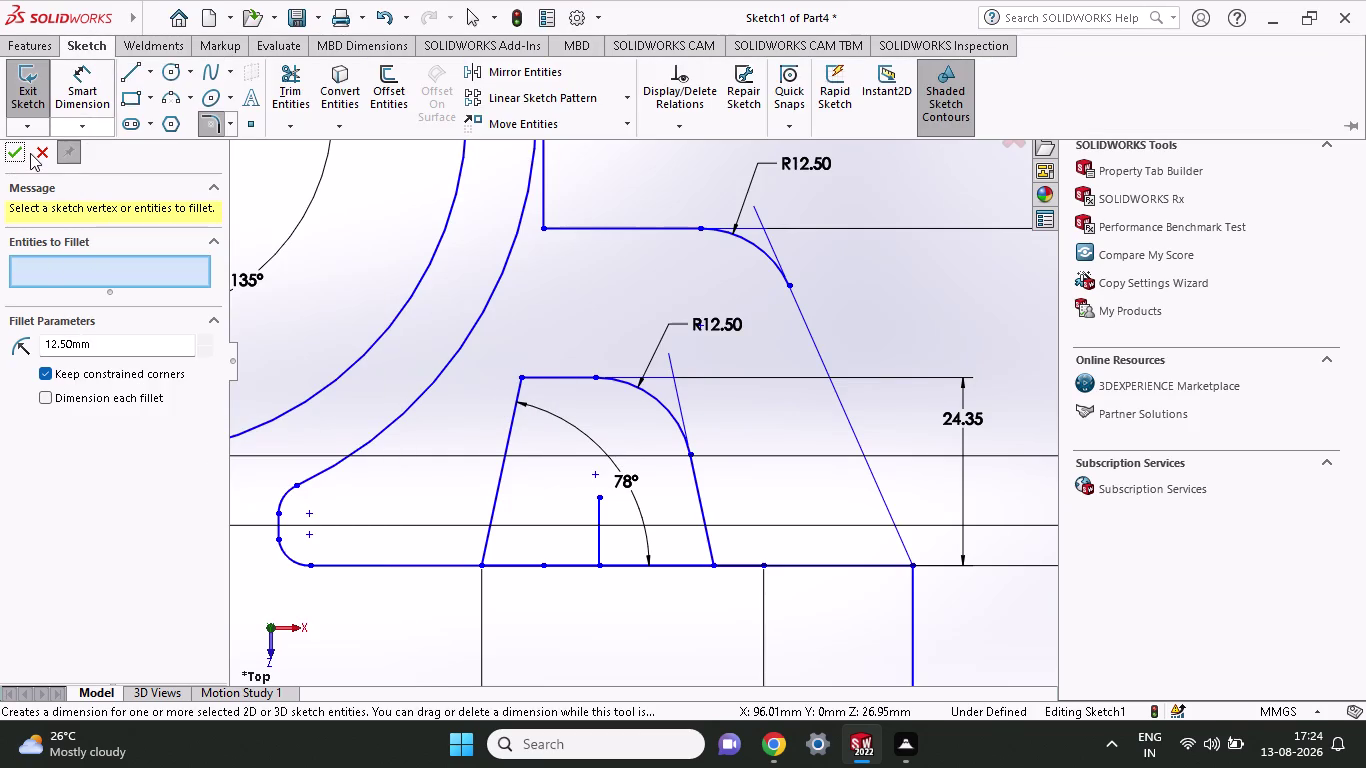
click(24, 156)
click(59, 37)
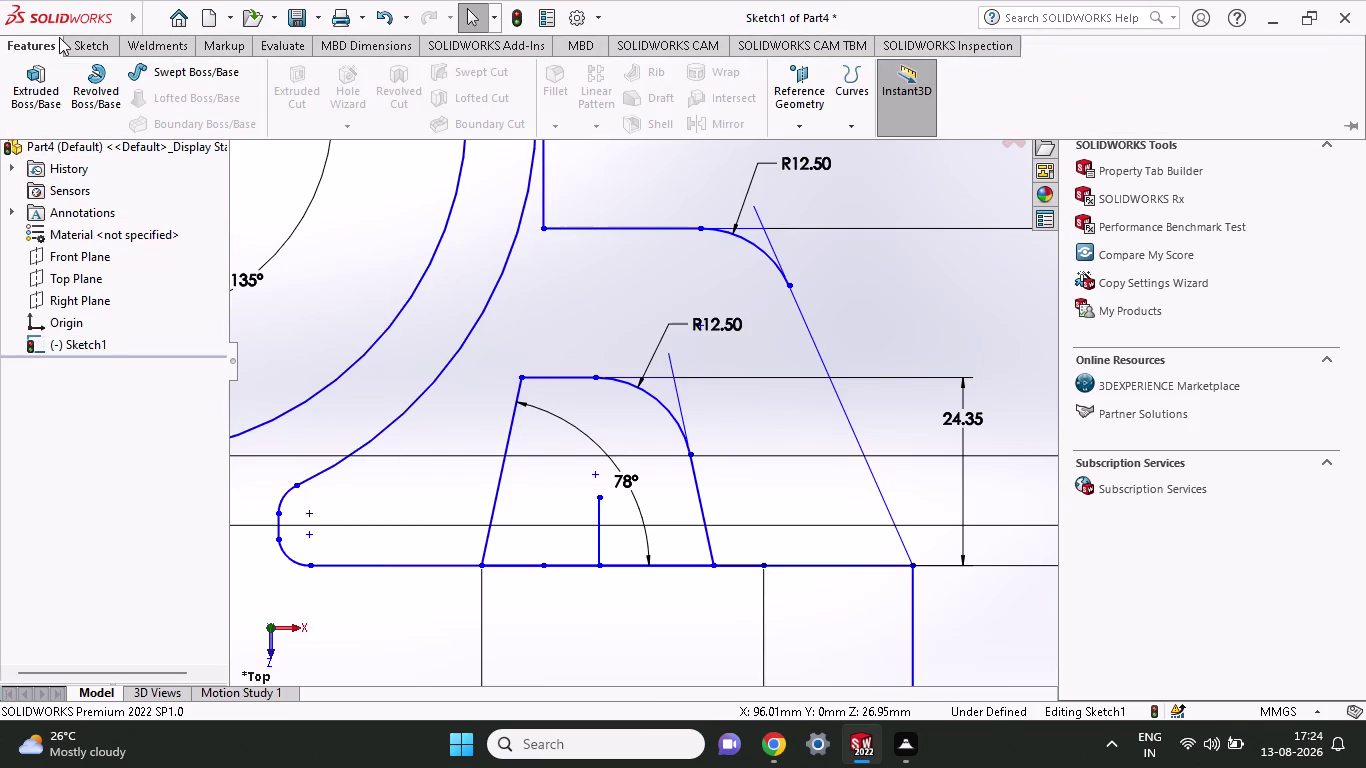
click(74, 51)
click(514, 75)
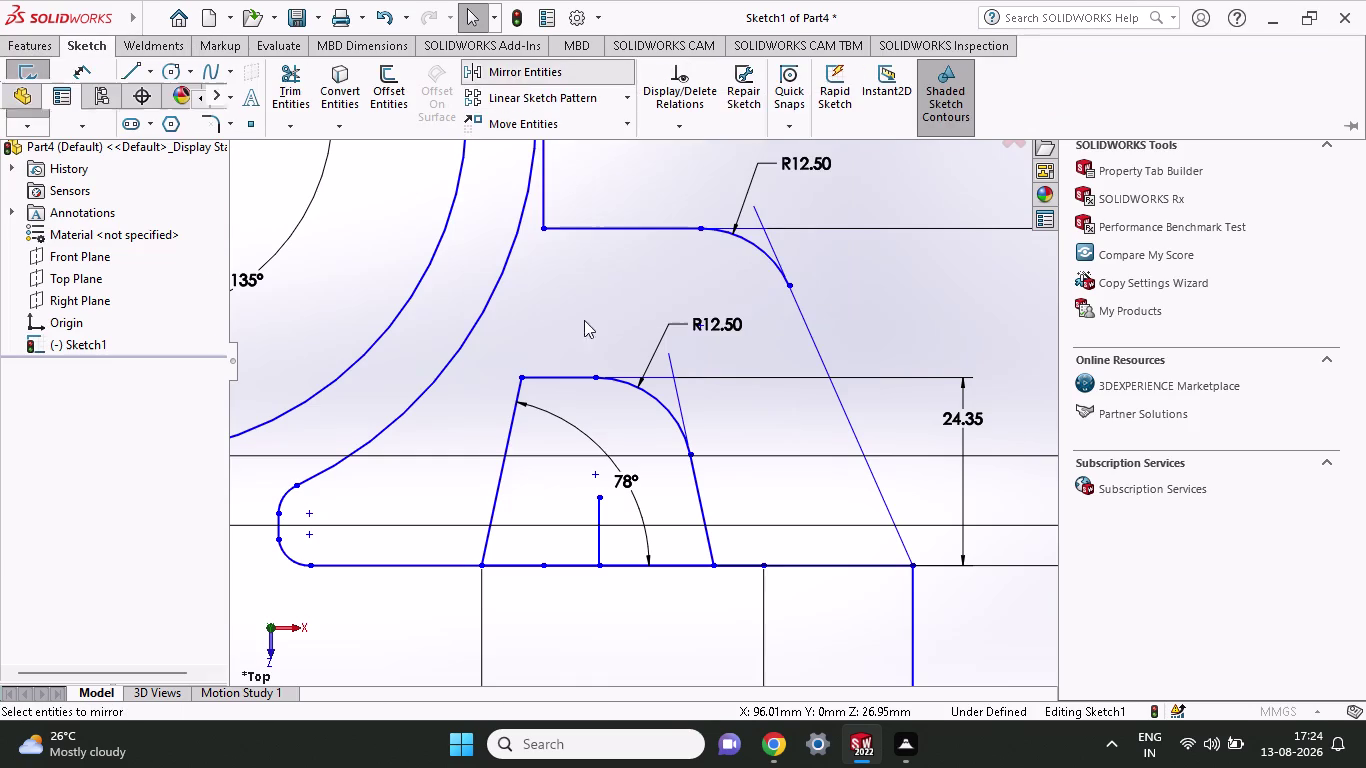
Mirror the new fillet arc about the short vertical line.
click(662, 408)
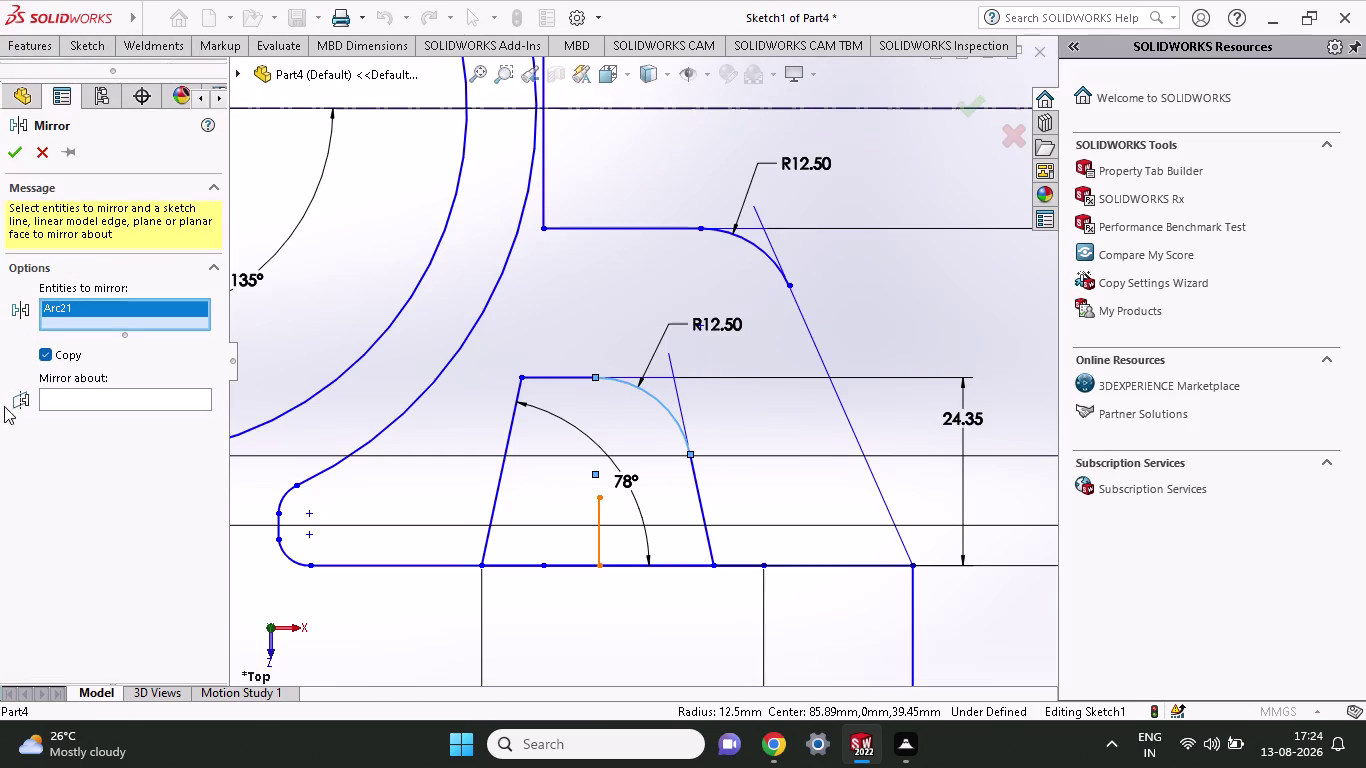
click(44, 400)
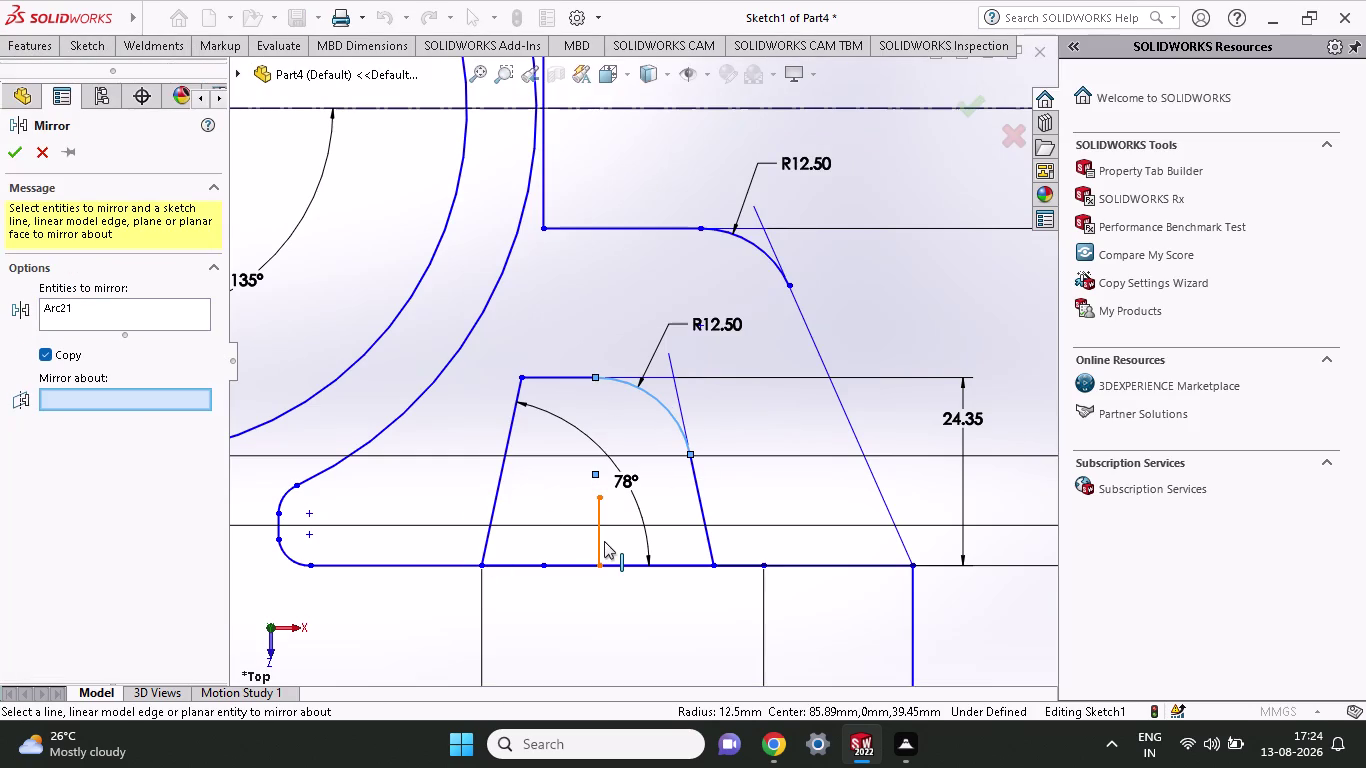
click(599, 542)
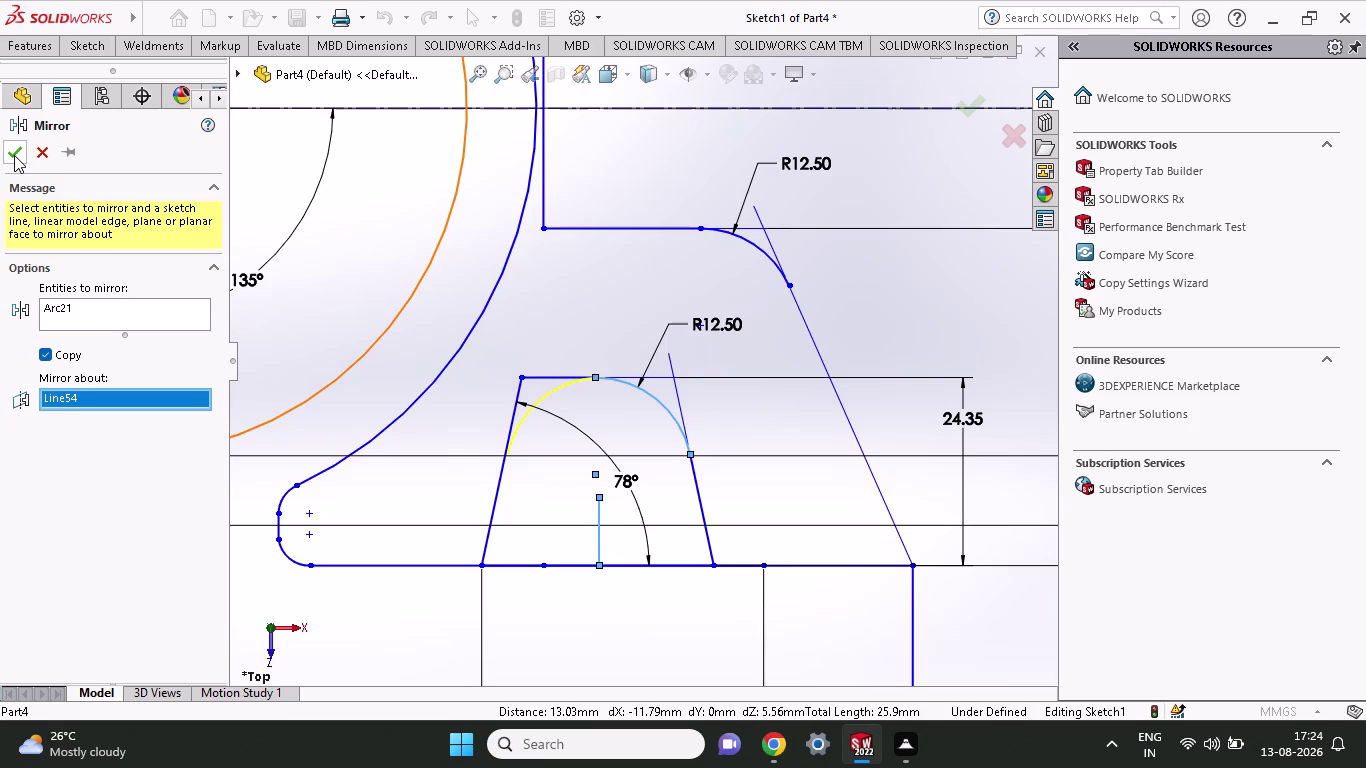
click(14, 155)
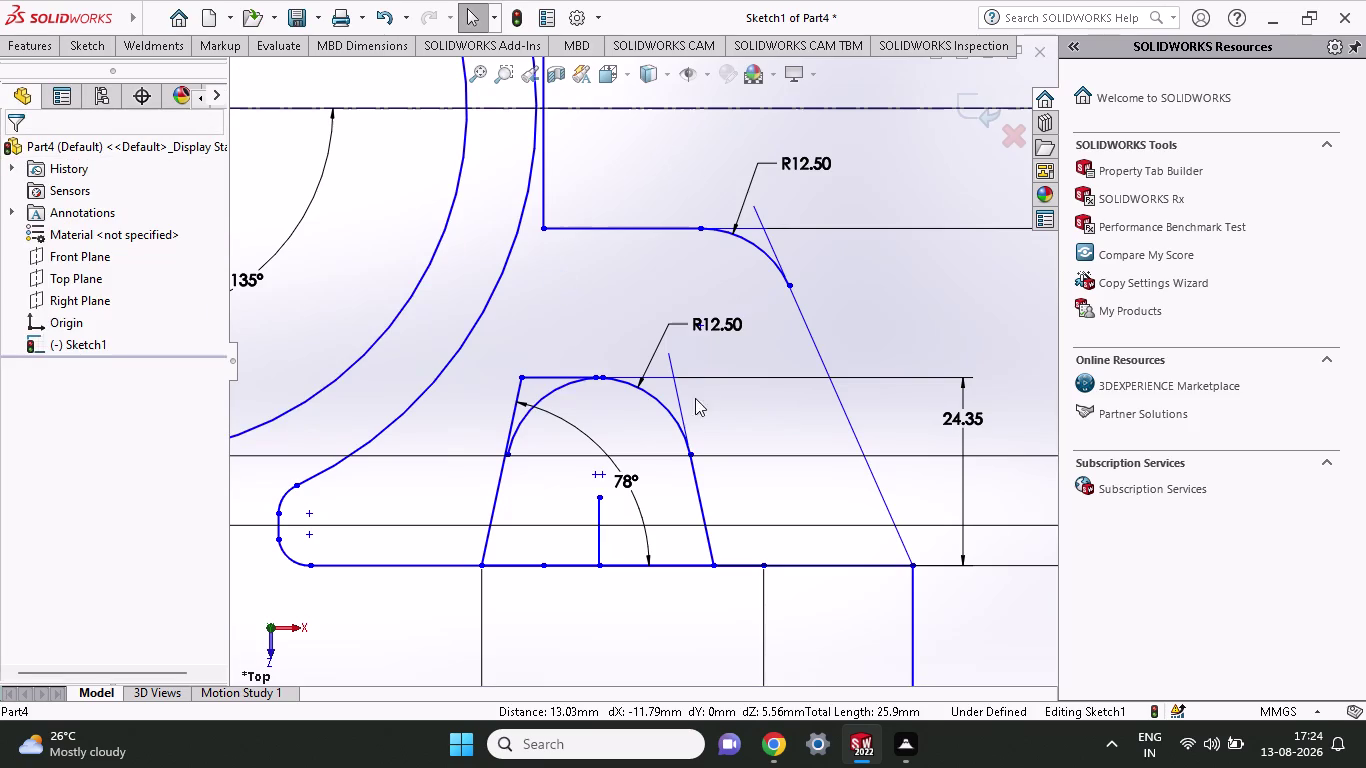
Change the fillet's R12.50 radius dimension to 10 mm.
double_click(746, 325)
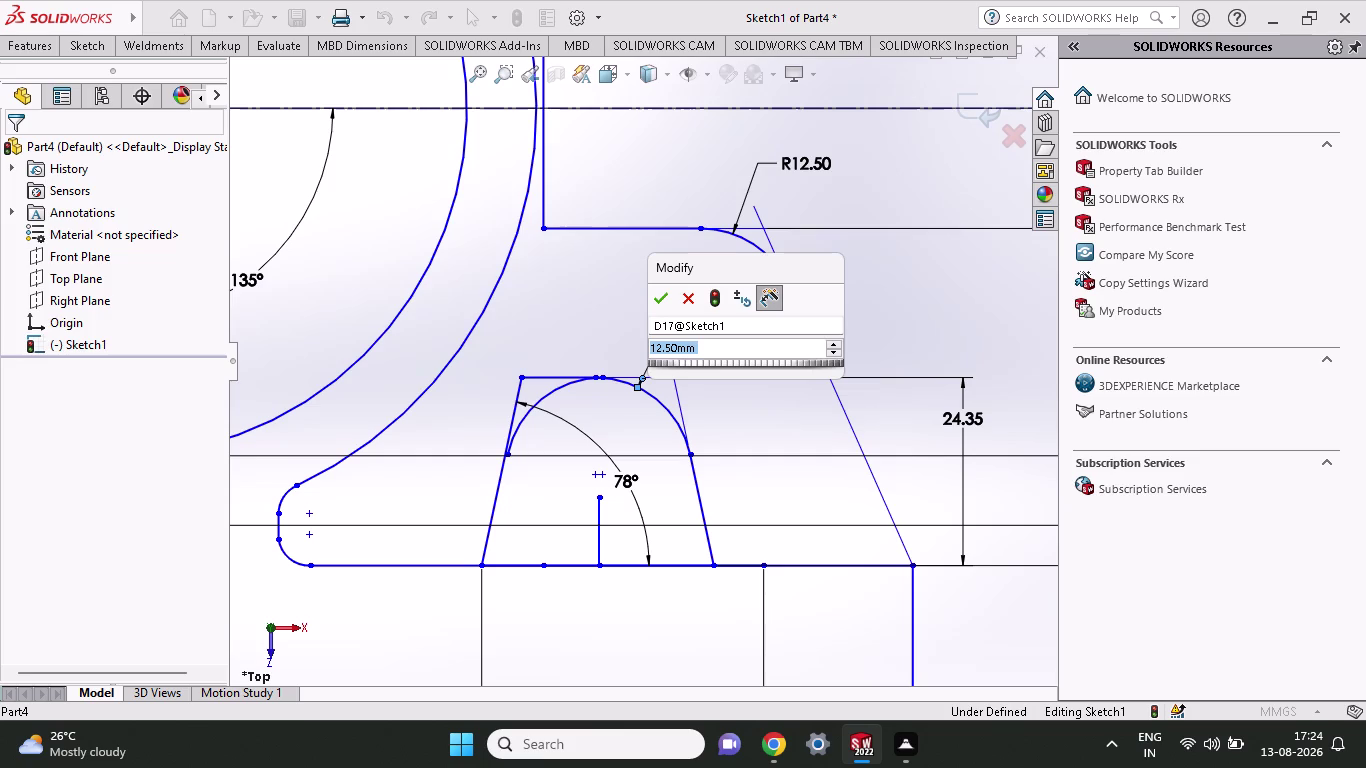
text(10)
key(Return)
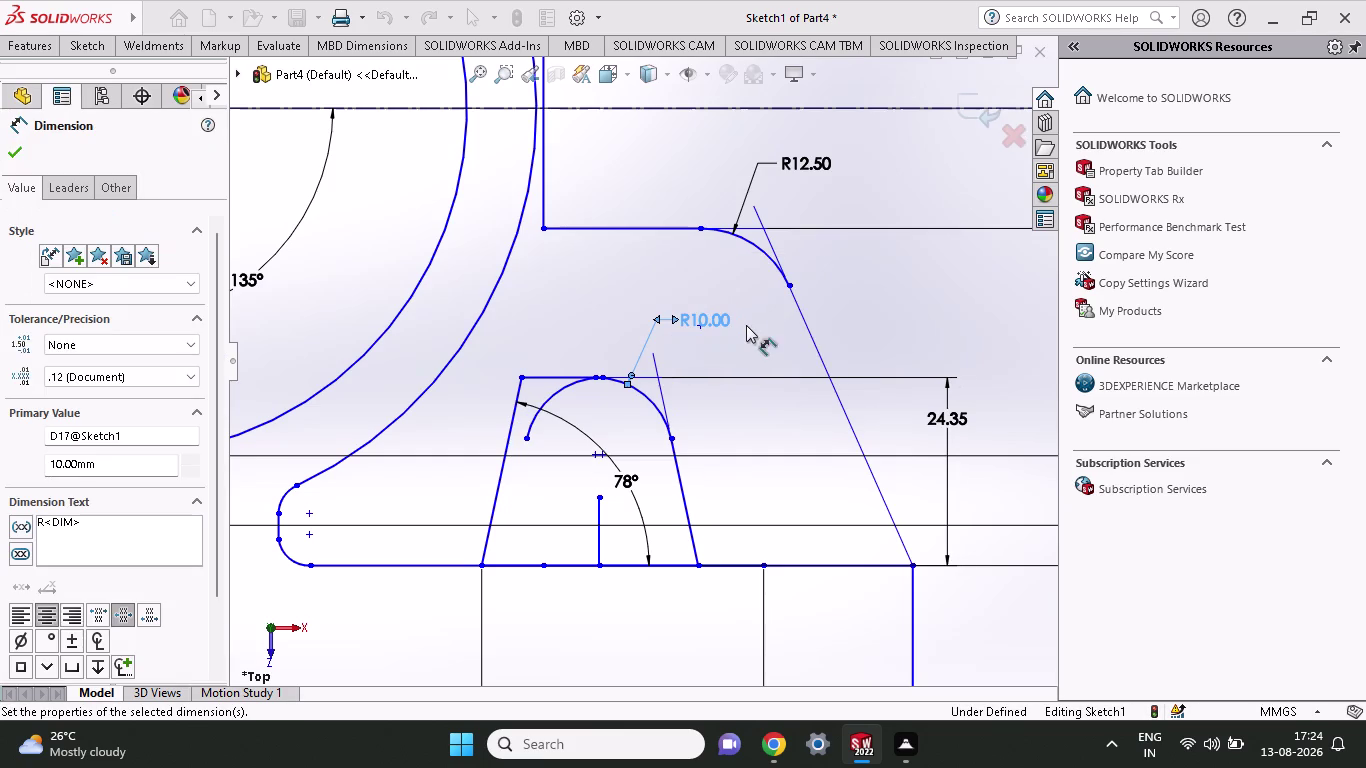
click(565, 386)
key(Delete)
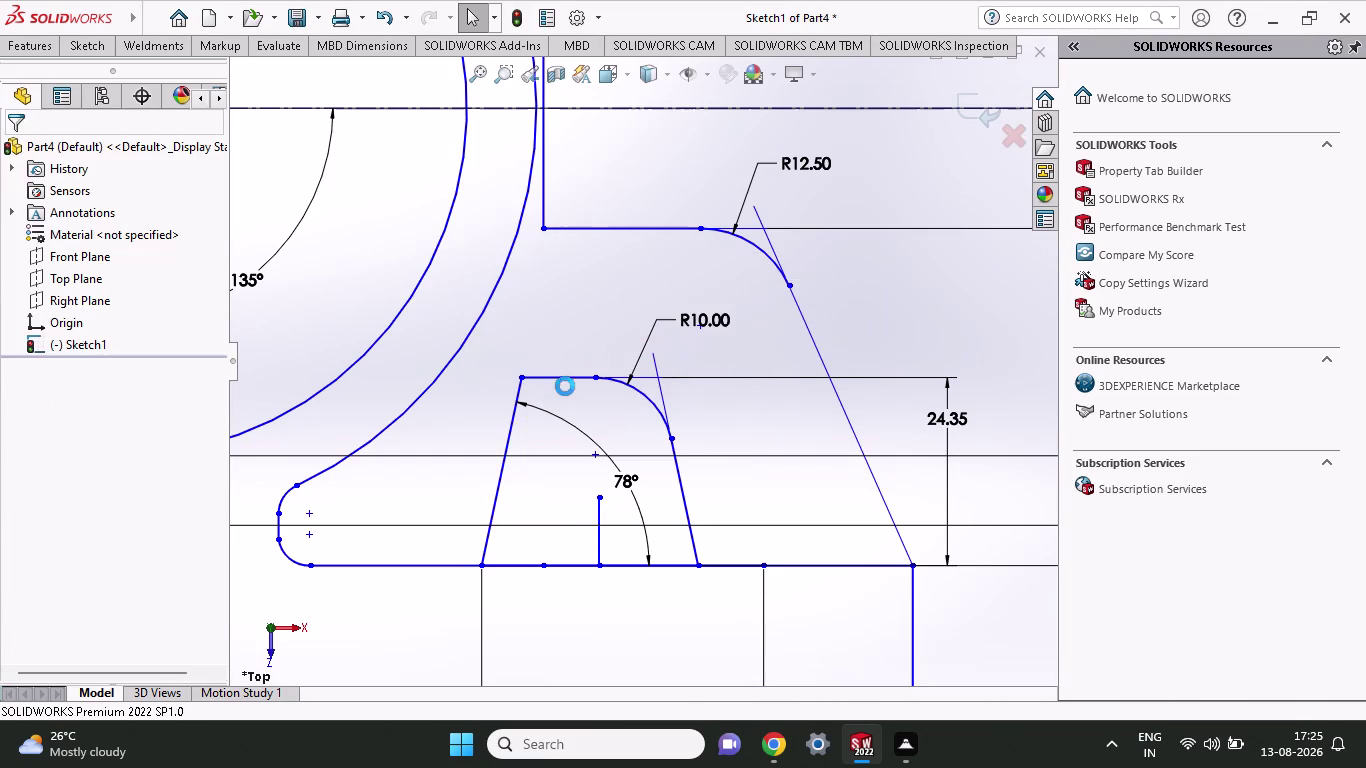
Attempt a sketch fillet on the trapezoid's top-left corner, then abandon it.
click(67, 45)
click(209, 120)
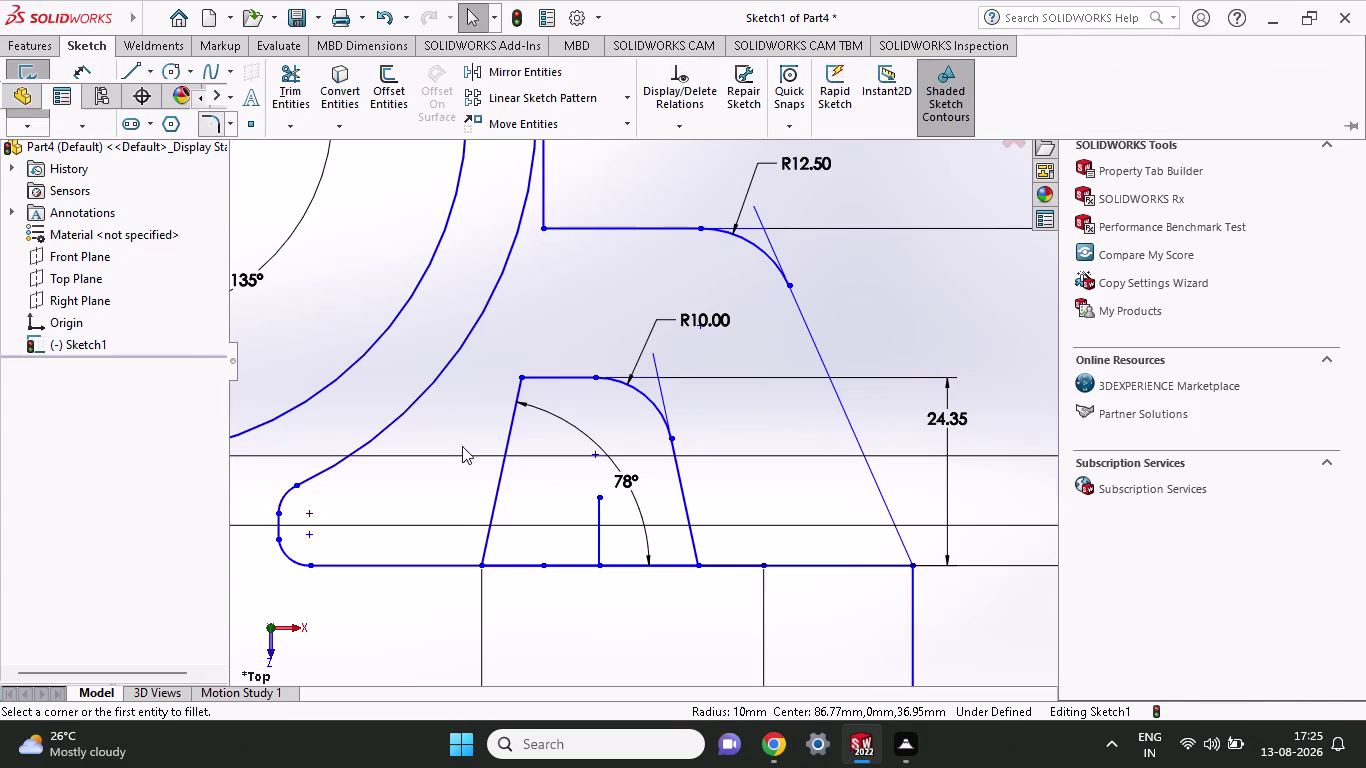
click(511, 433)
click(576, 378)
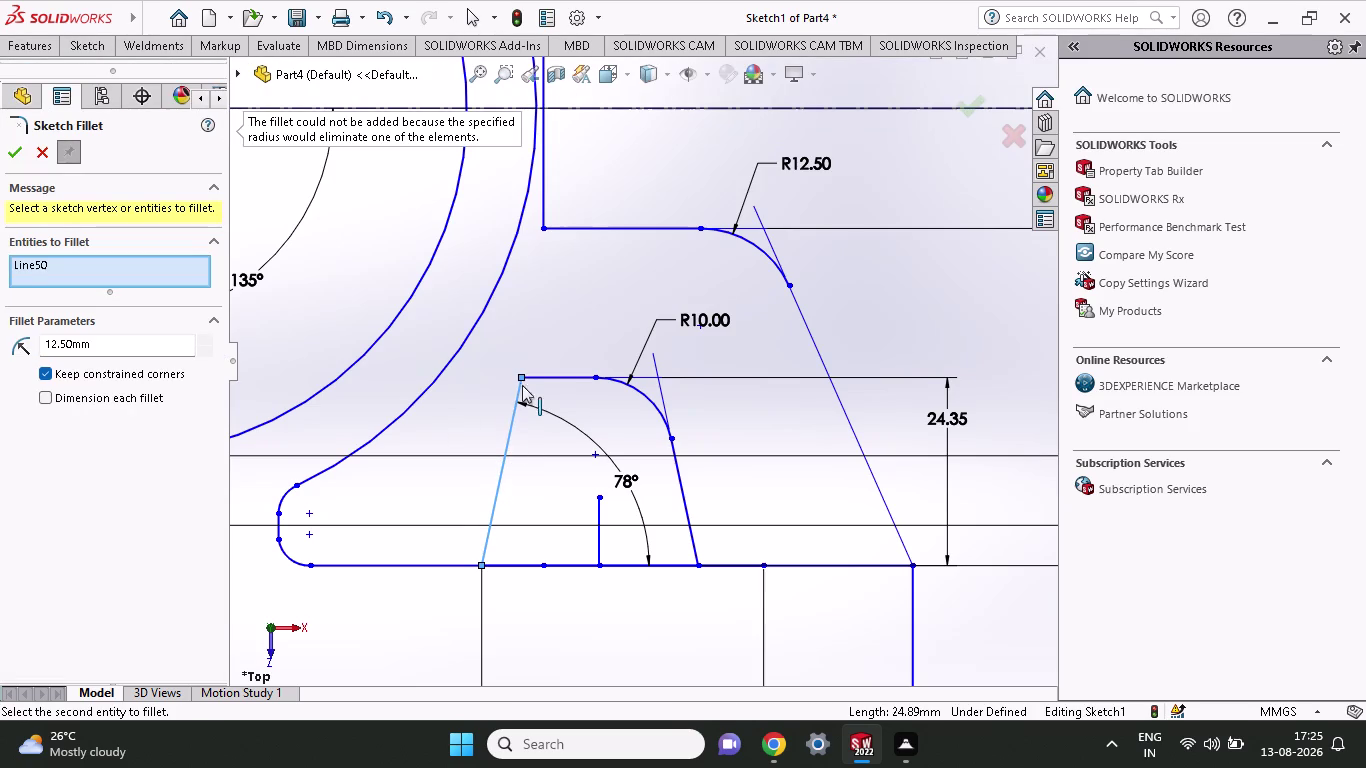
click(95, 46)
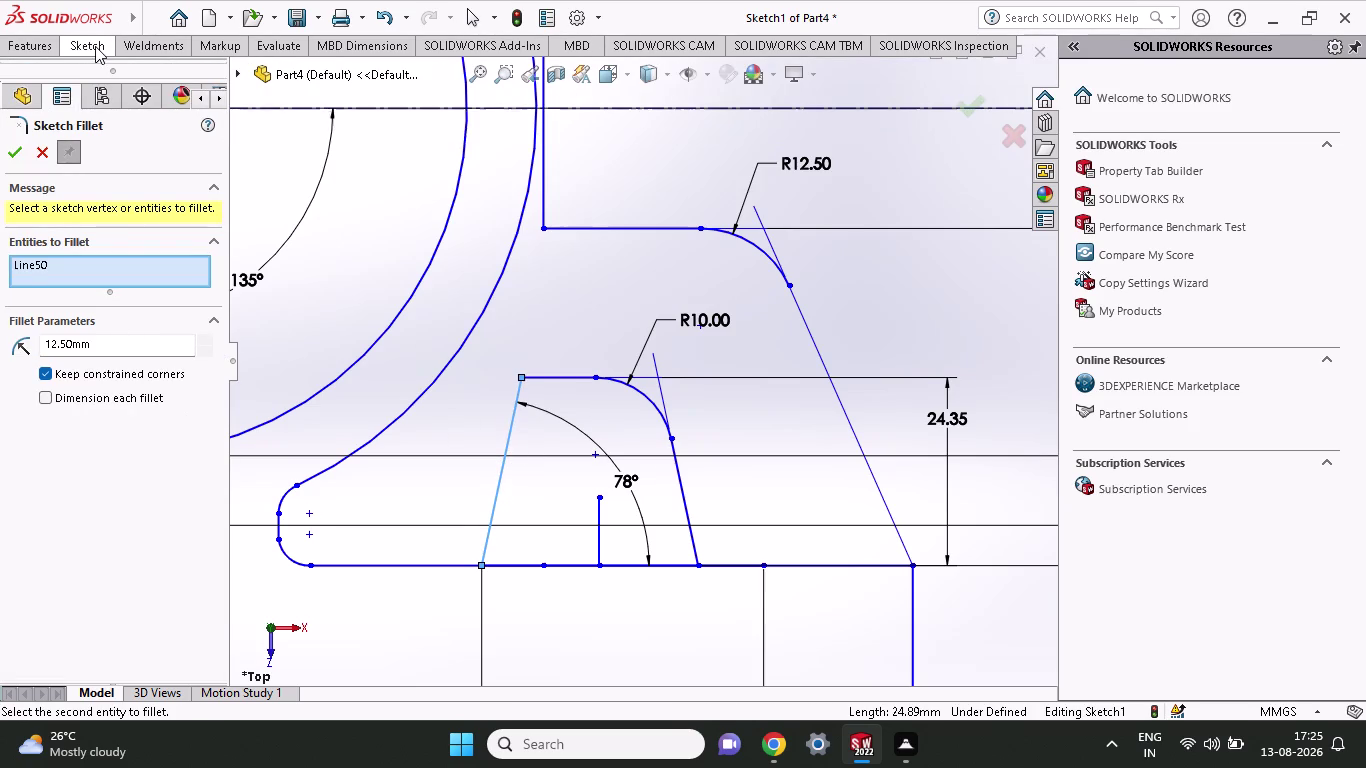
click(488, 78)
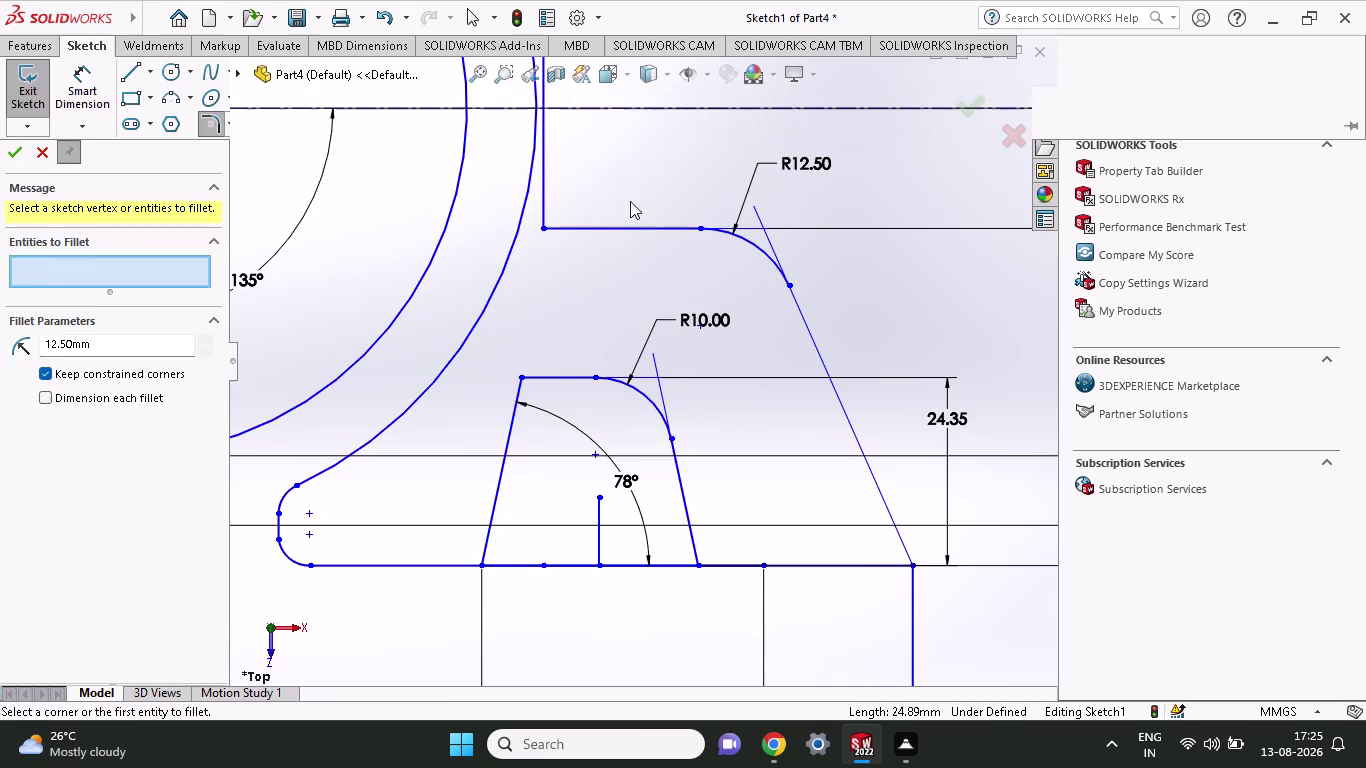
Retry mirroring the right fillet arc about the vertical line, then undo and cancel.
click(648, 396)
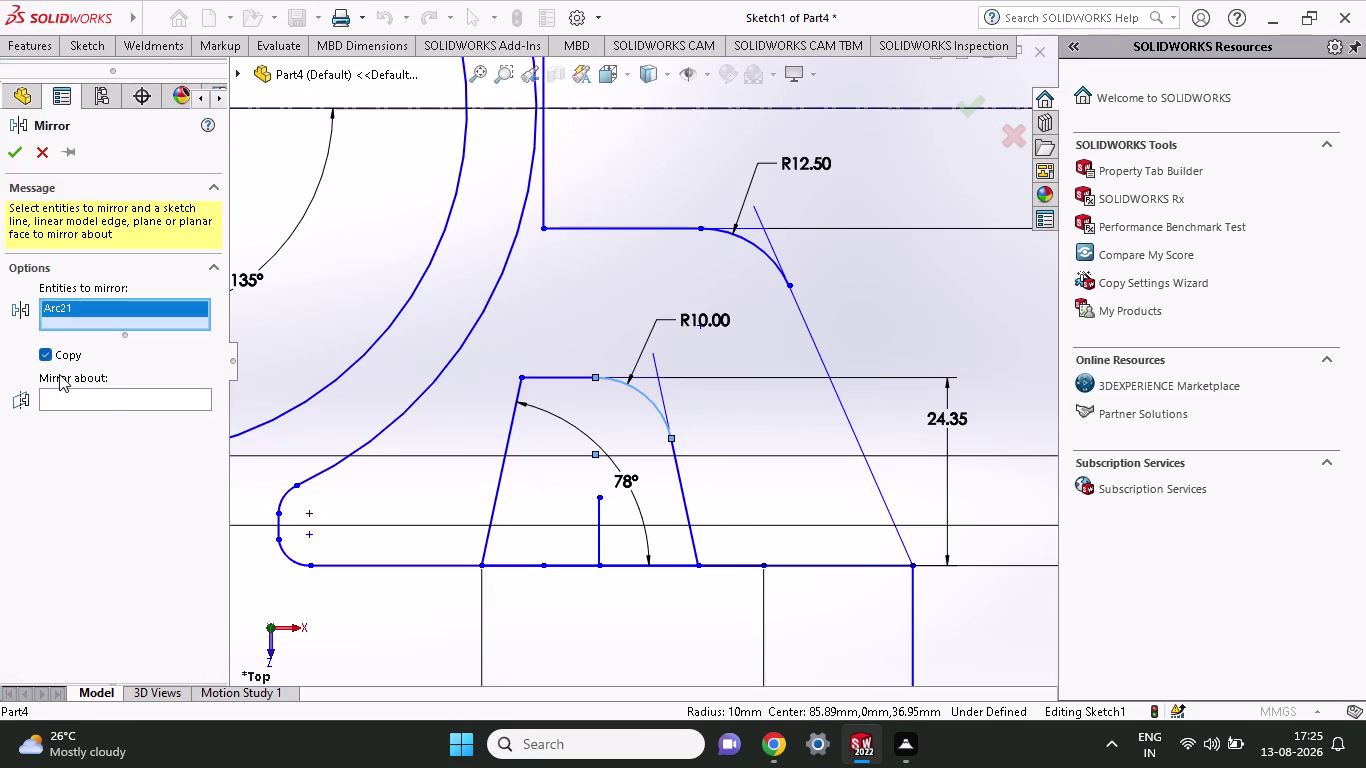
click(112, 397)
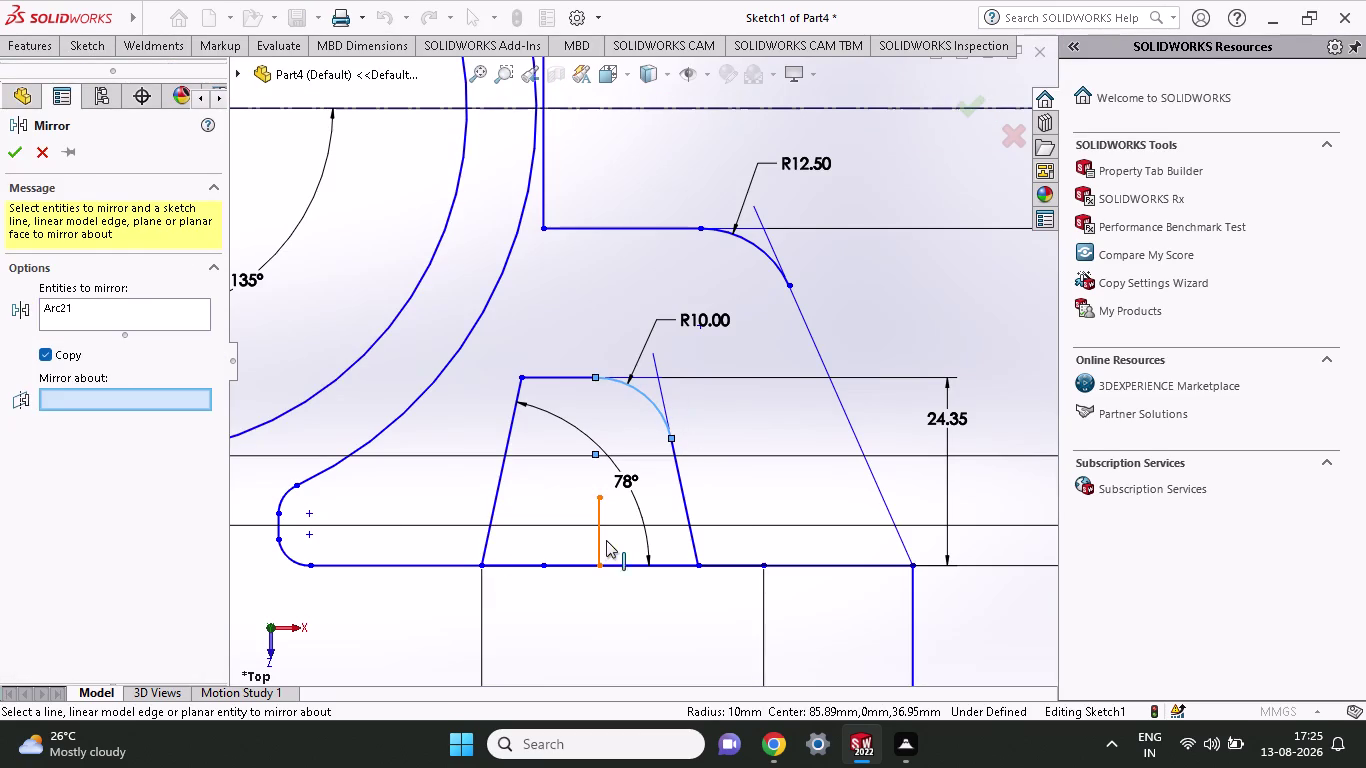
click(599, 541)
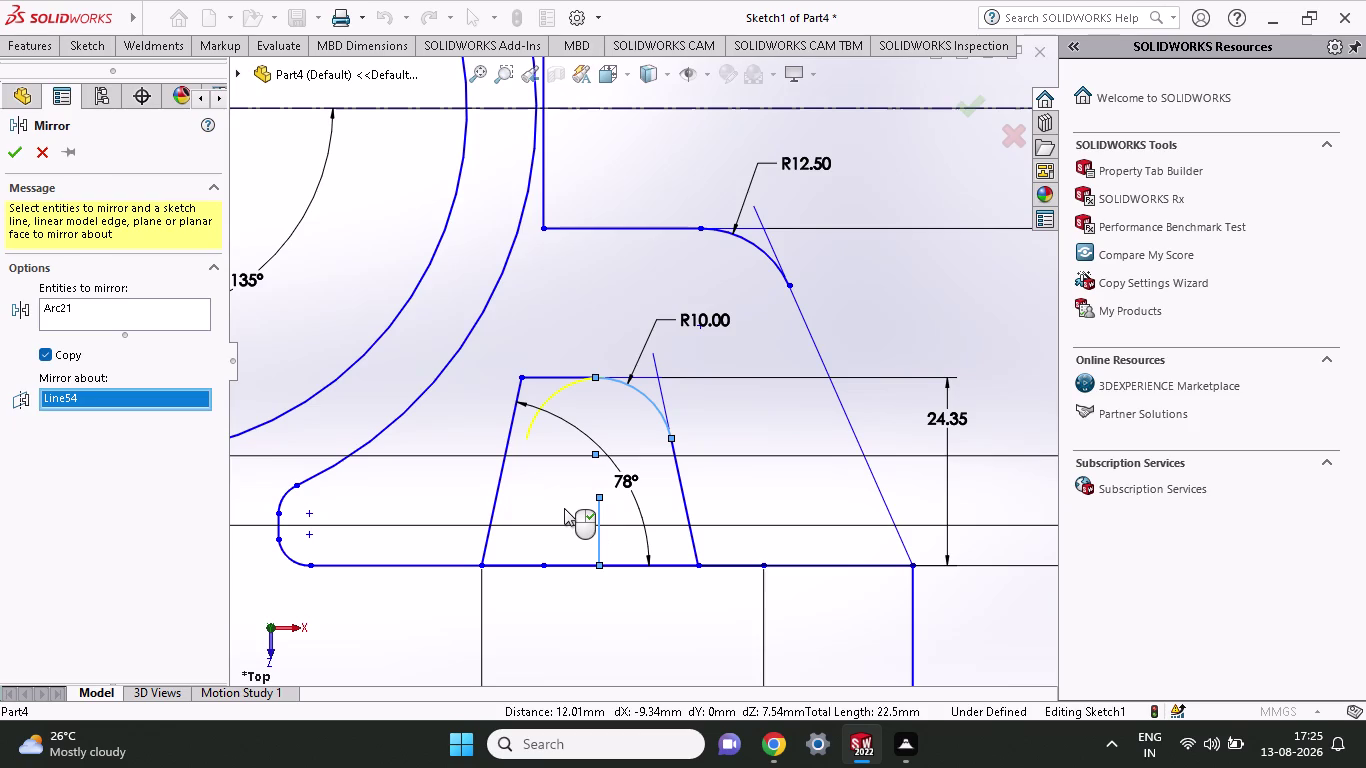
key(ctrl+z)
click(562, 394)
key(Escape)
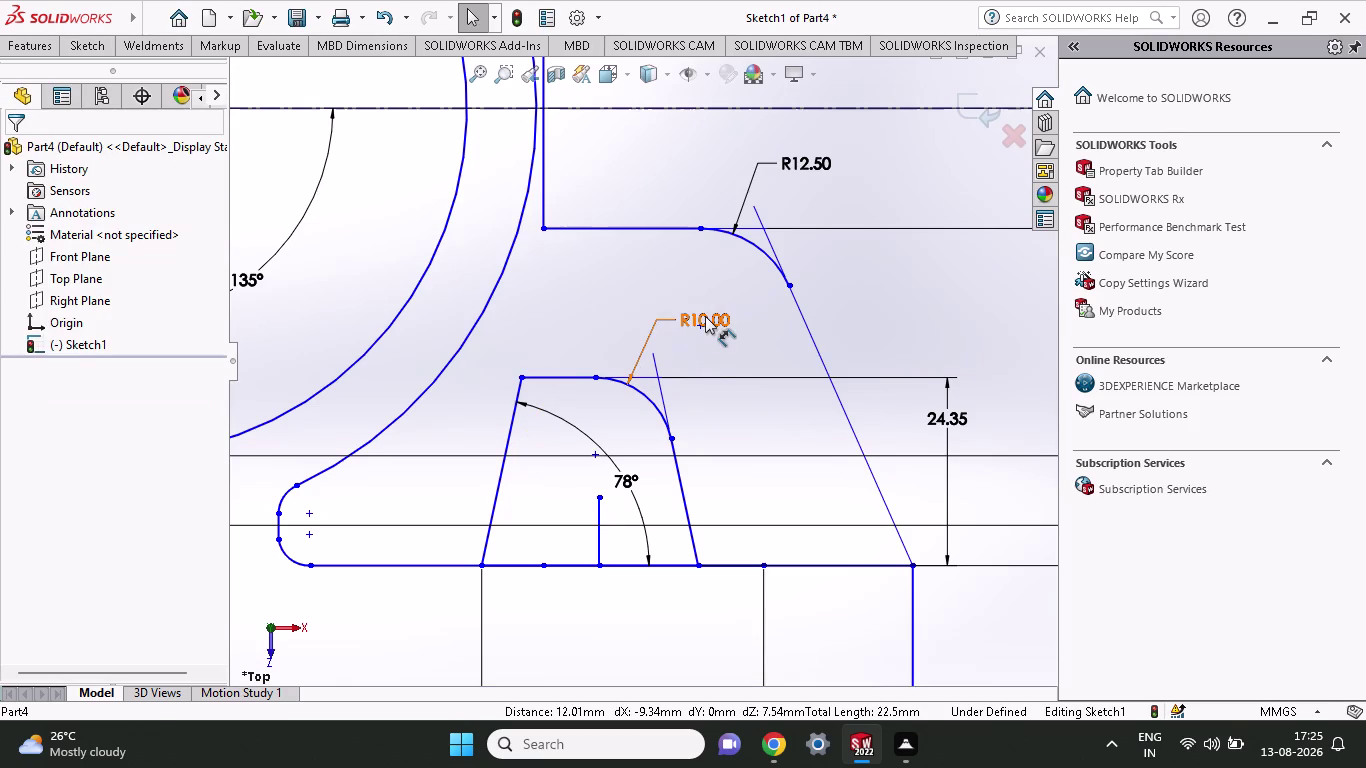
Change the R10.00 fillet dimension to 12.5/2 (6.25 mm) and close the dimension editor.
double_click(705, 316)
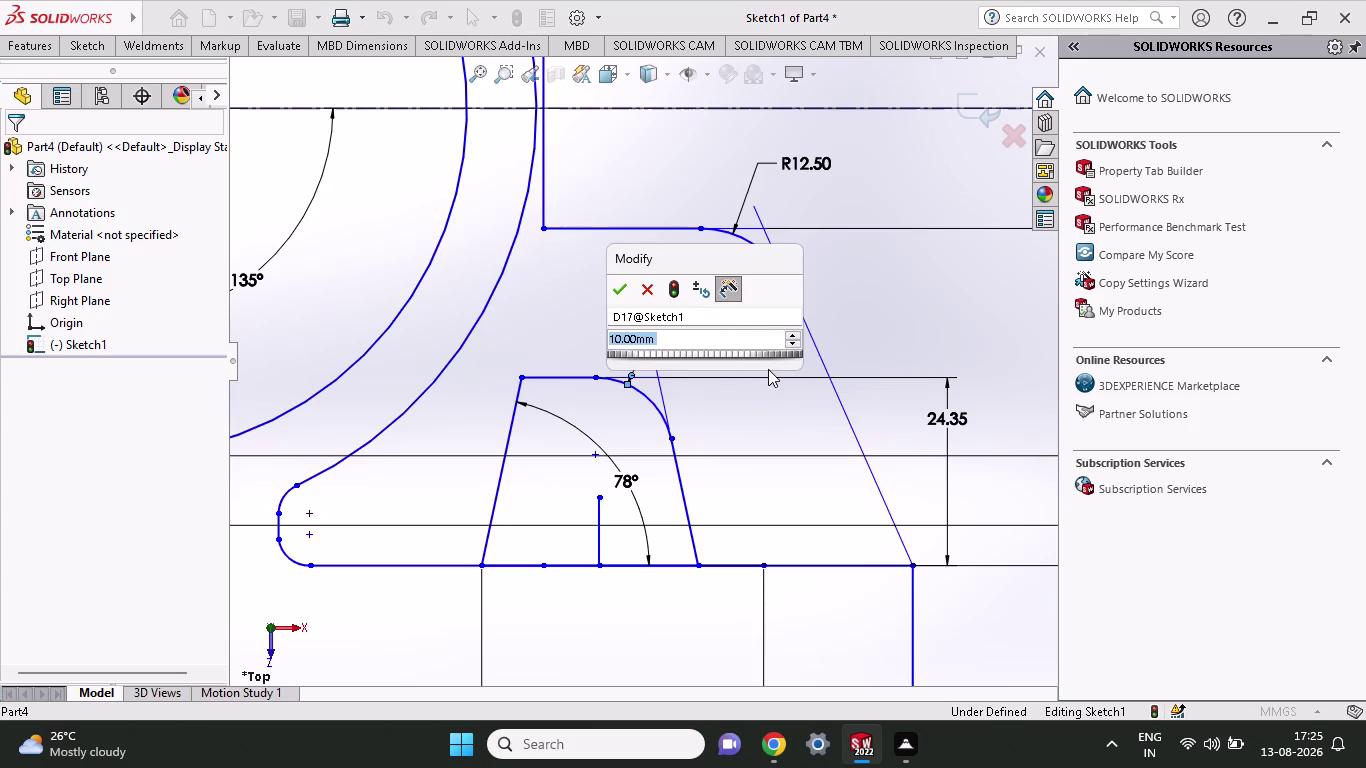
text(12)
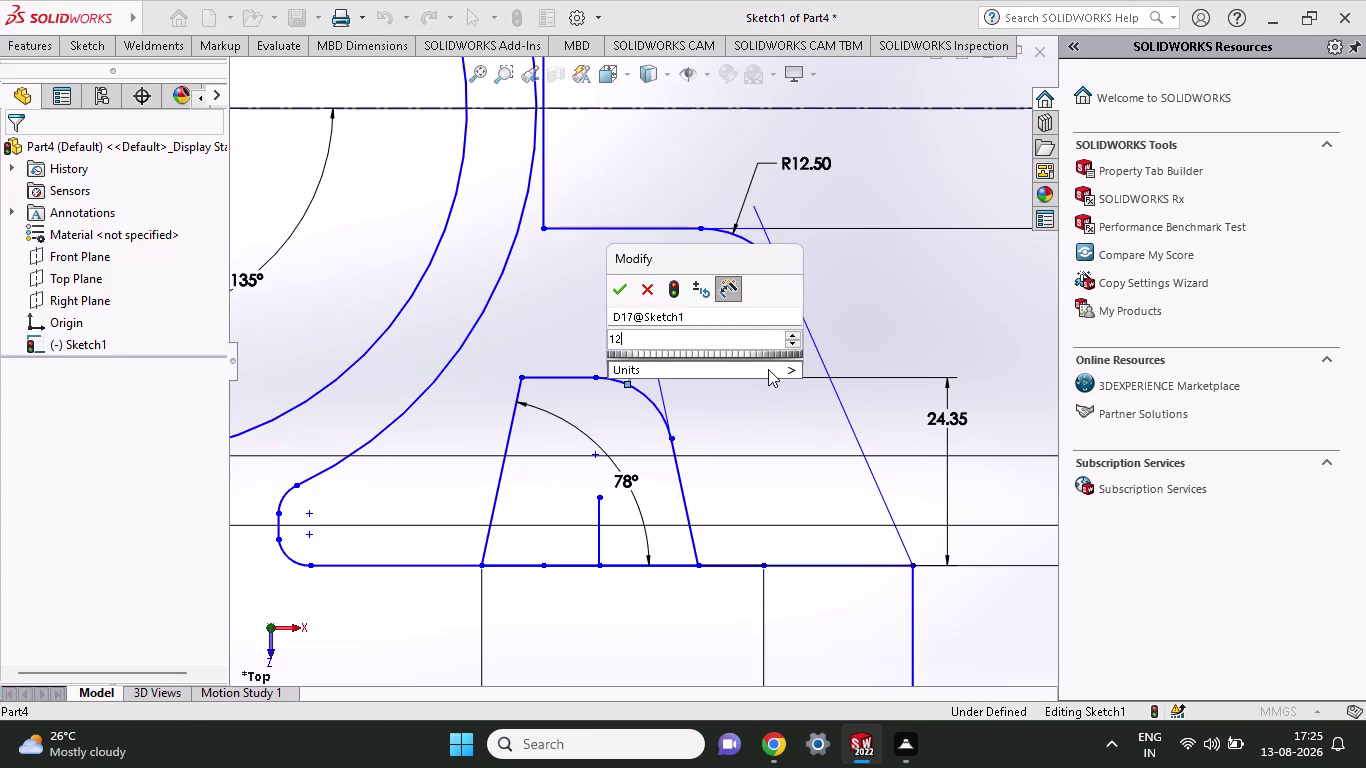
text(.5/2)
key(Return)
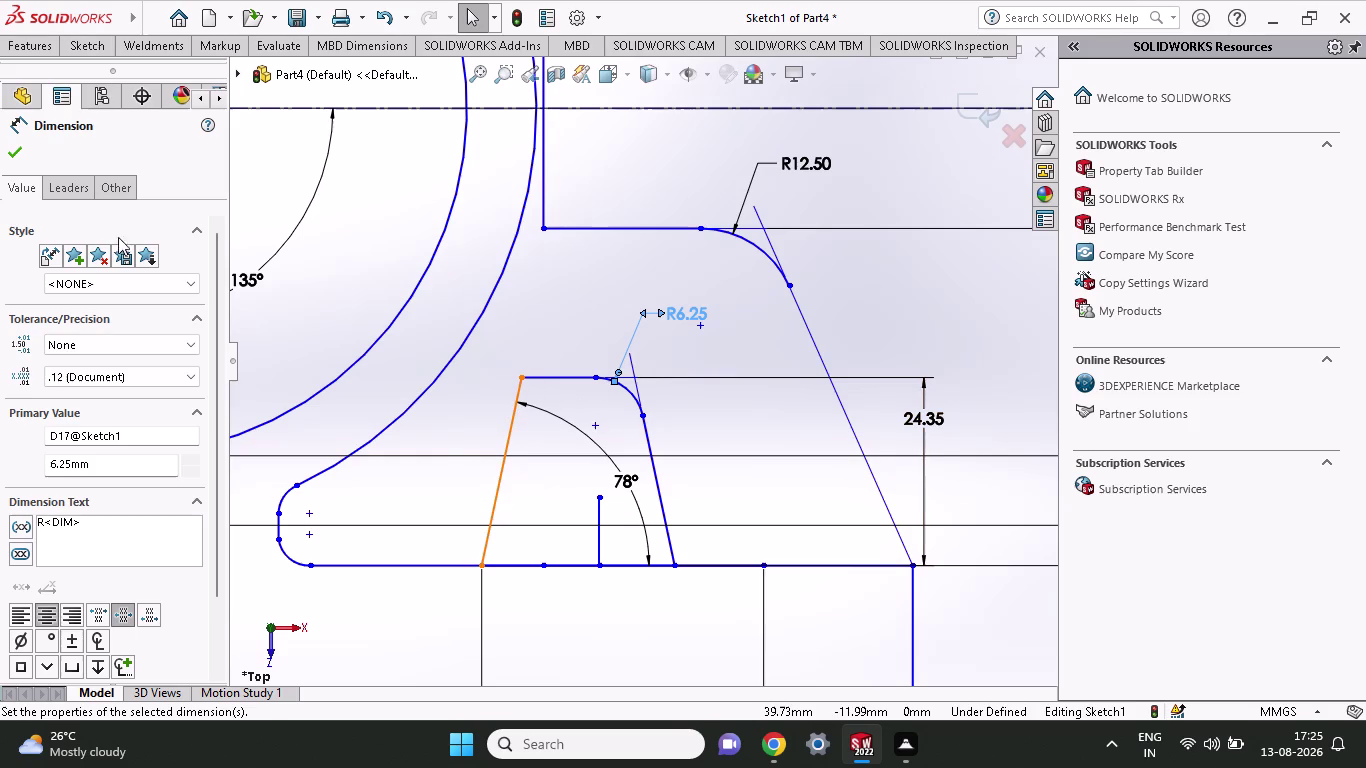
click(15, 141)
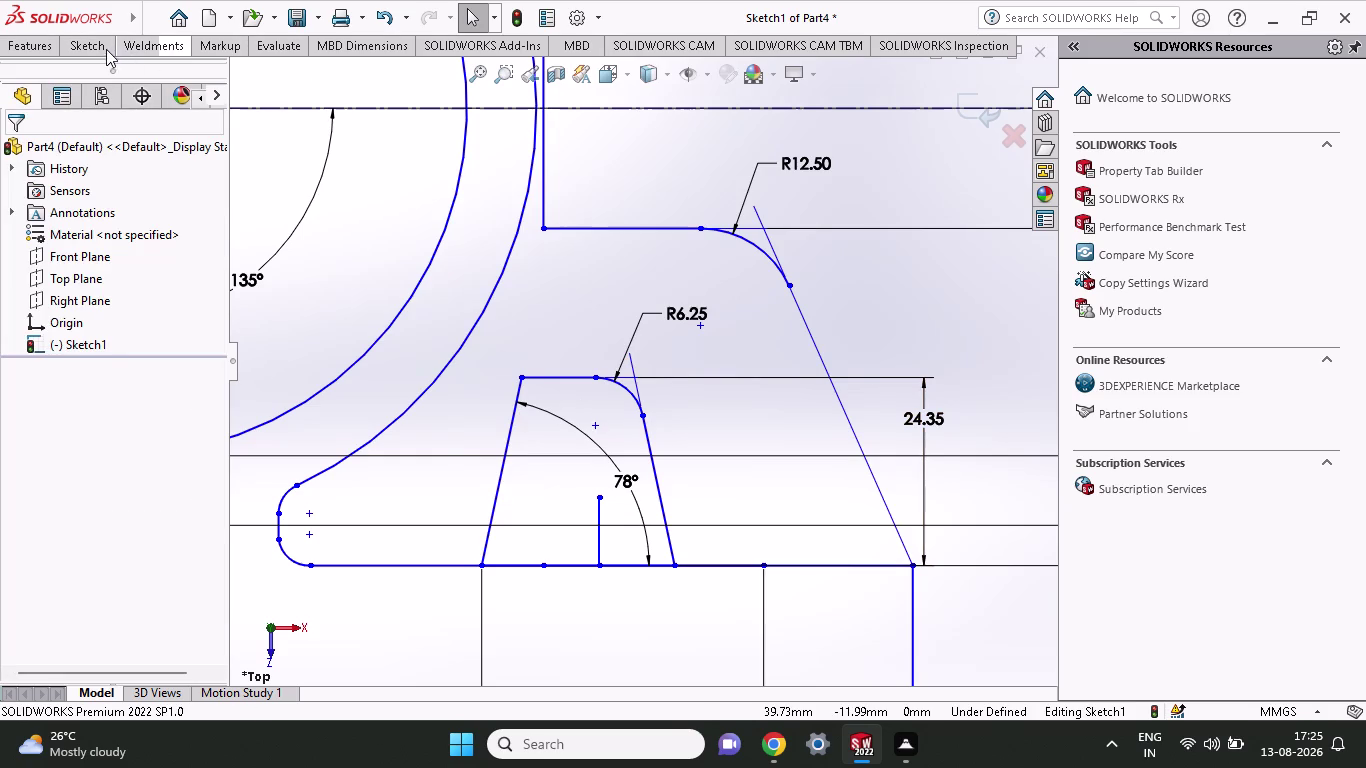
click(105, 49)
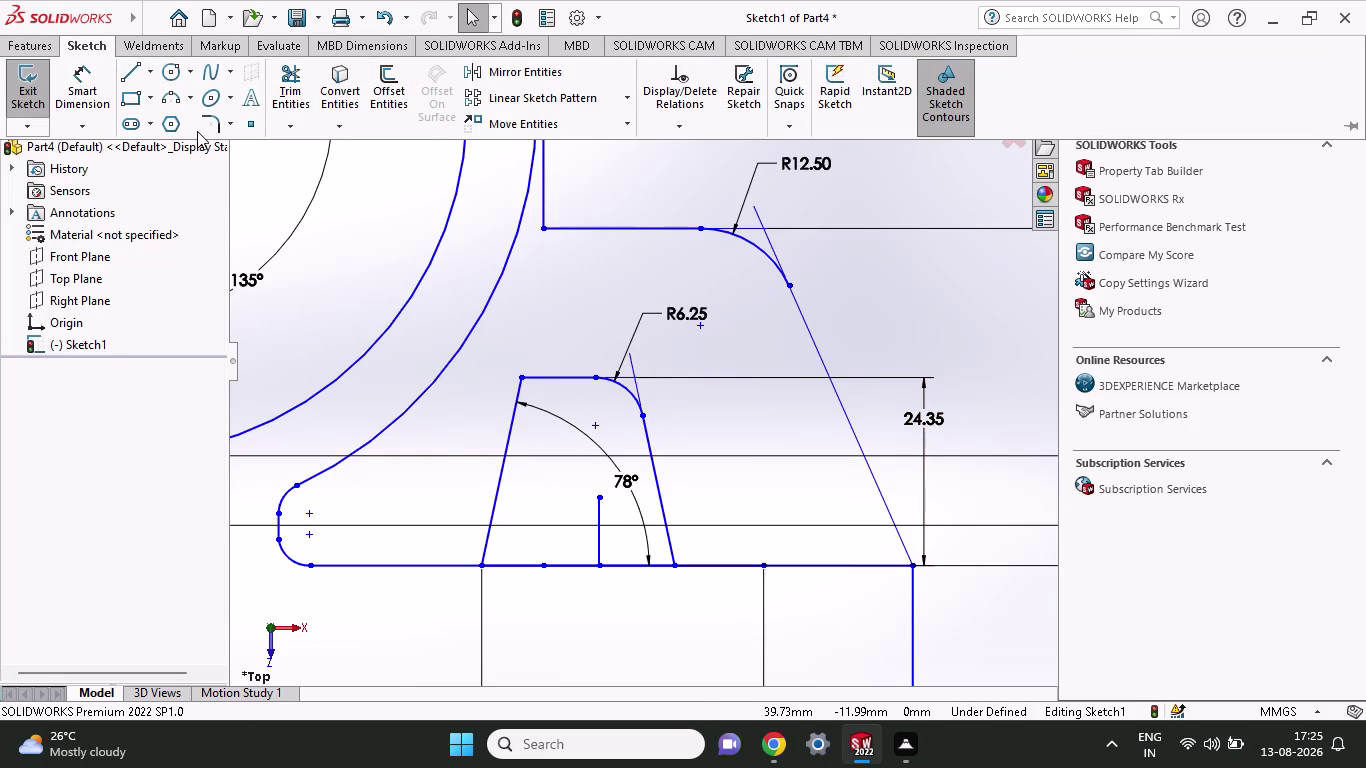
Start Sketch Fillet and set its radius to 6.25 mm after a rejected corner pick.
click(209, 126)
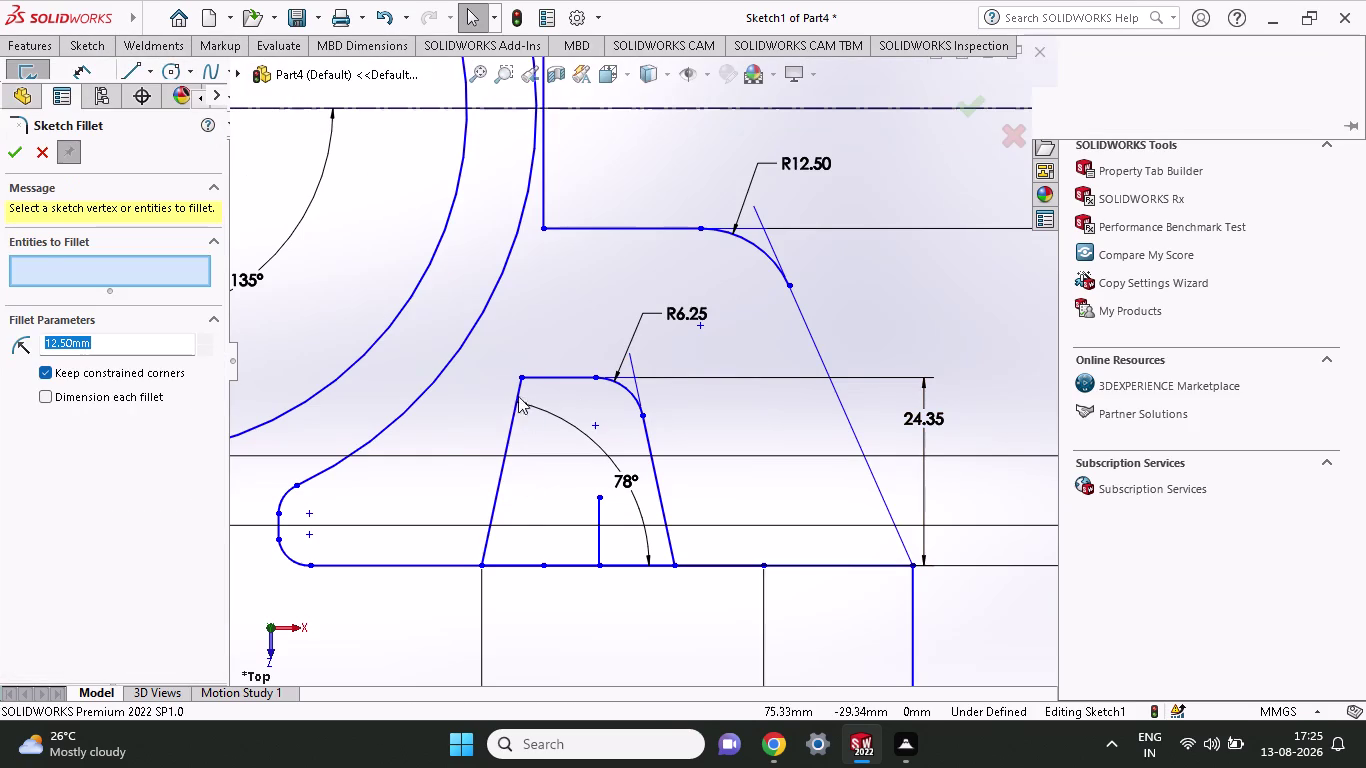
click(507, 421)
click(553, 378)
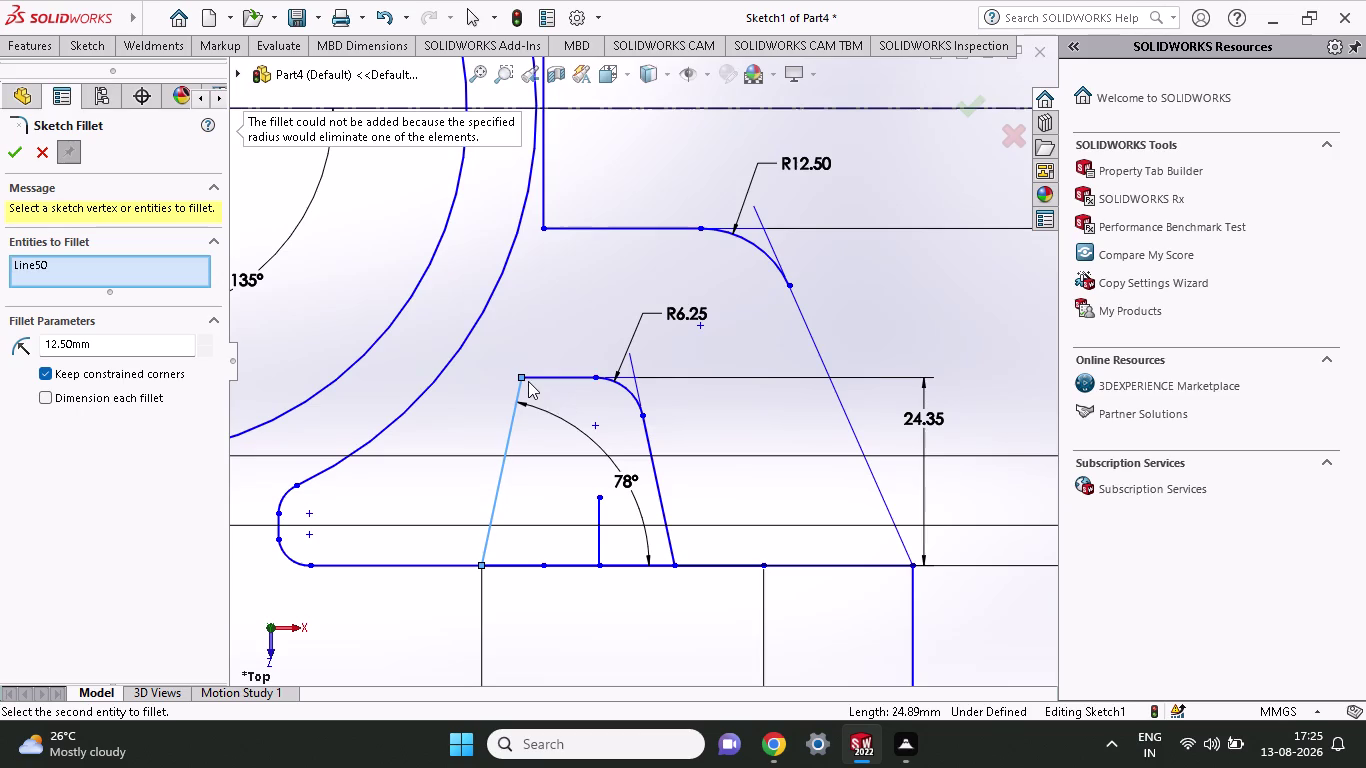
click(520, 377)
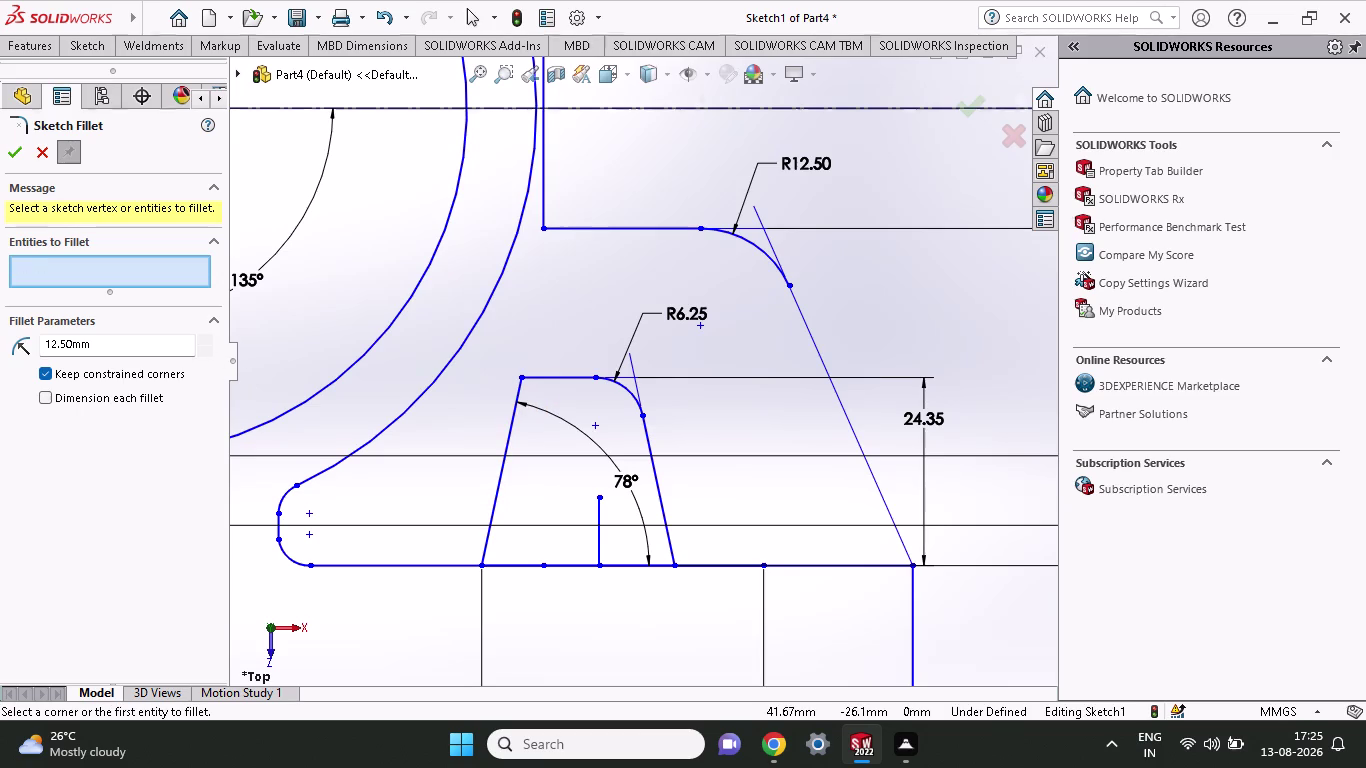
drag(108, 339, 0, 345)
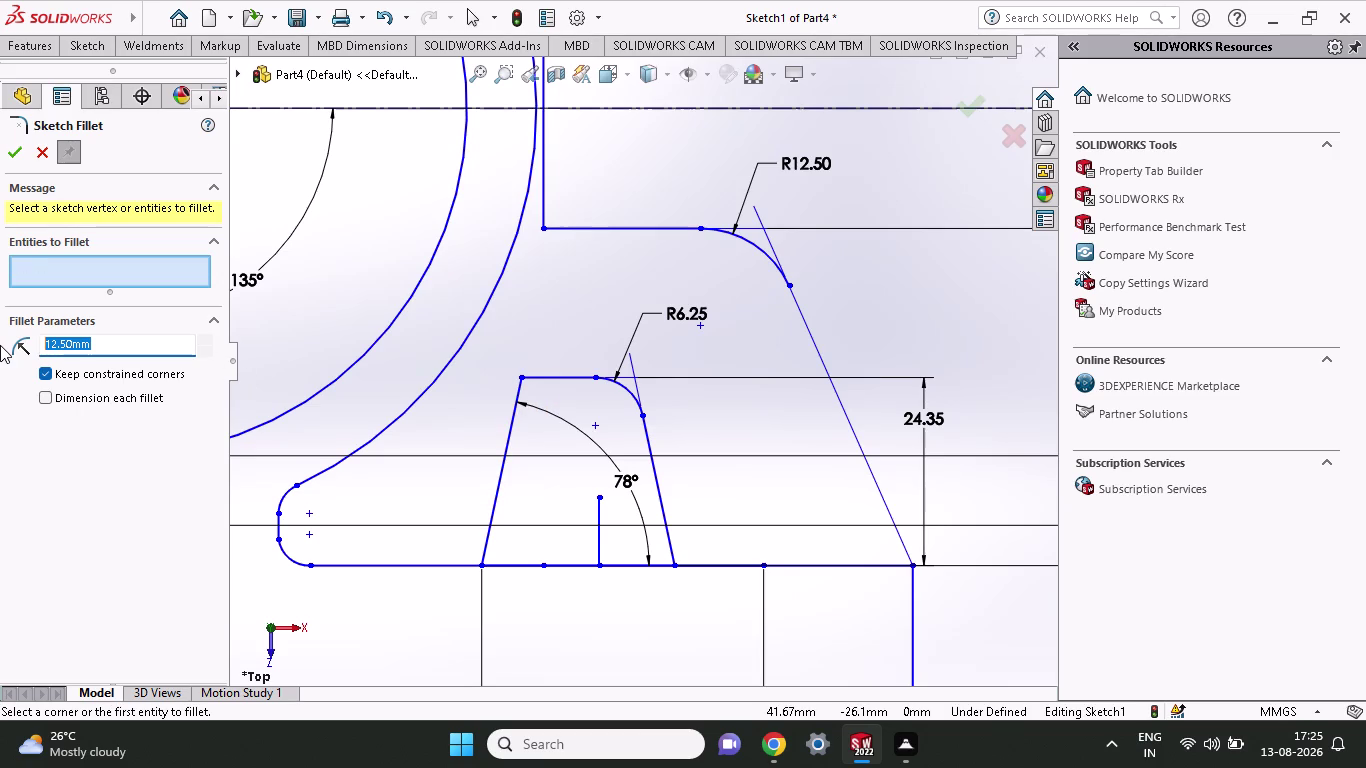
text(6.25)
key(Return)
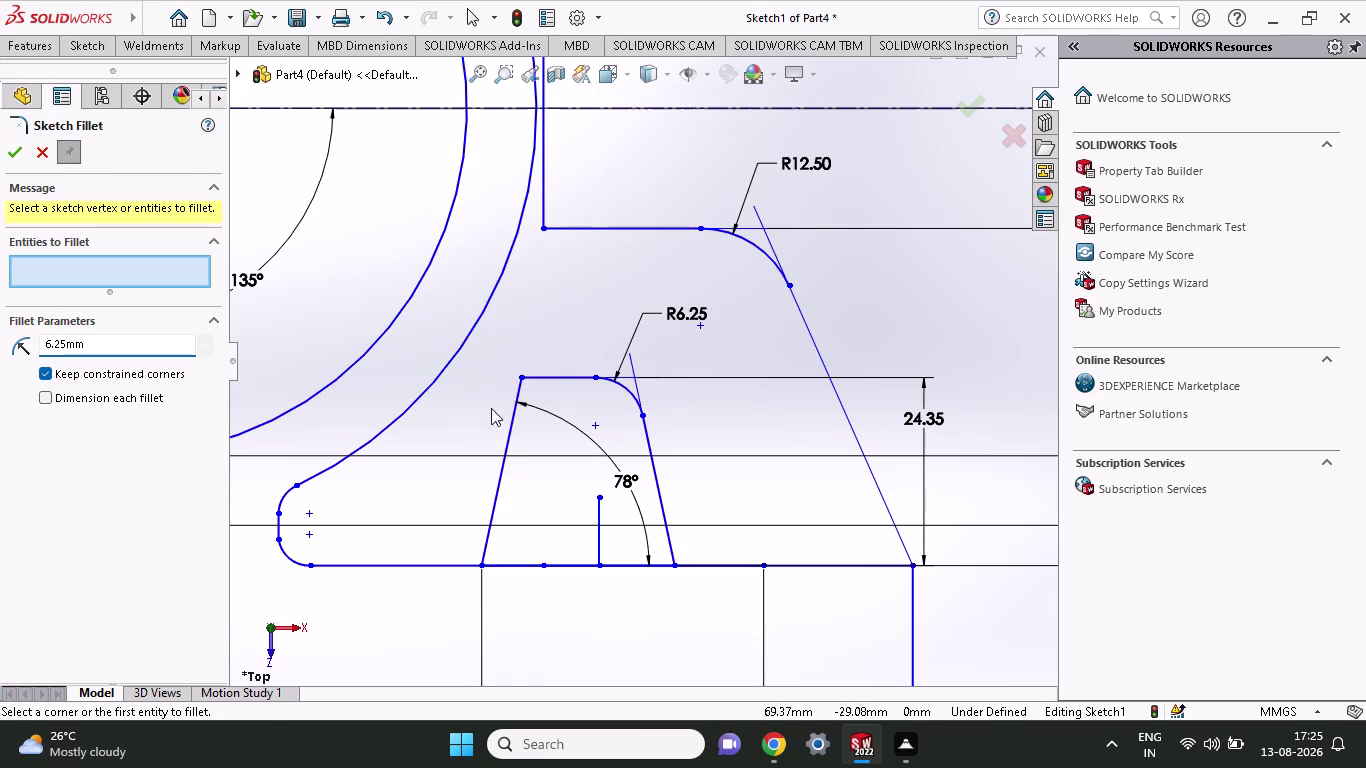
Round the tapered block's top-left corner with the R6.25 fillet.
click(511, 420)
click(542, 378)
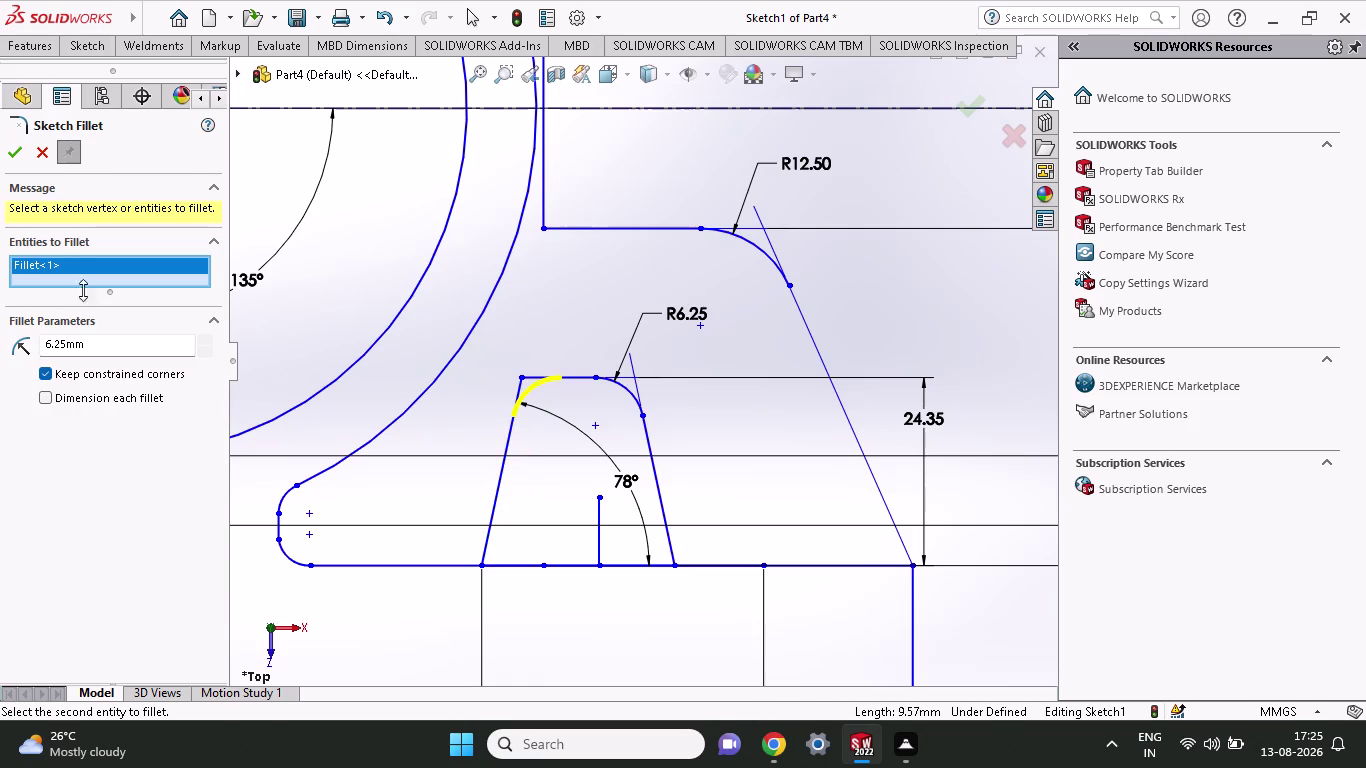
click(10, 149)
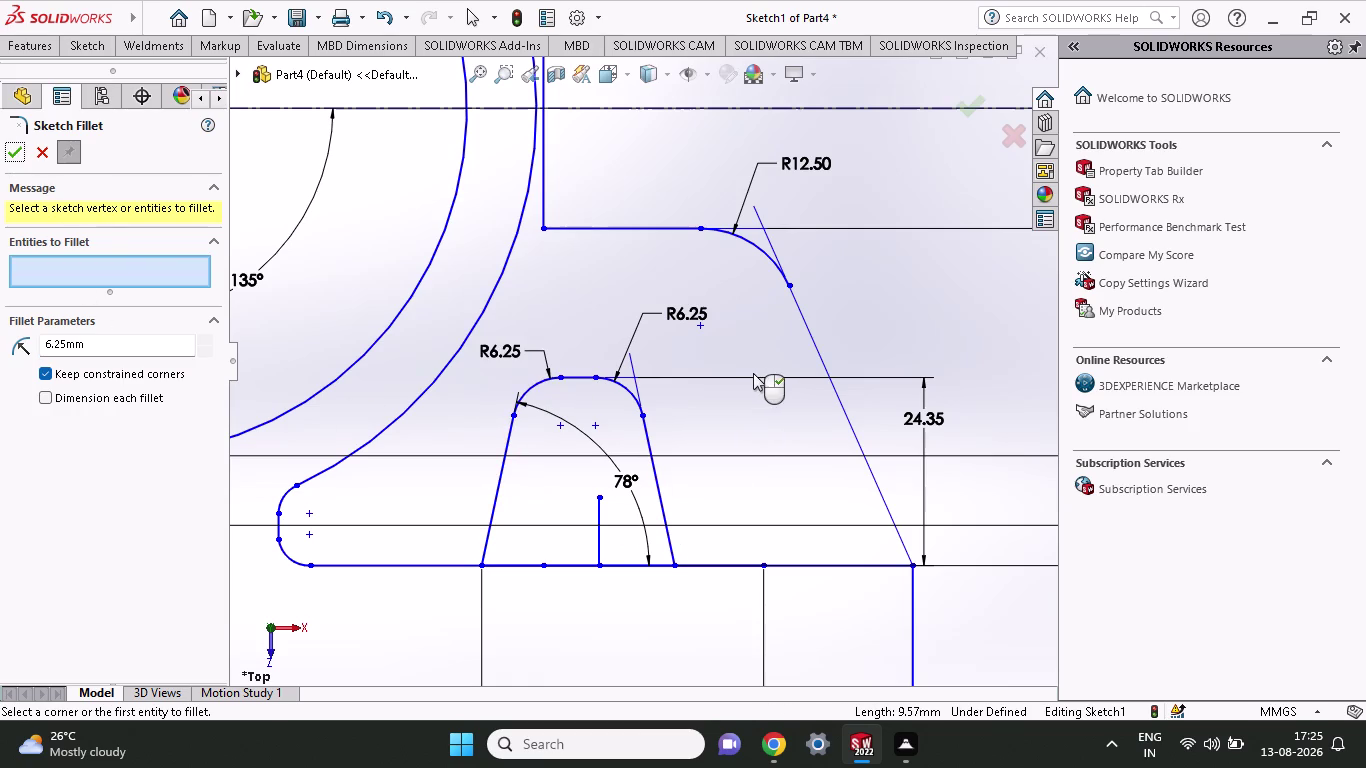
scroll(up, 3)
scroll(up, 3)
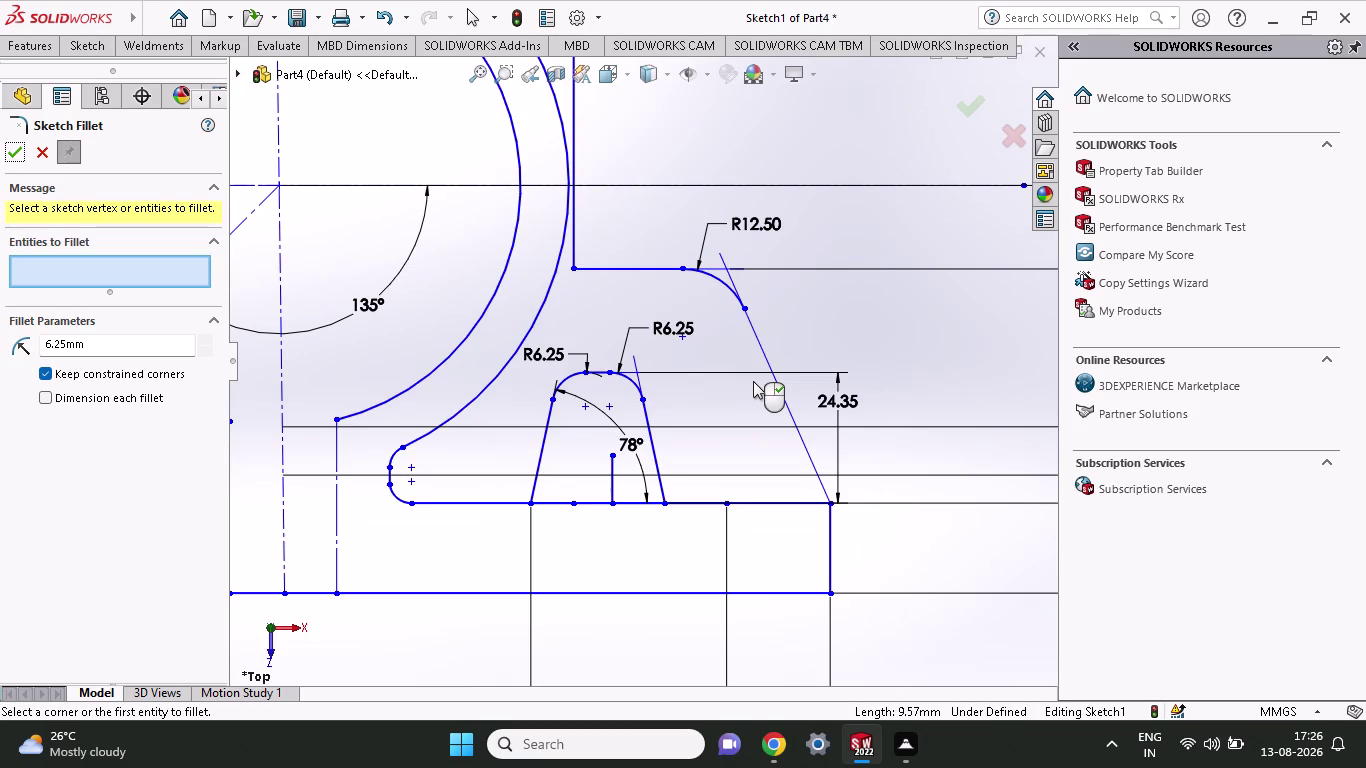
scroll(up, 3)
scroll(down, 3)
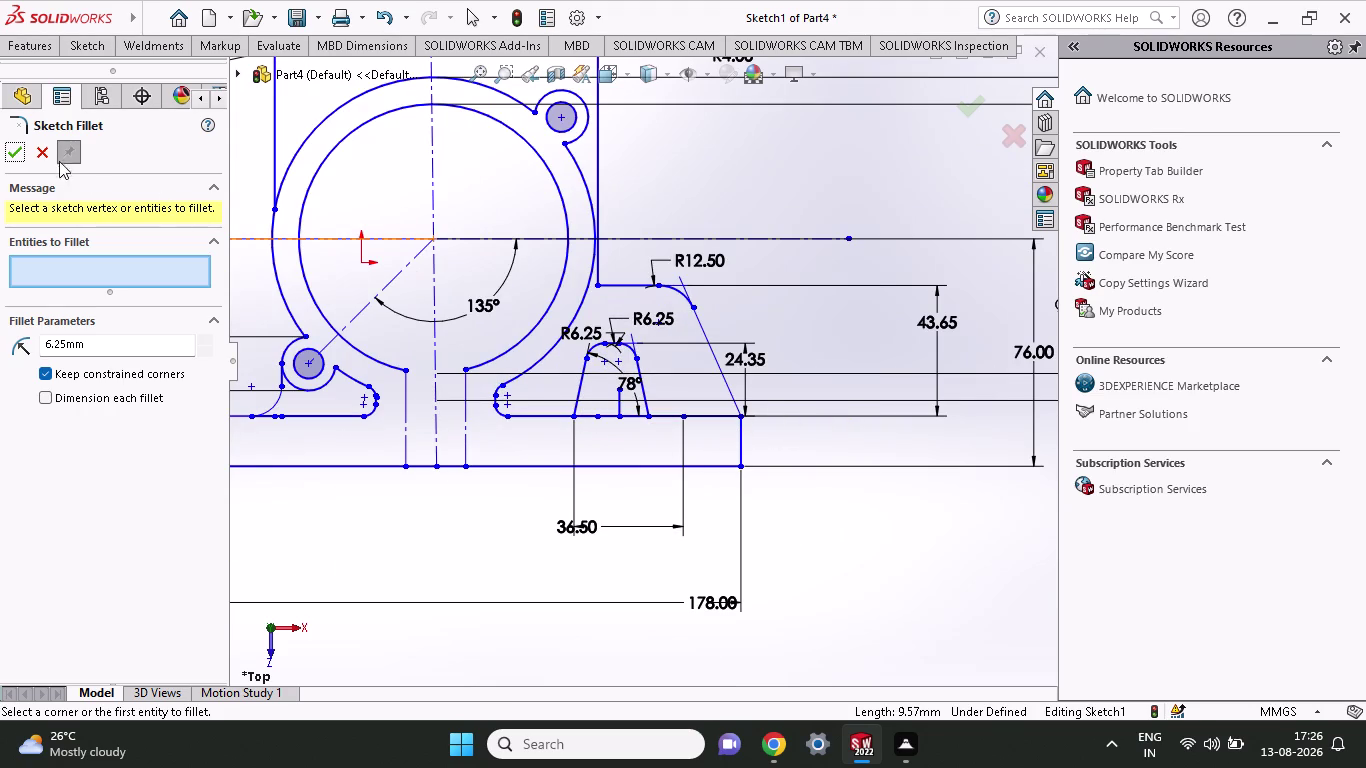
Add a 19.3 dimension from the block's lower-right corner, then undo it.
click(92, 52)
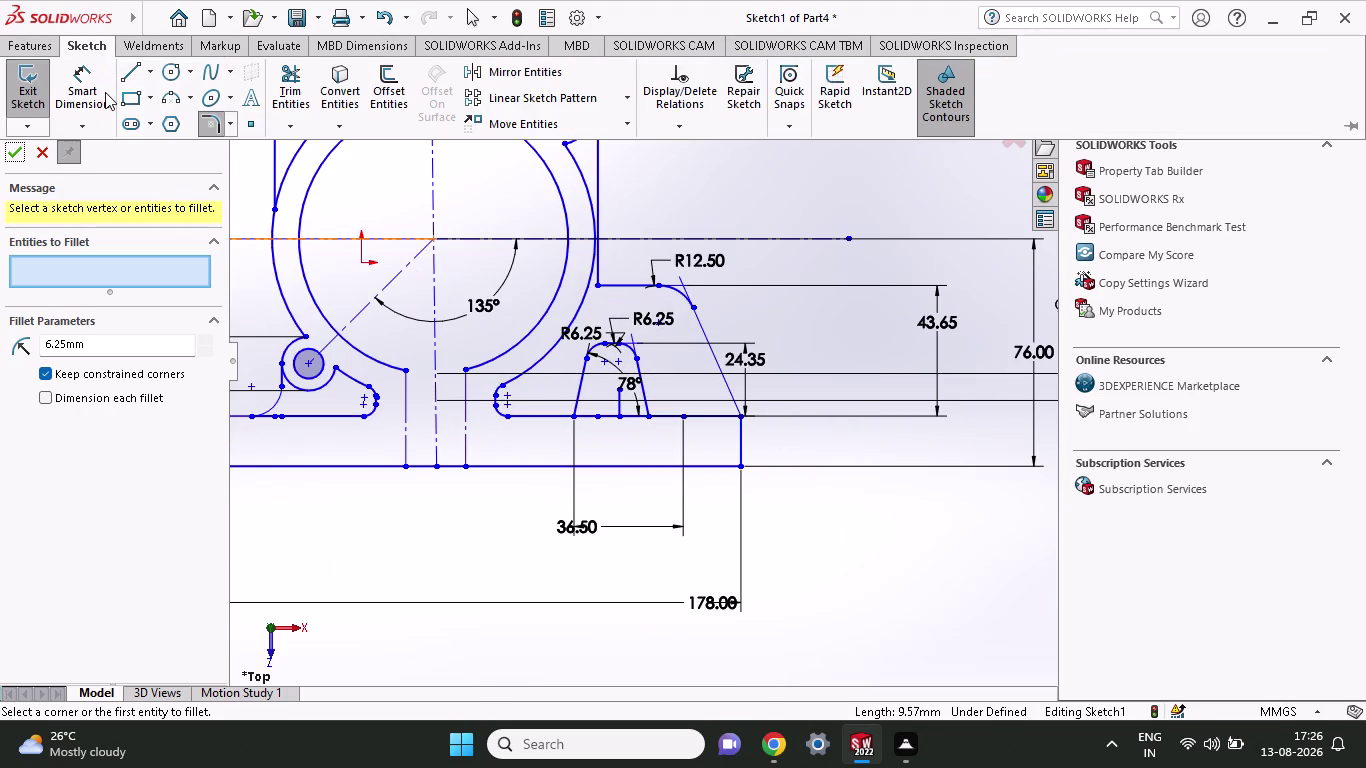
click(105, 92)
click(648, 420)
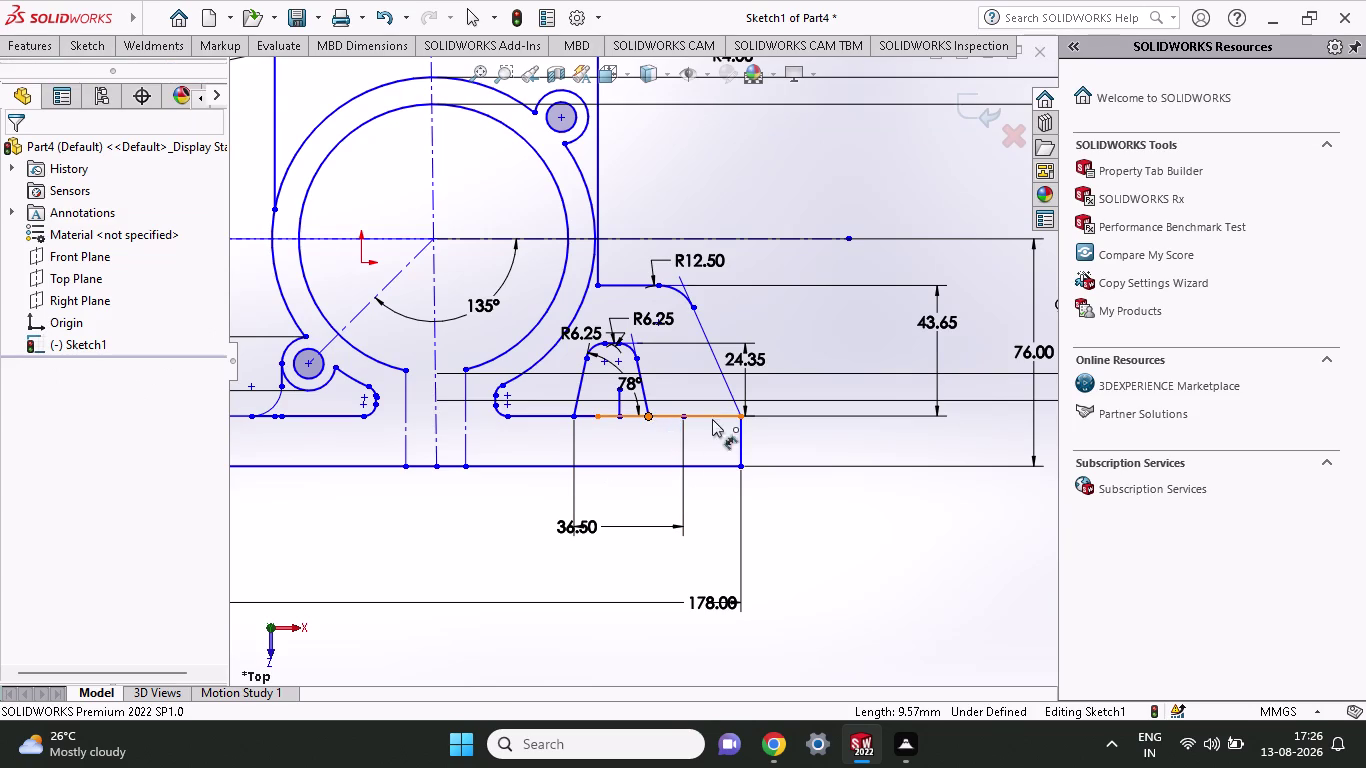
click(742, 419)
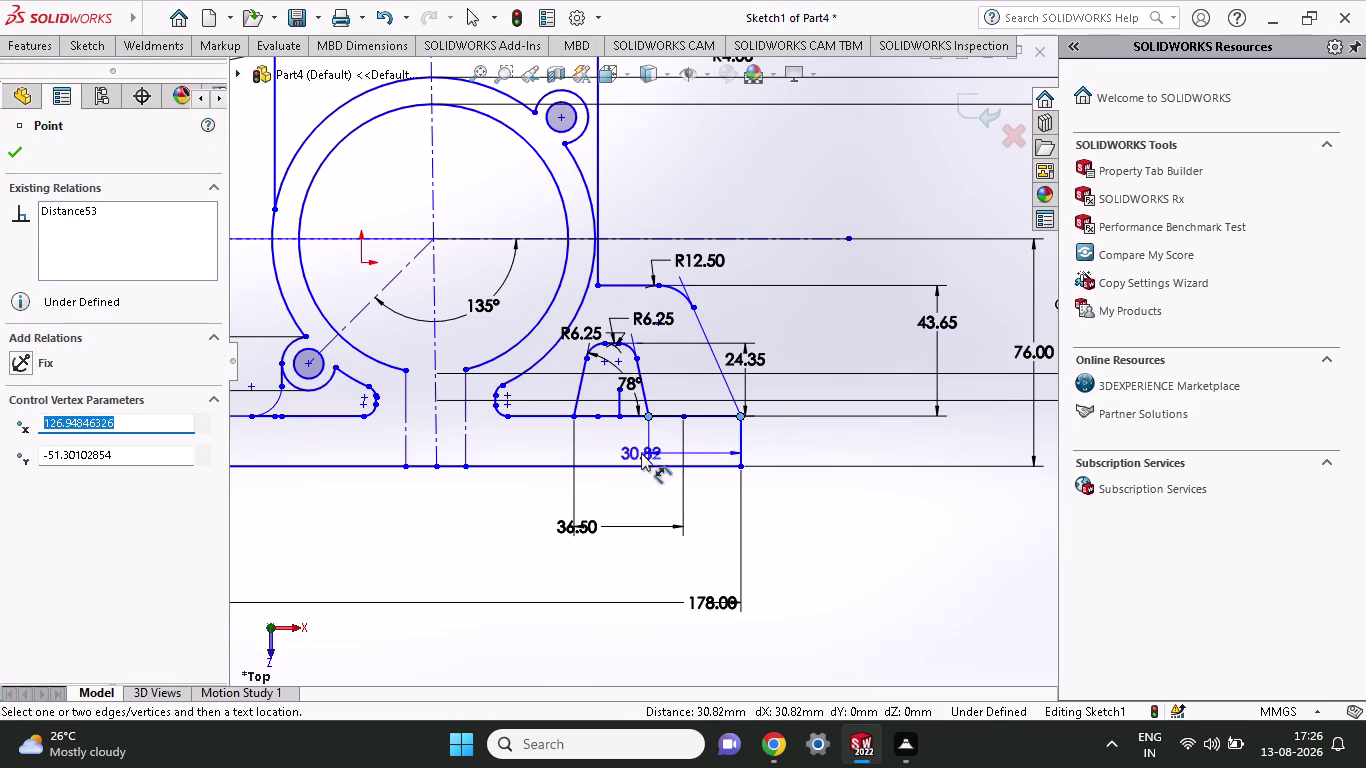
click(614, 450)
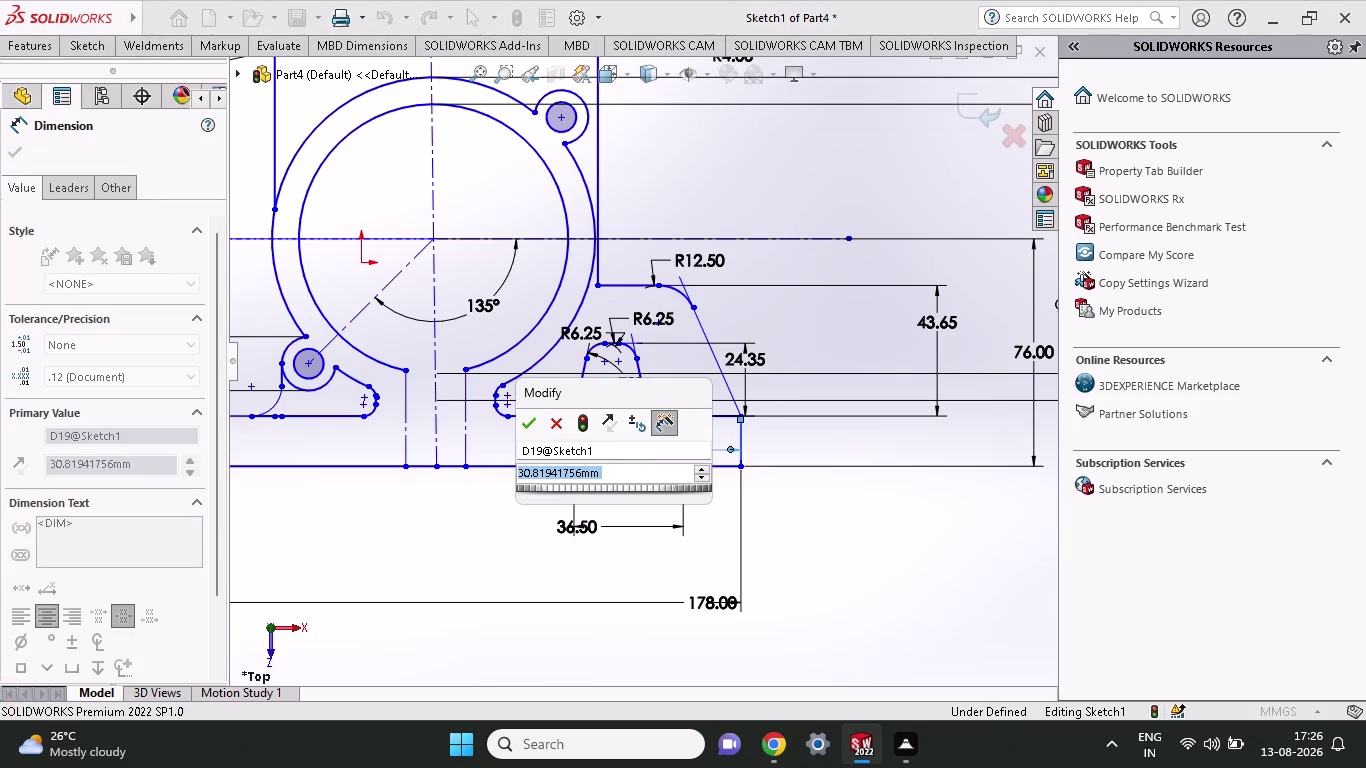
key(1)
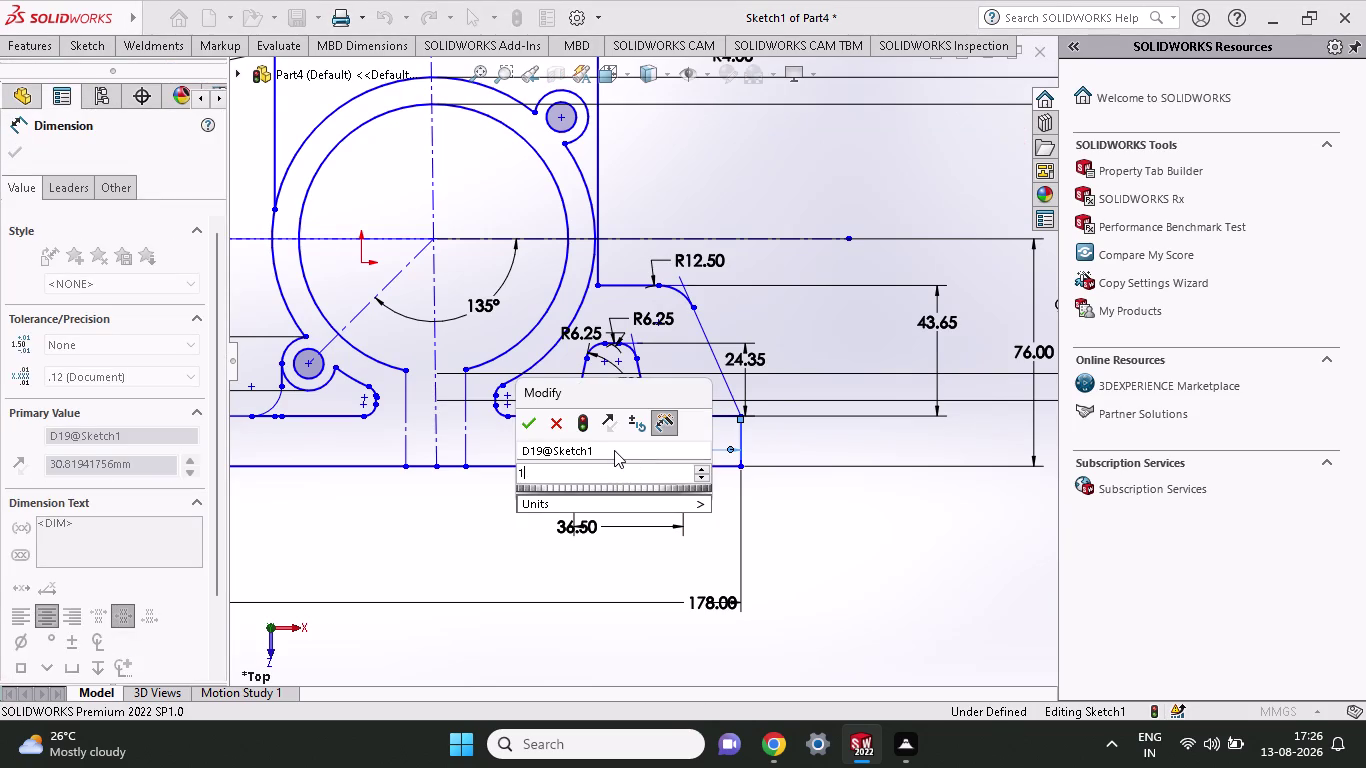
text(9.3)
key(Return)
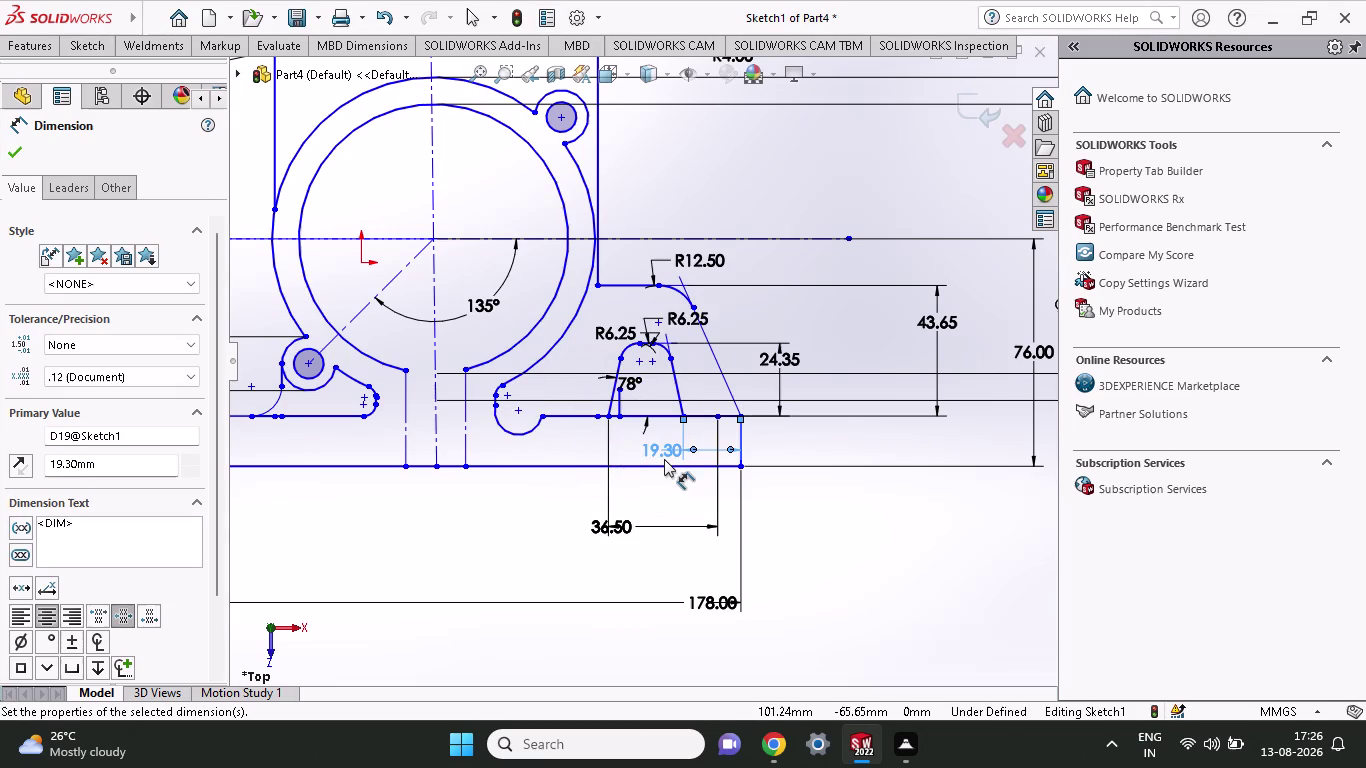
key(ctrl+z)
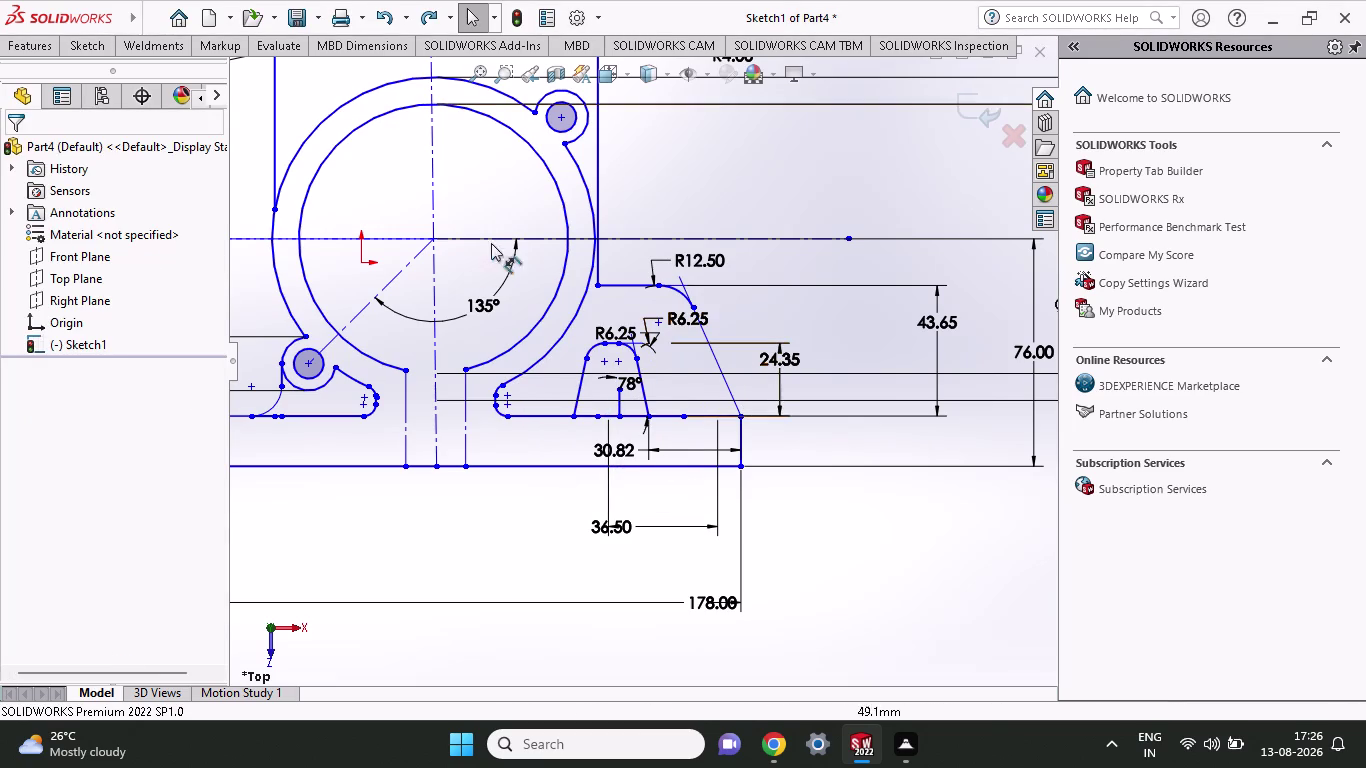
key(ctrl+z)
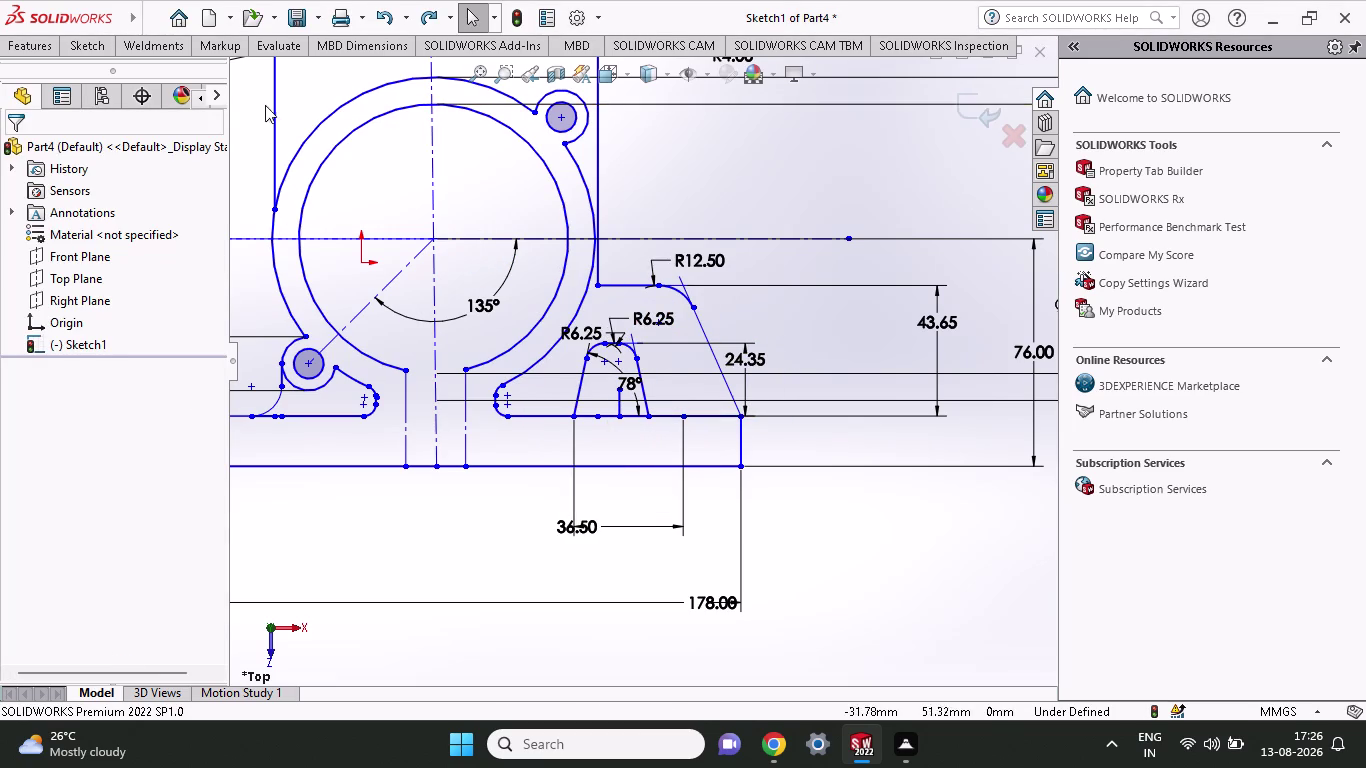
Draw a short line along the base line, then cancel it.
click(74, 42)
click(145, 80)
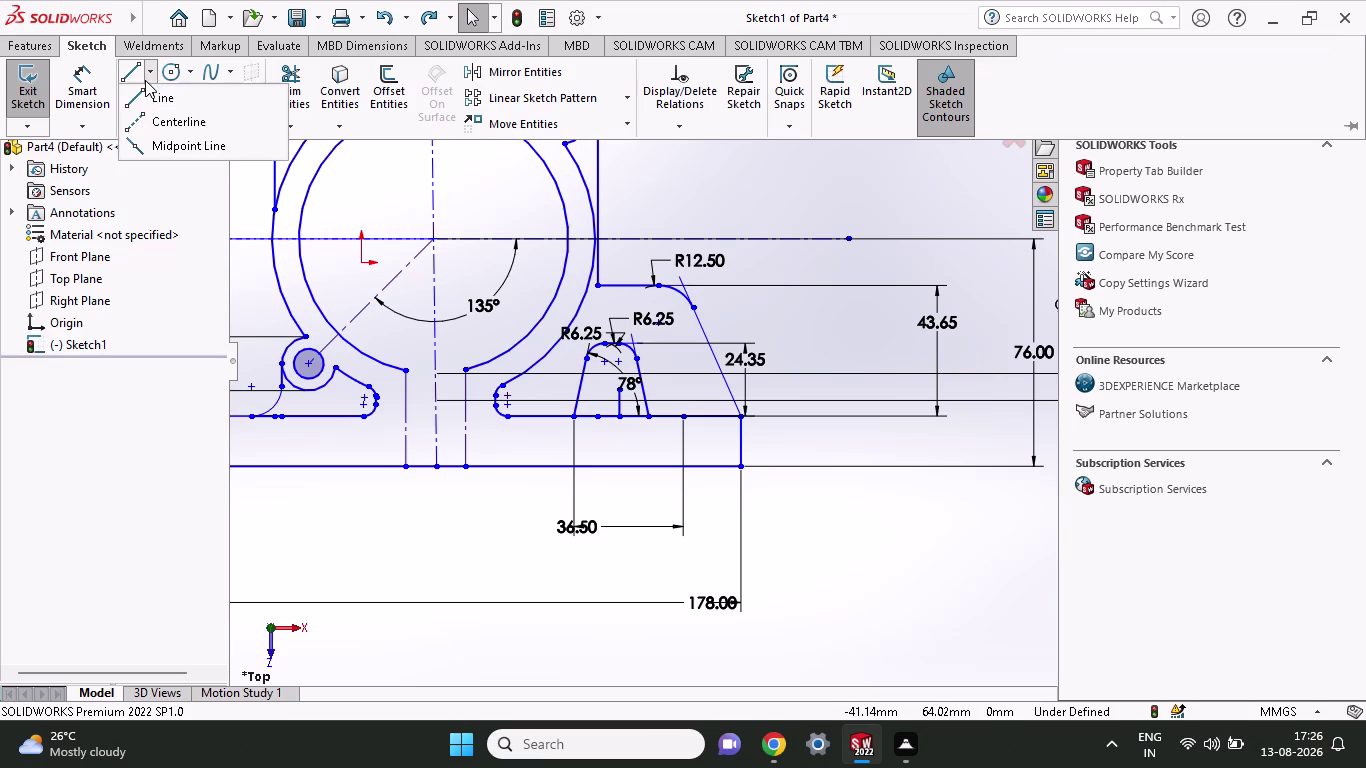
click(143, 94)
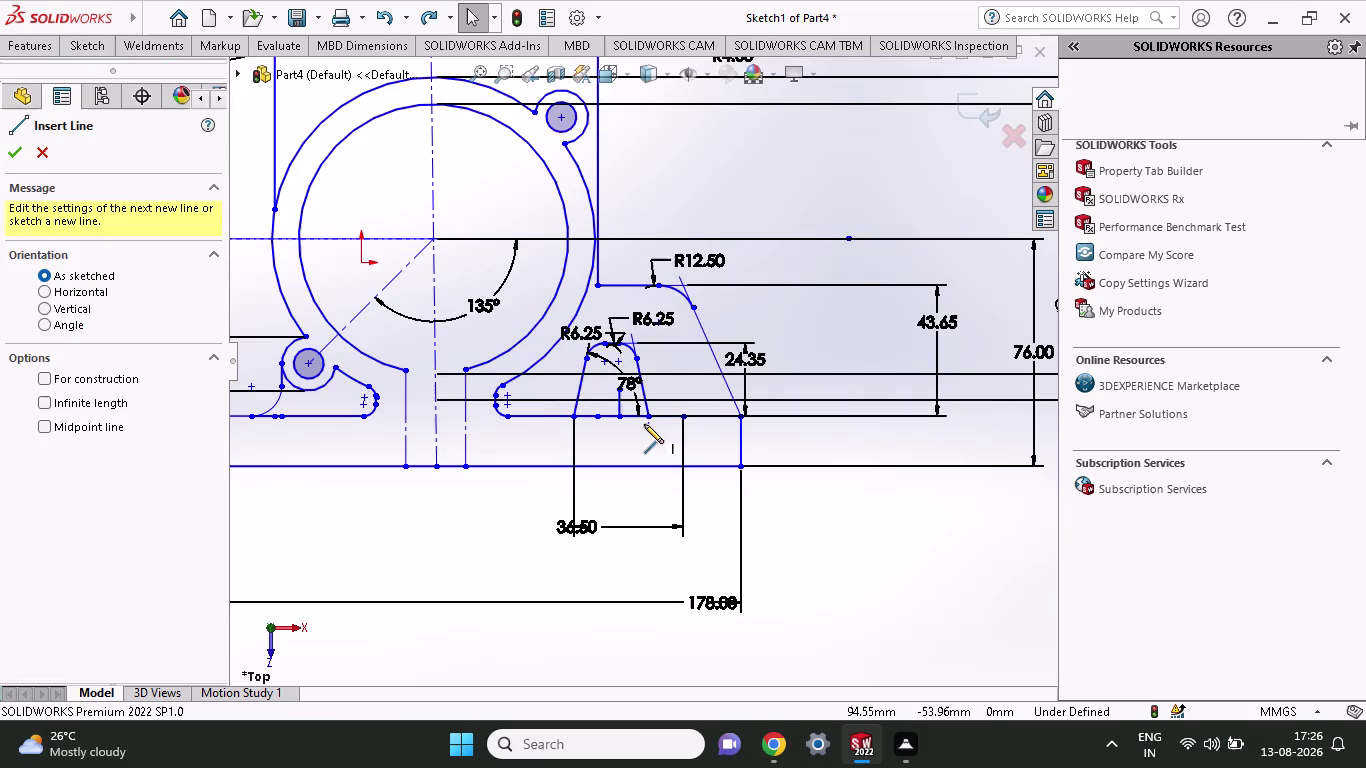
click(650, 415)
click(726, 415)
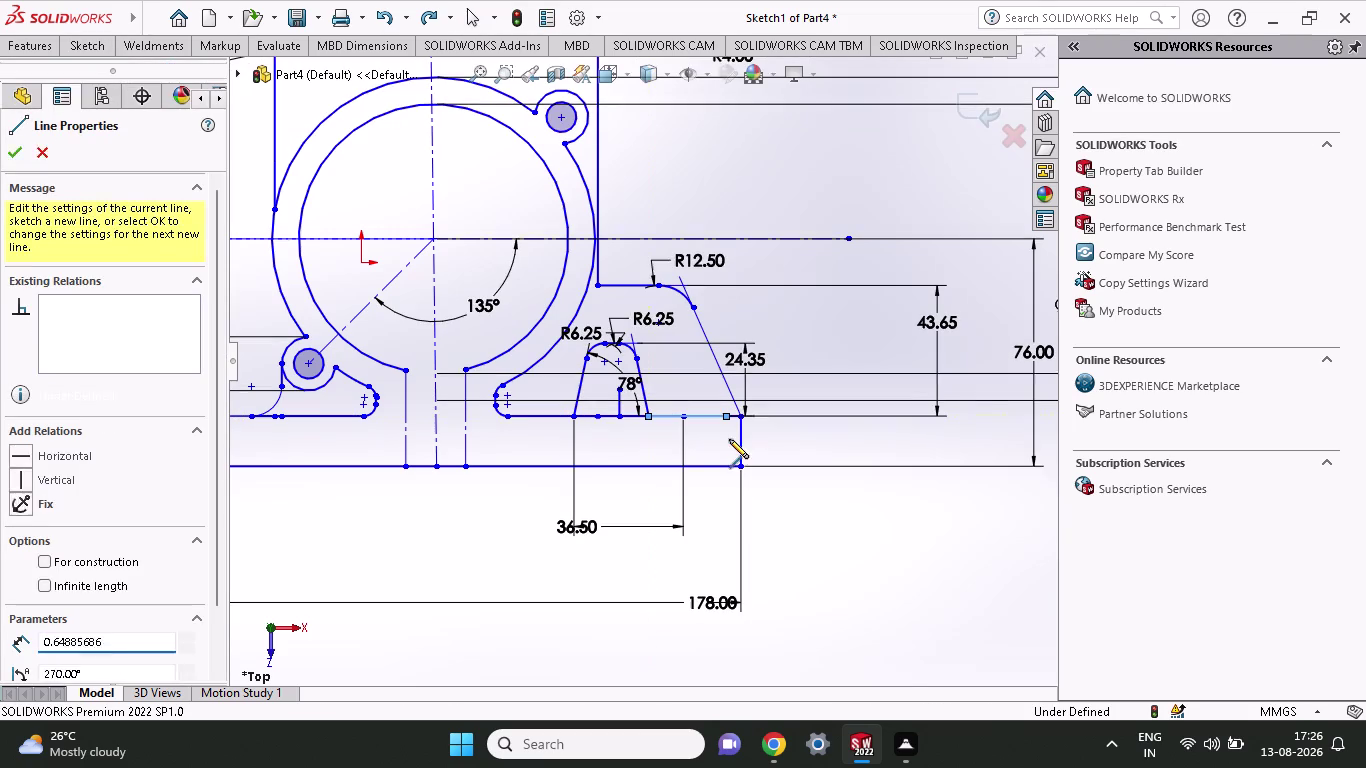
key(Escape)
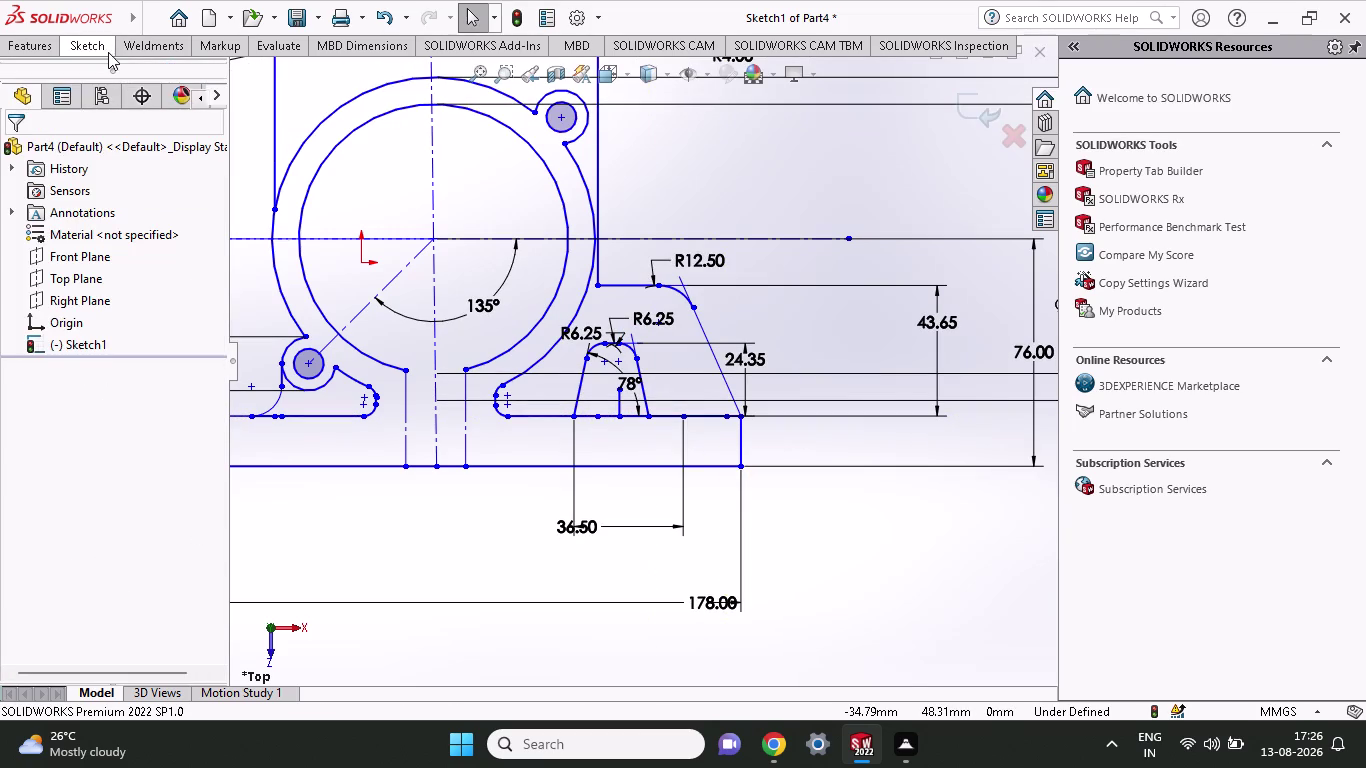
Dimension the lower-right corner to the next base-line point at 19.30 mm.
click(104, 51)
click(101, 95)
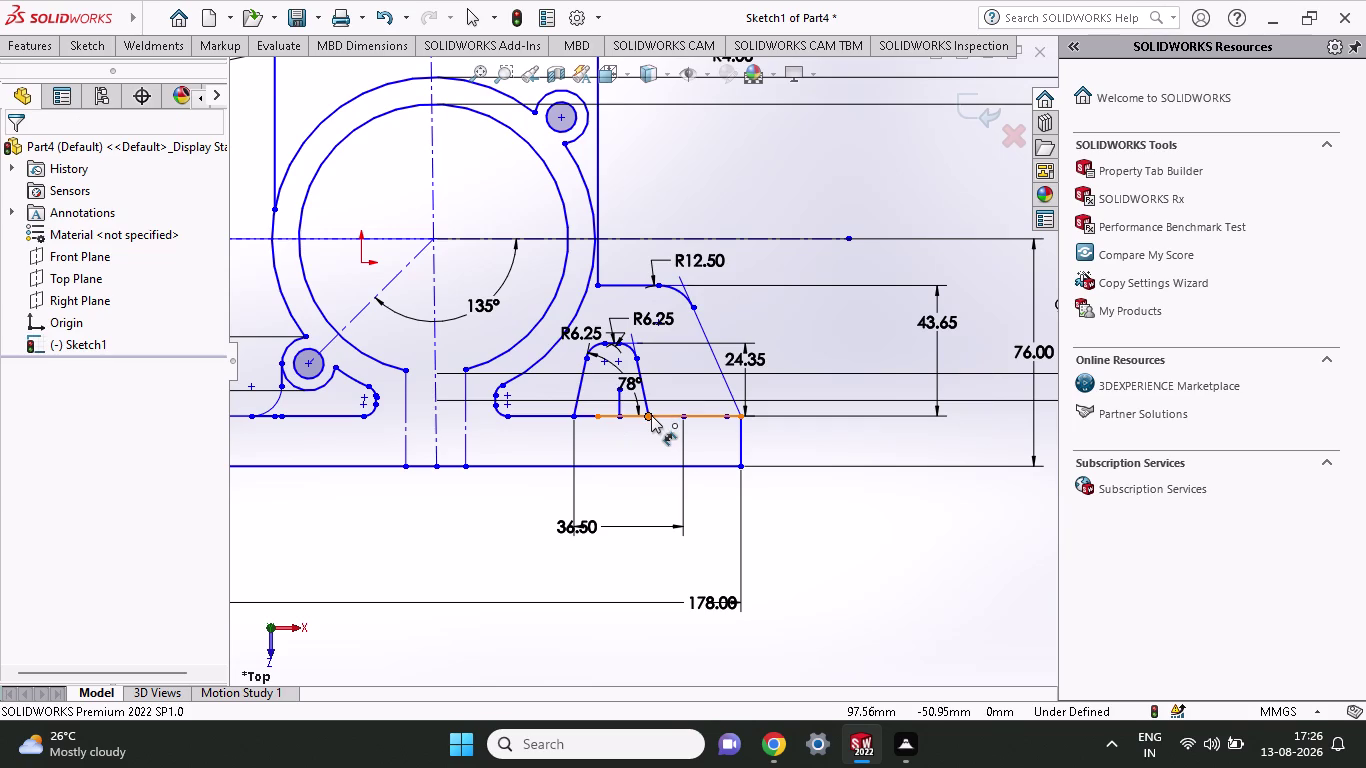
click(651, 415)
click(730, 415)
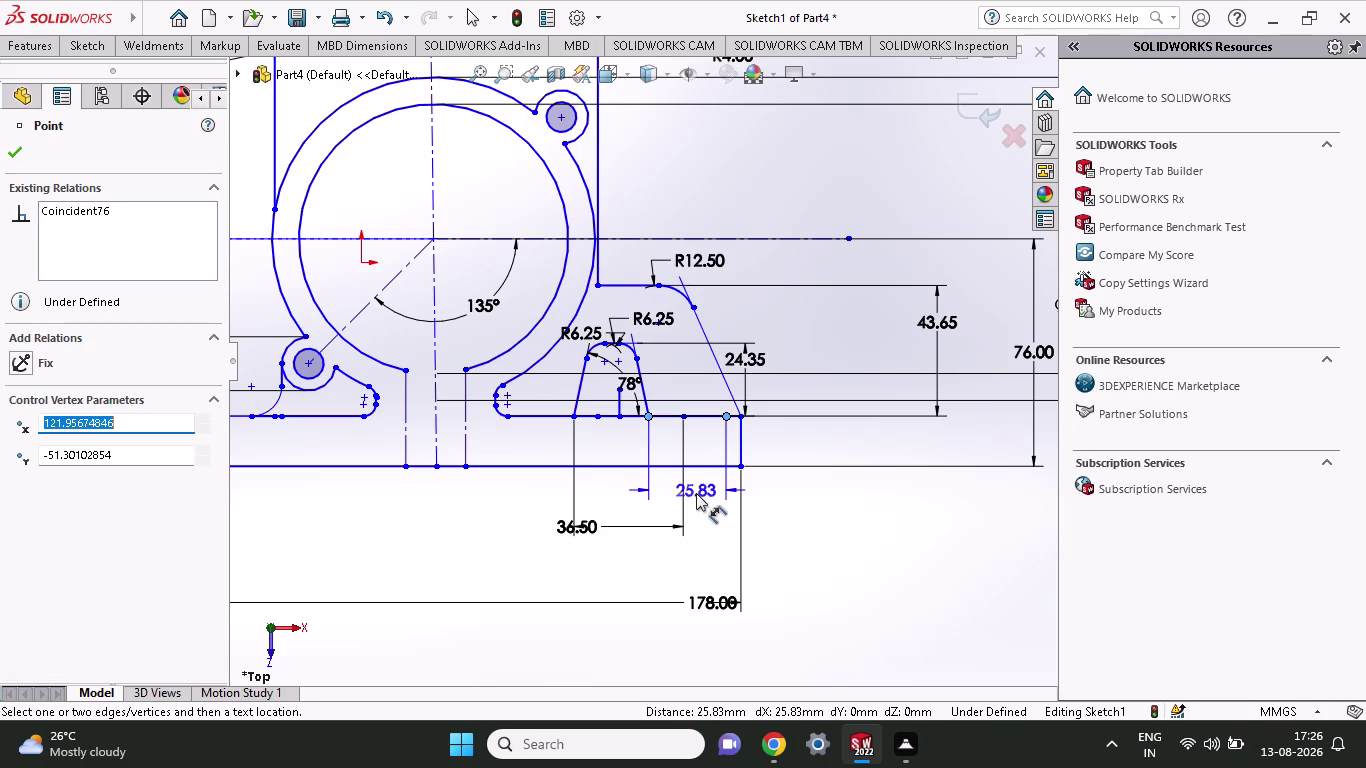
click(647, 493)
text(1)
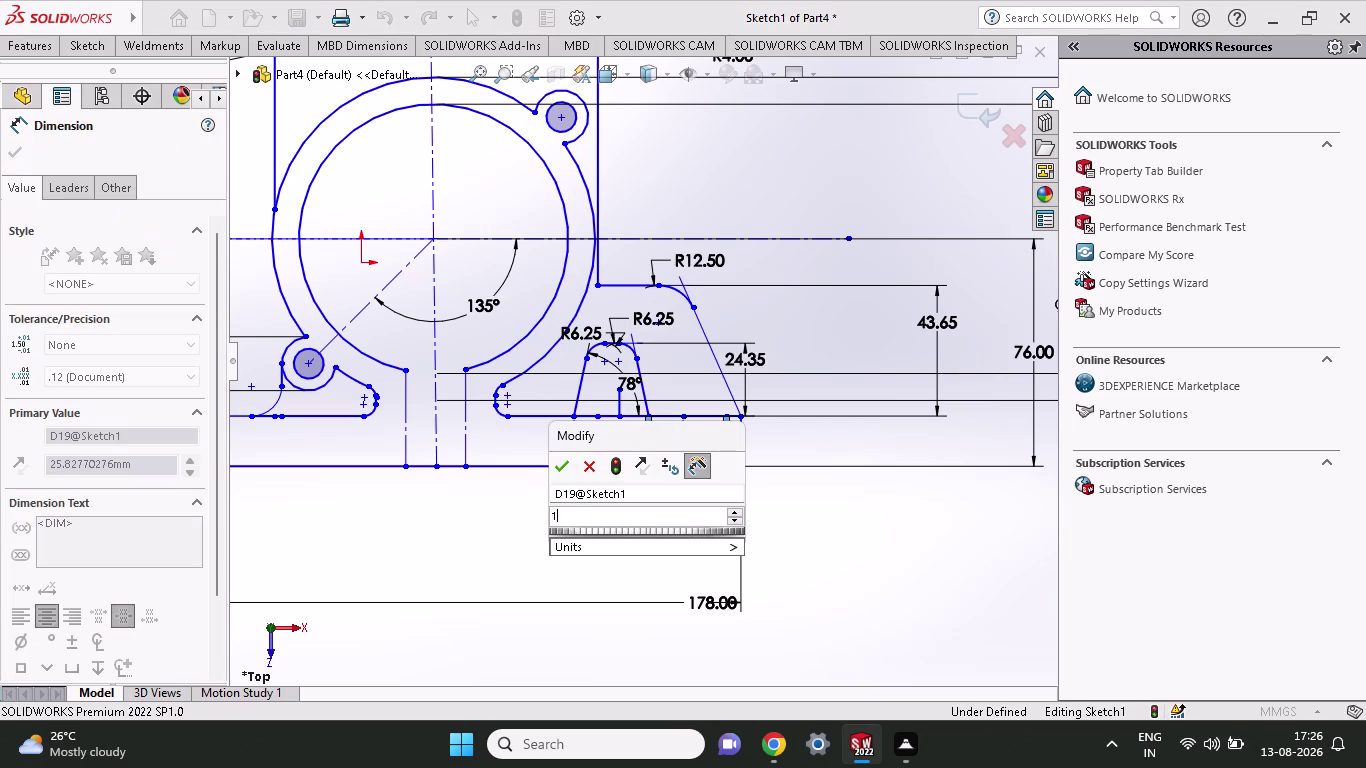
text(9.3)
key(Return)
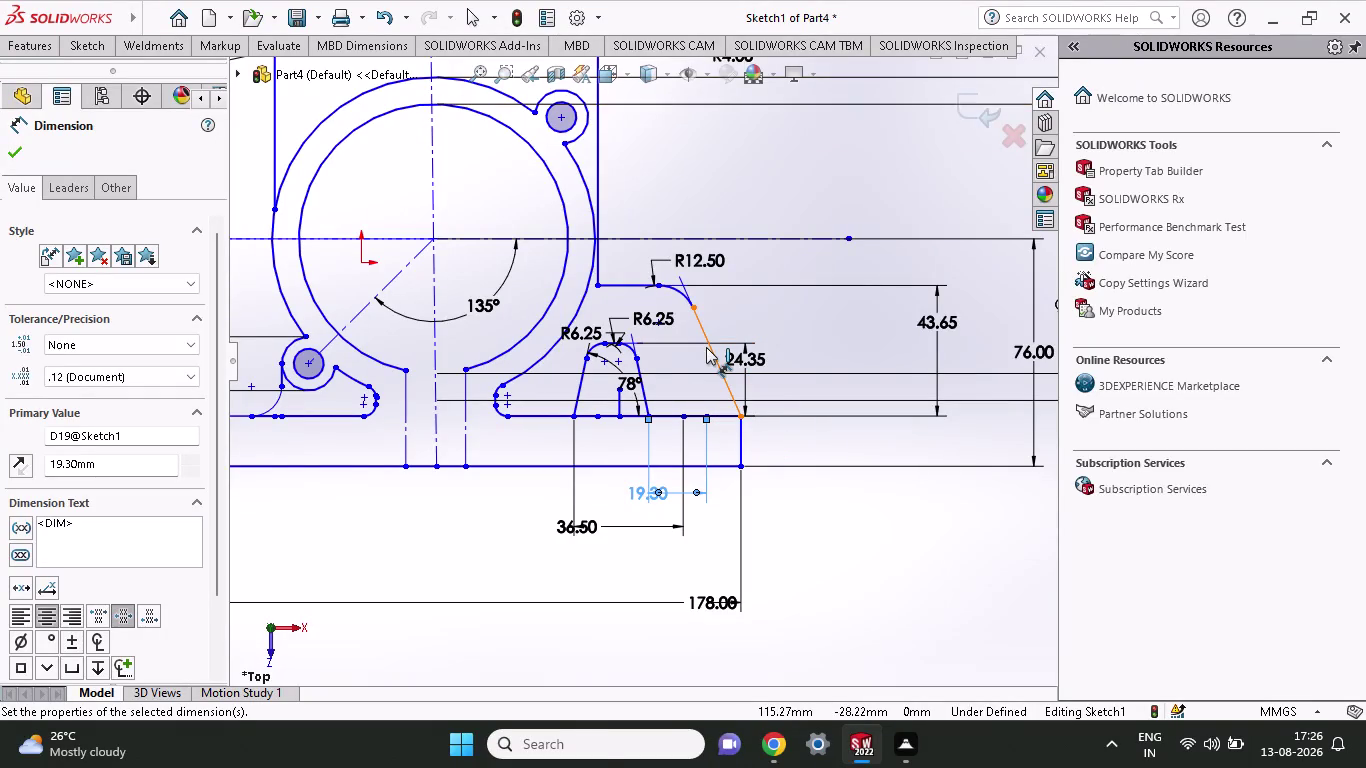
scroll(down, 3)
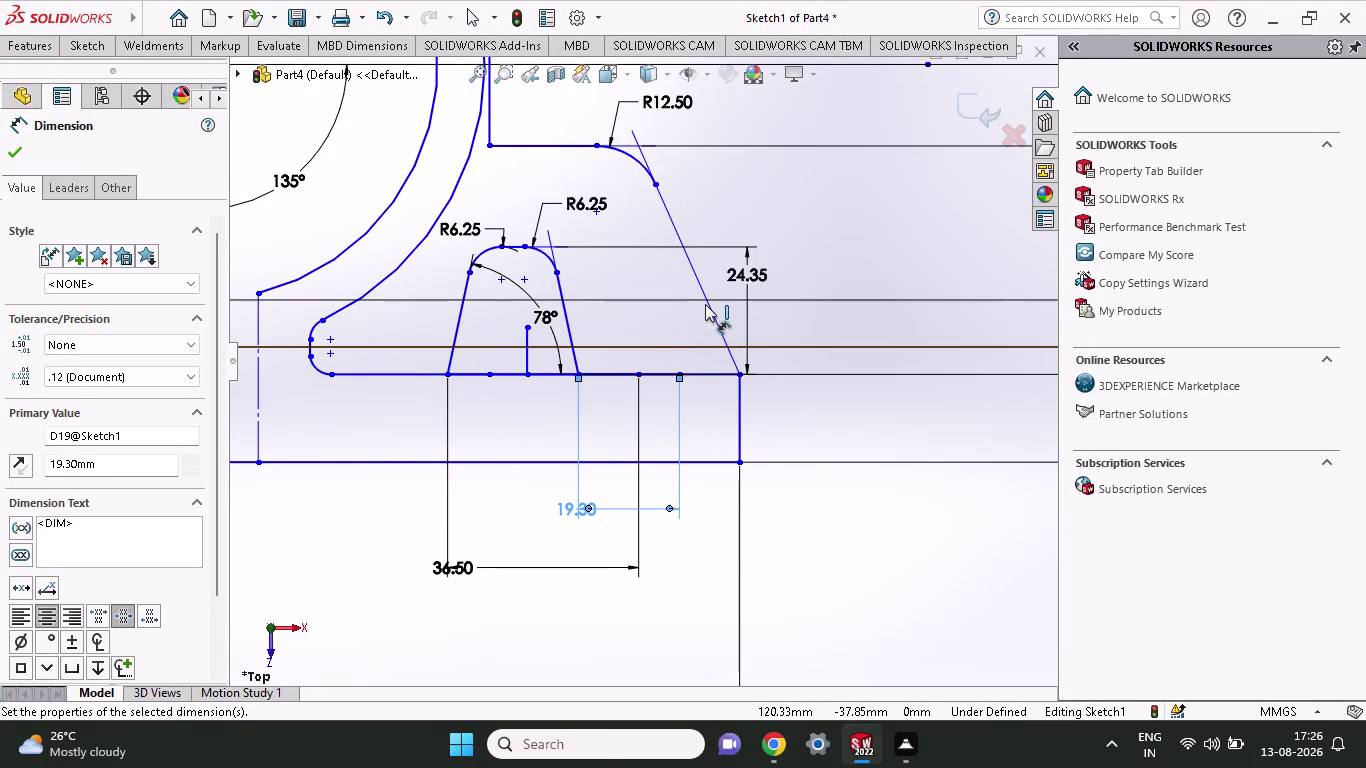
key(Escape)
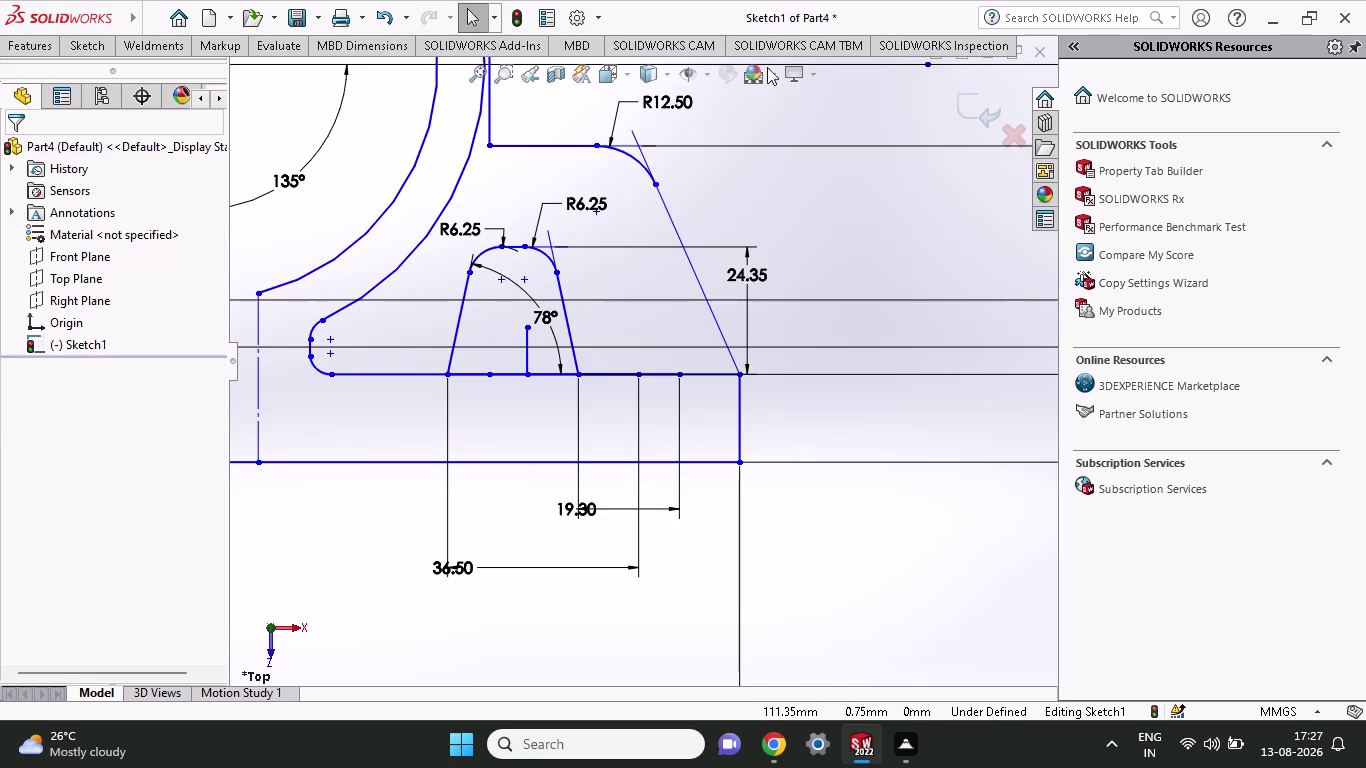
Delete the slanted line and the dimensioned R12.50 arc at the top corner.
click(673, 229)
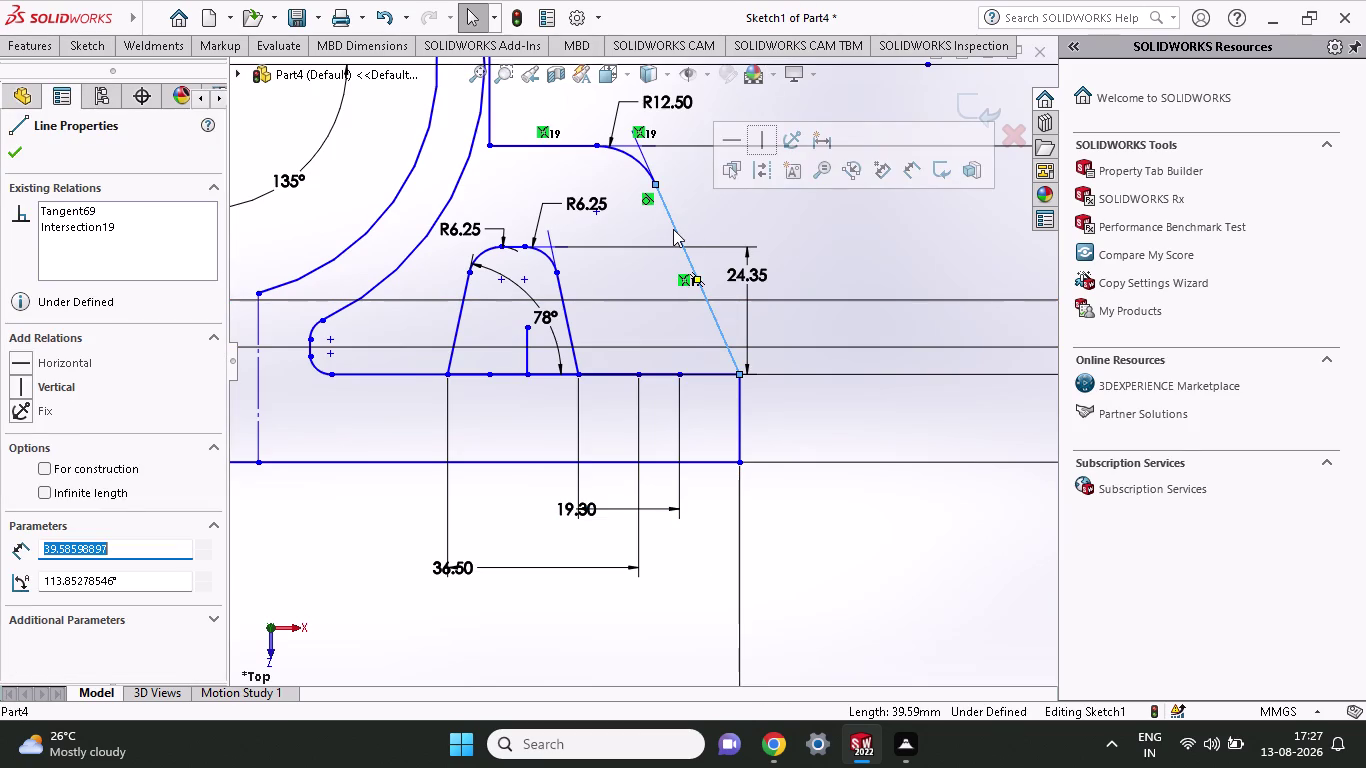
key(Delete)
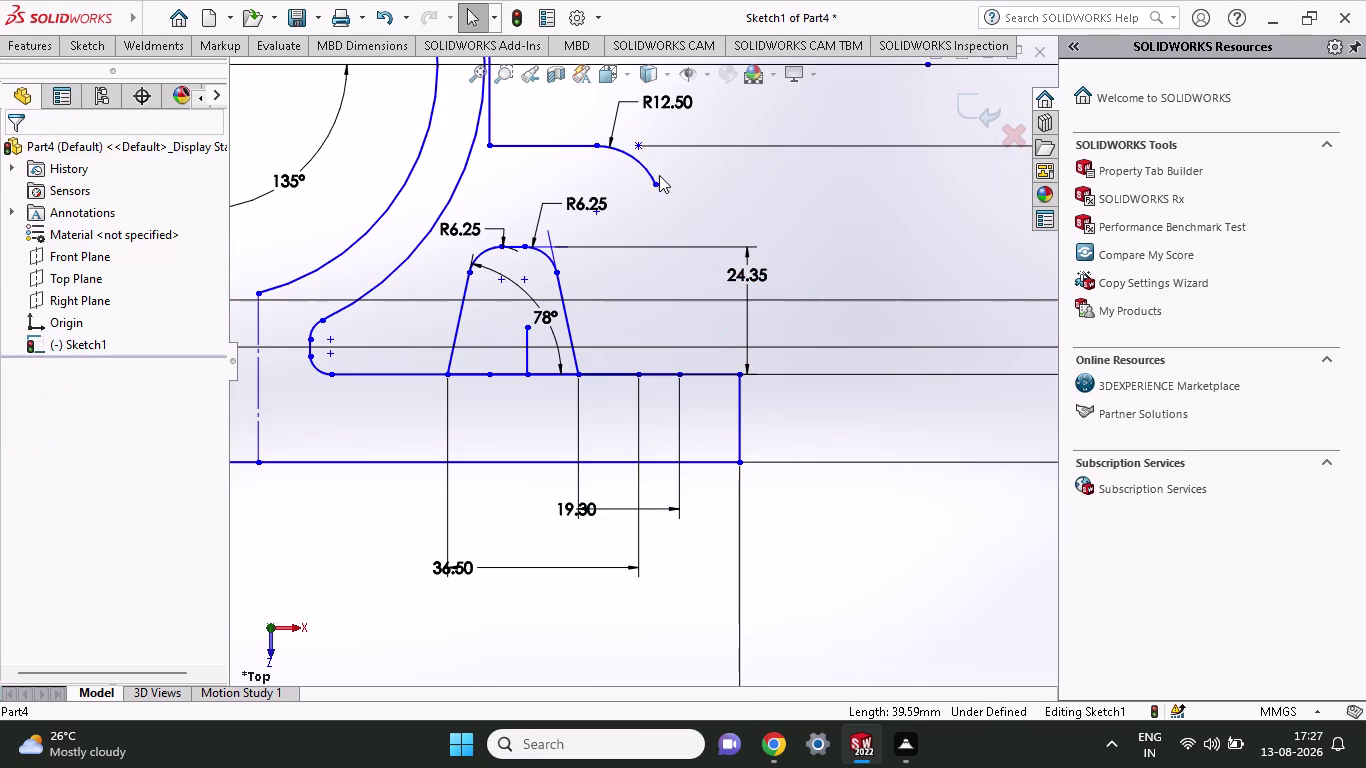
click(625, 156)
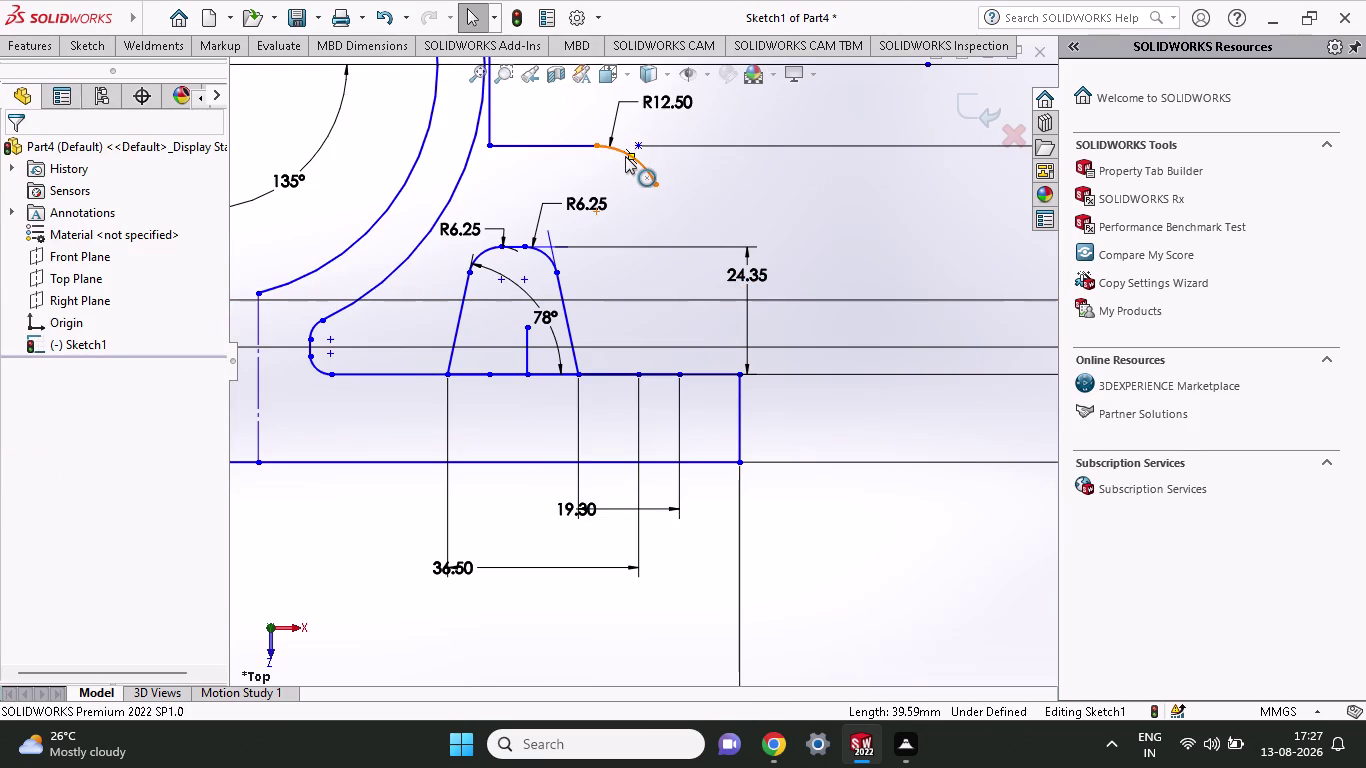
key(Delete)
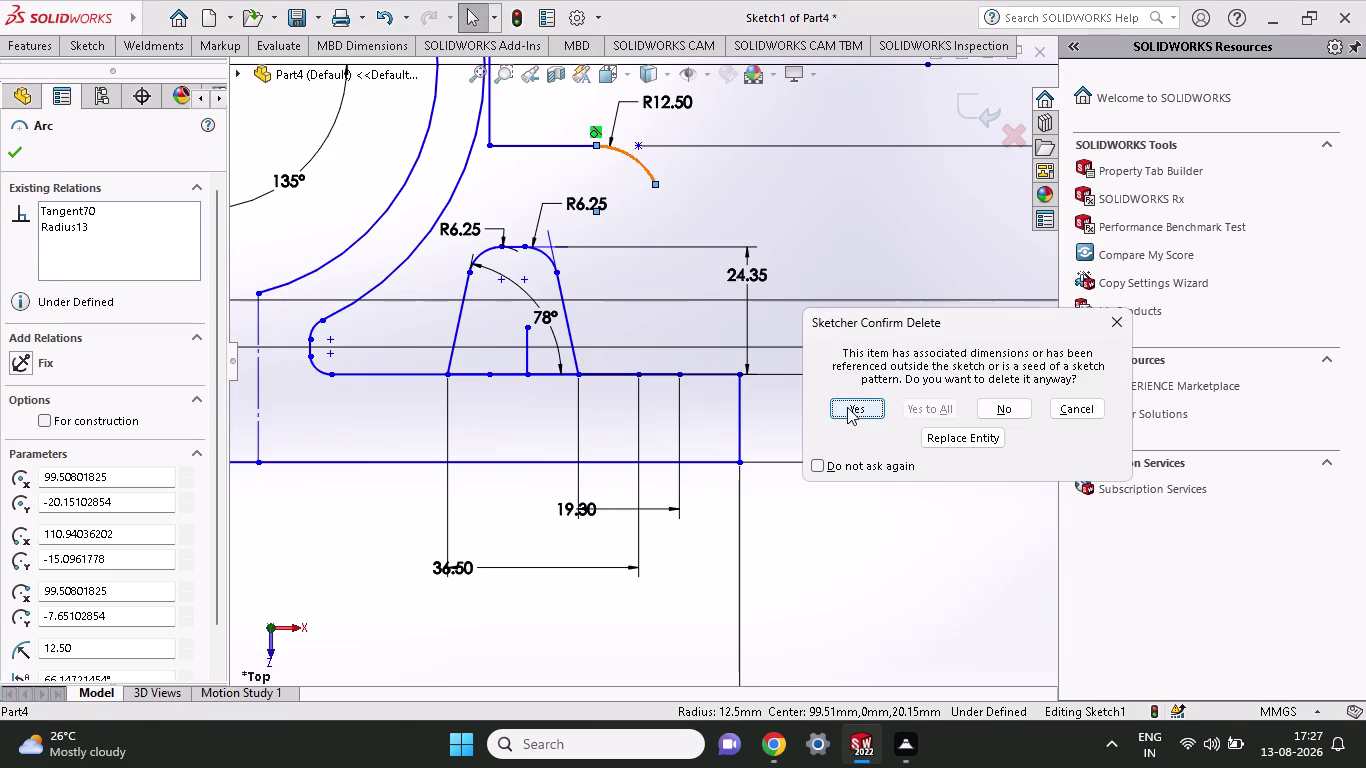
click(847, 407)
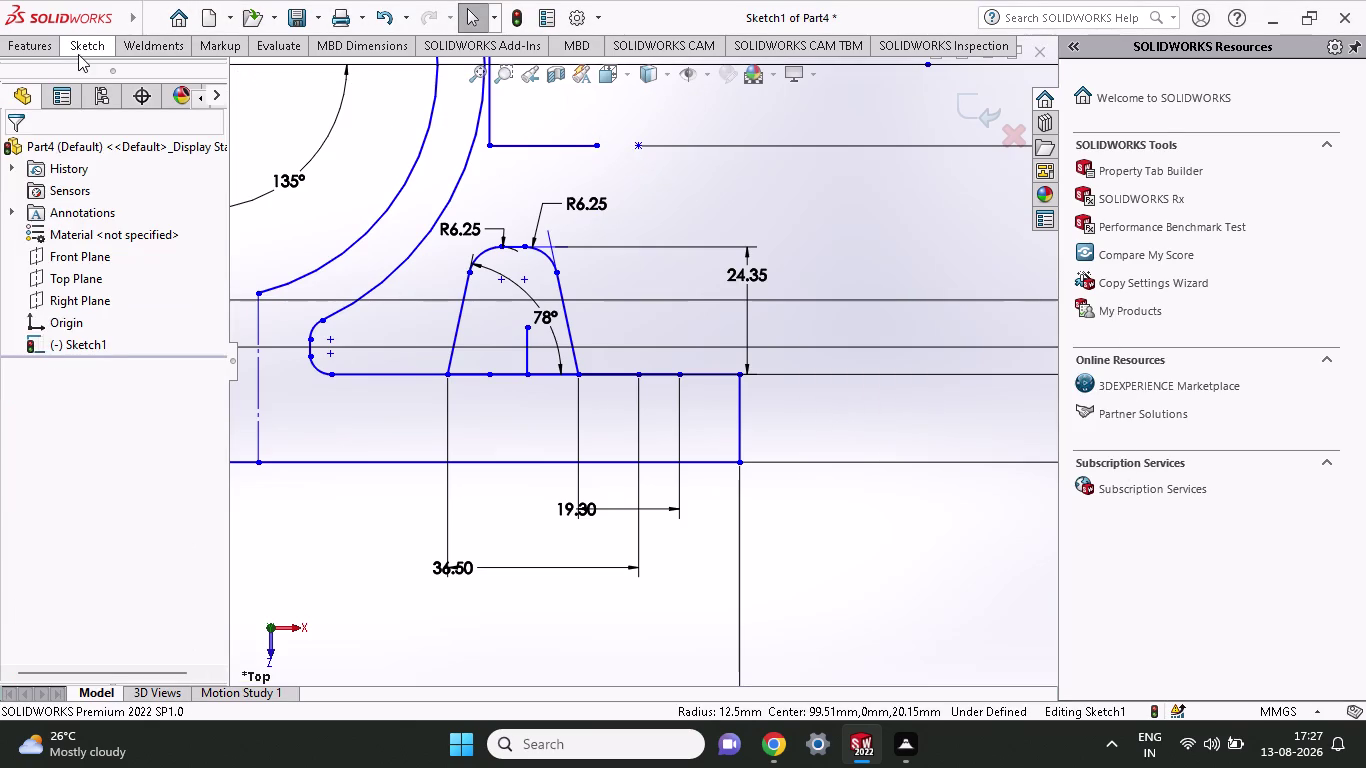
Draw a new slanted line from the base edge up to the upper edge's end.
click(78, 50)
click(127, 80)
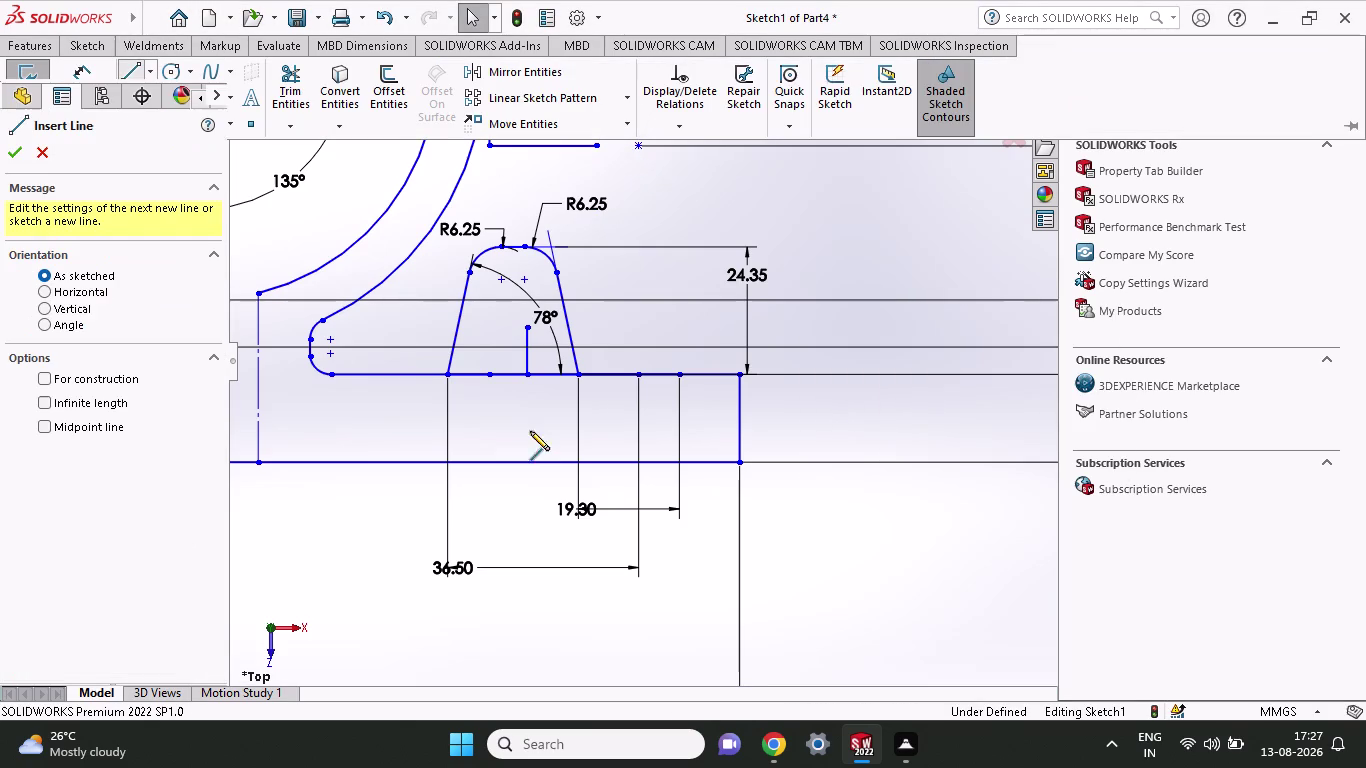
click(677, 371)
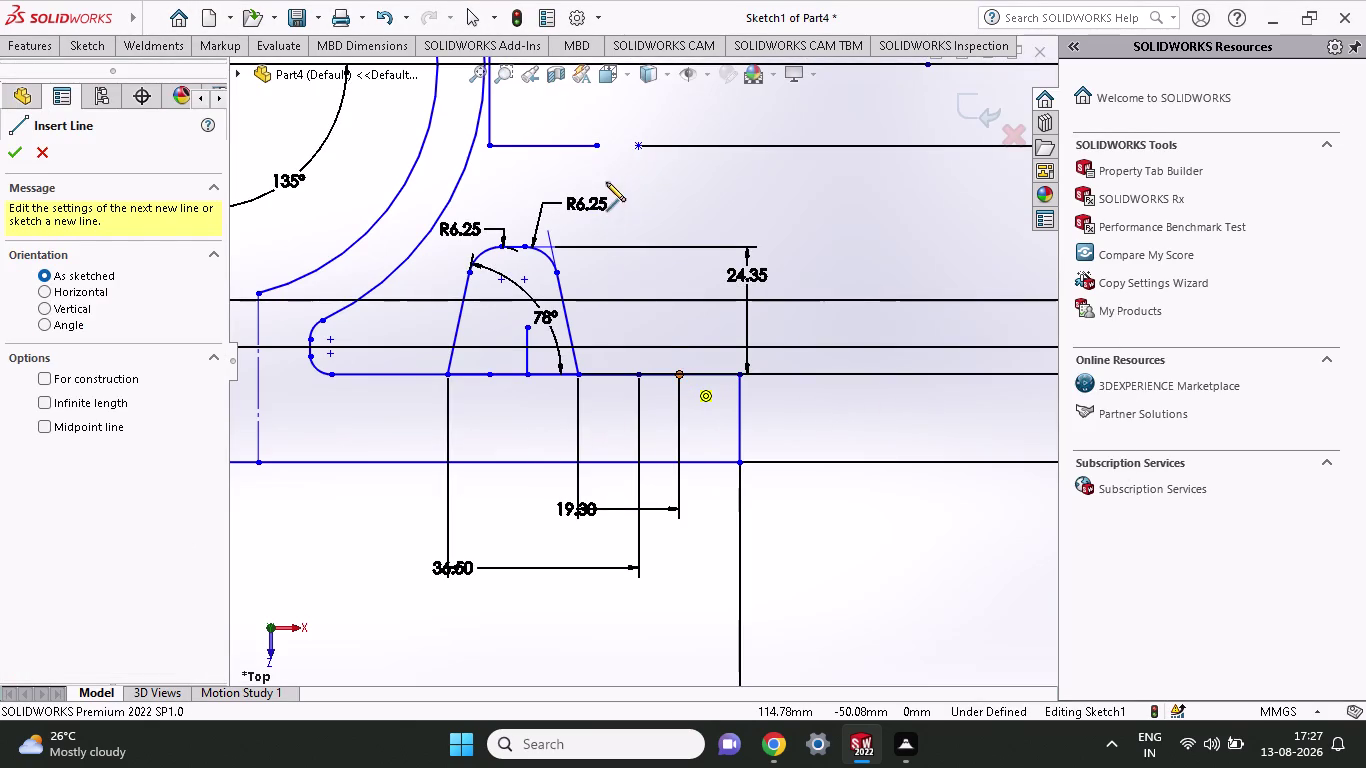
click(597, 148)
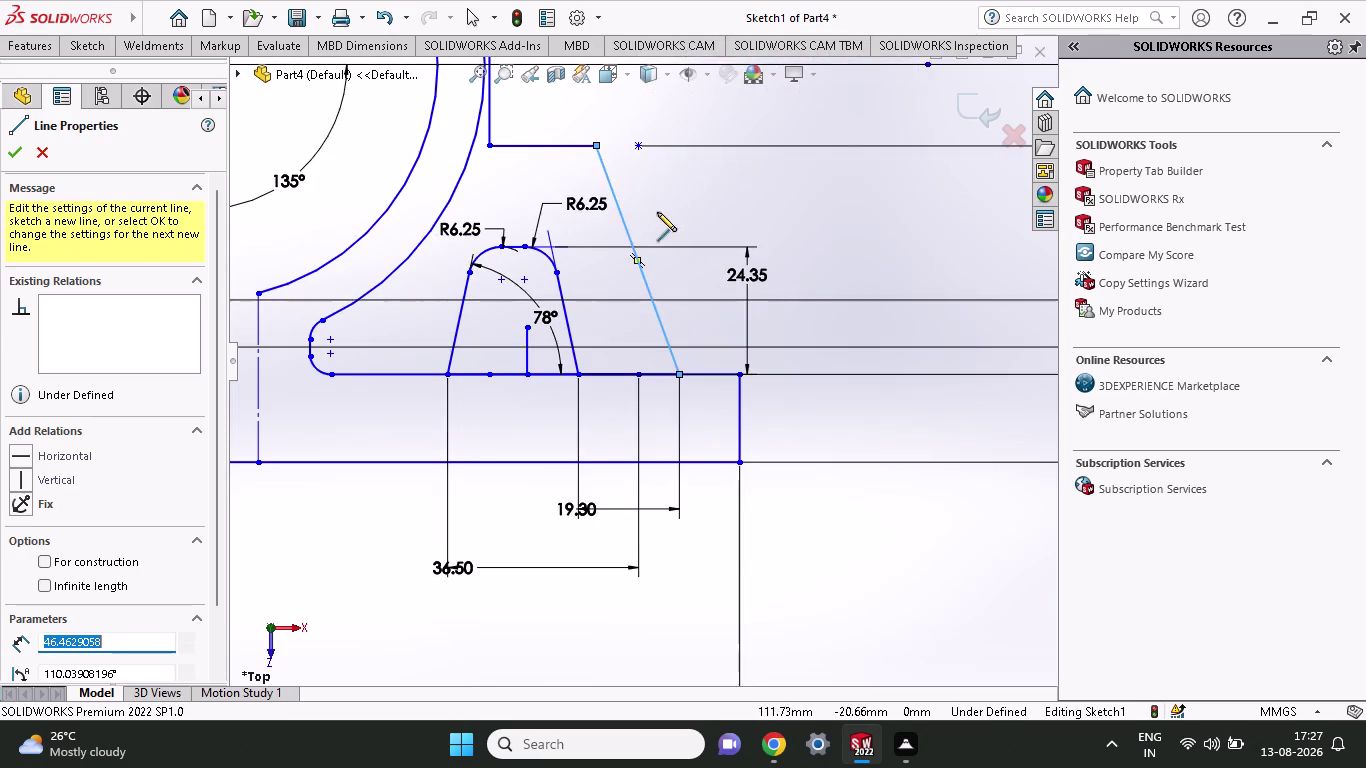
Fillet the corner between the top edge and new slanted line at R12.50.
click(83, 49)
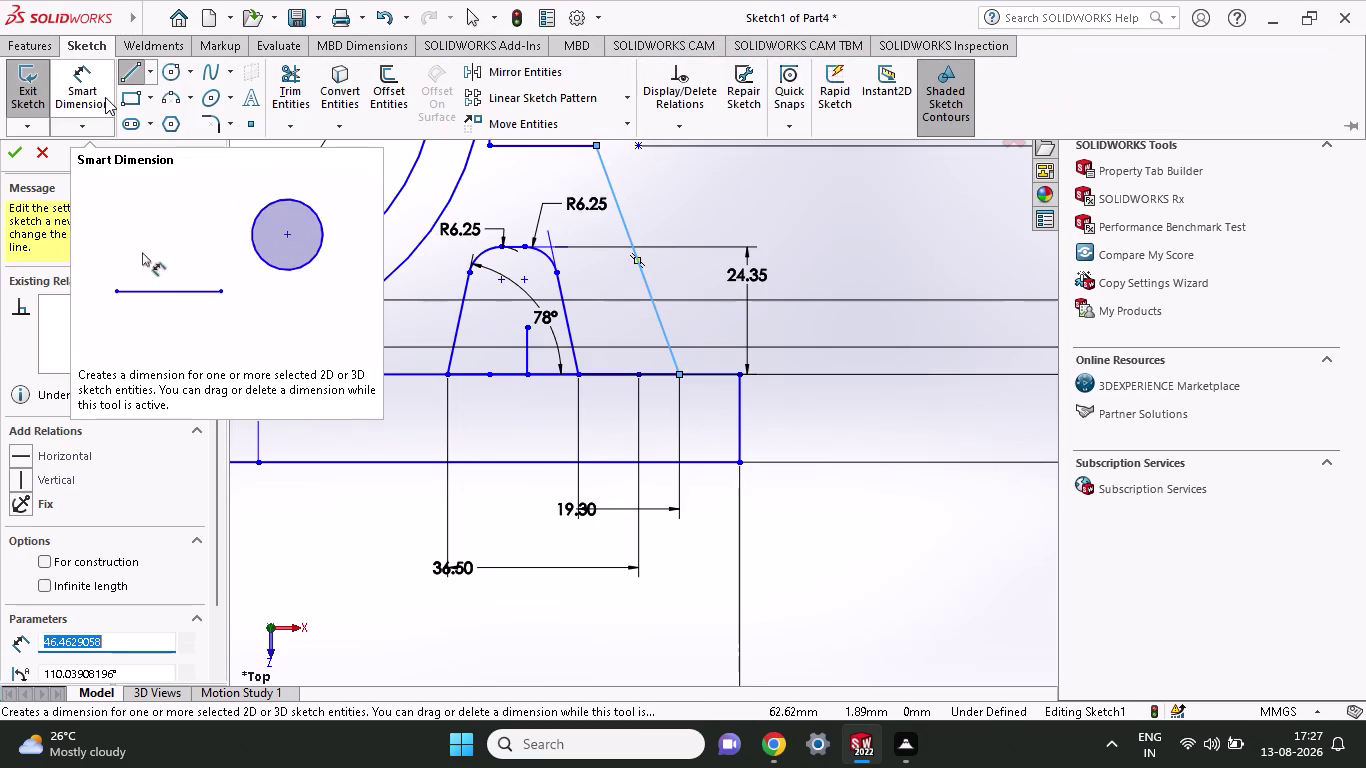
click(198, 114)
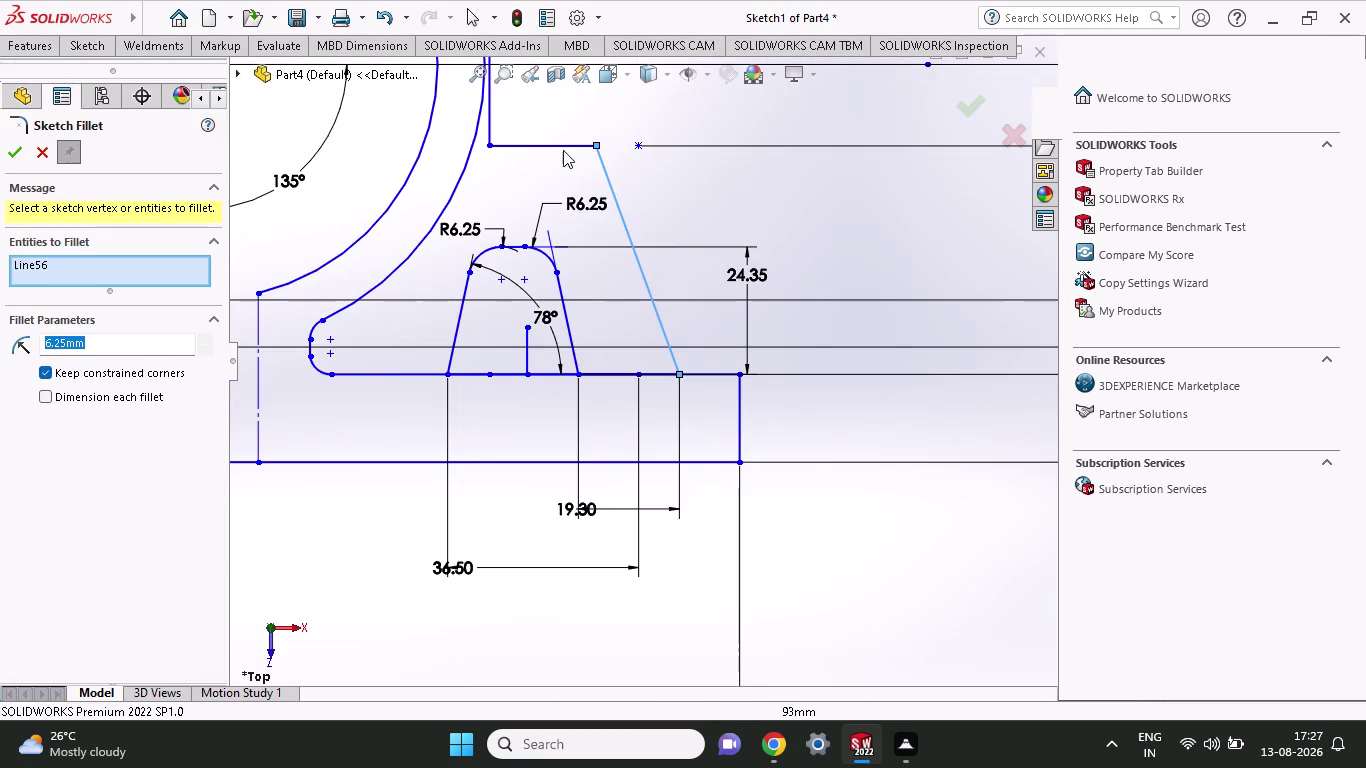
click(563, 146)
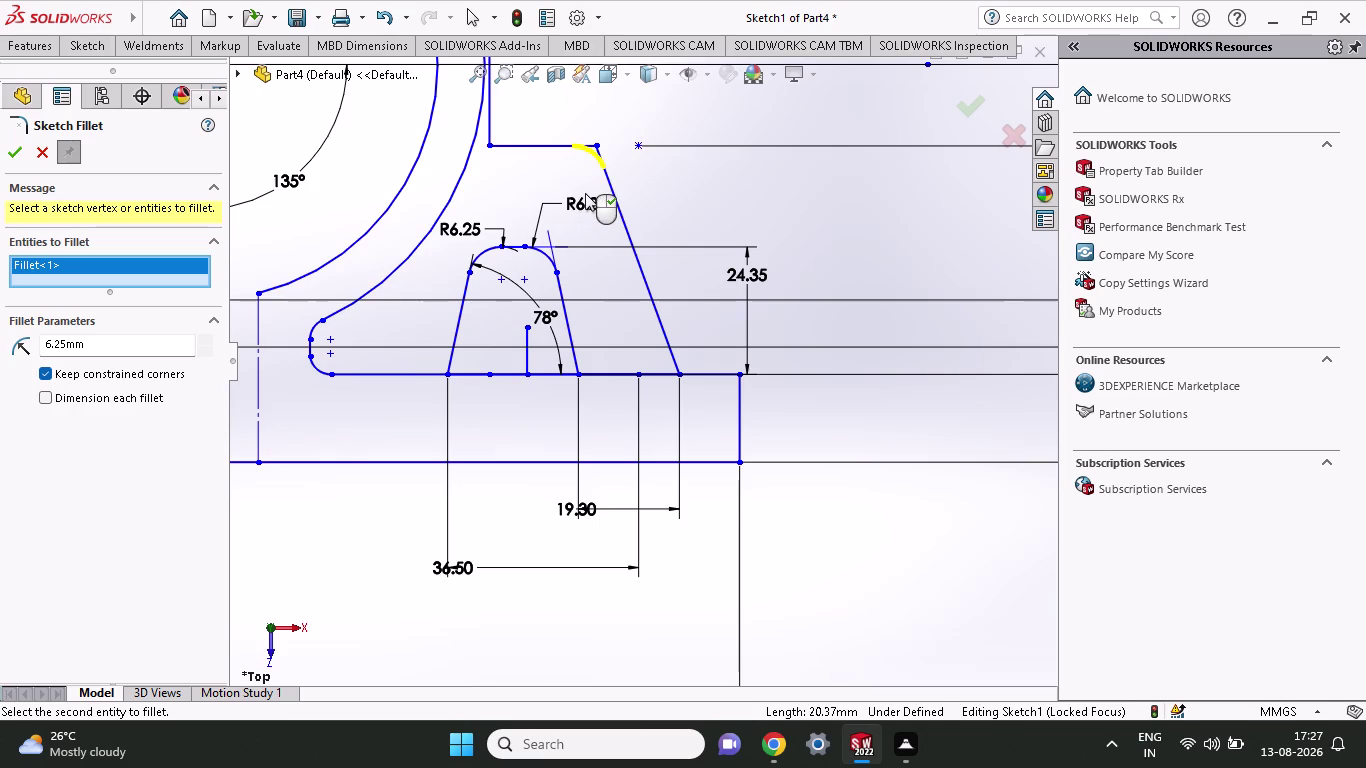
drag(119, 345, 0, 356)
text(1)
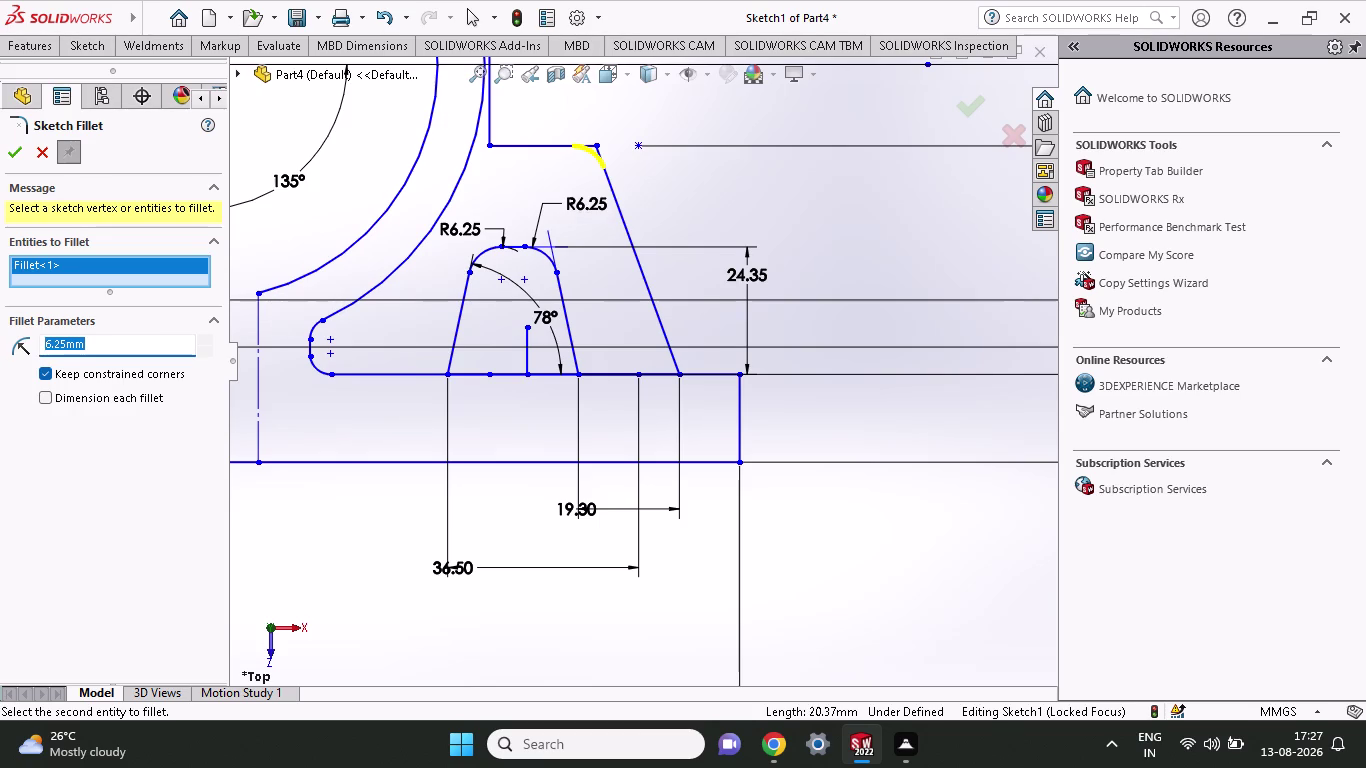
text(2.5)
key(Return)
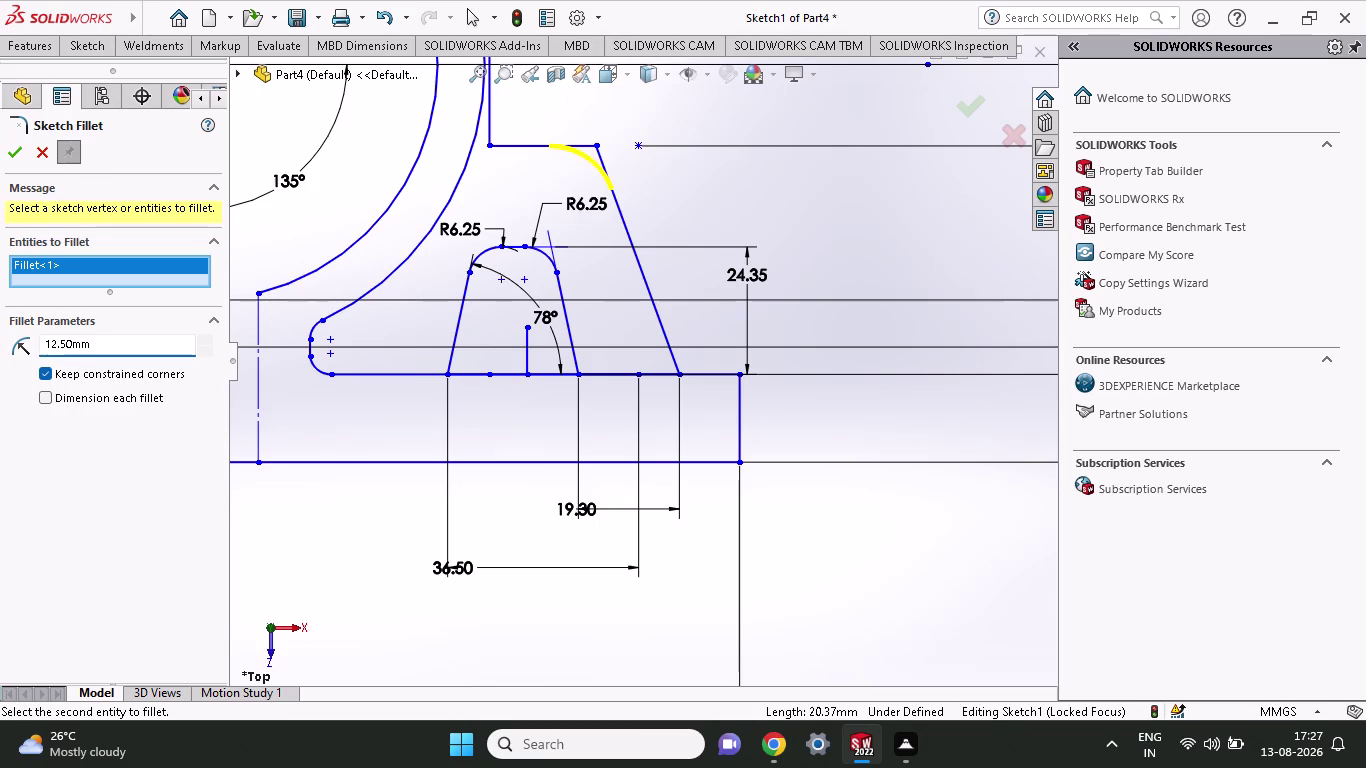
click(18, 159)
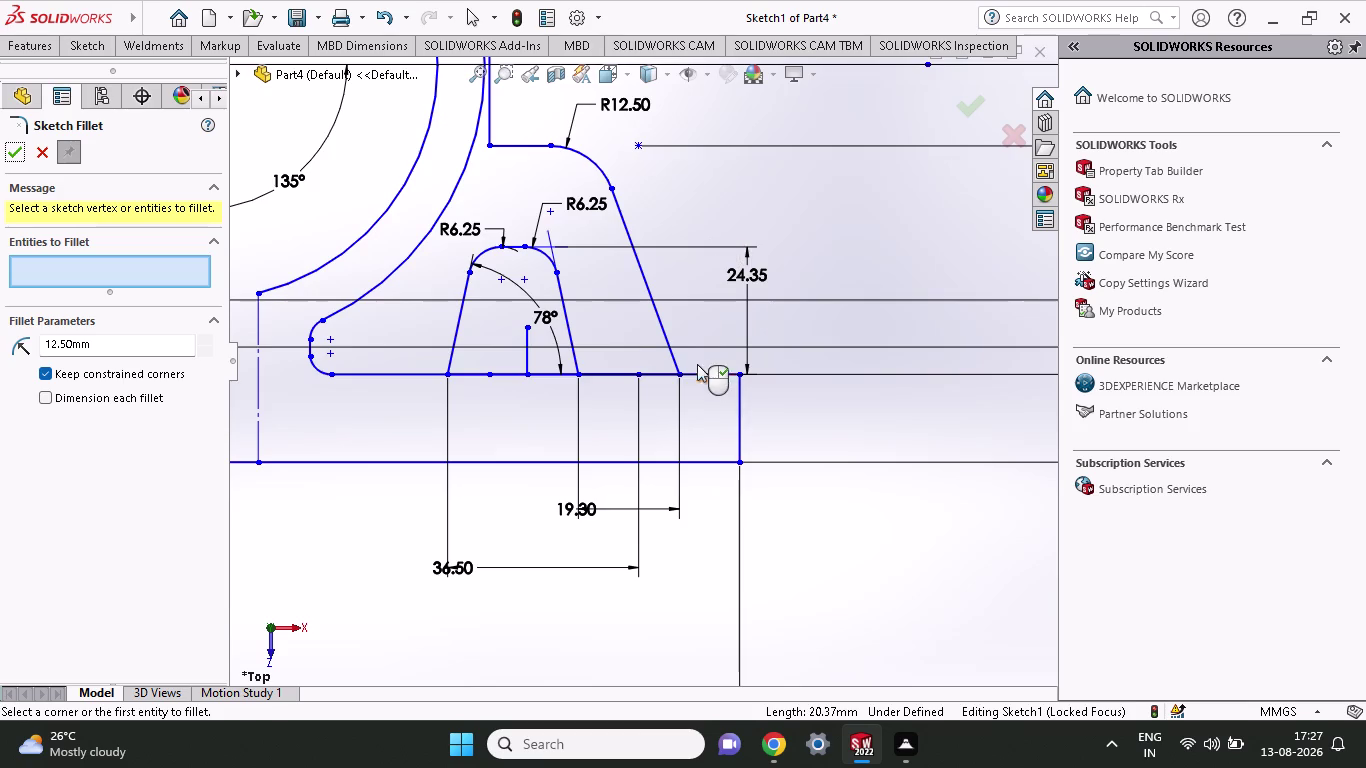
scroll(down, 3)
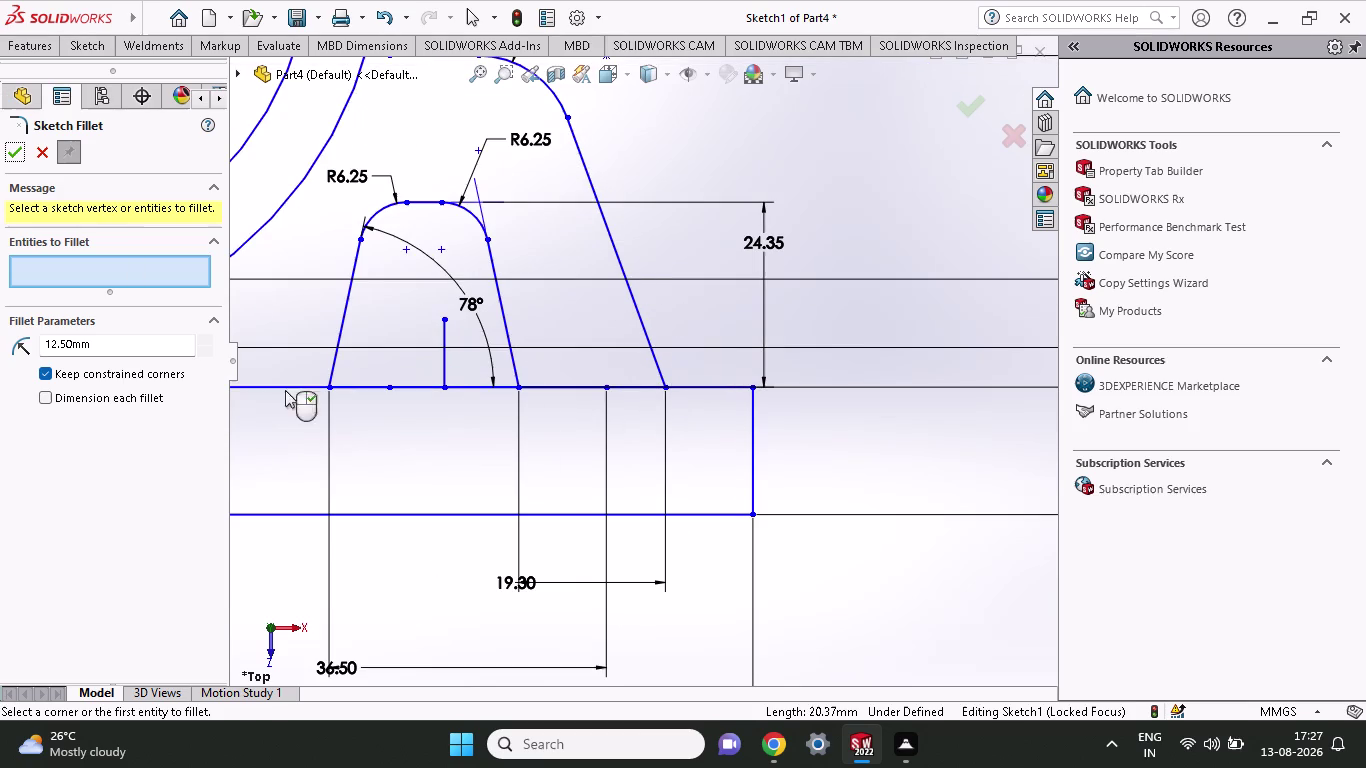
Try filleting the inner slanted side with the base edge, then clear the failed selection.
click(11, 147)
click(64, 43)
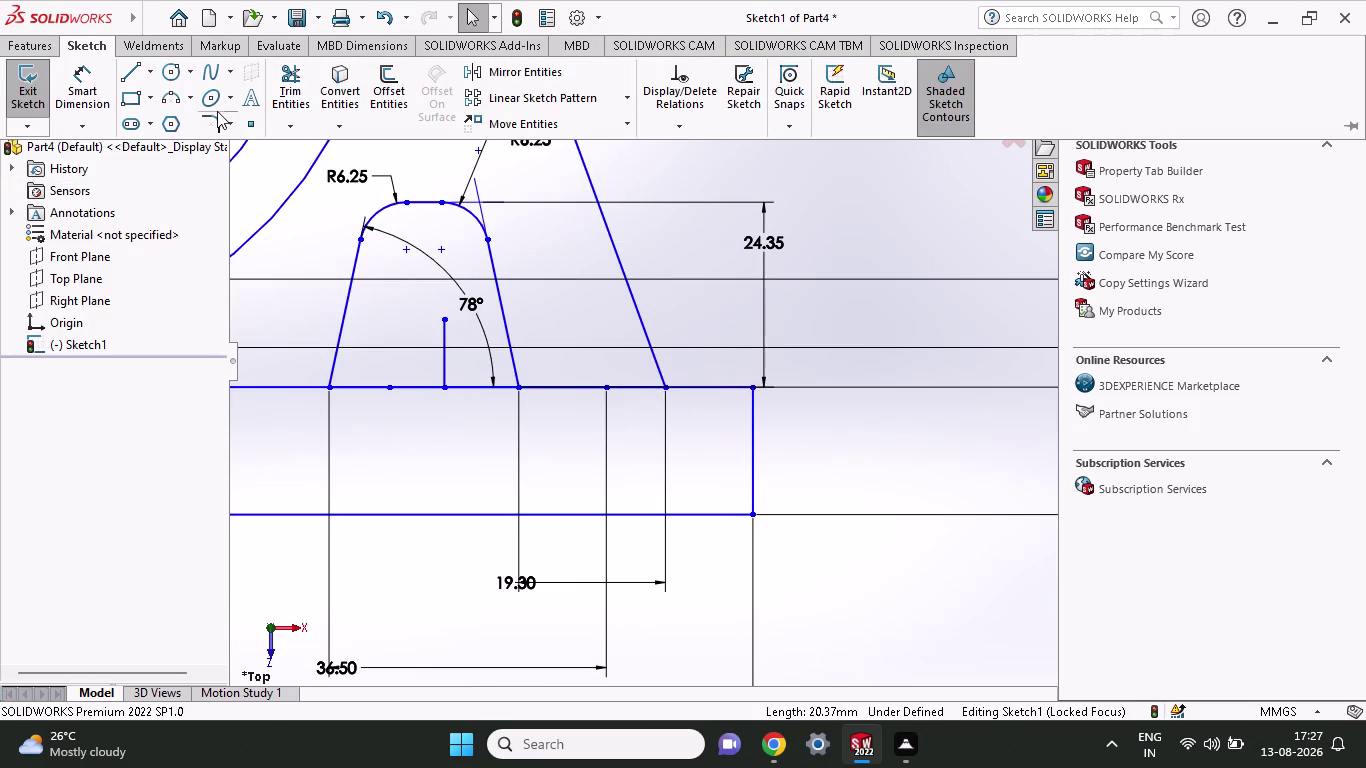
click(208, 131)
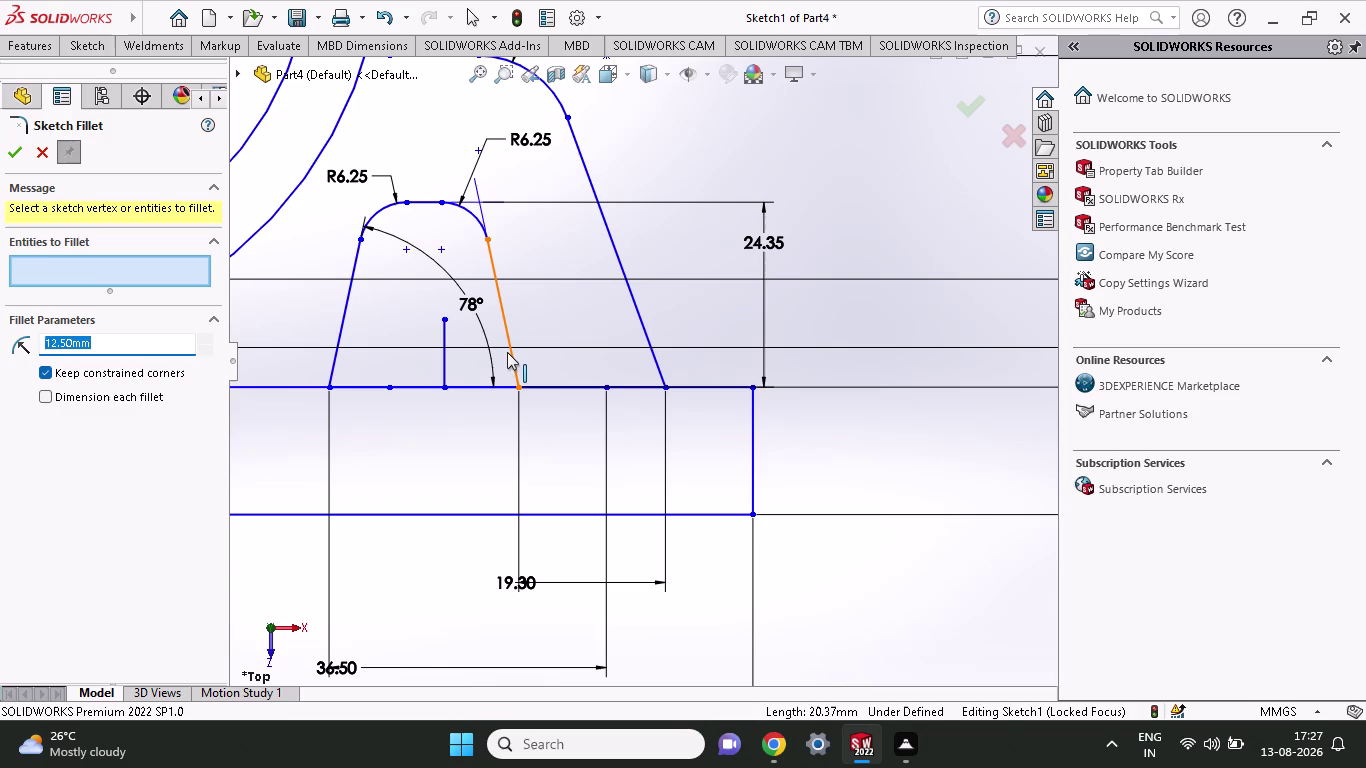
click(509, 359)
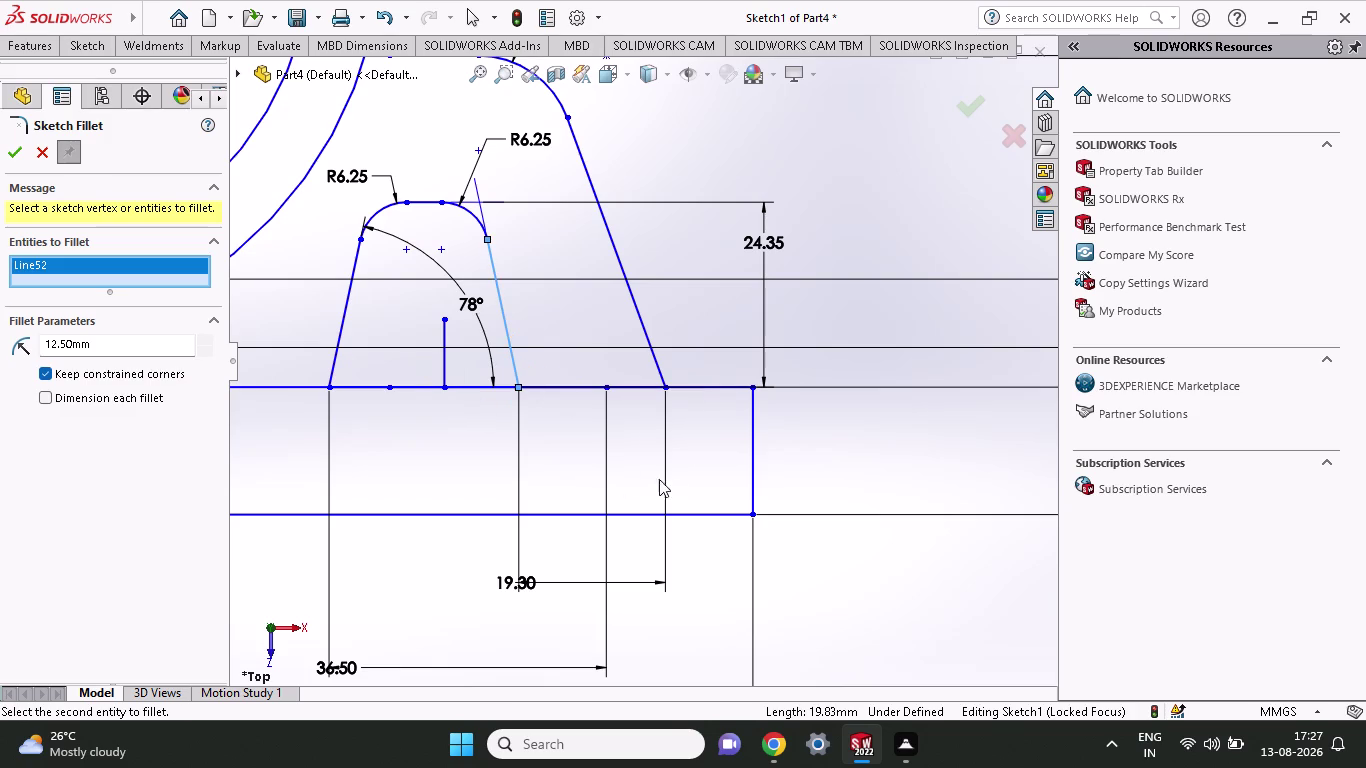
click(658, 359)
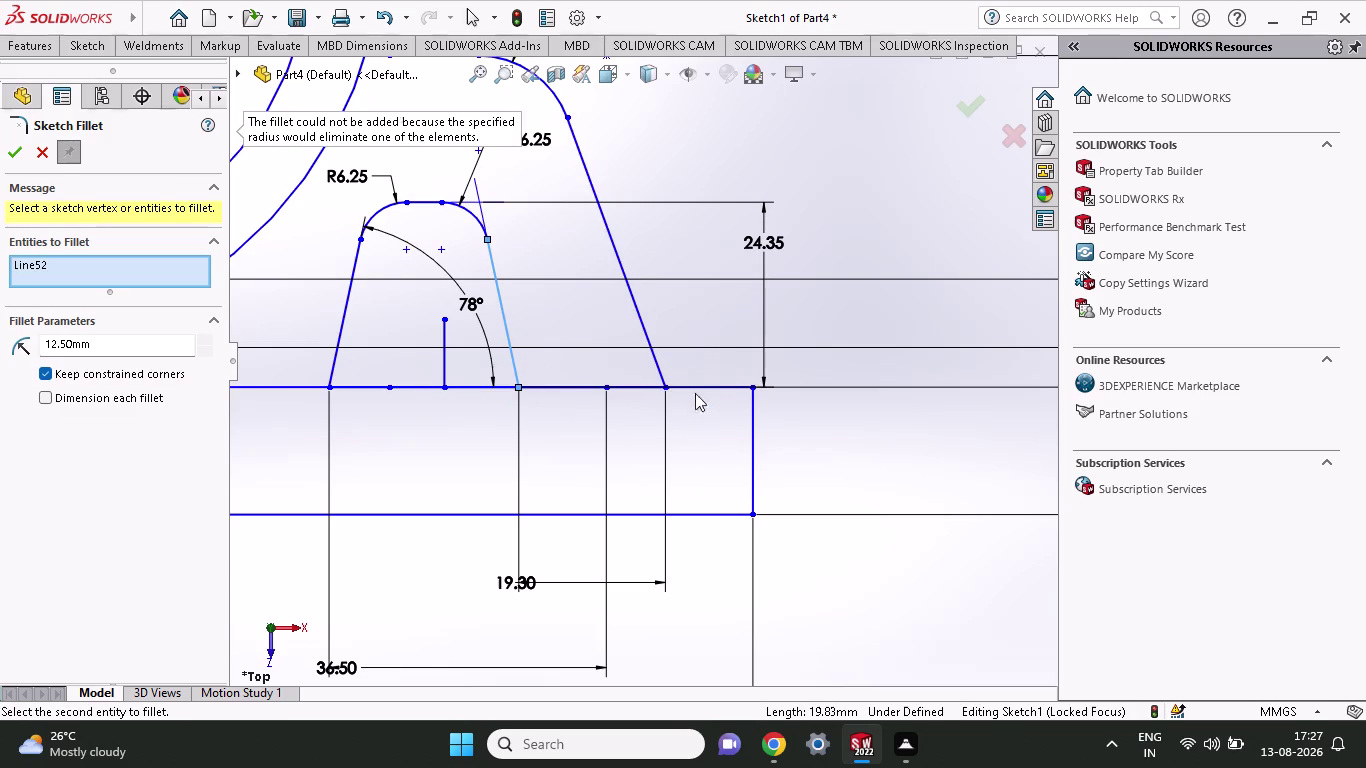
click(694, 388)
key(Escape)
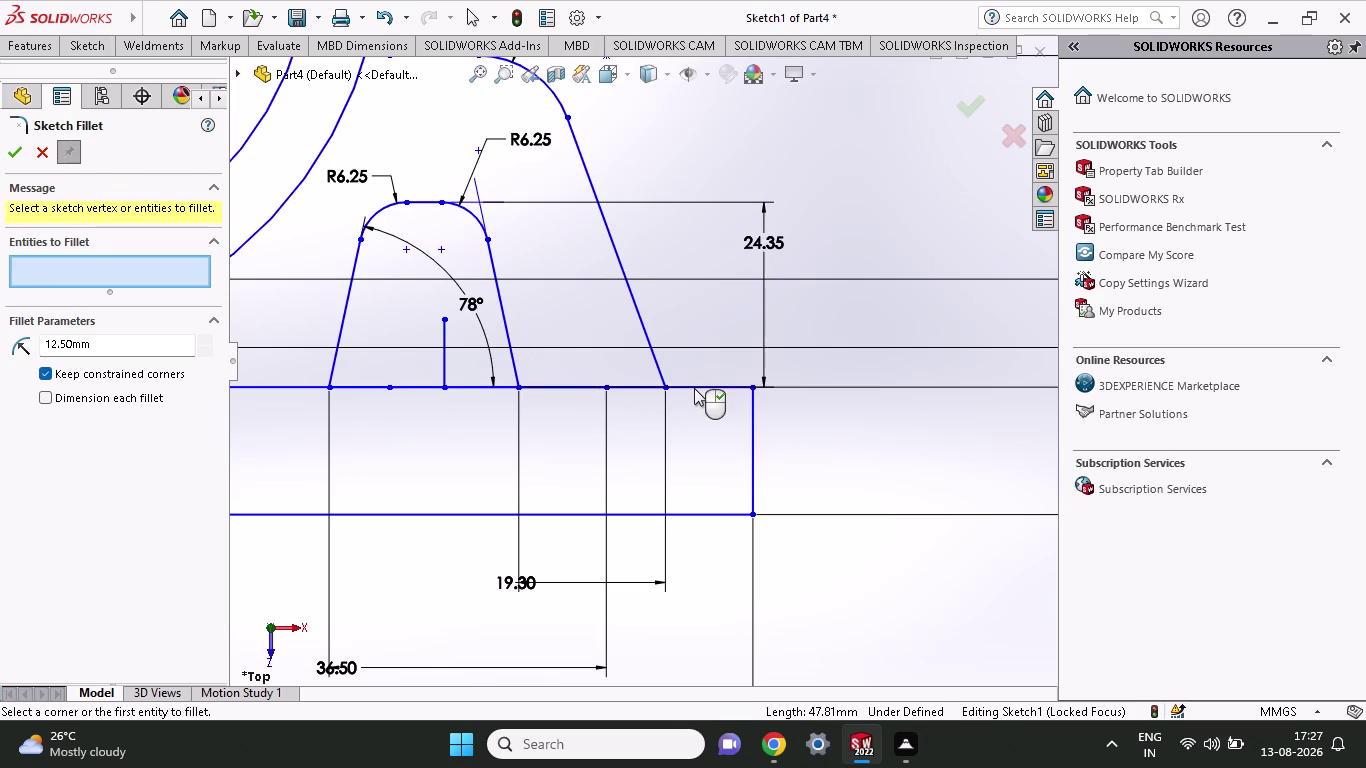
Fillet the outer sloped side and base edge with a 10 mm radius.
click(91, 43)
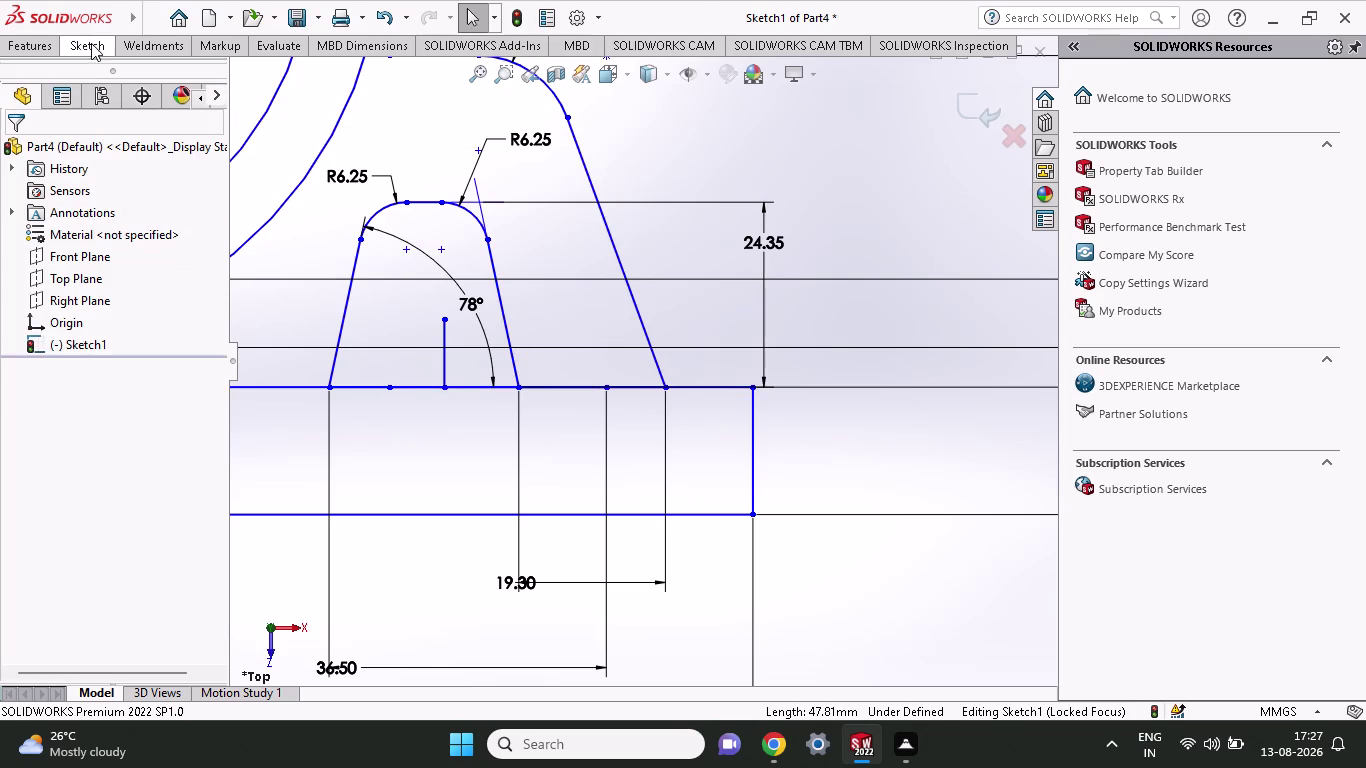
click(217, 118)
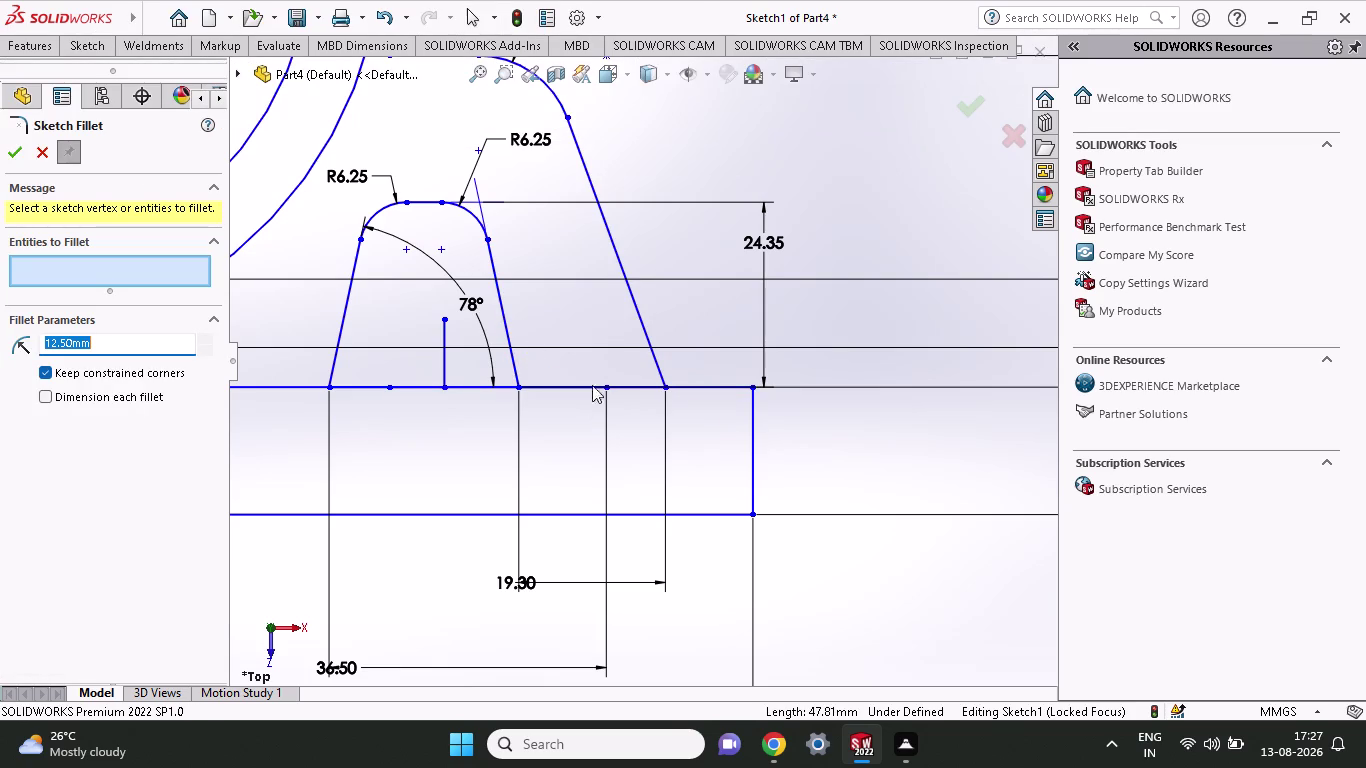
click(640, 324)
click(688, 382)
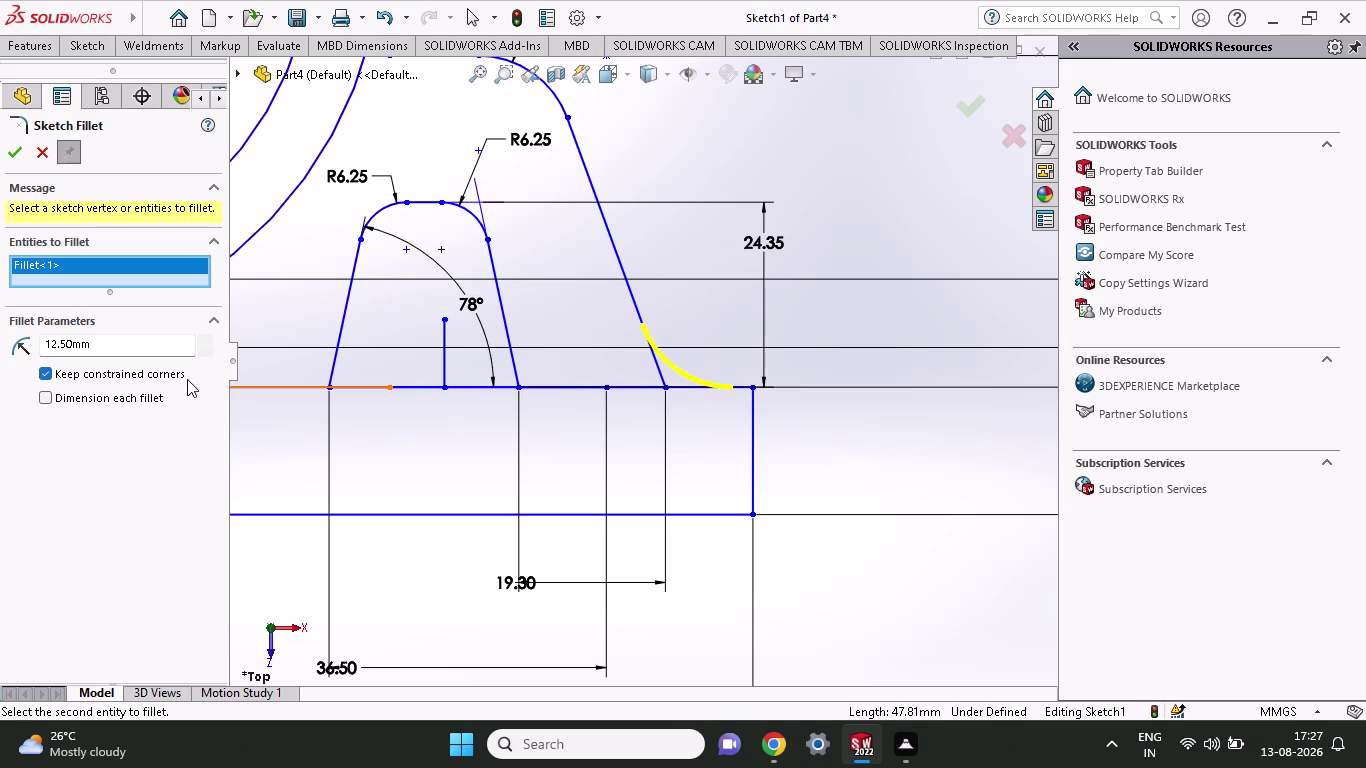
drag(140, 341, 0, 363)
text(10)
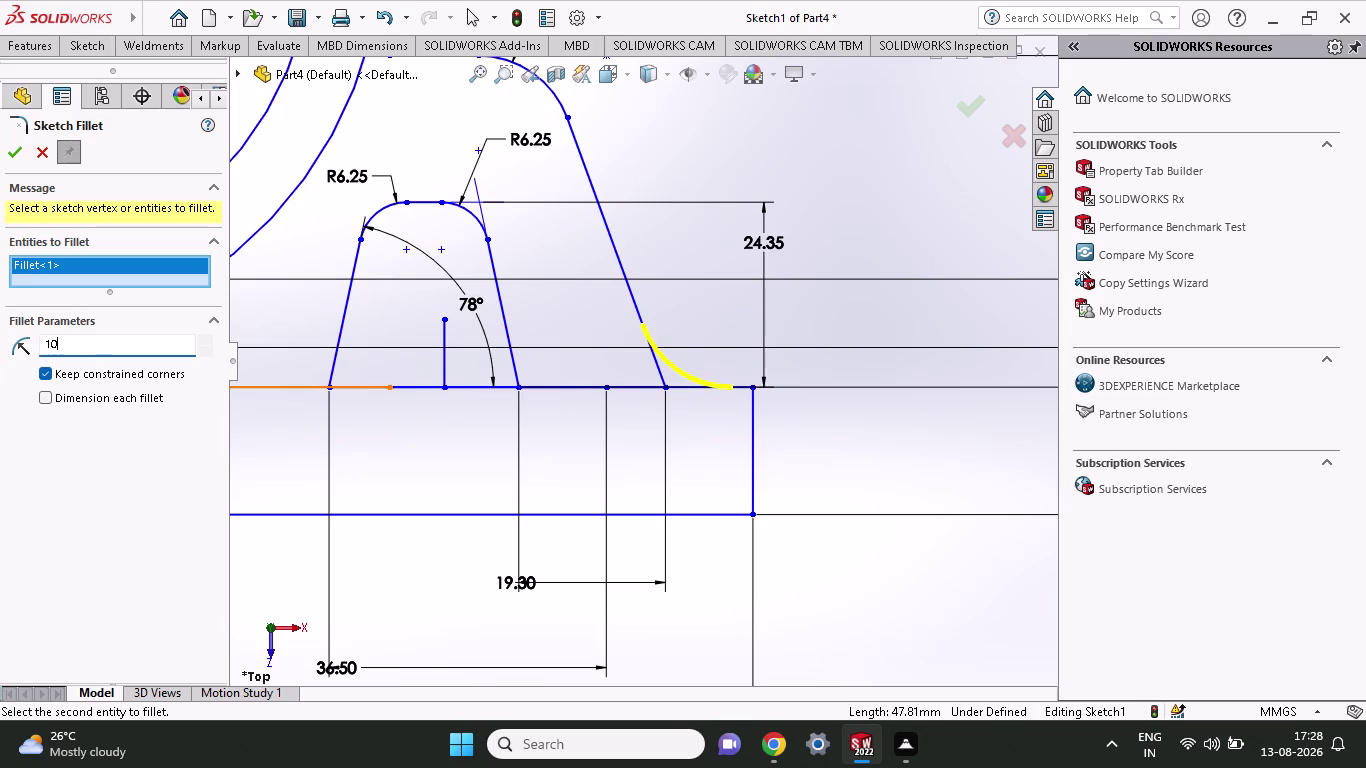
click(5, 160)
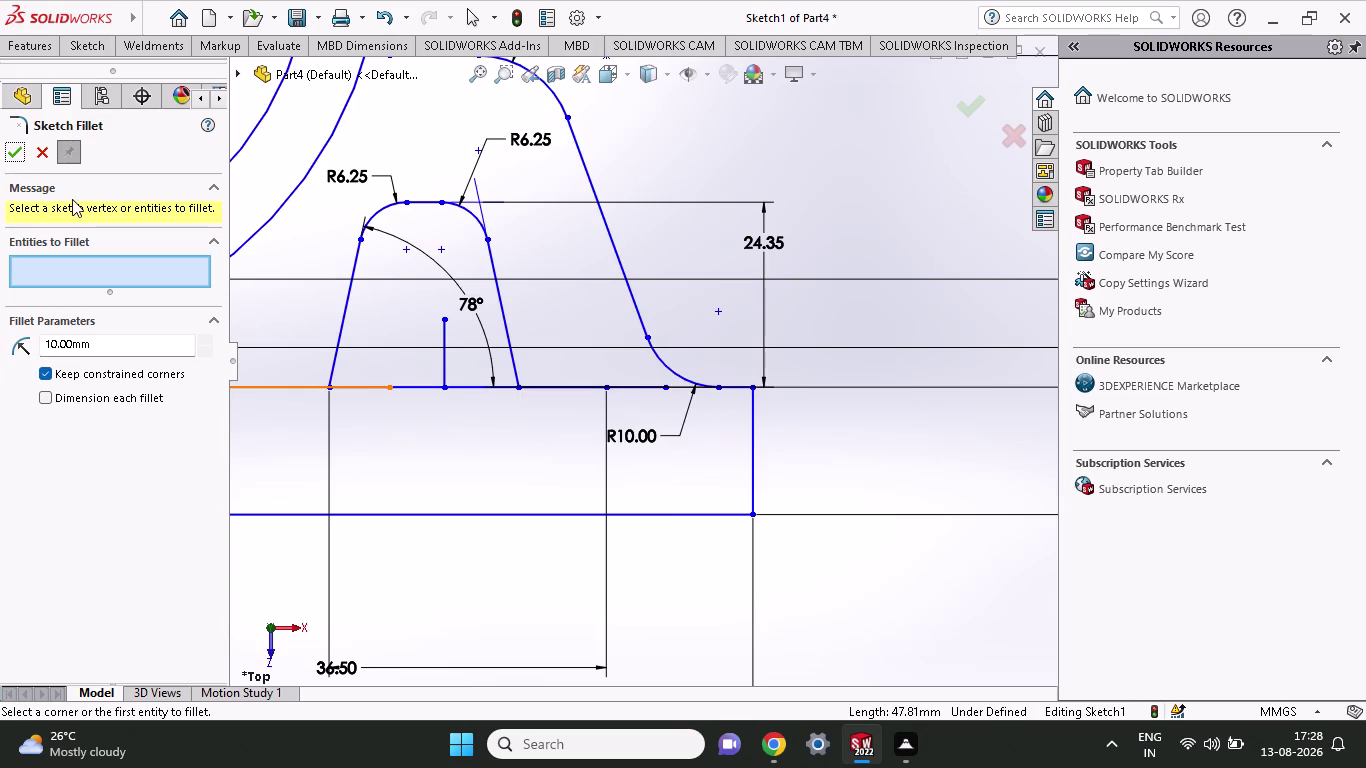
click(7, 145)
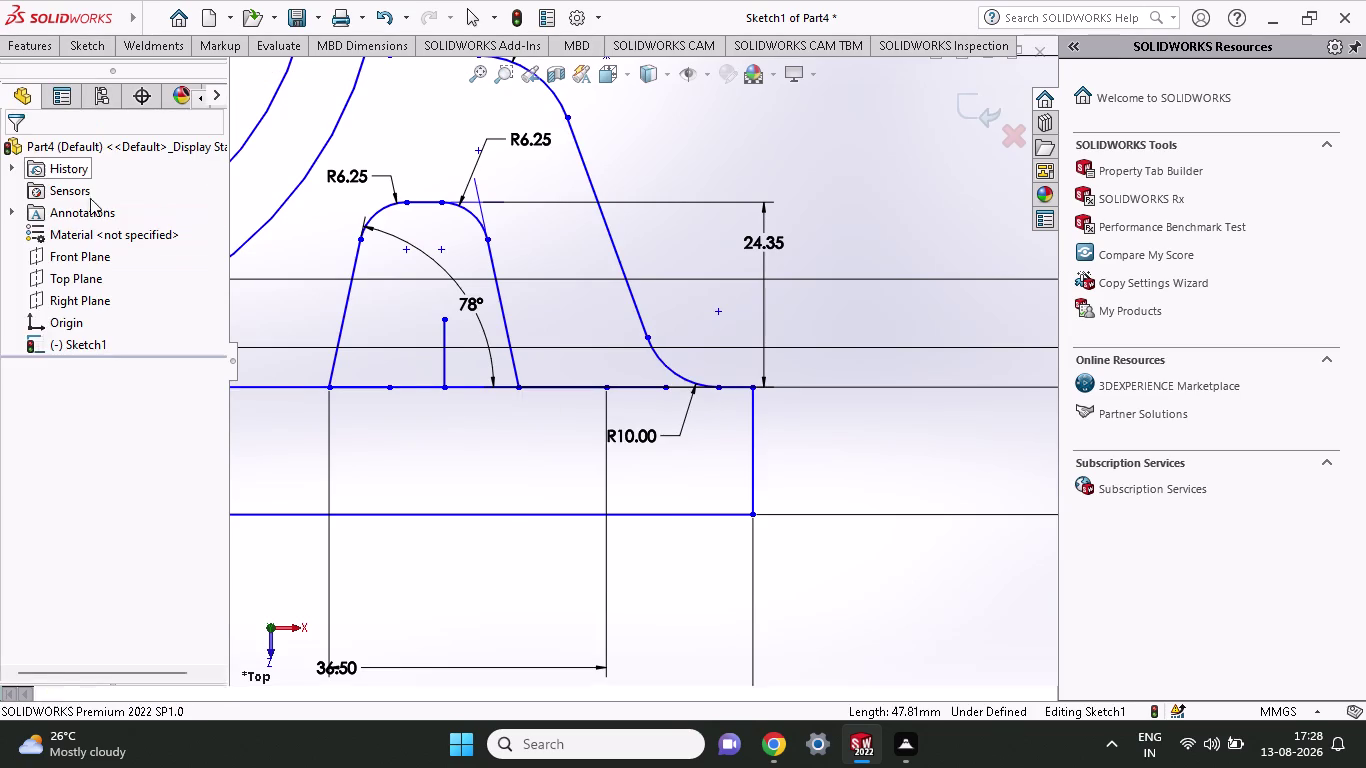
Move the R10.00 and R6.25 dimension labels below the part.
scroll(up, 3)
scroll(up, 3)
scroll(up, 3)
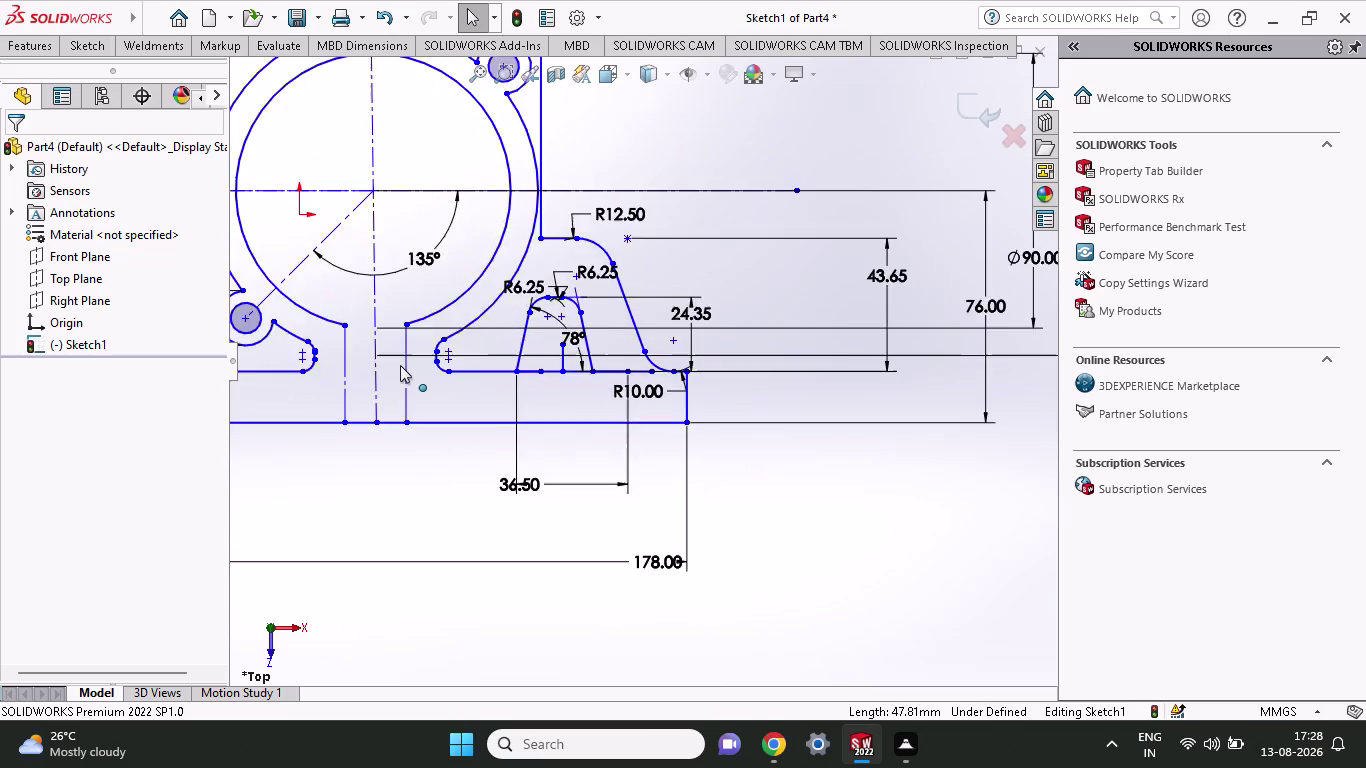
scroll(up, 3)
scroll(down, 3)
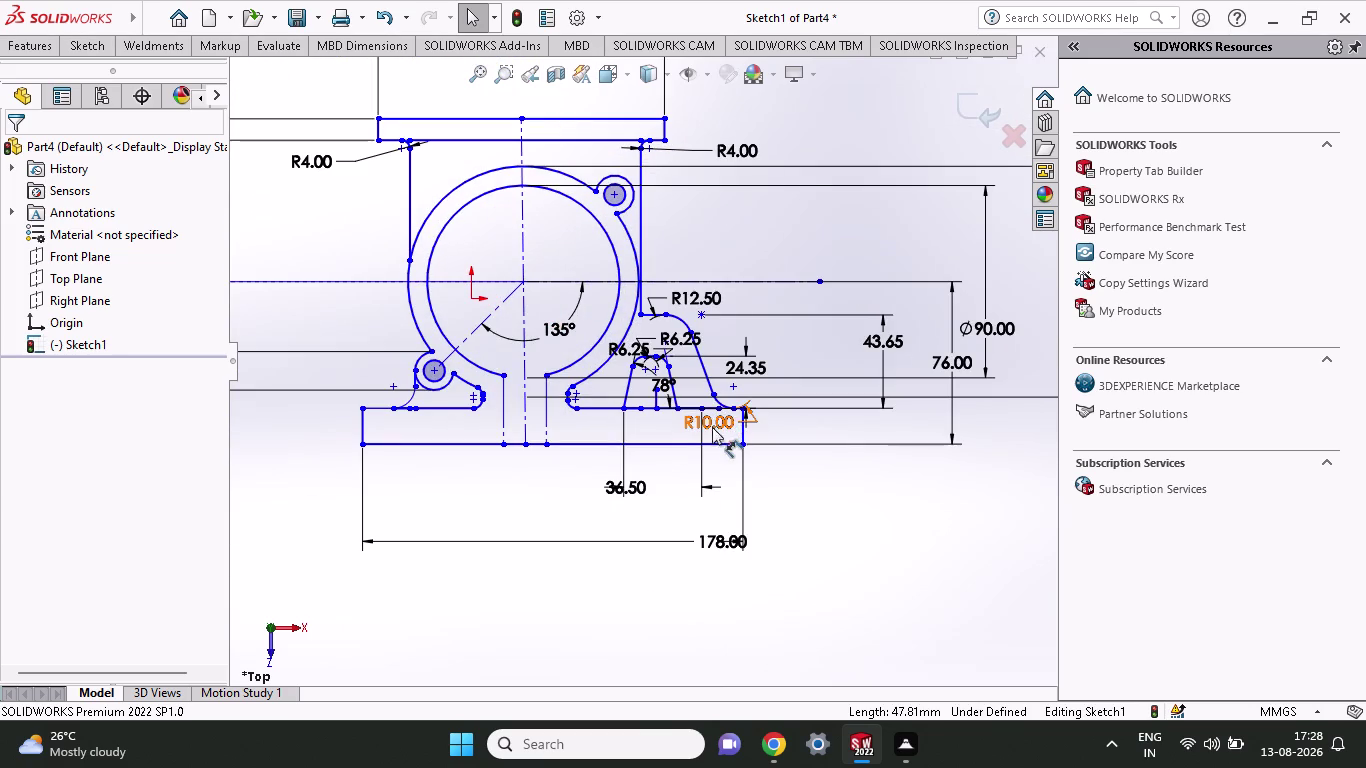
drag(711, 420, 813, 491)
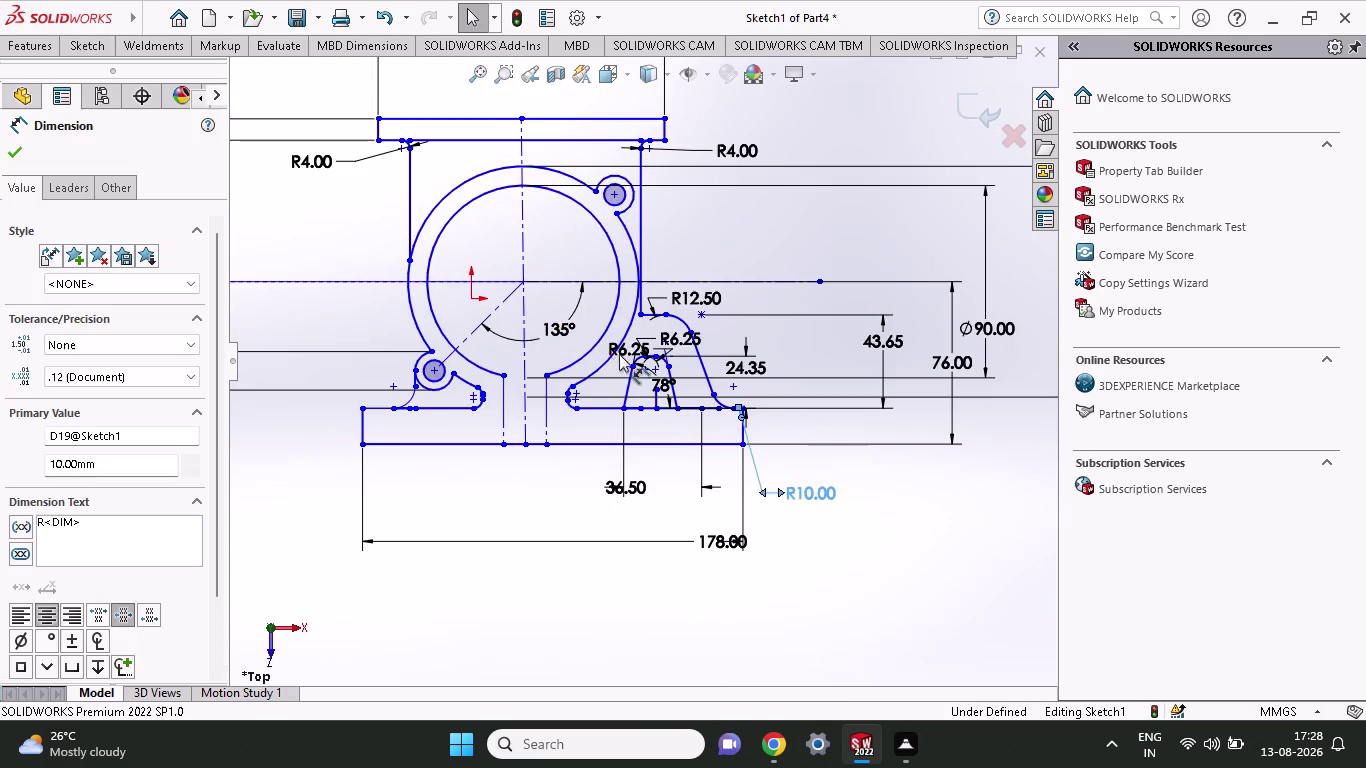
drag(660, 389, 692, 387)
drag(631, 349, 782, 309)
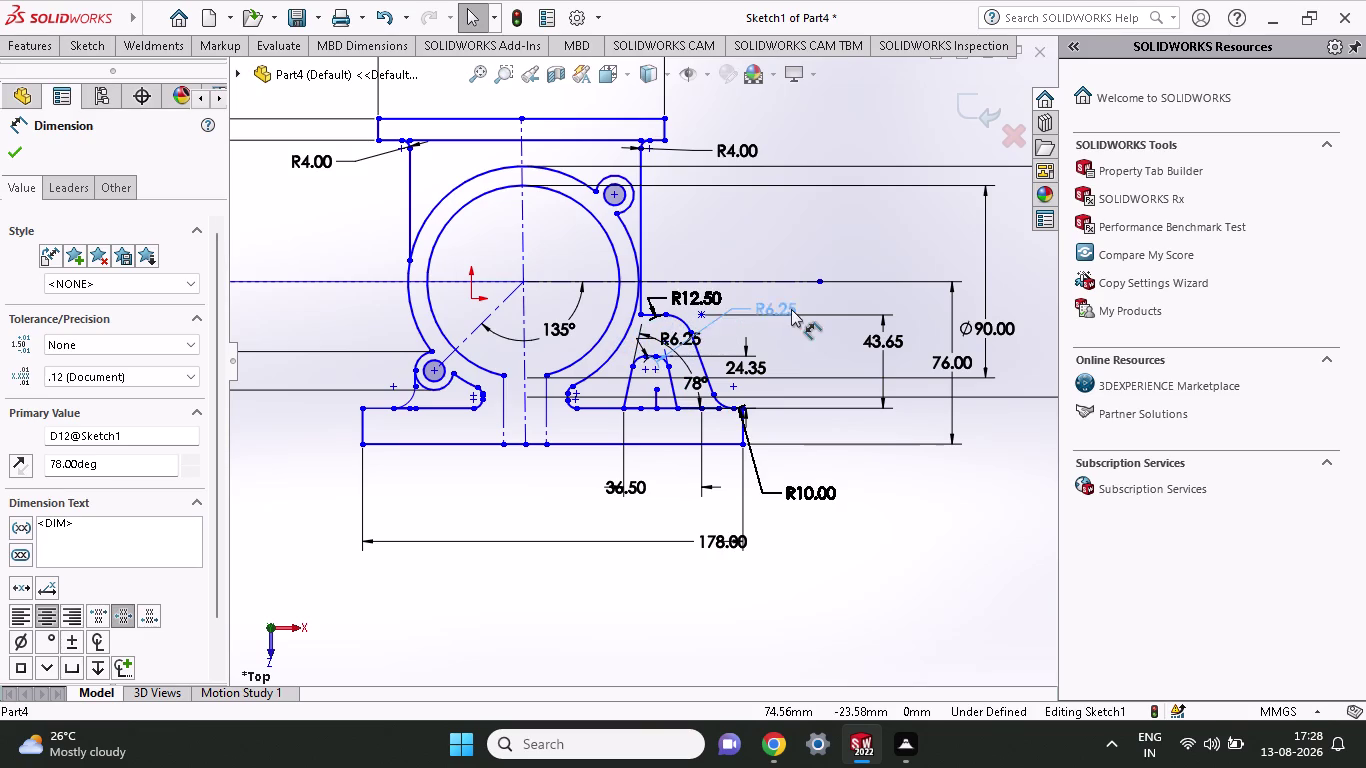
drag(782, 309, 669, 481)
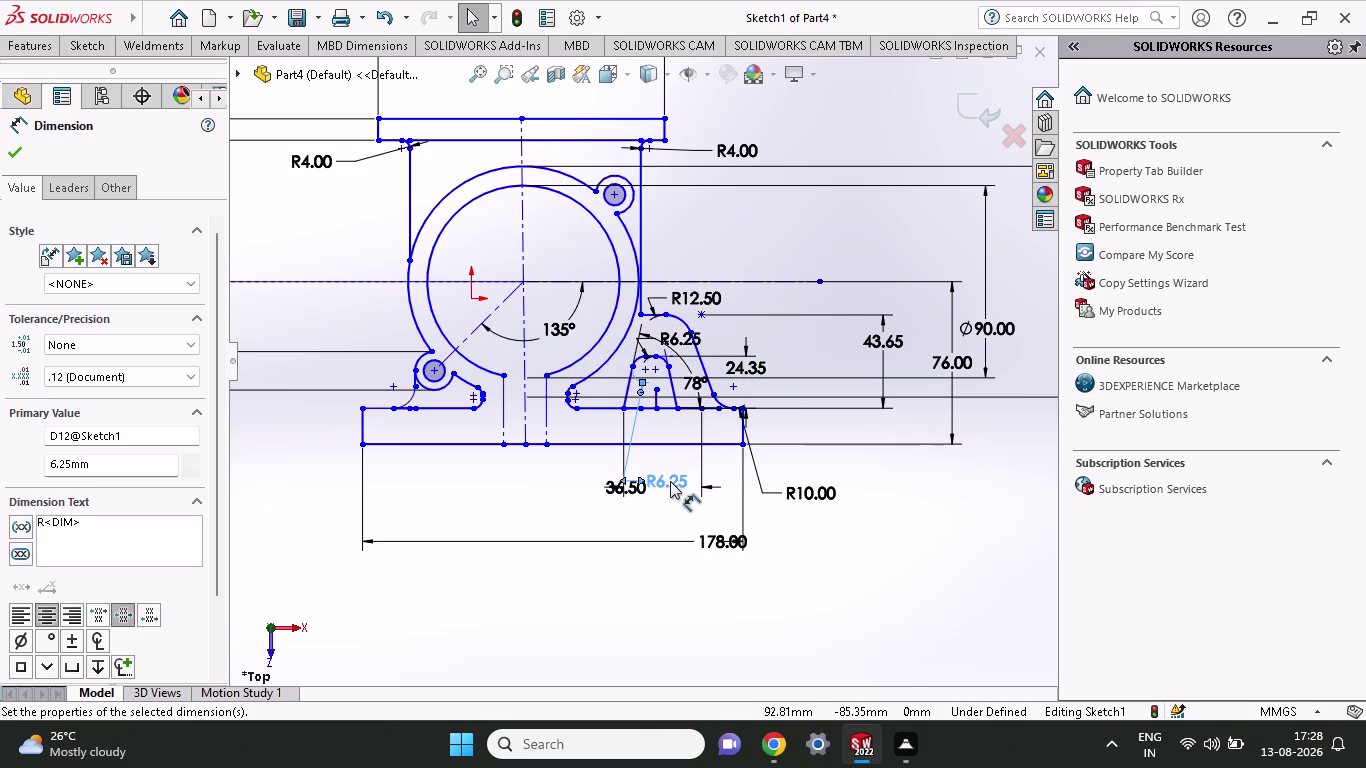
Delete the 24.35 height dimension and other selected items from the sketch.
key(Delete)
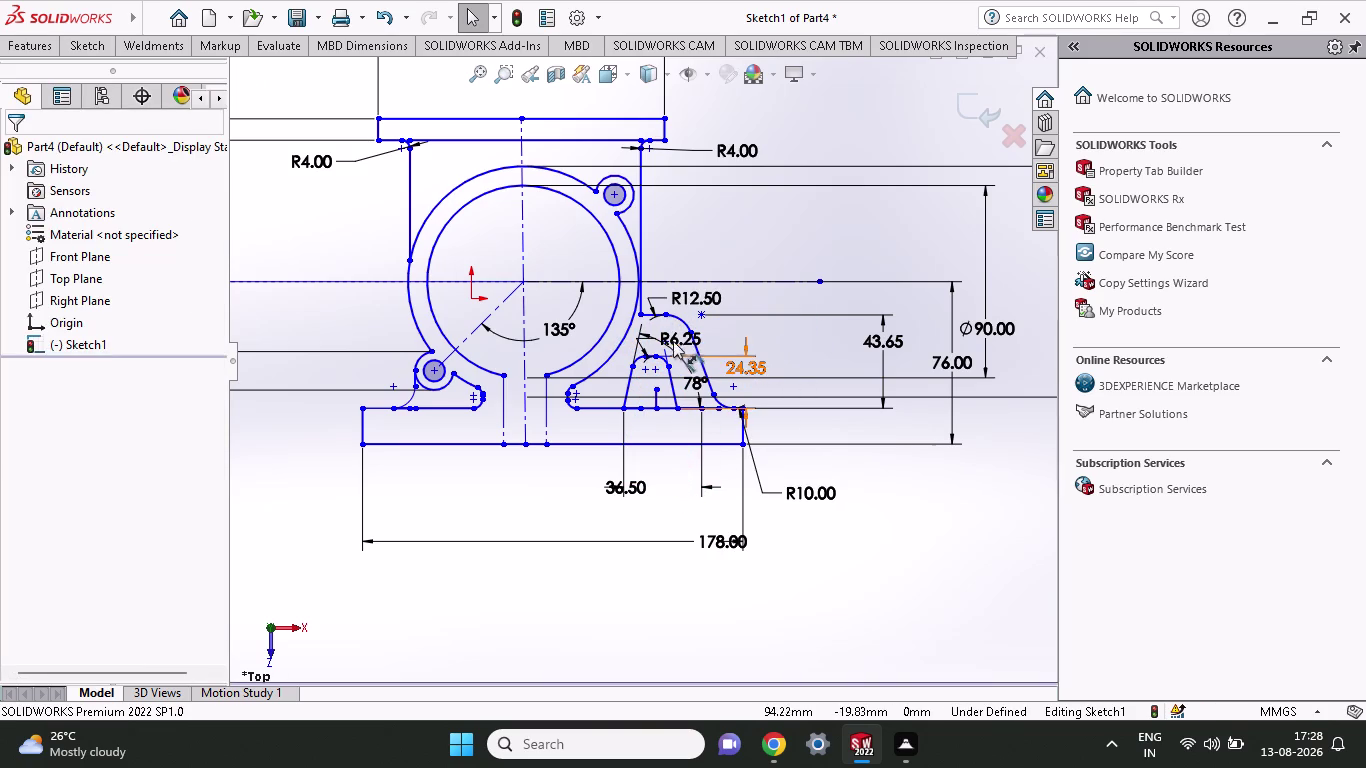
click(680, 342)
key(Delete)
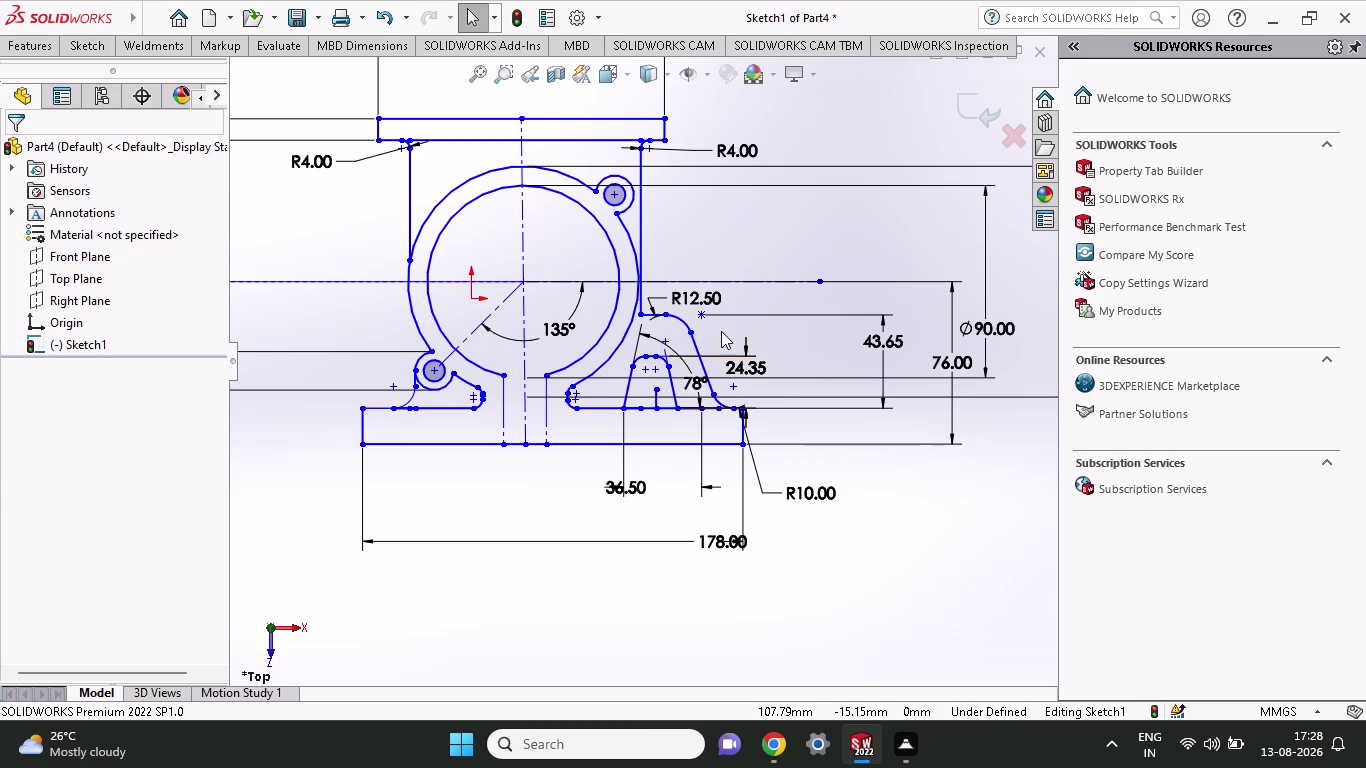
click(742, 364)
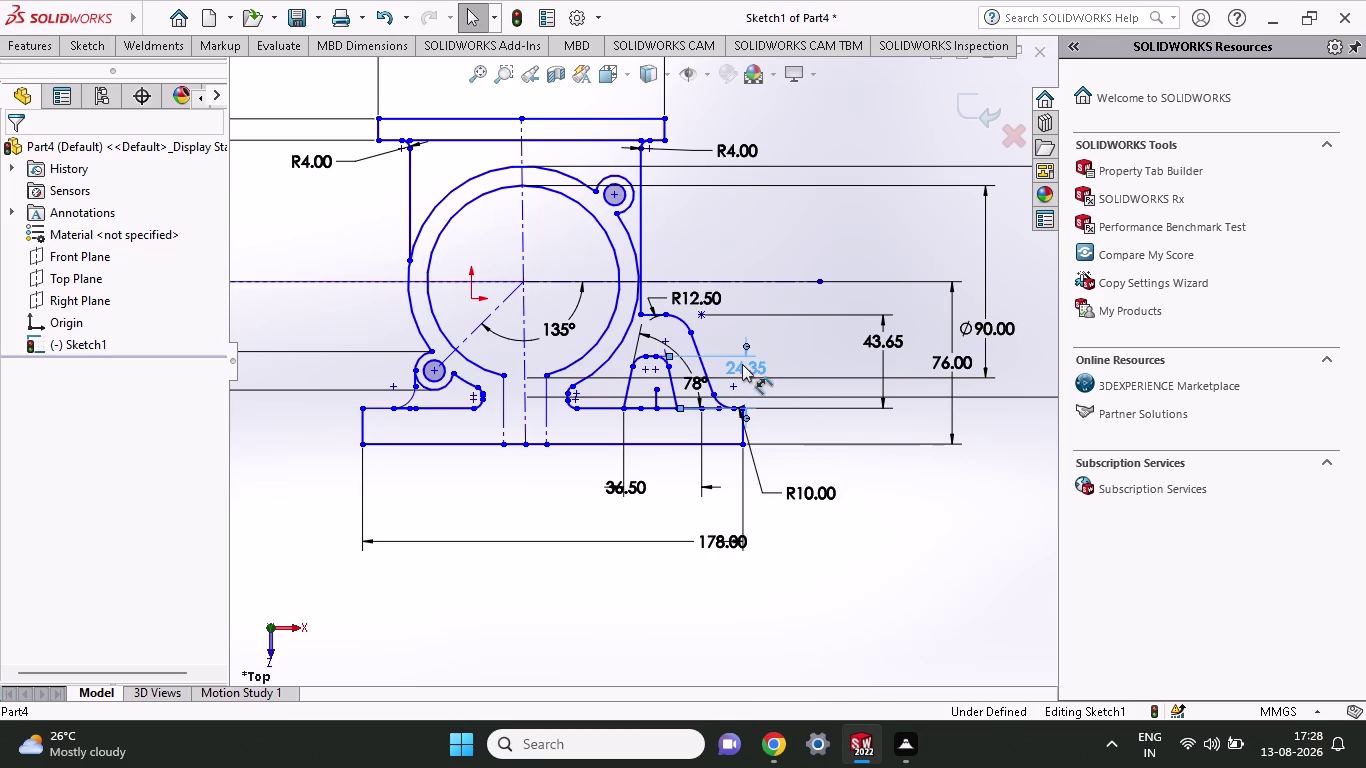
key(Delete)
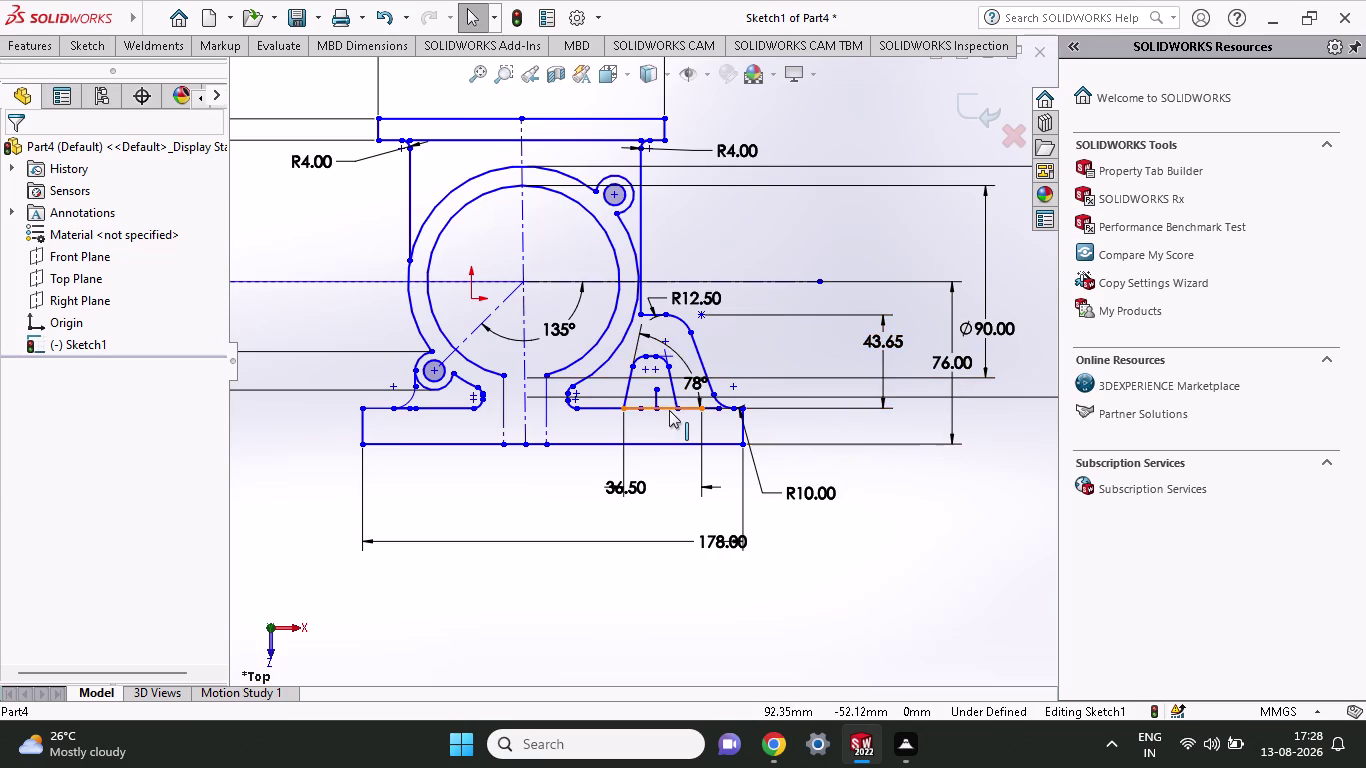
scroll(down, 3)
scroll(up, 3)
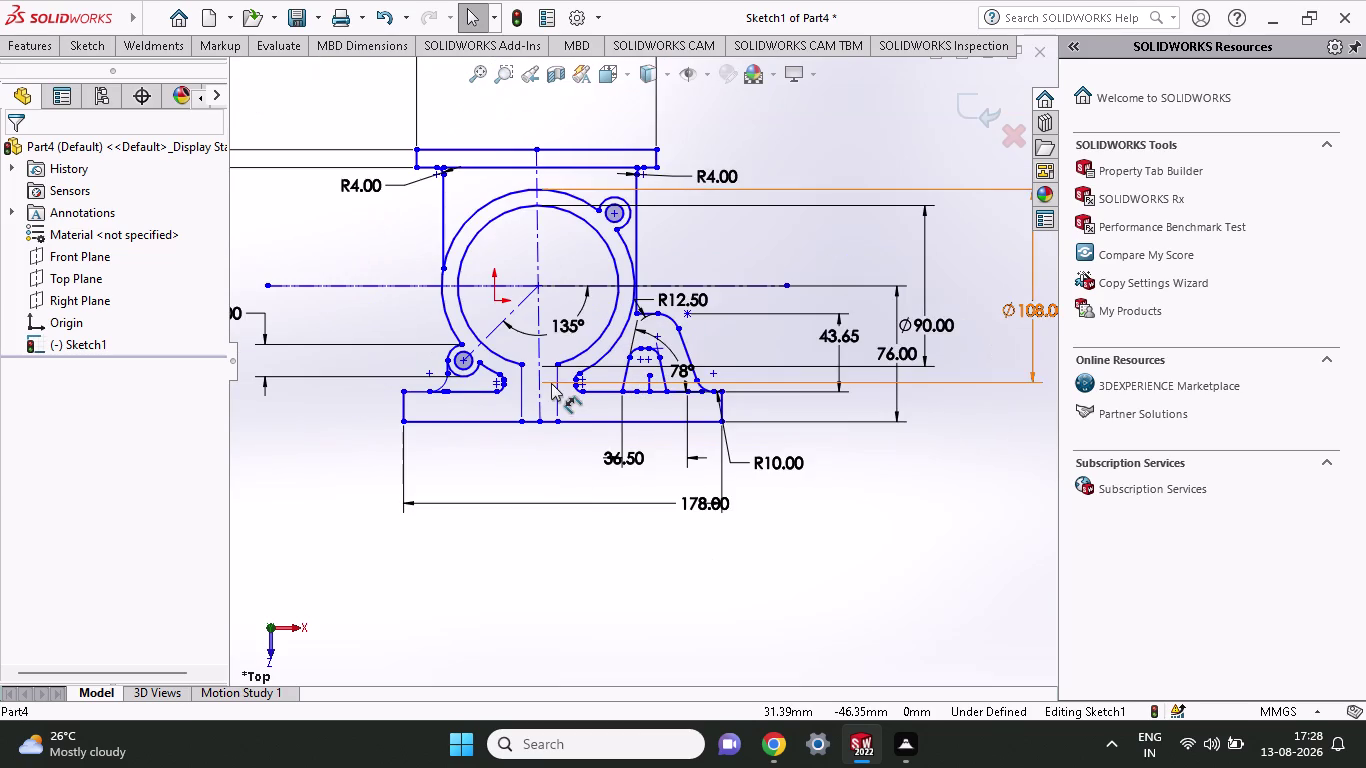
scroll(down, 3)
scroll(down, 3)
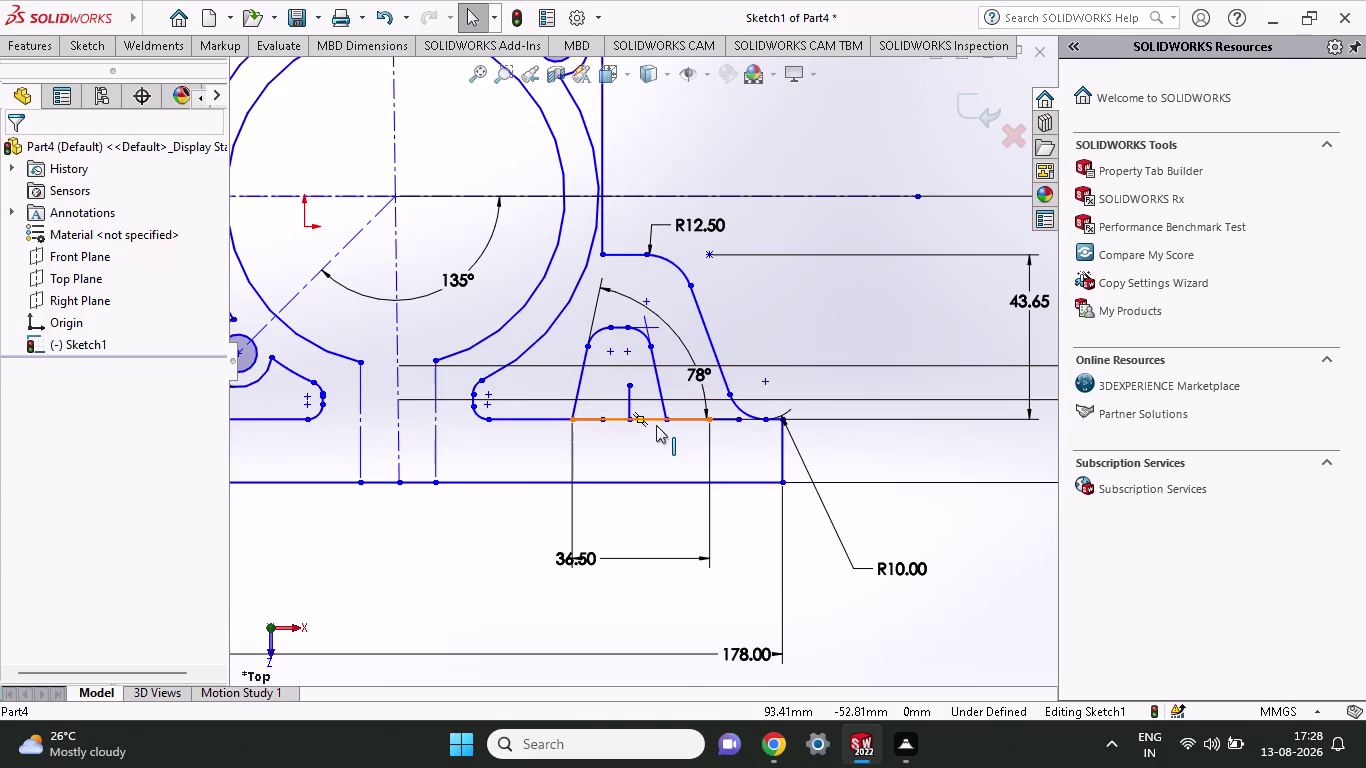
key(Escape)
click(84, 52)
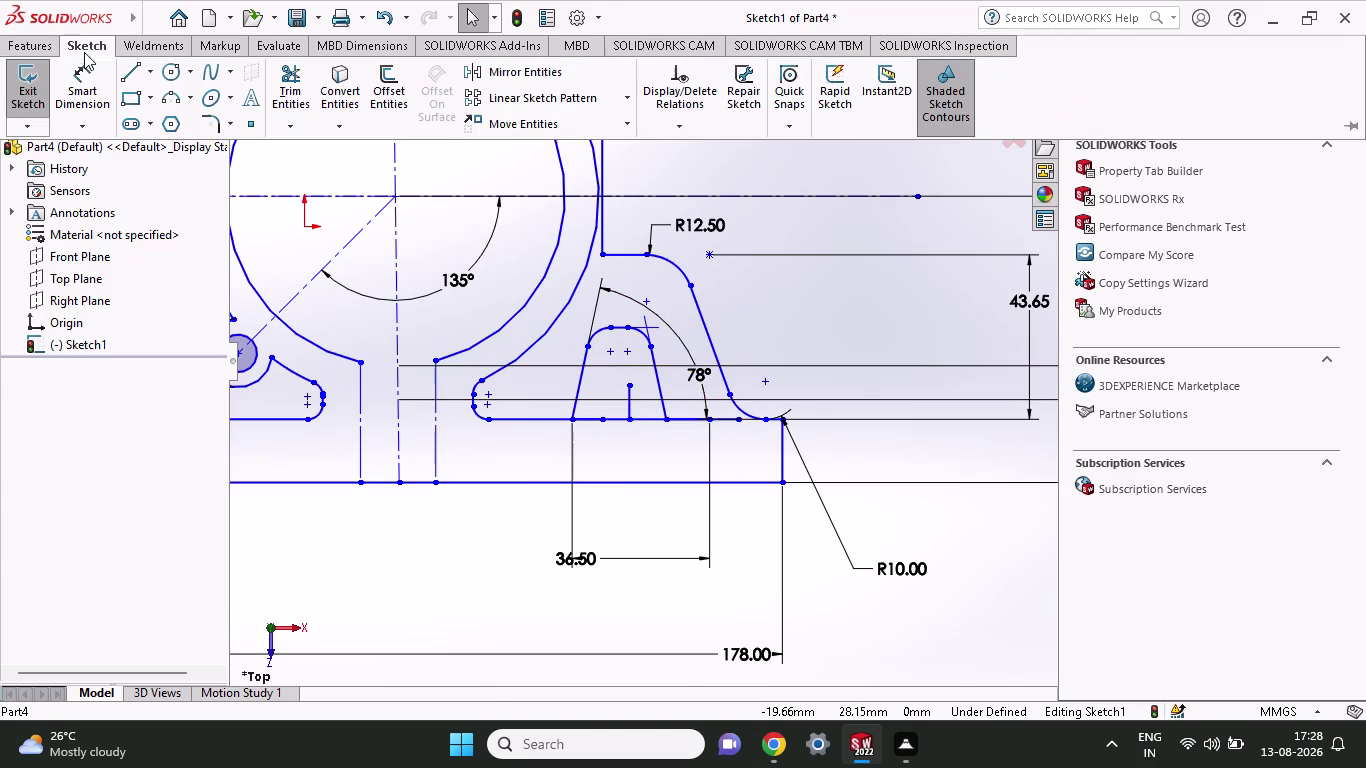
Trim away the short vertical line inside the trapezoidal cutout.
click(300, 83)
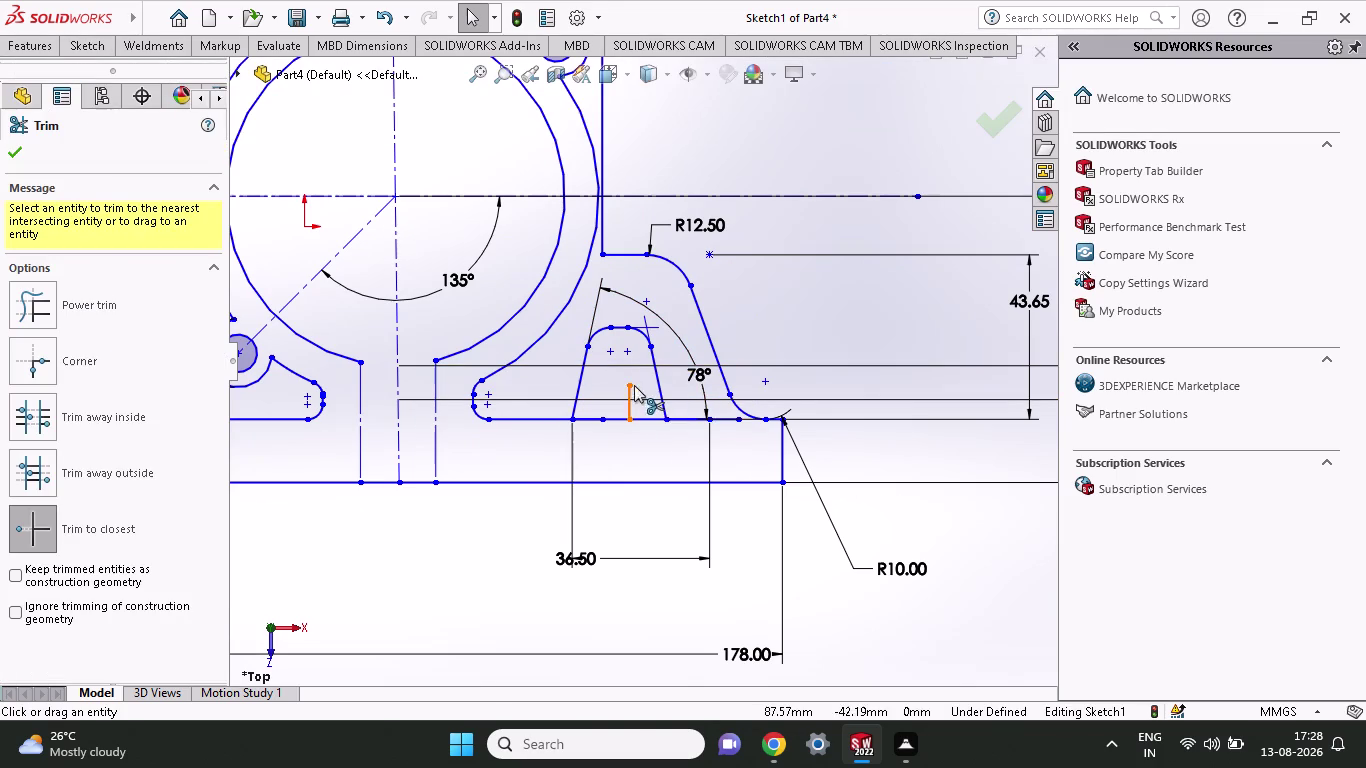
click(632, 405)
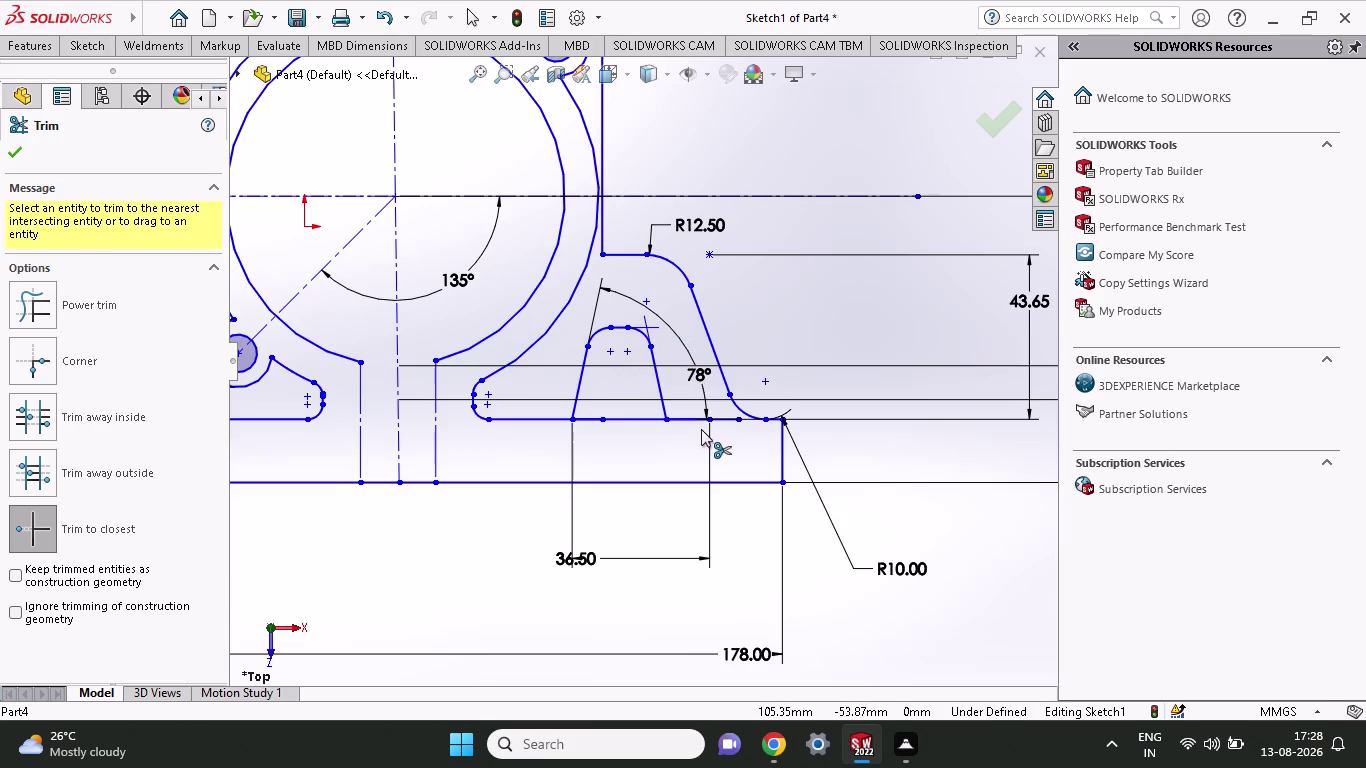
scroll(up, 3)
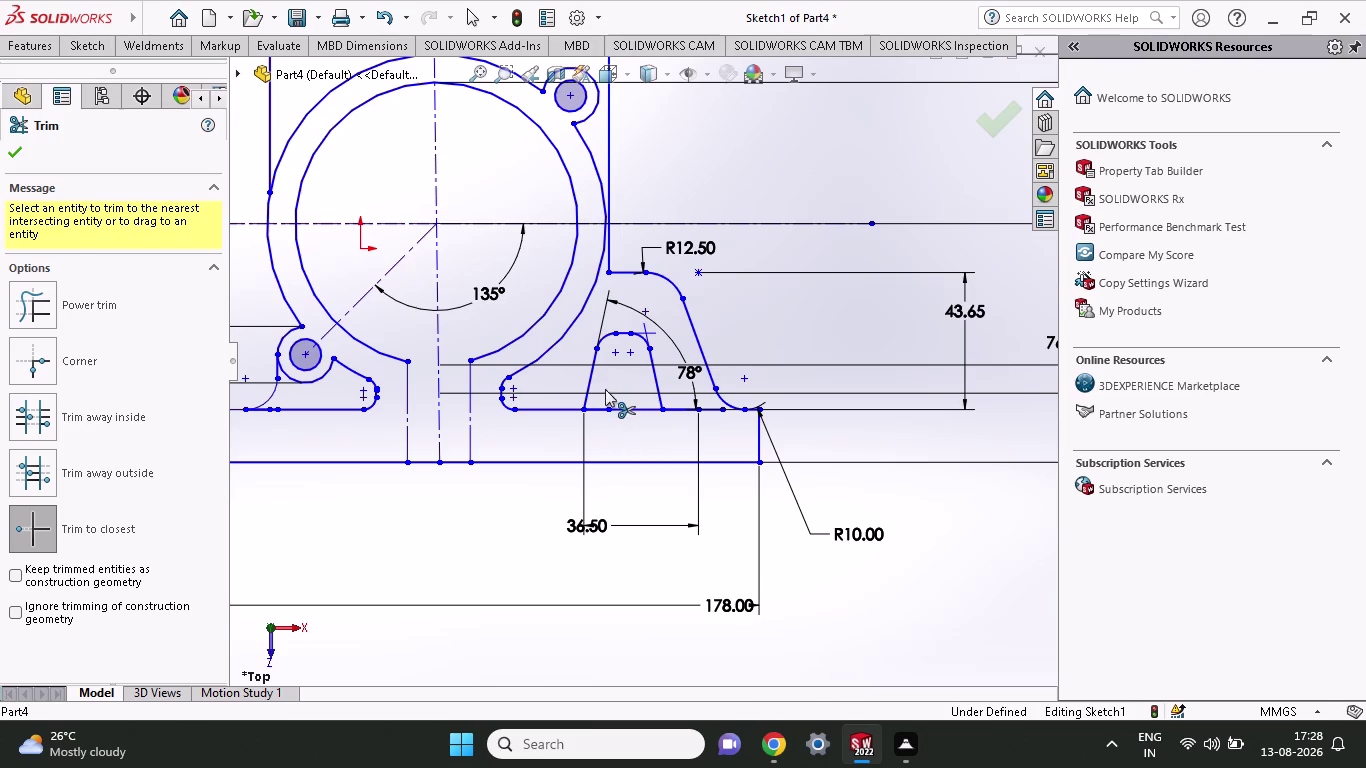
key(Escape)
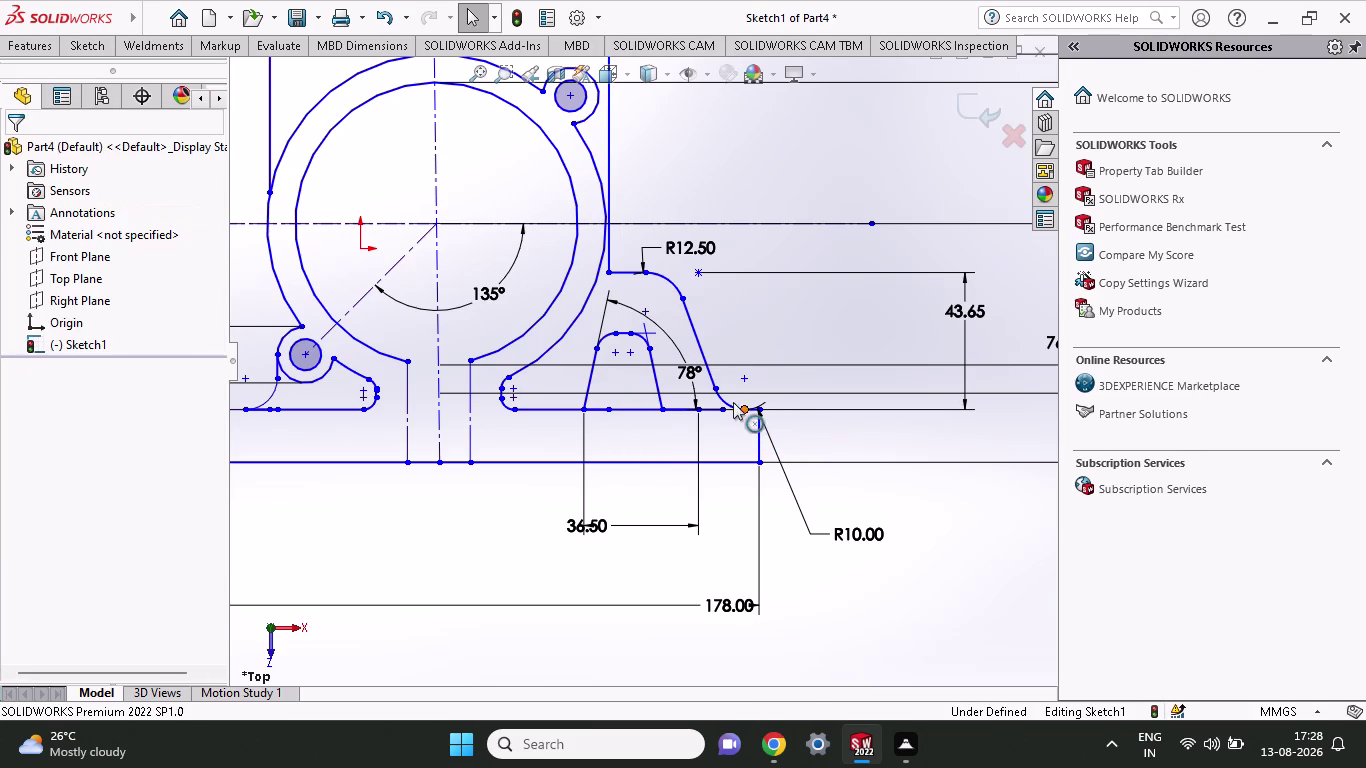
Drag the 78° angle label inside the cutout.
drag(682, 375, 620, 388)
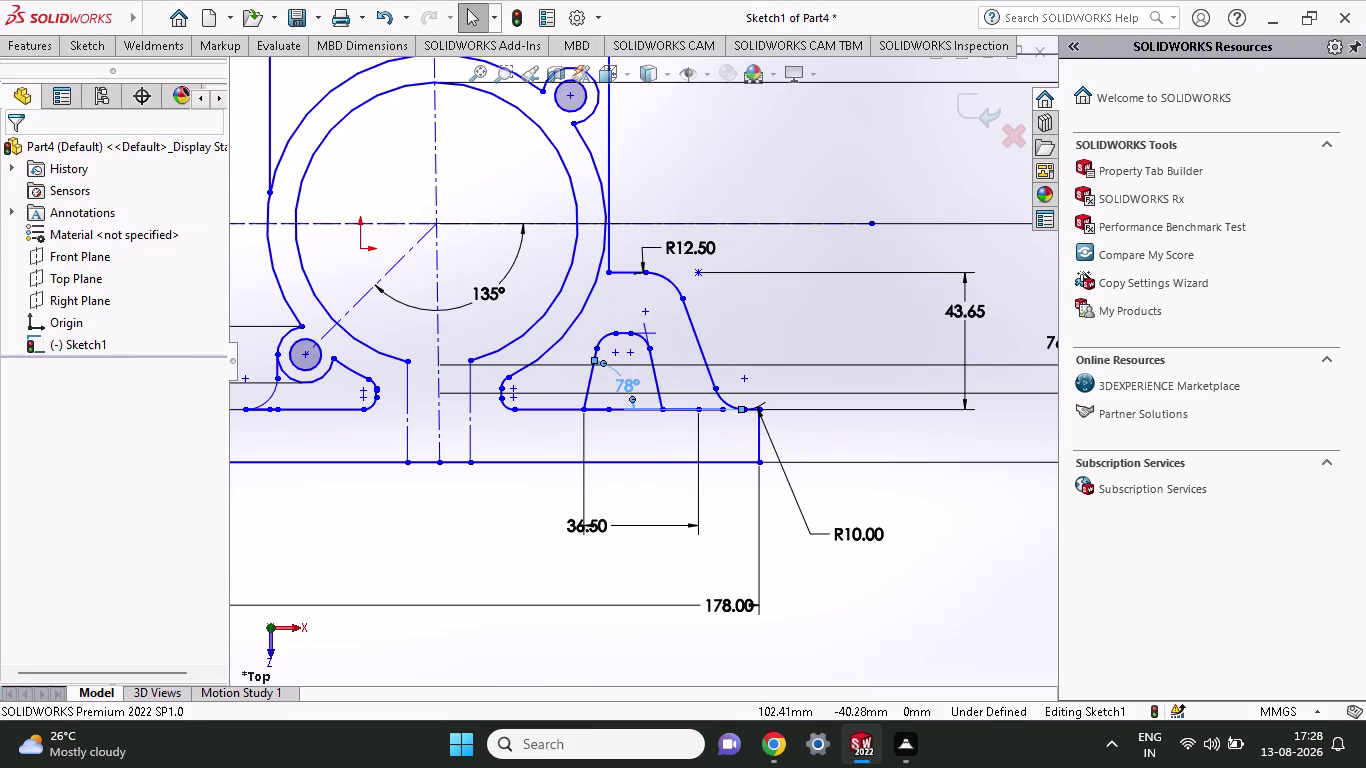
scroll(up, 3)
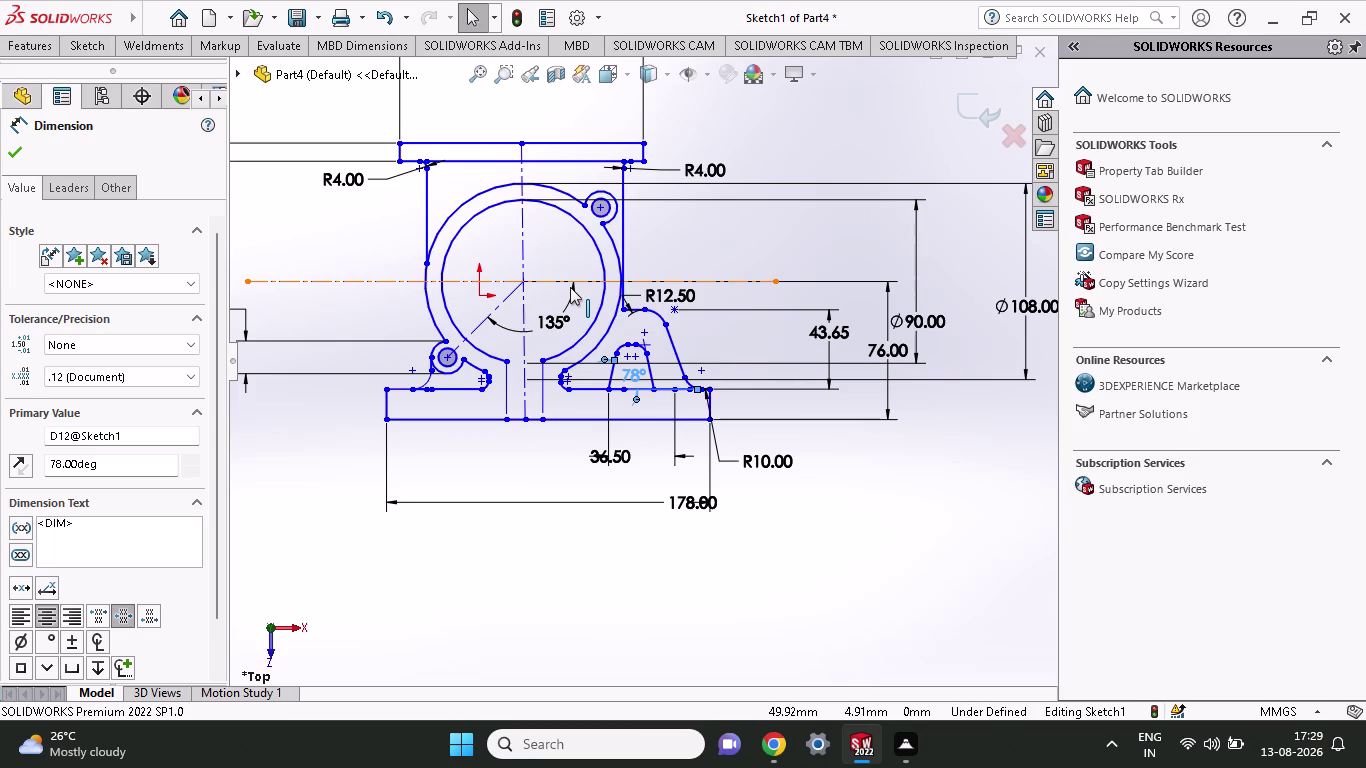
scroll(down, 3)
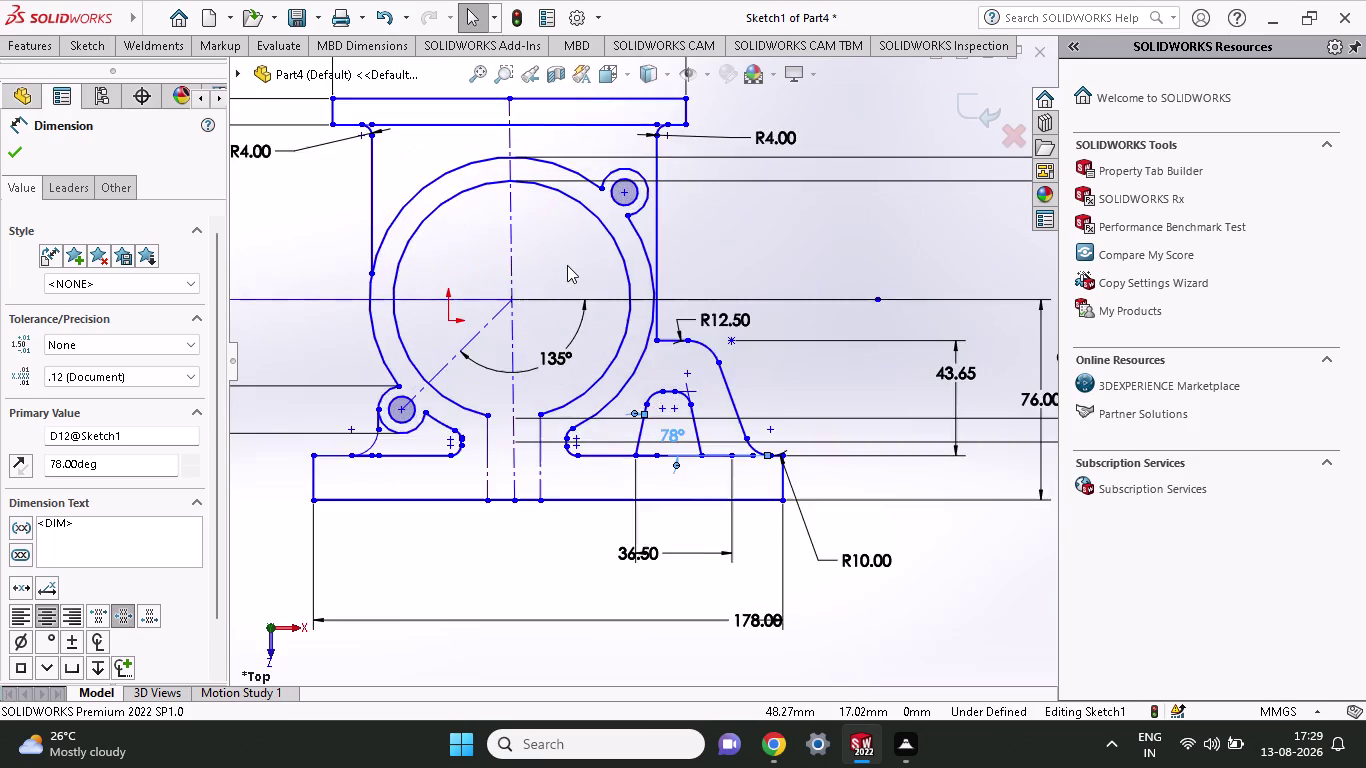
scroll(up, 3)
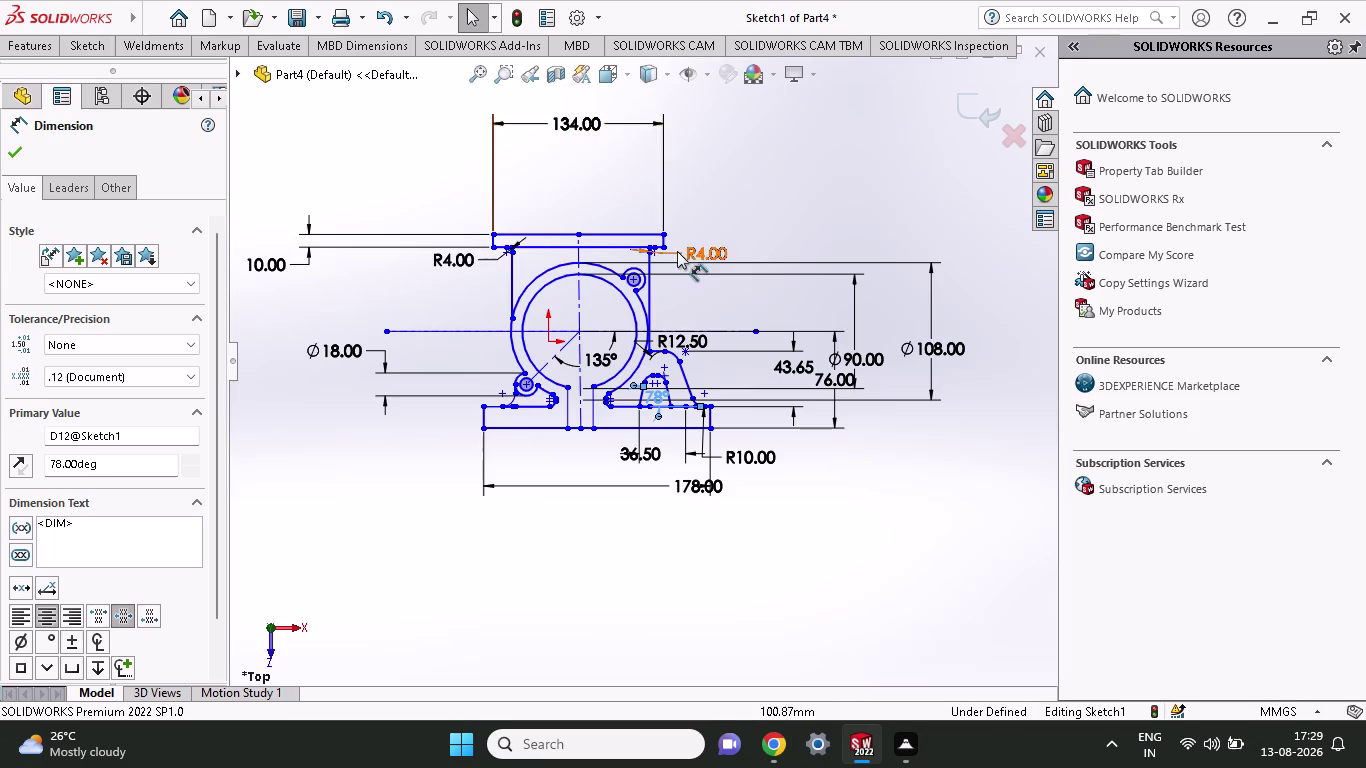
scroll(down, 3)
scroll(down, 3)
scroll(down, 3)
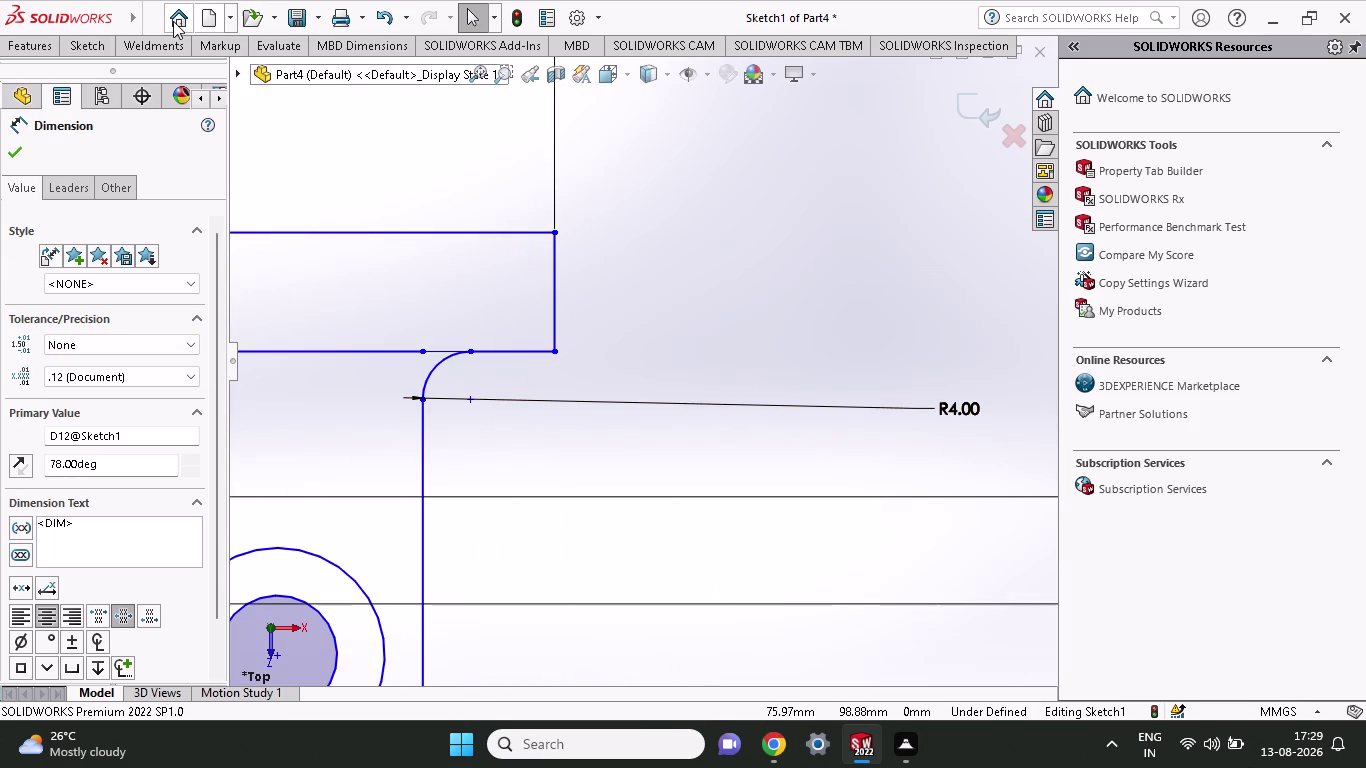
Fillet the right top-plate corner with a 4 mm radius.
click(89, 37)
click(210, 111)
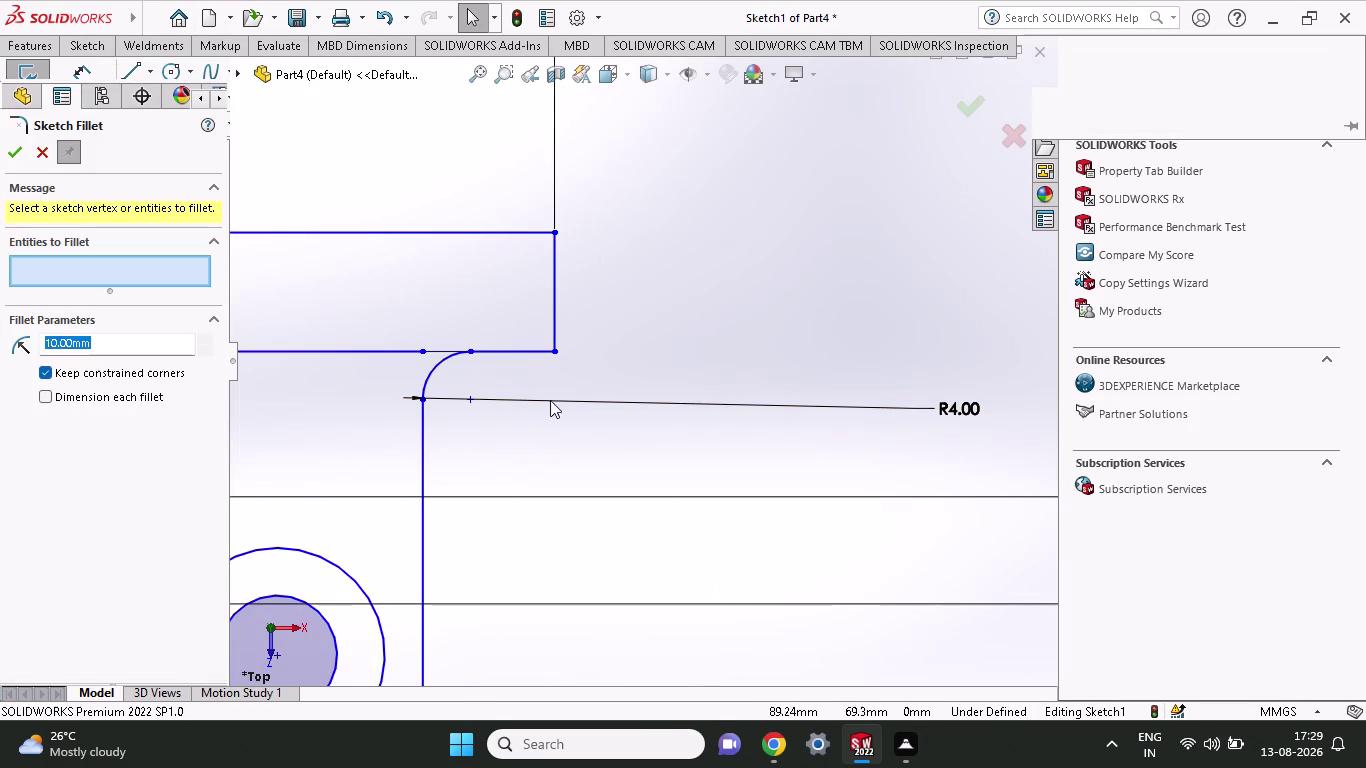
click(550, 331)
click(519, 349)
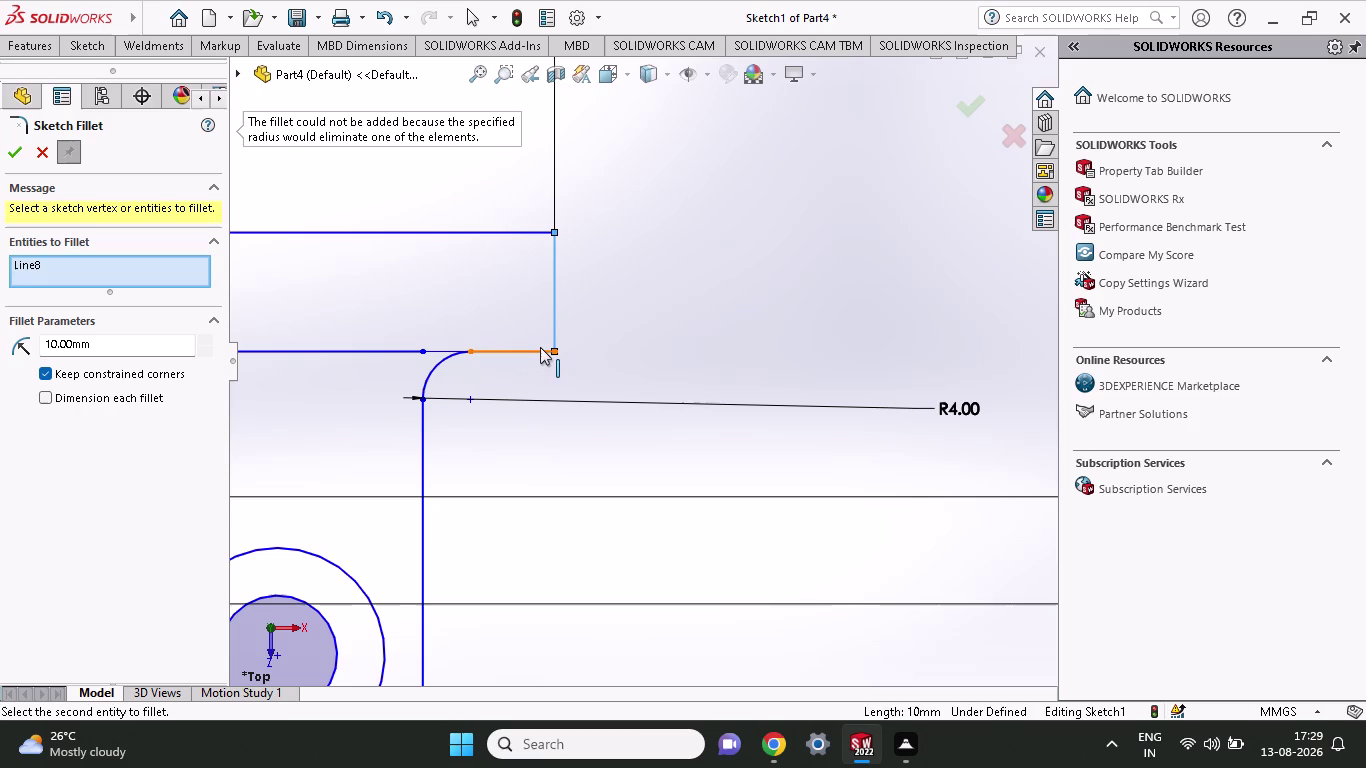
click(552, 348)
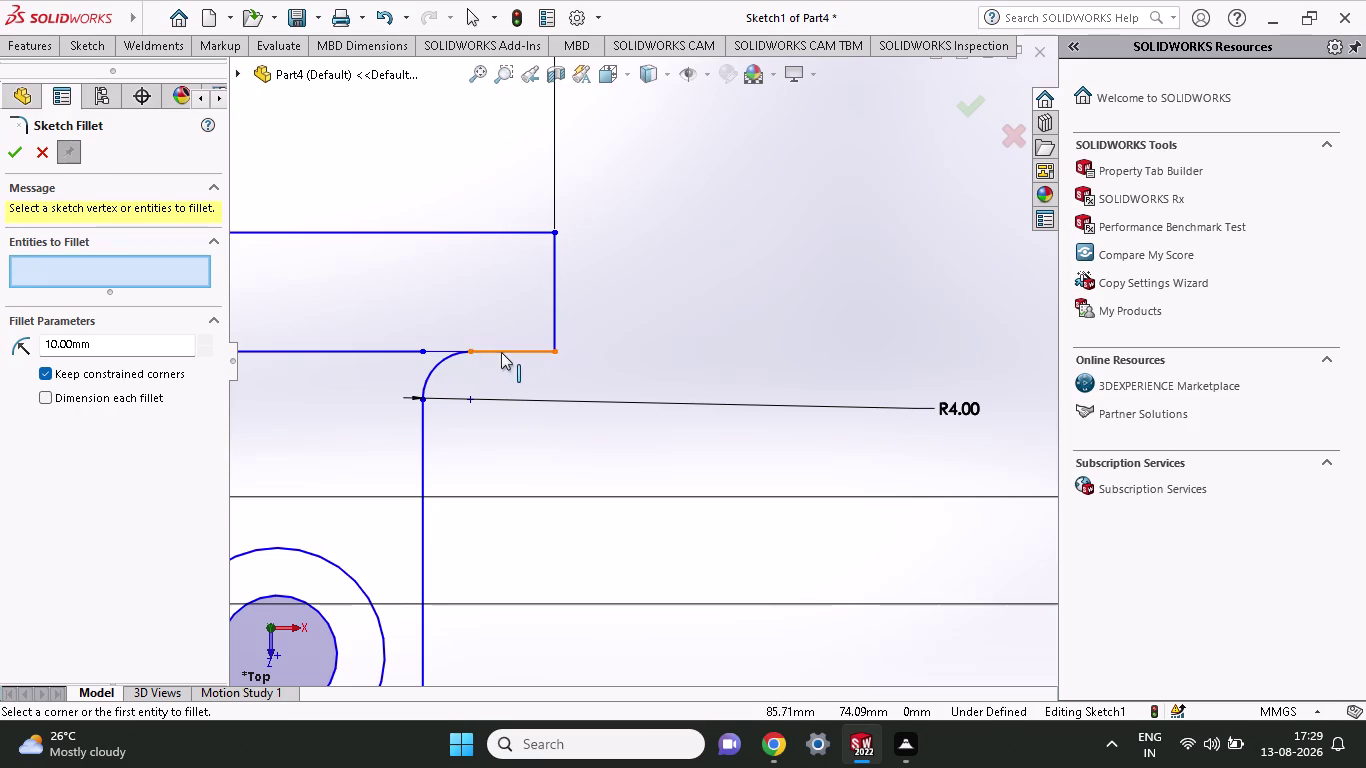
drag(152, 348, 0, 352)
key(4)
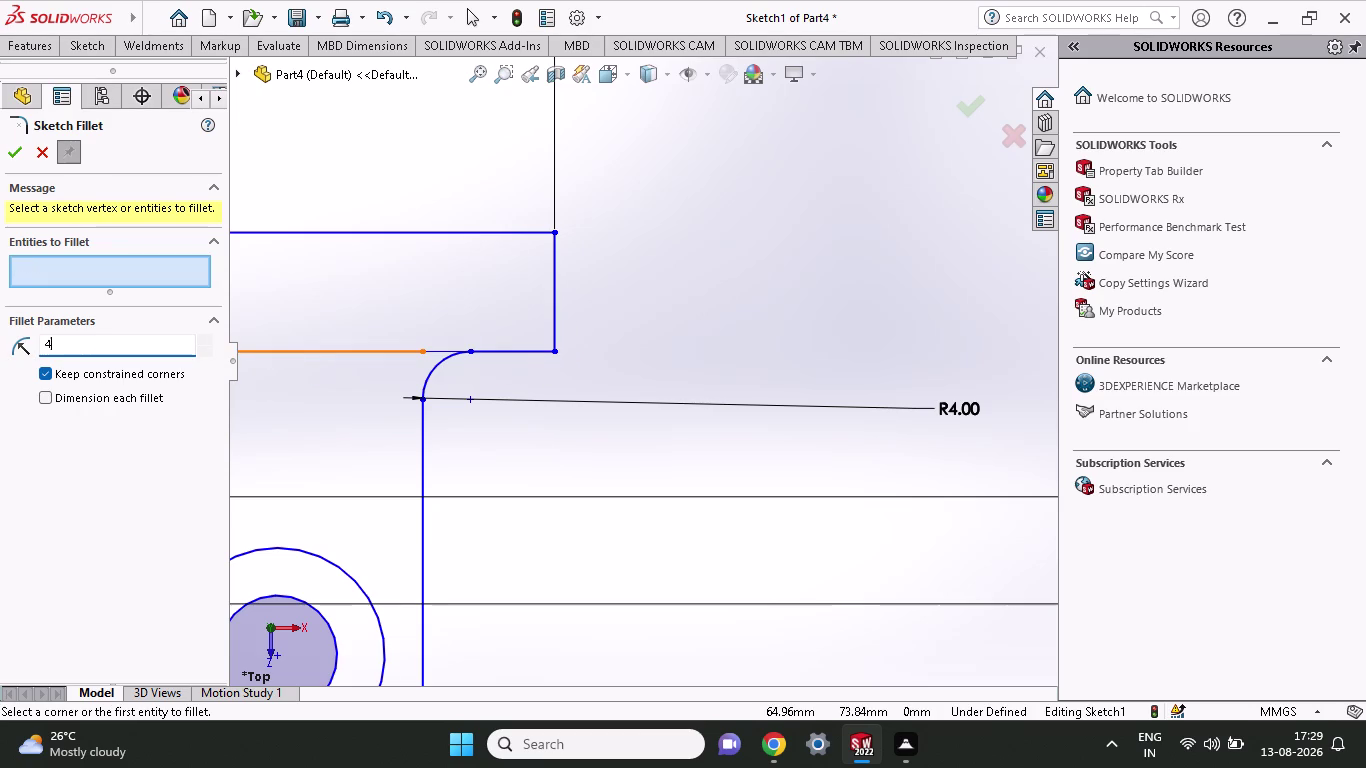
click(523, 350)
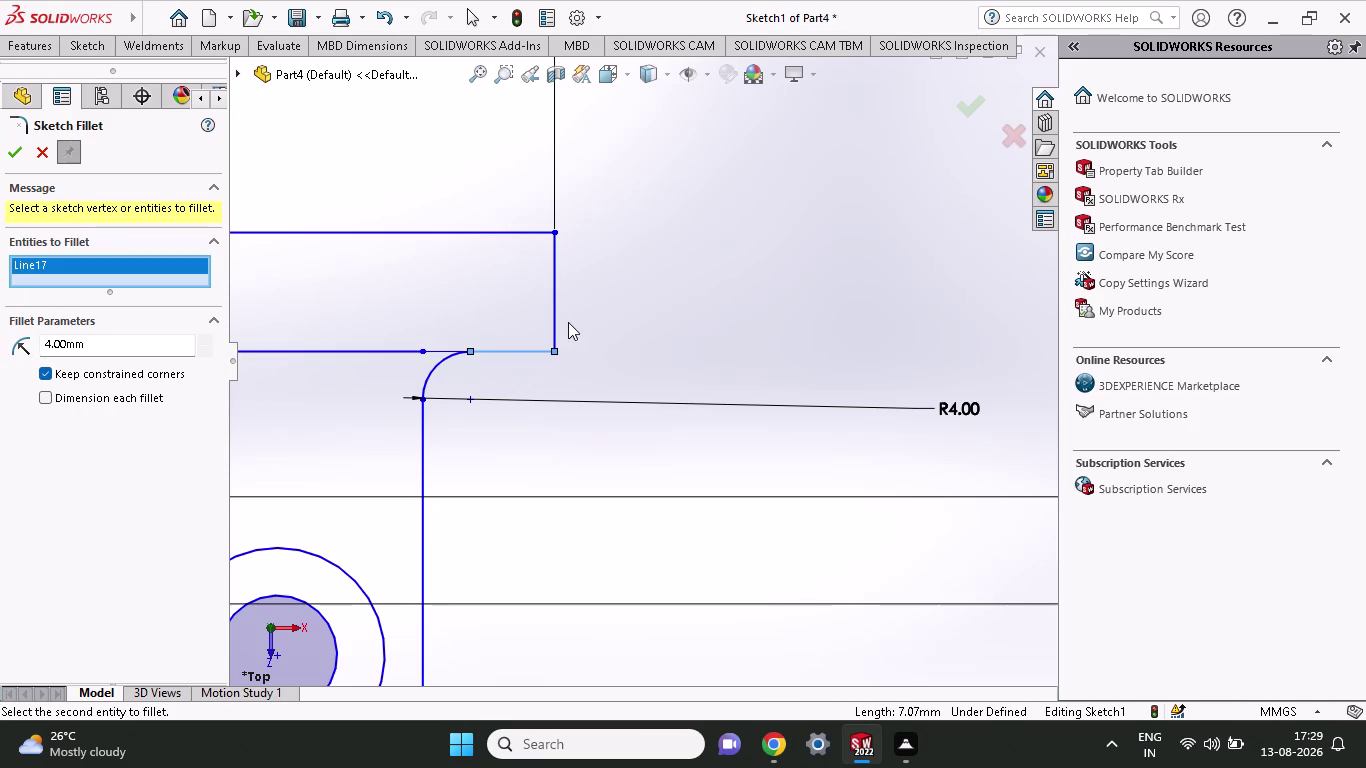
click(552, 321)
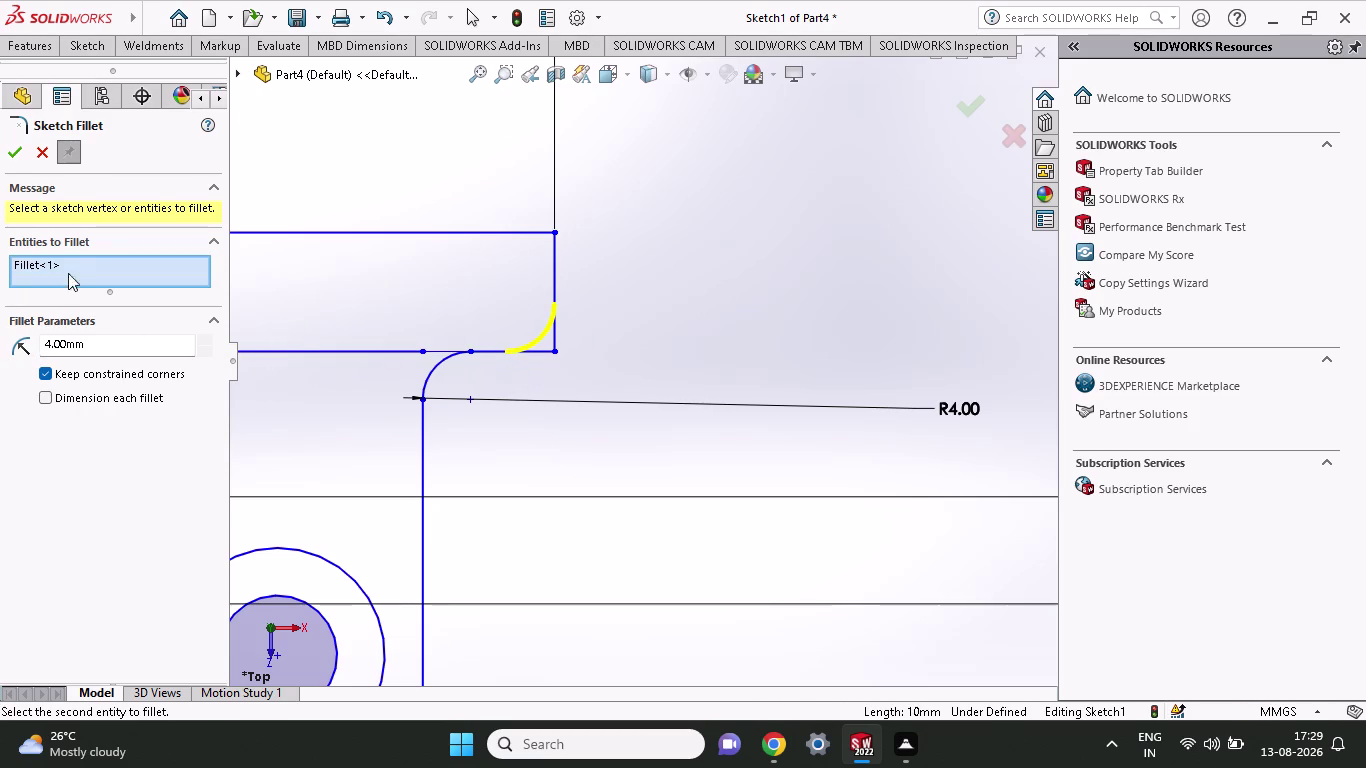
click(7, 156)
Fillet the left top-plate corner with the same 4 mm radius.
scroll(up, 3)
scroll(up, 3)
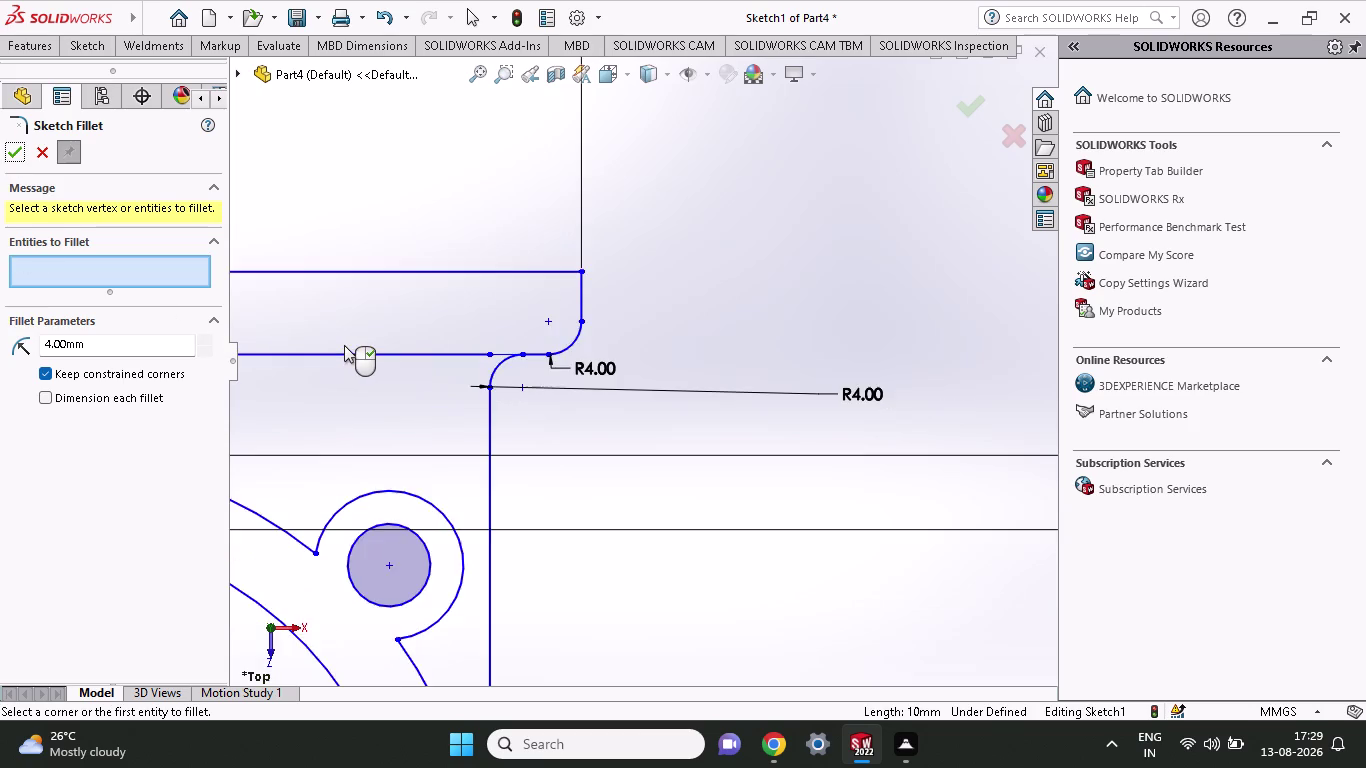
scroll(up, 3)
scroll(down, 3)
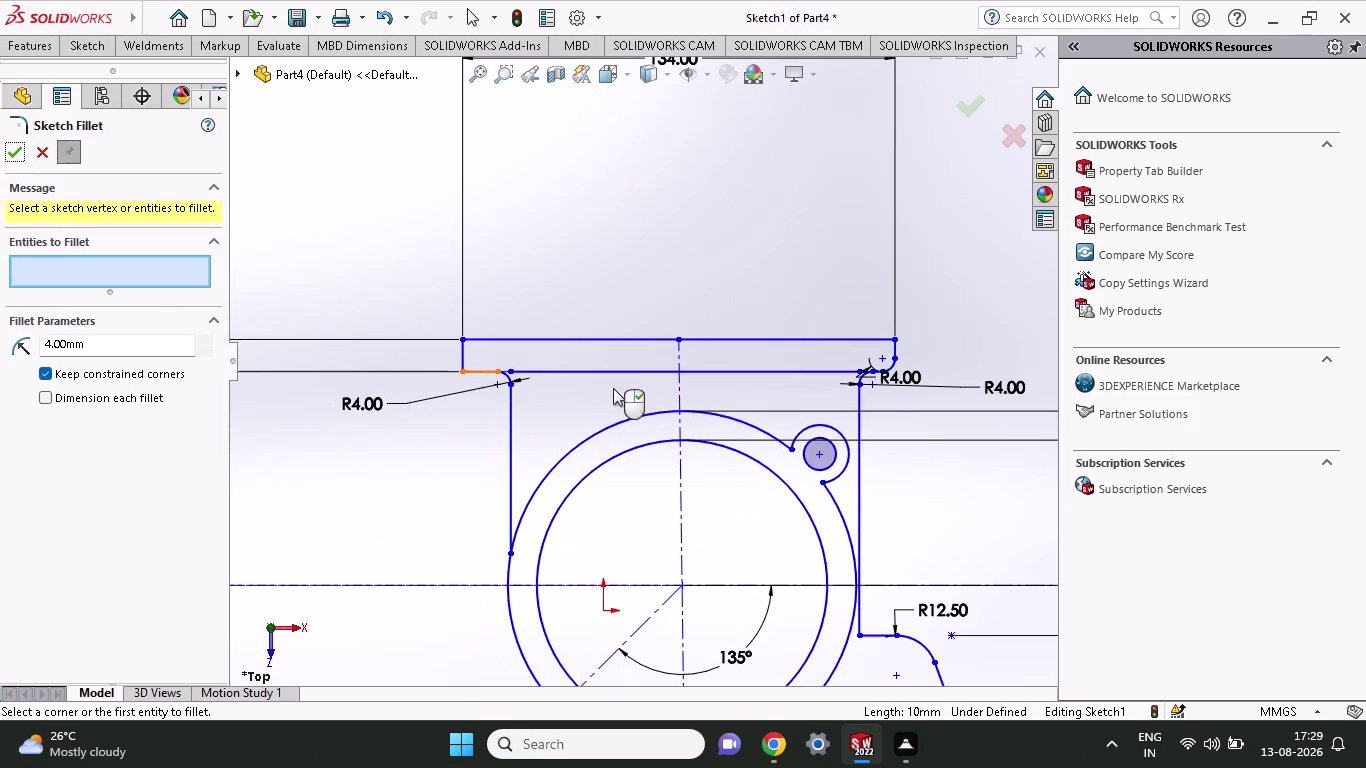
scroll(down, 3)
click(333, 363)
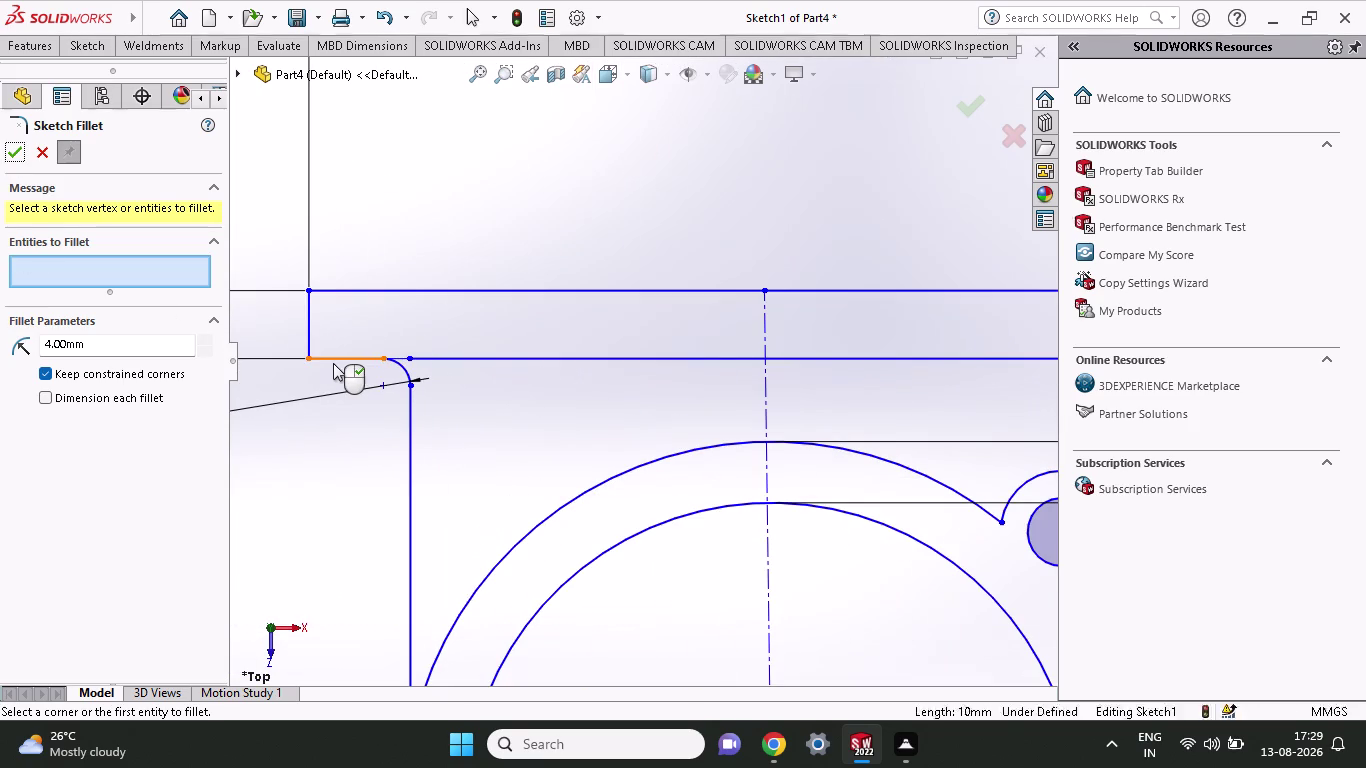
click(311, 329)
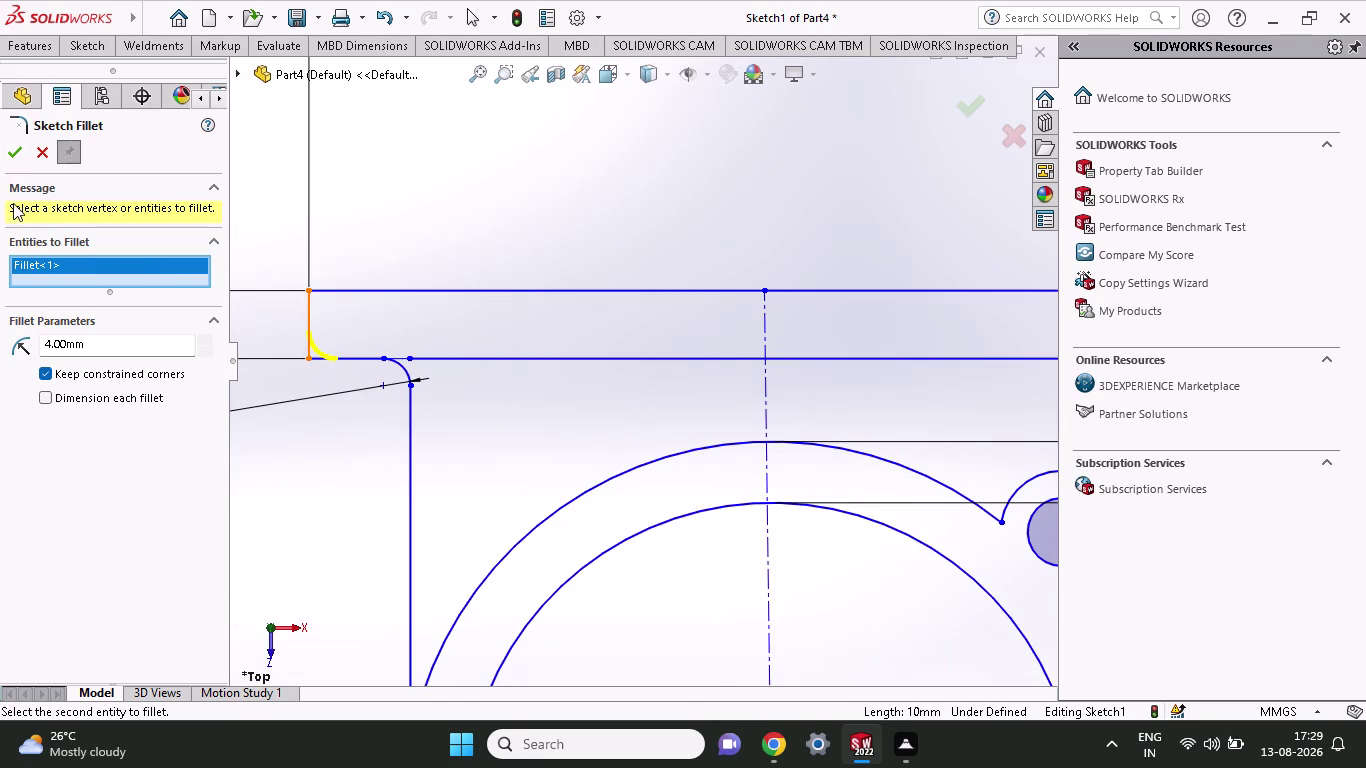
click(13, 152)
Nudge an R4.00 label near the top plate and close Sketch Fillet.
scroll(up, 3)
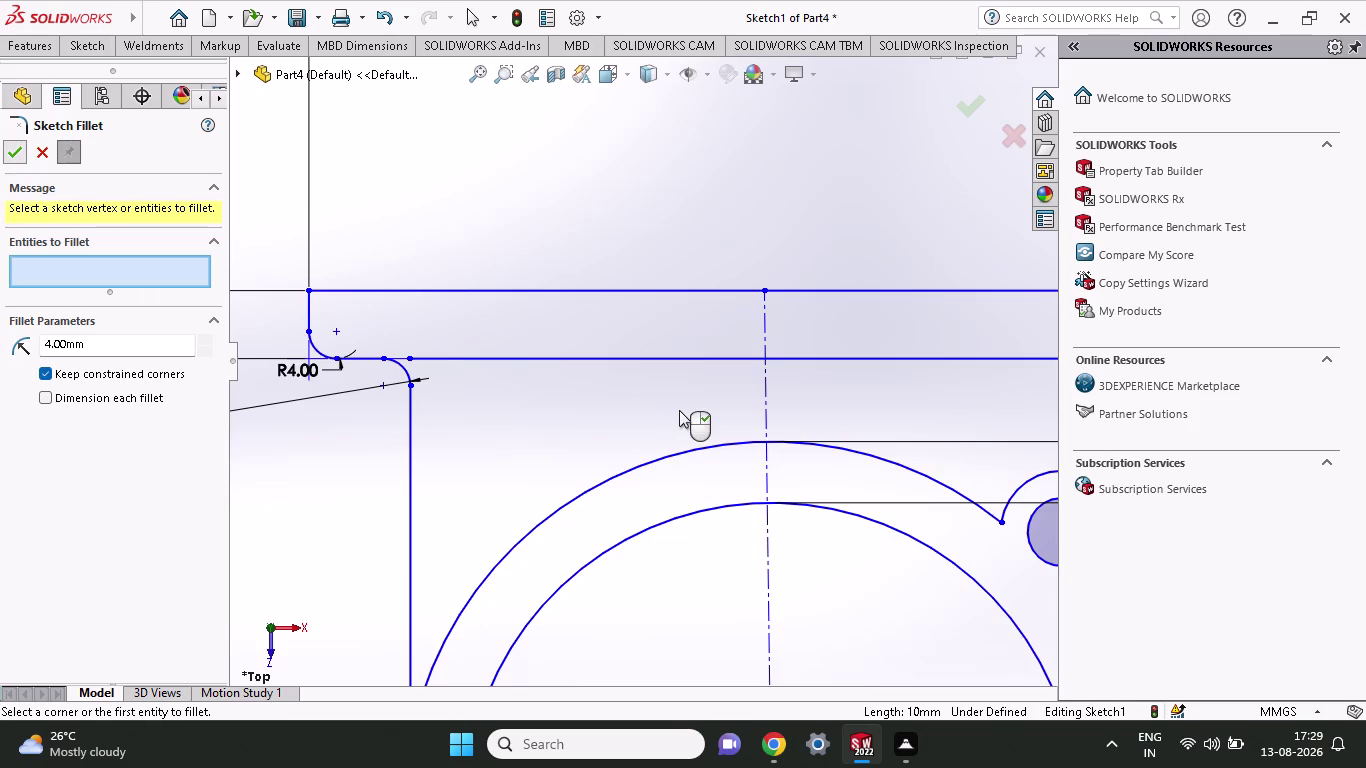
scroll(up, 3)
scroll(up, 3)
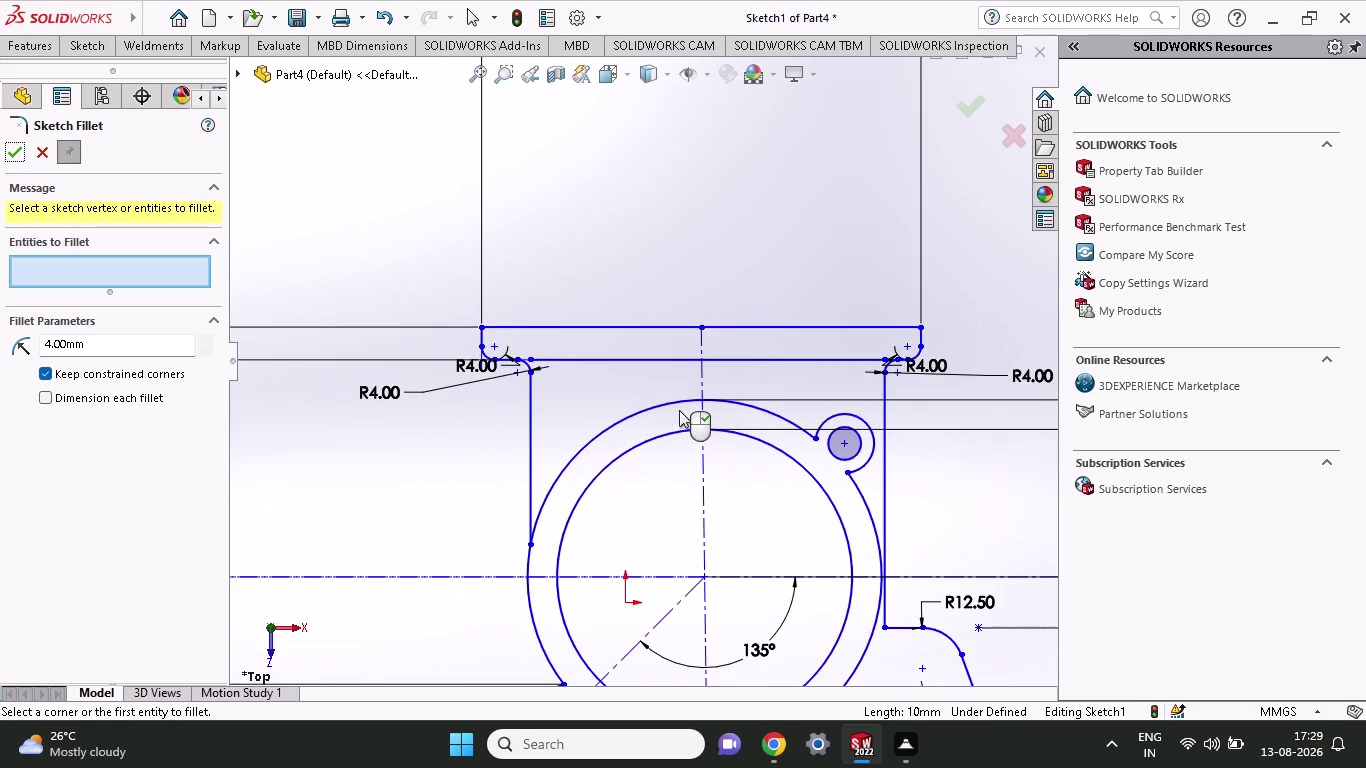
scroll(up, 3)
scroll(up, 3)
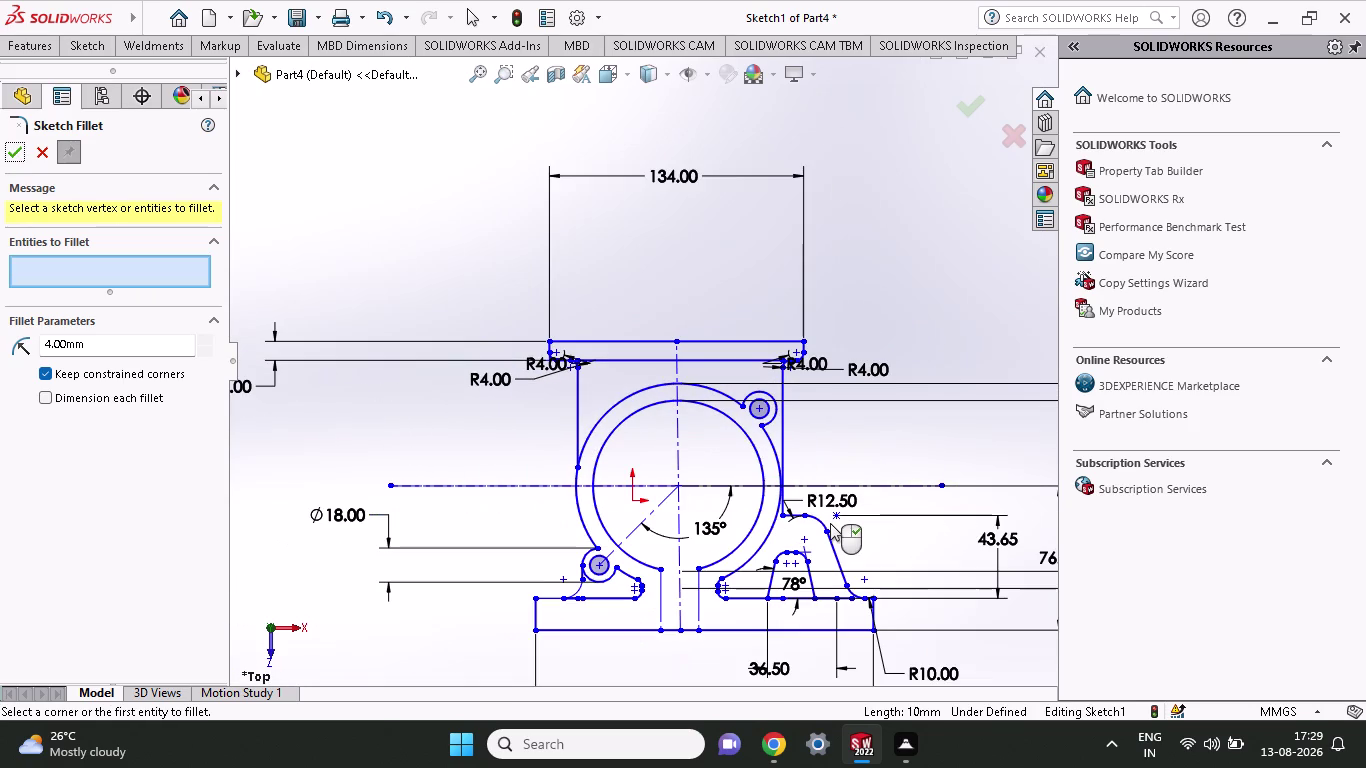
scroll(up, 3)
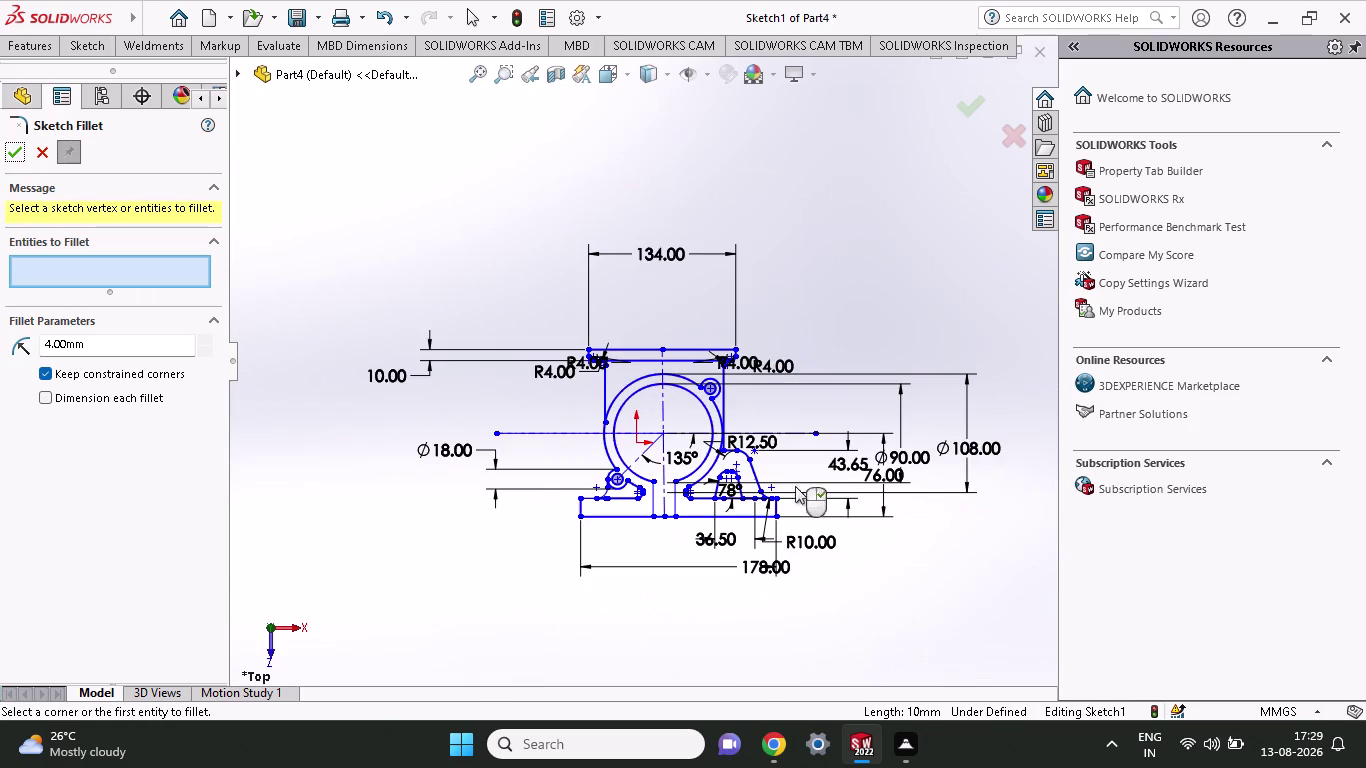
scroll(down, 3)
scroll(down, 3)
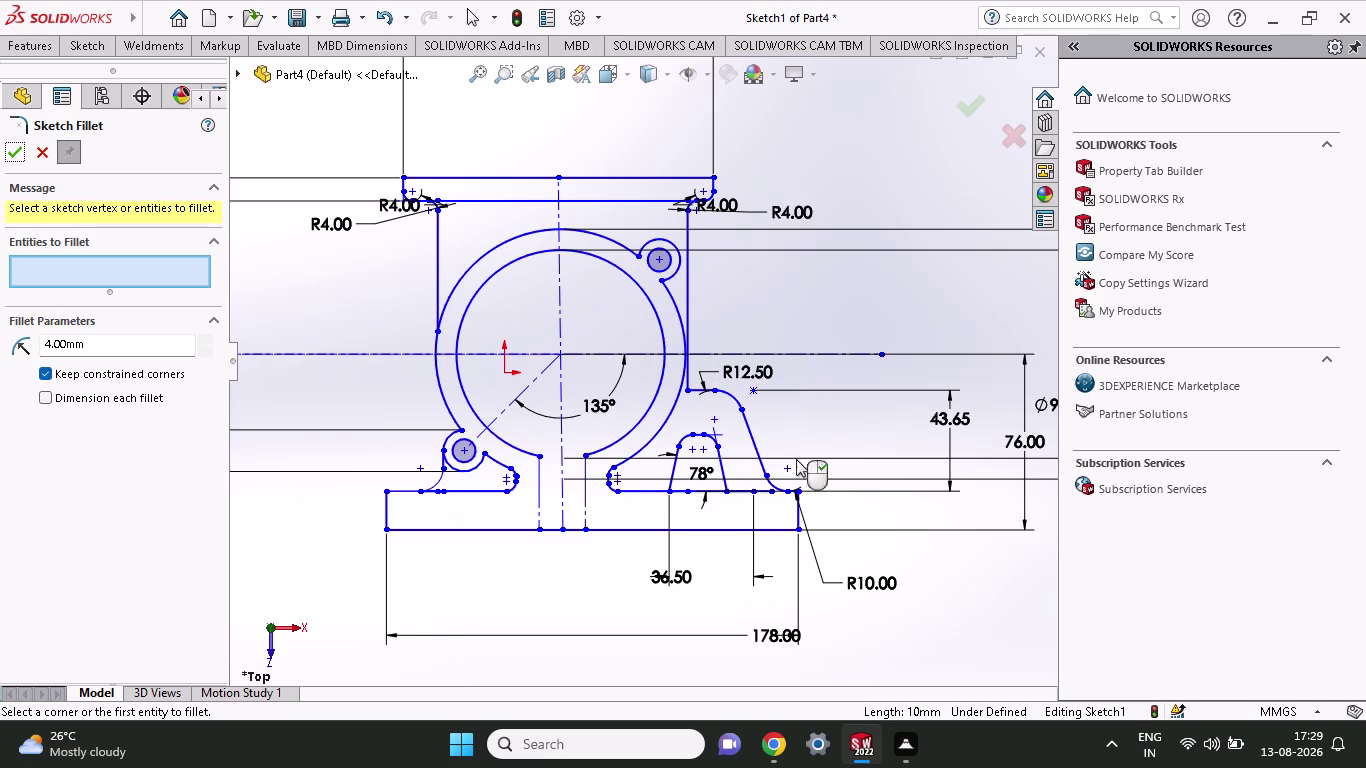
drag(390, 199, 377, 238)
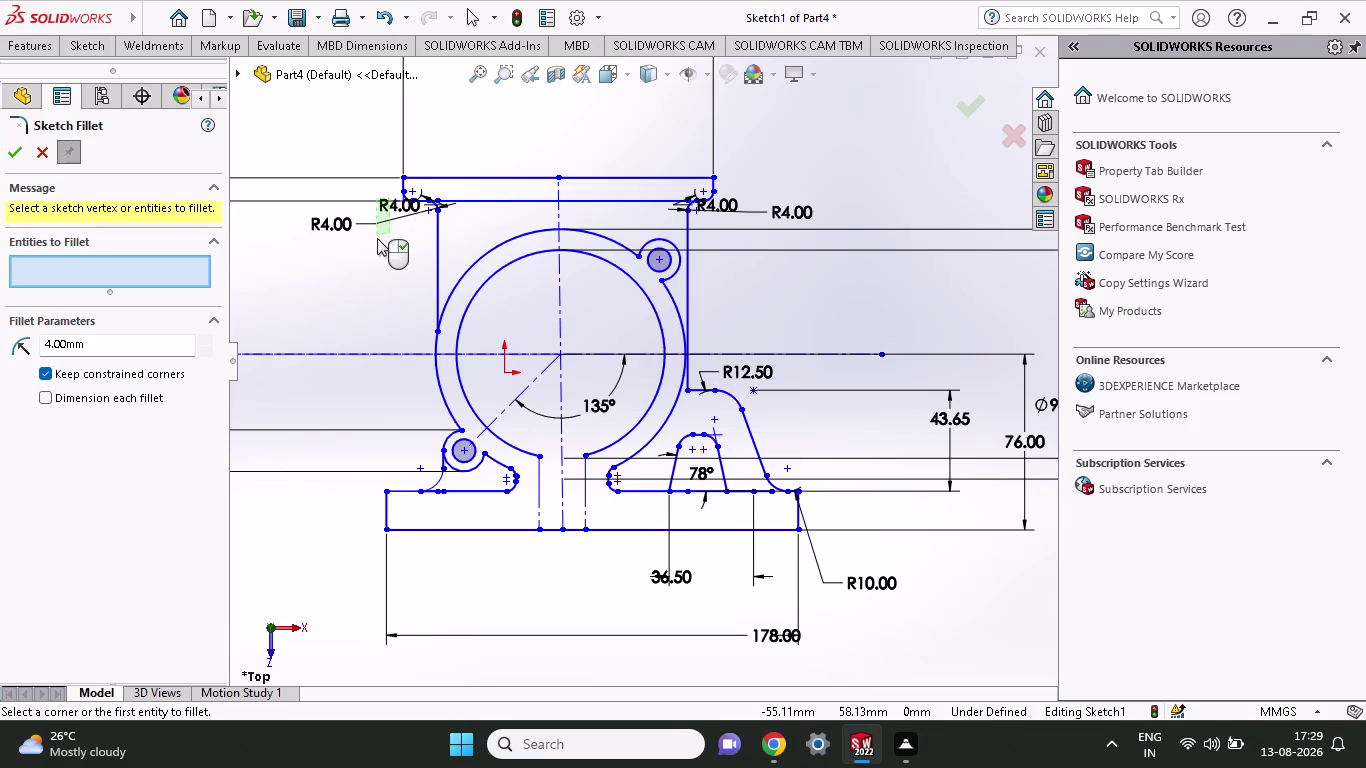
drag(377, 238, 377, 239)
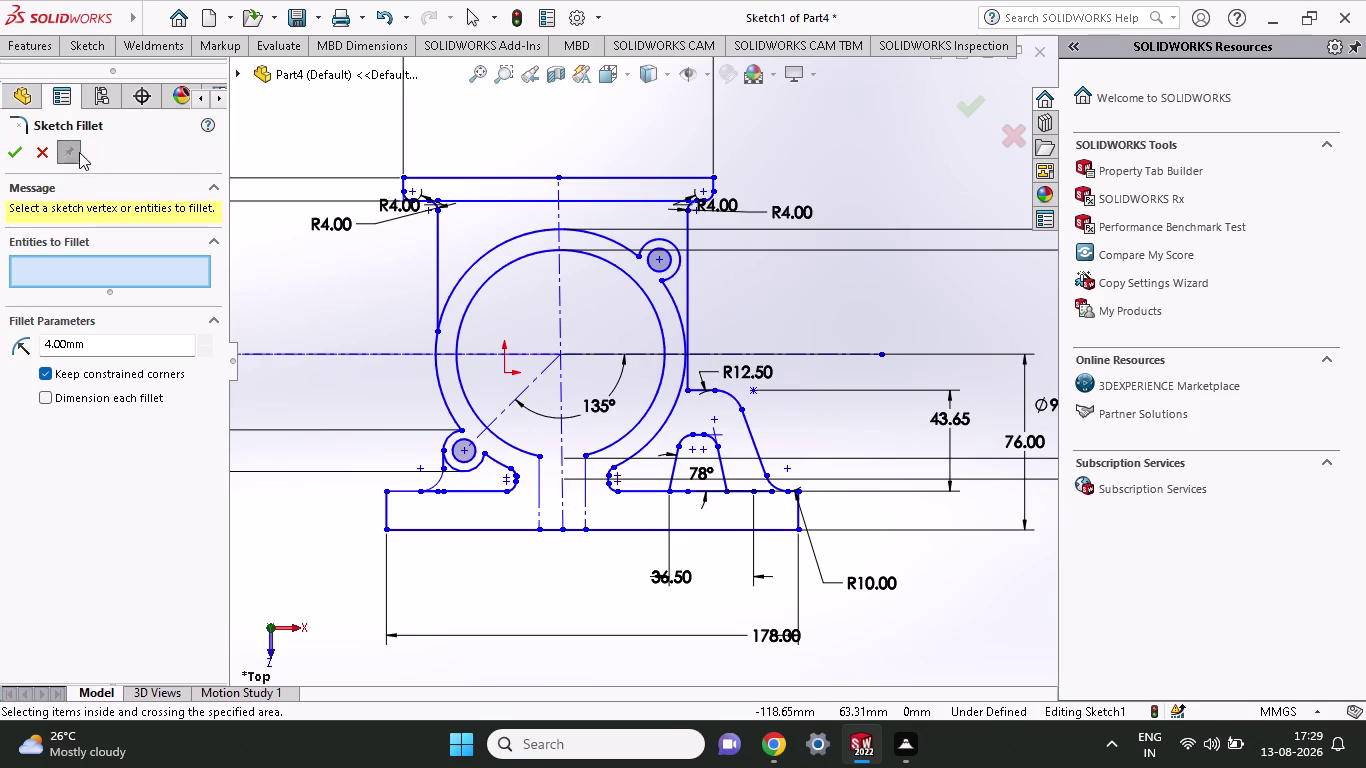
click(19, 152)
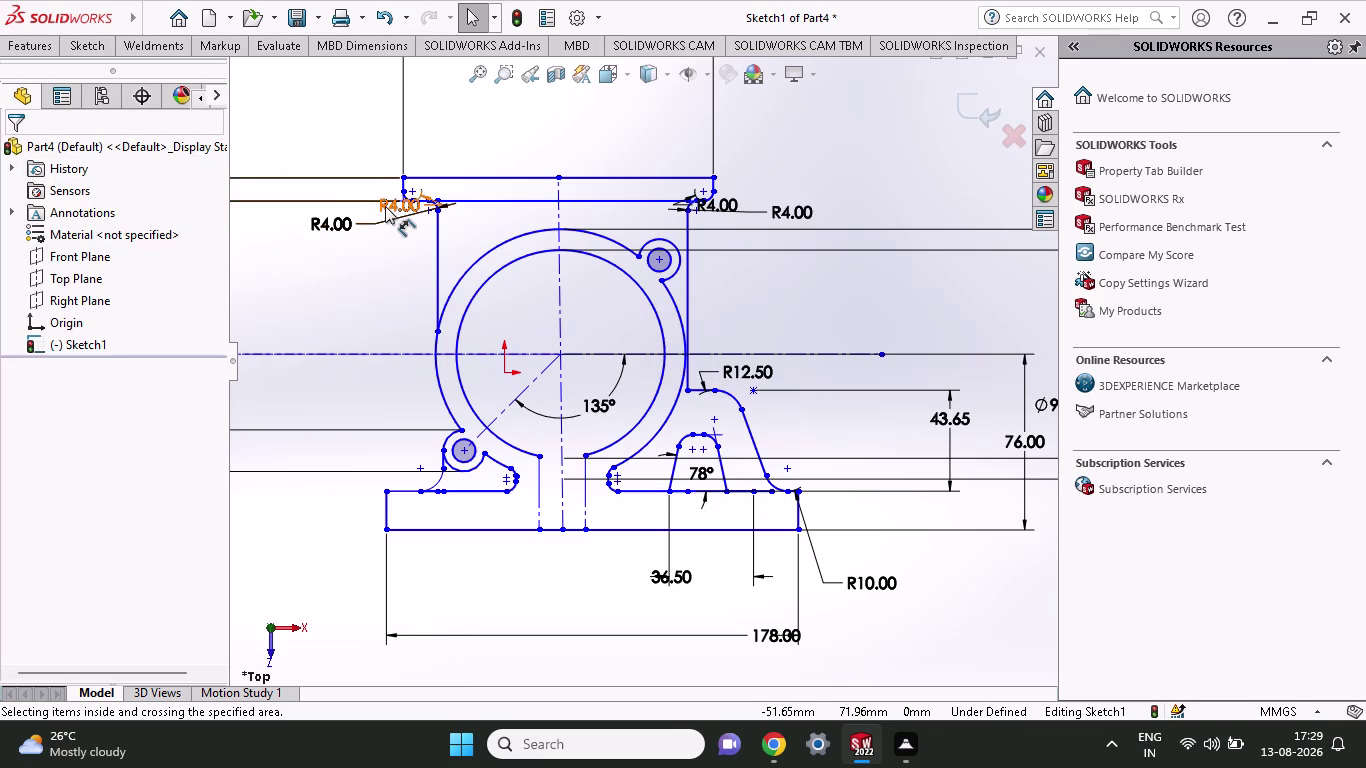
Drag the four R4.00 labels above and beside the top plate corners.
drag(385, 206, 375, 254)
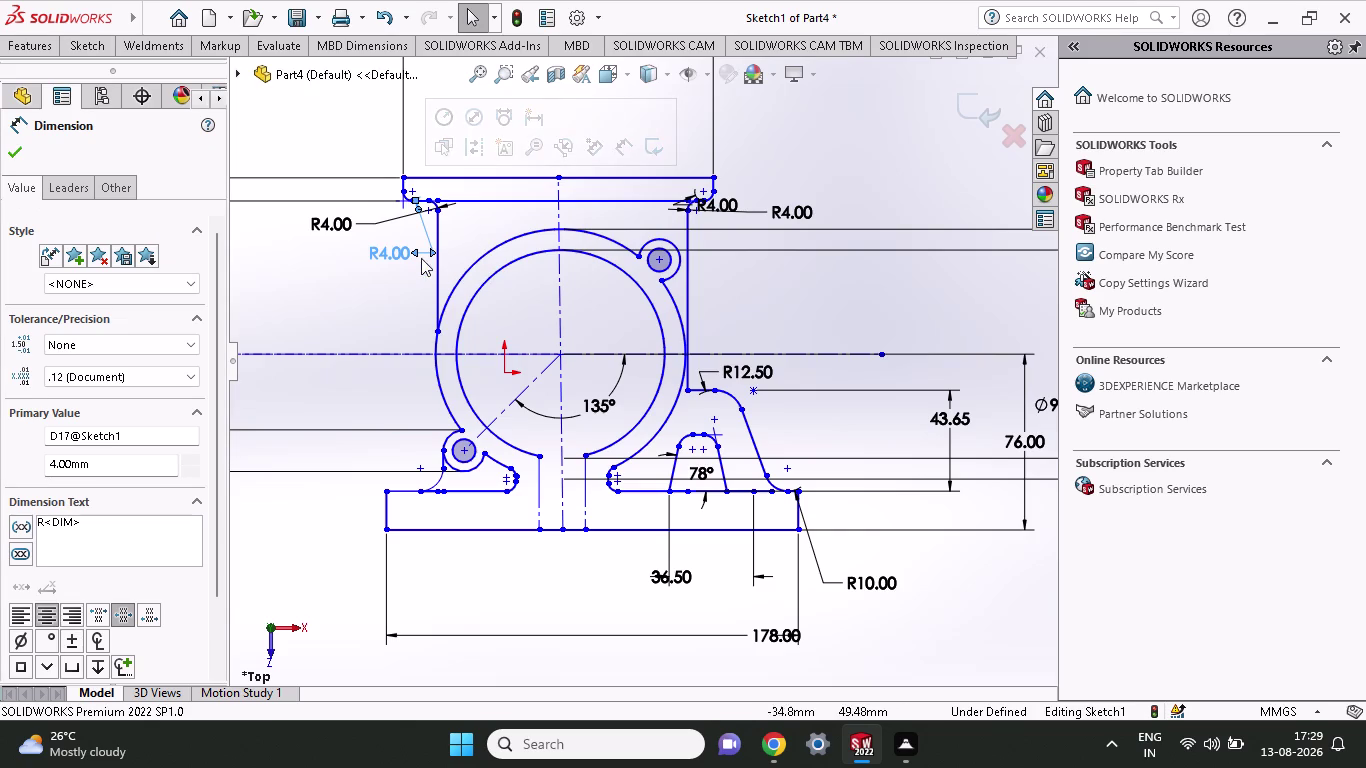
drag(405, 255, 310, 138)
drag(716, 206, 784, 154)
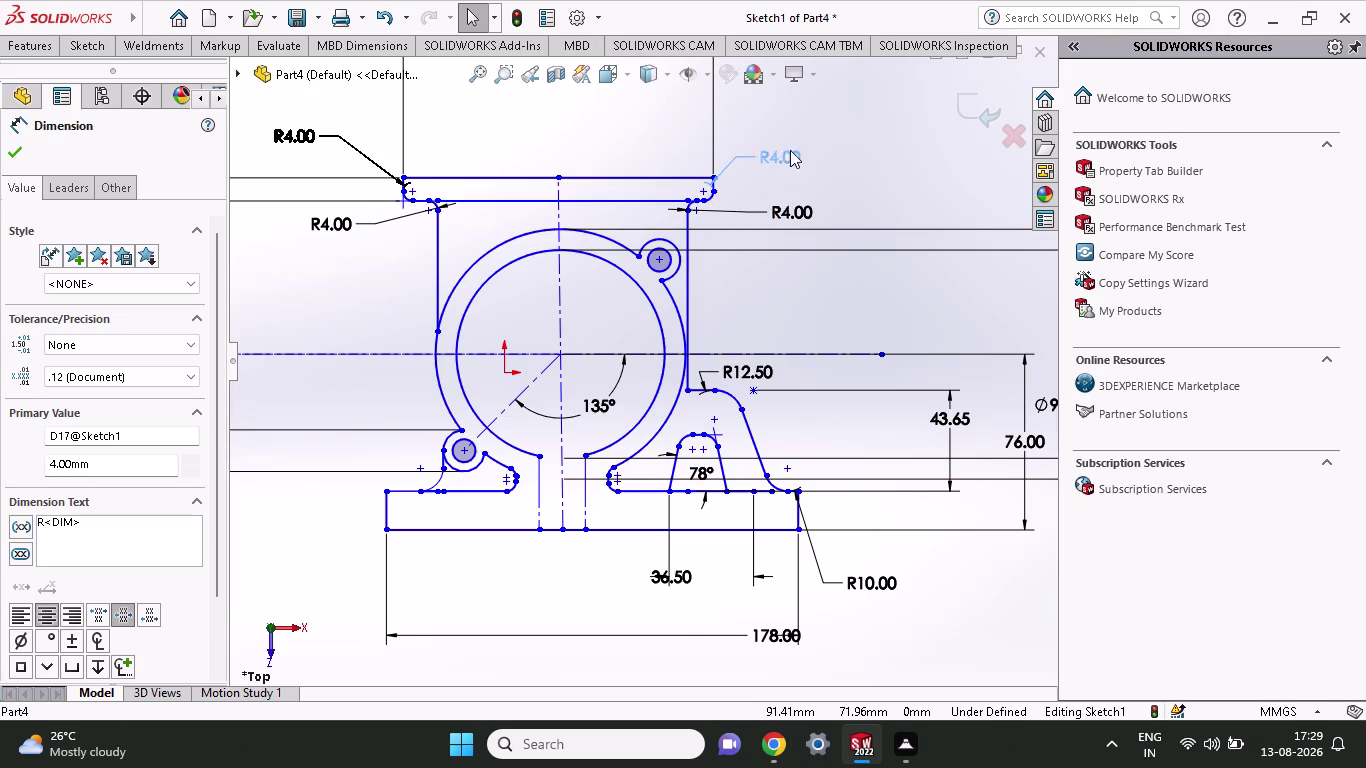
drag(784, 154, 824, 120)
drag(793, 208, 826, 161)
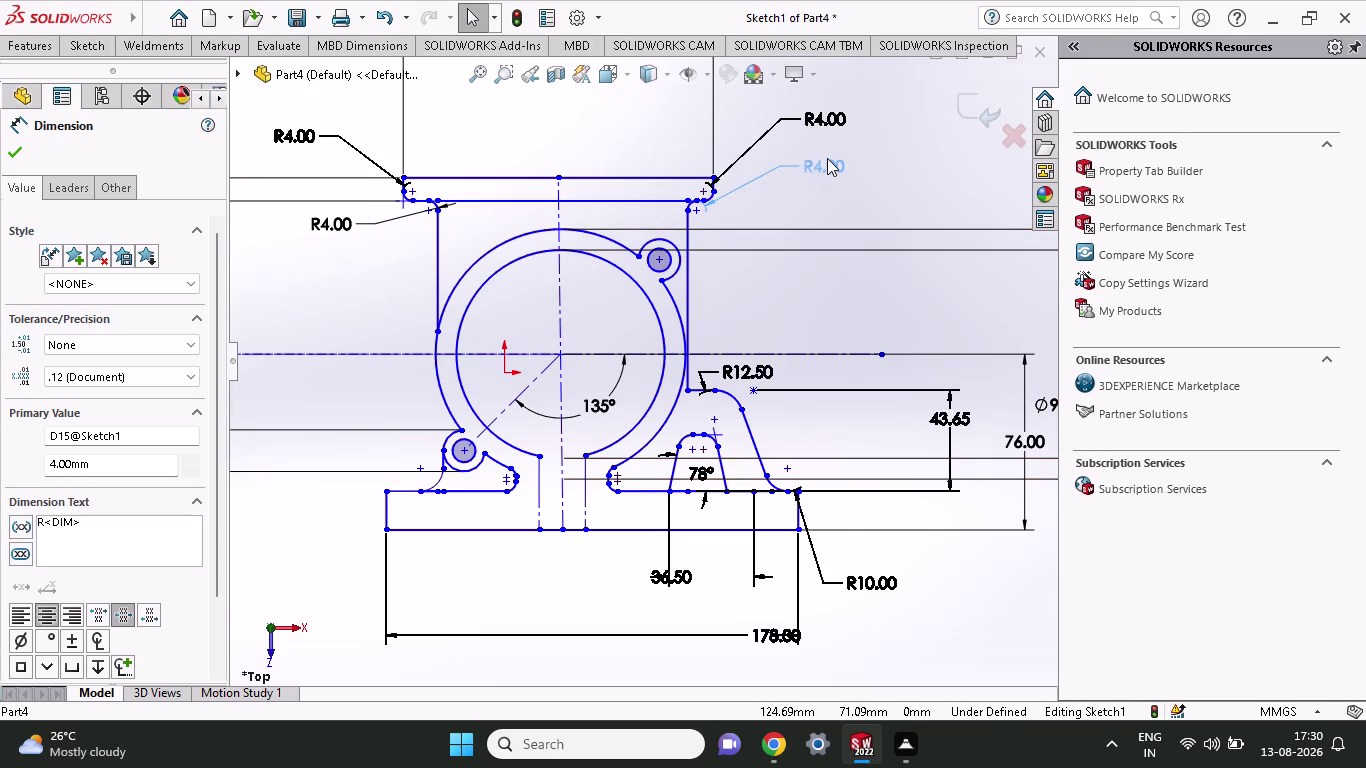
drag(826, 161, 837, 150)
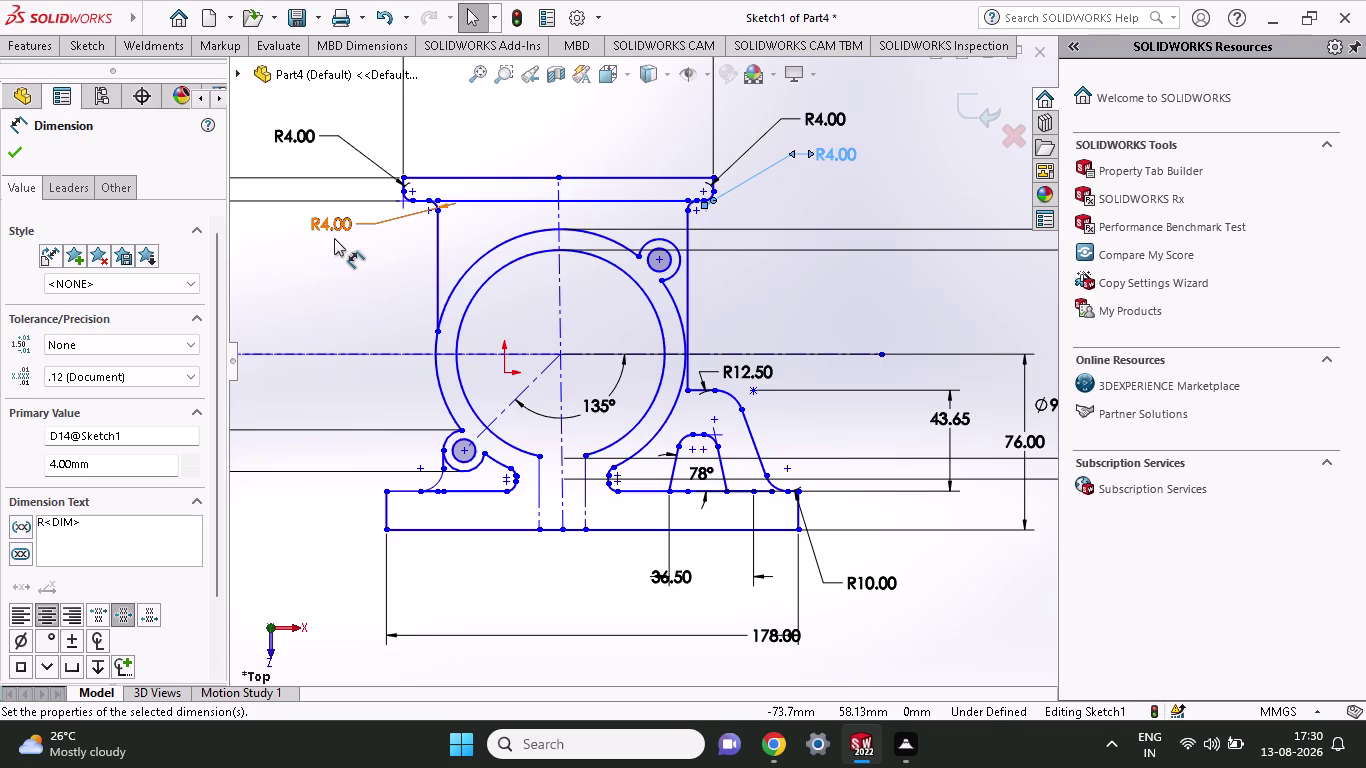
drag(334, 226, 287, 183)
drag(279, 174, 270, 165)
double_click(270, 164)
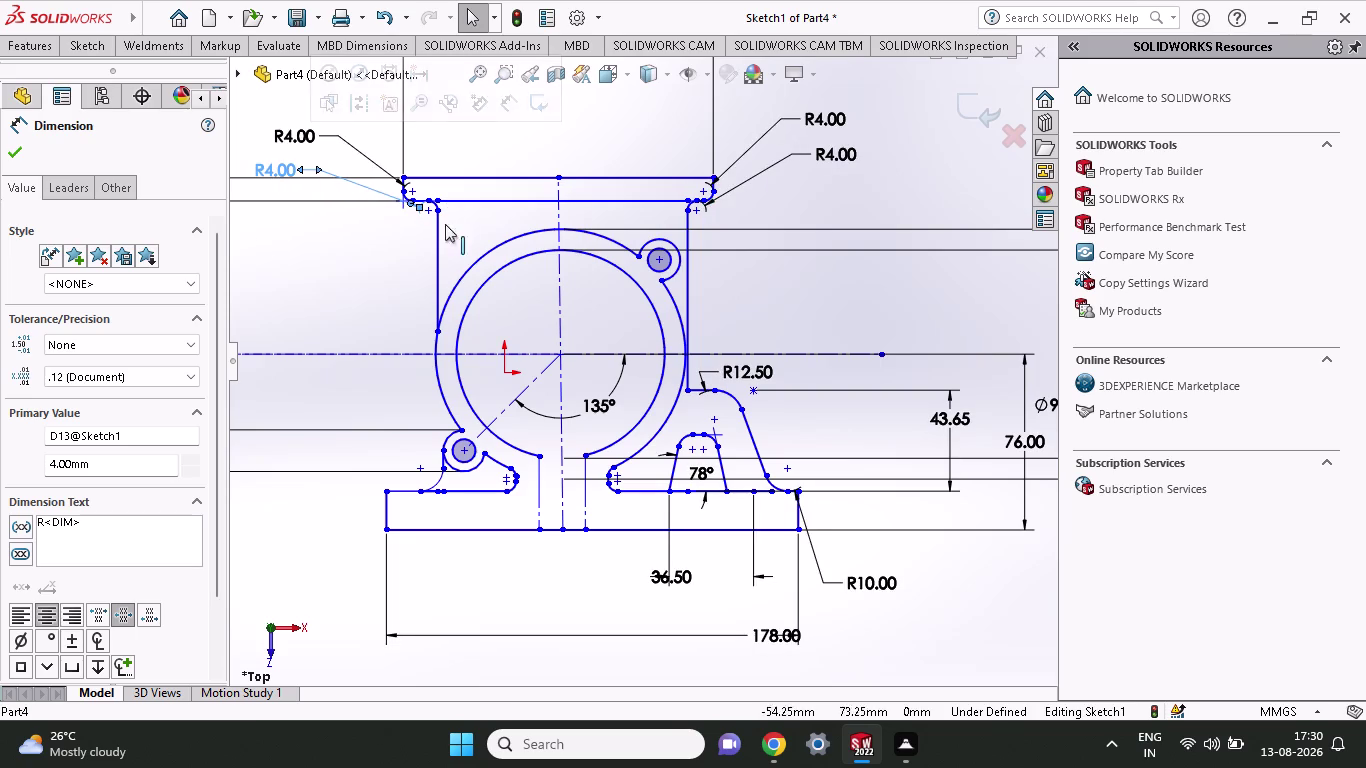
click(8, 152)
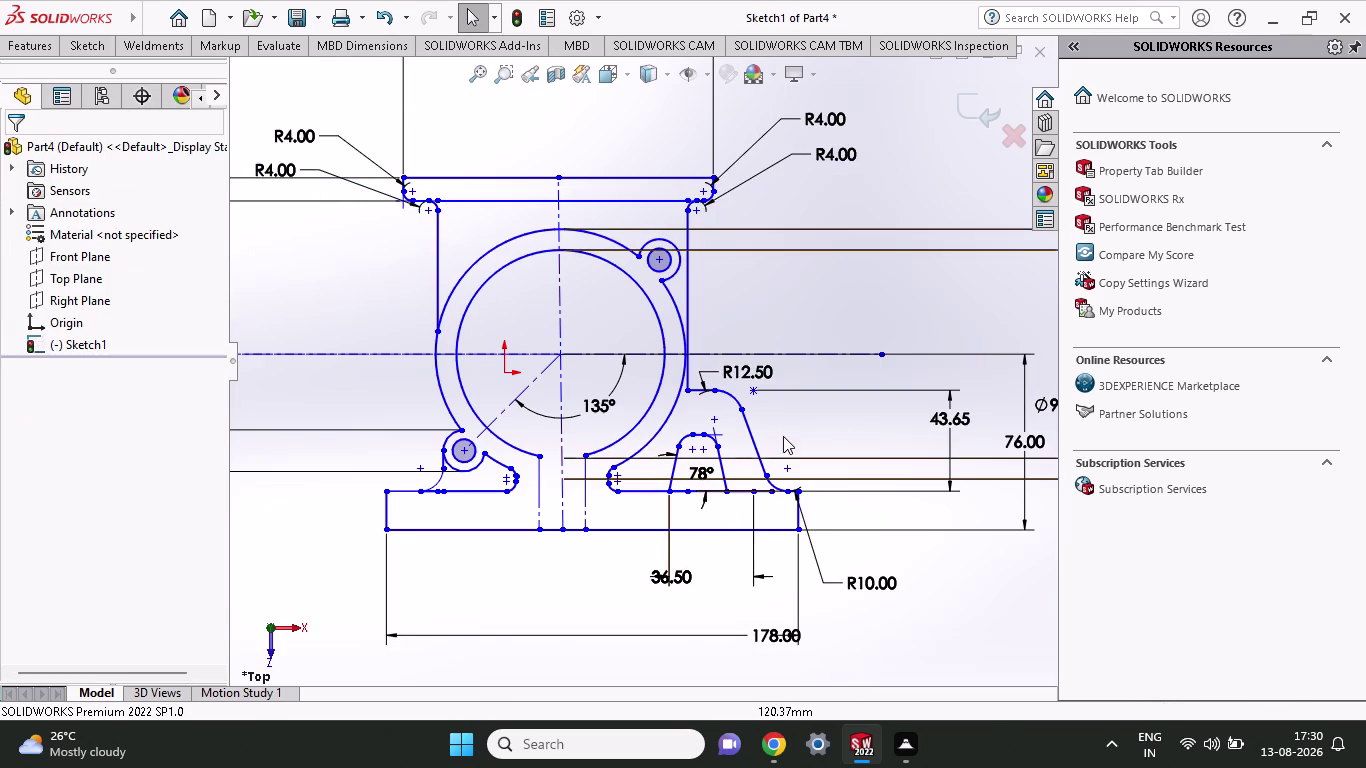
Deselect, then window-select the entire housing sketch geometry.
click(885, 310)
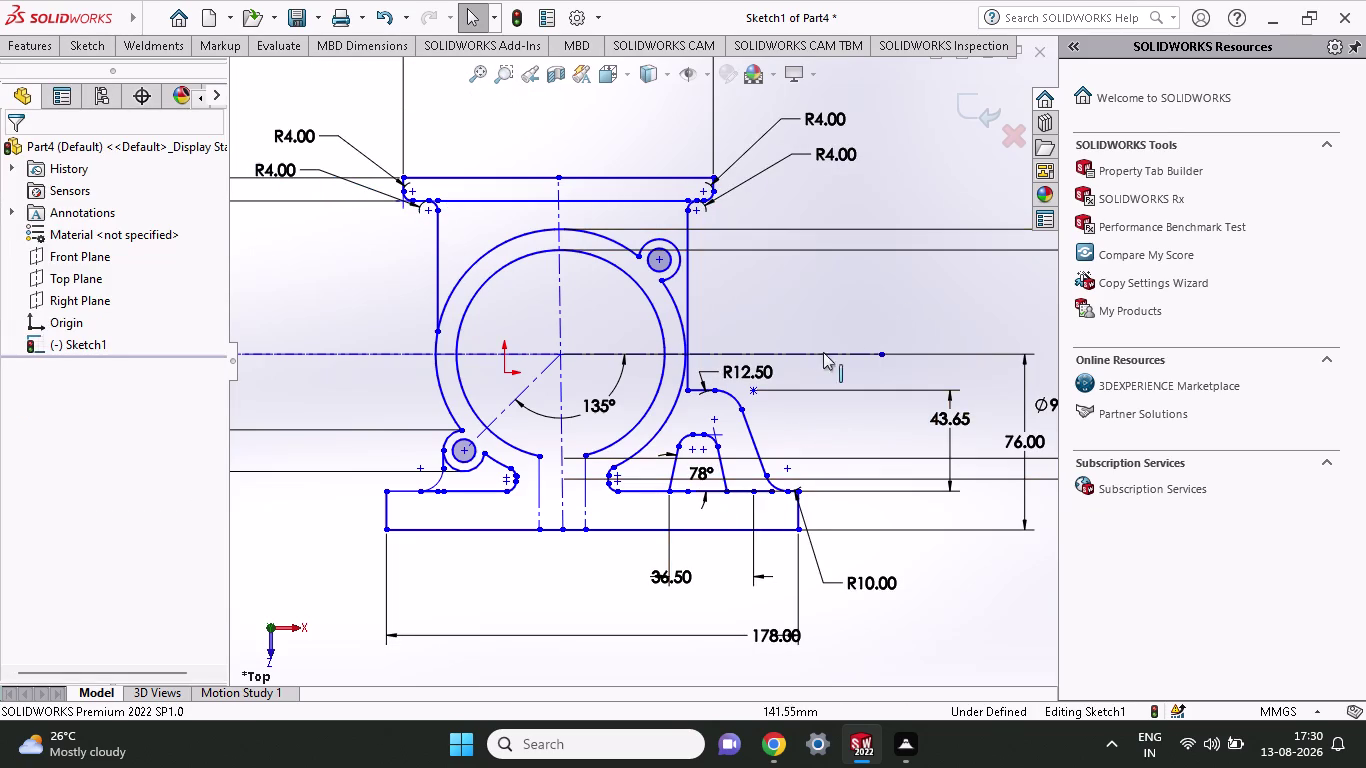
scroll(down, 3)
scroll(down, 3)
scroll(down, 3)
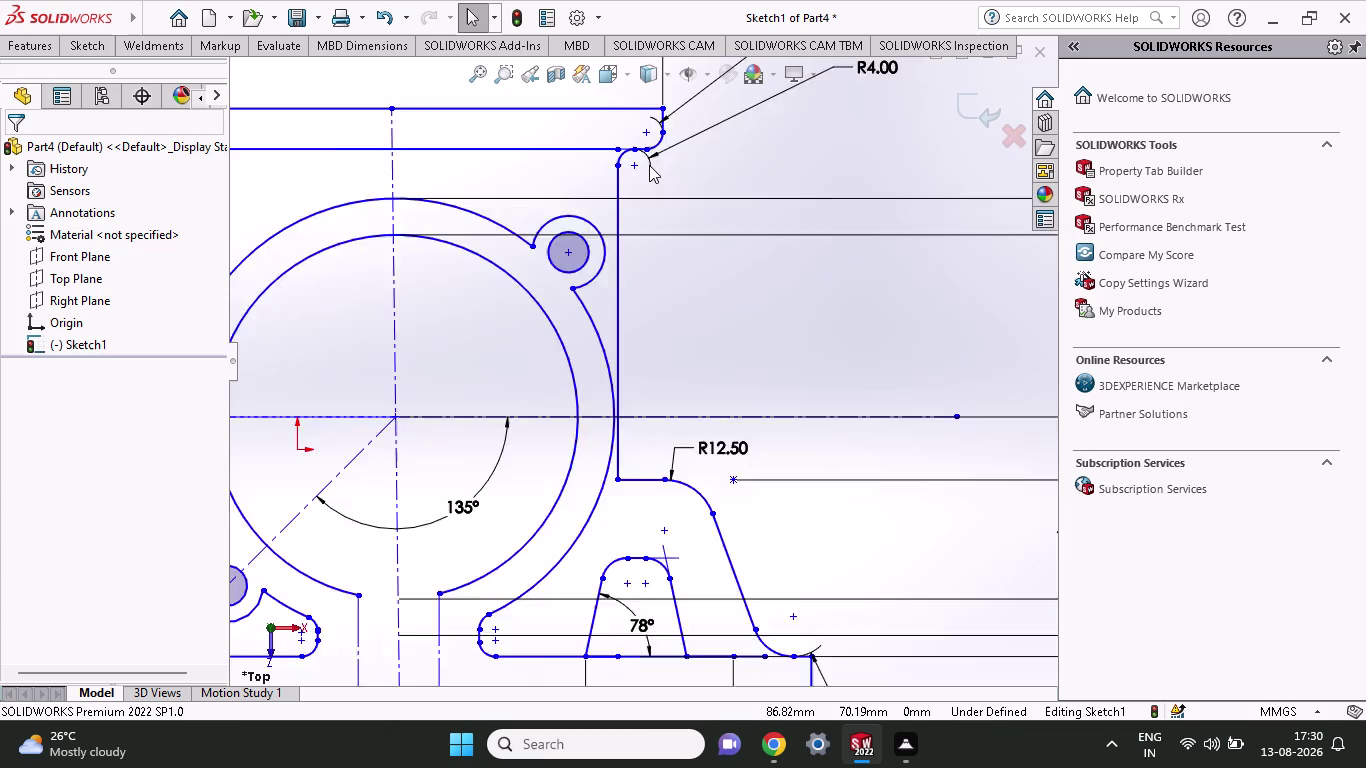
scroll(down, 3)
scroll(up, 3)
scroll(up, 3)
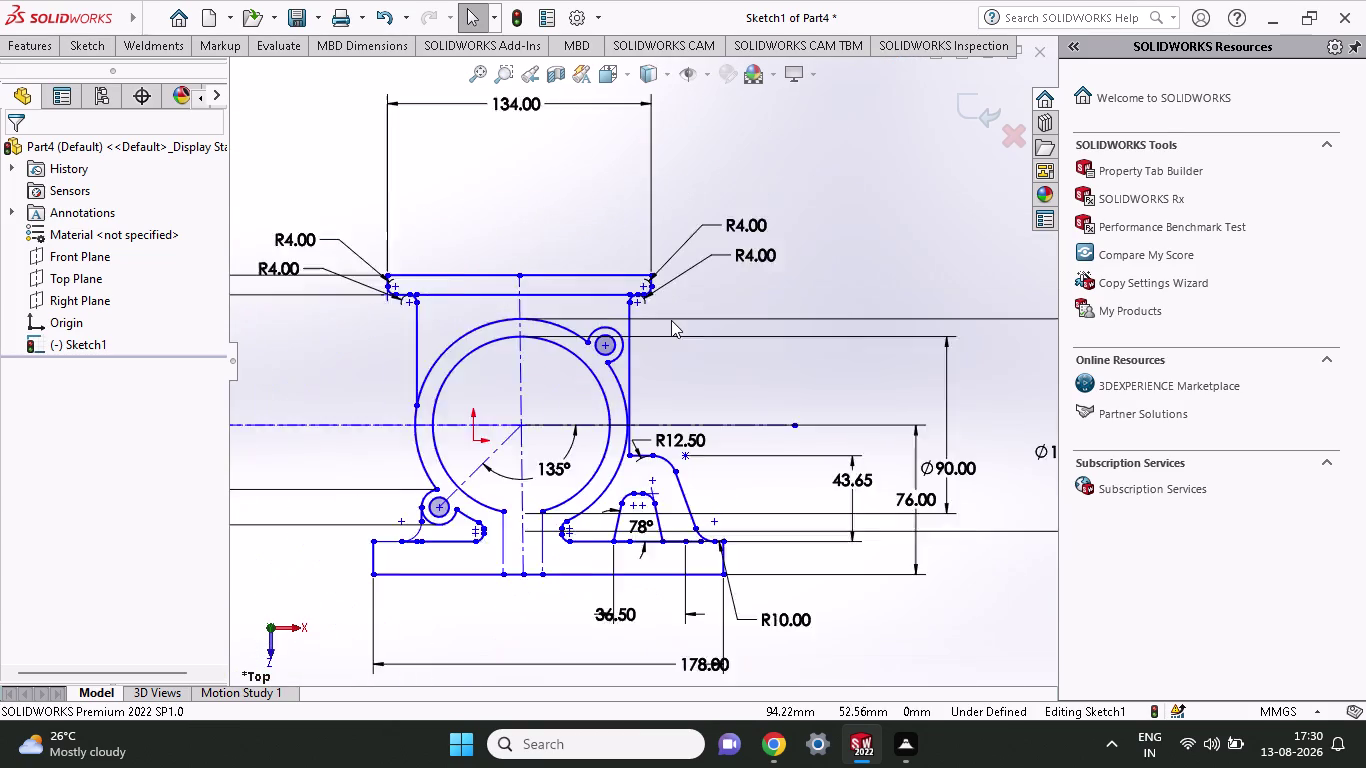
scroll(down, 3)
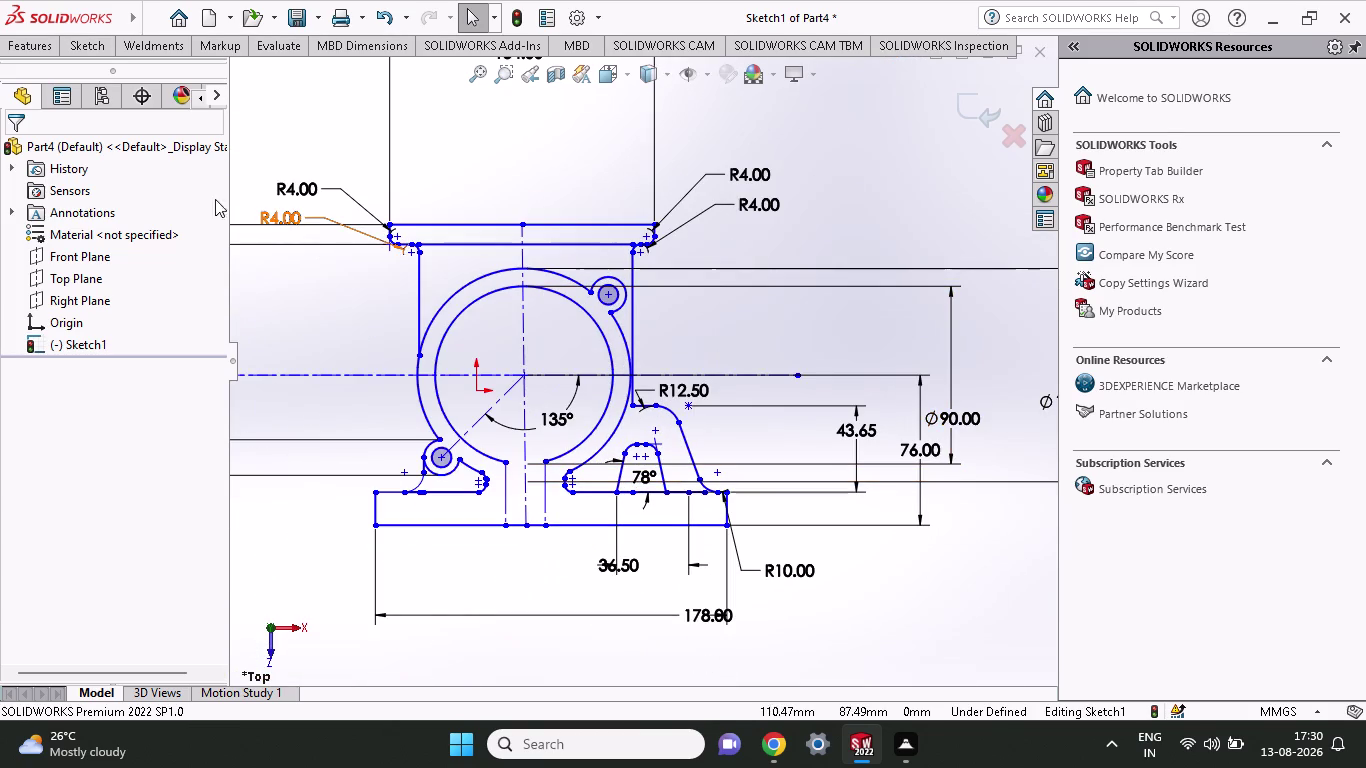
drag(254, 94, 868, 595)
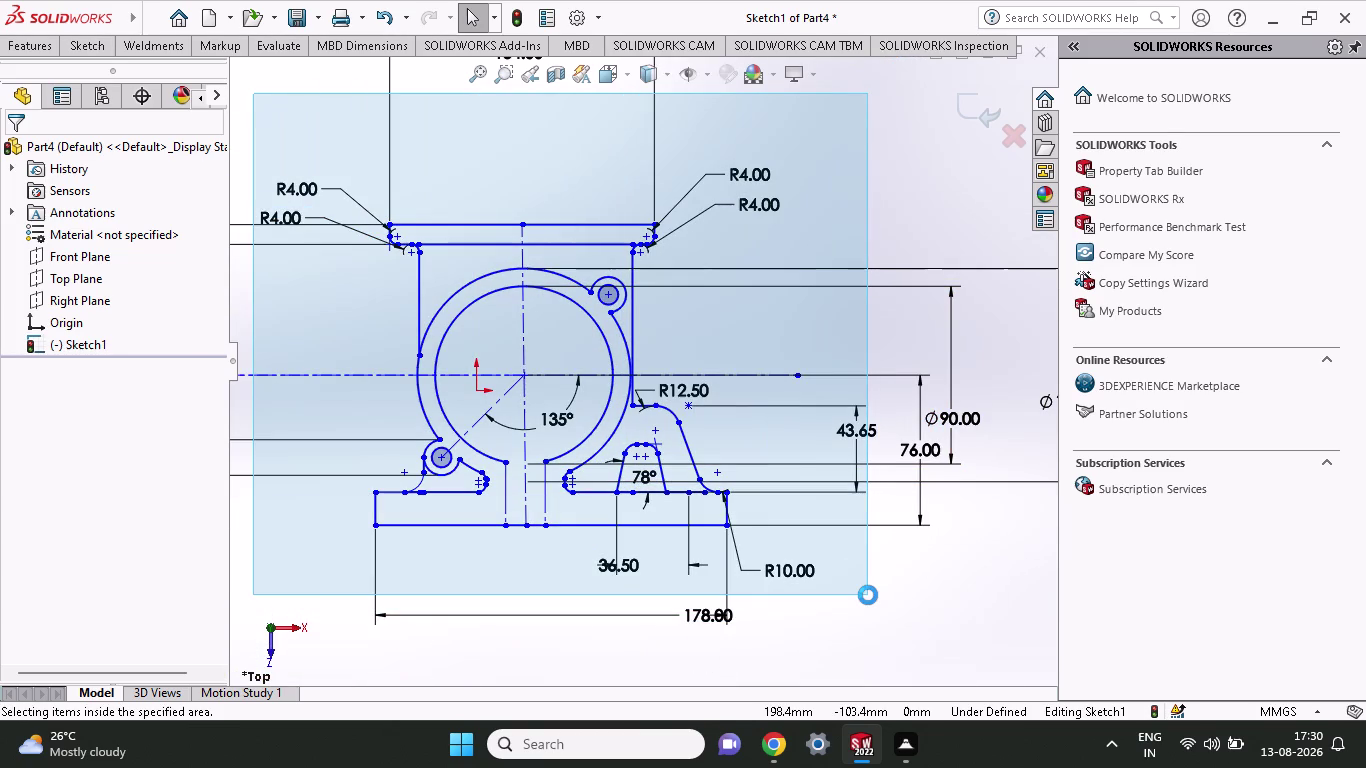
Fully define all sketch entities, then inspect a conflicting R4.00 dimension.
right_click(812, 631)
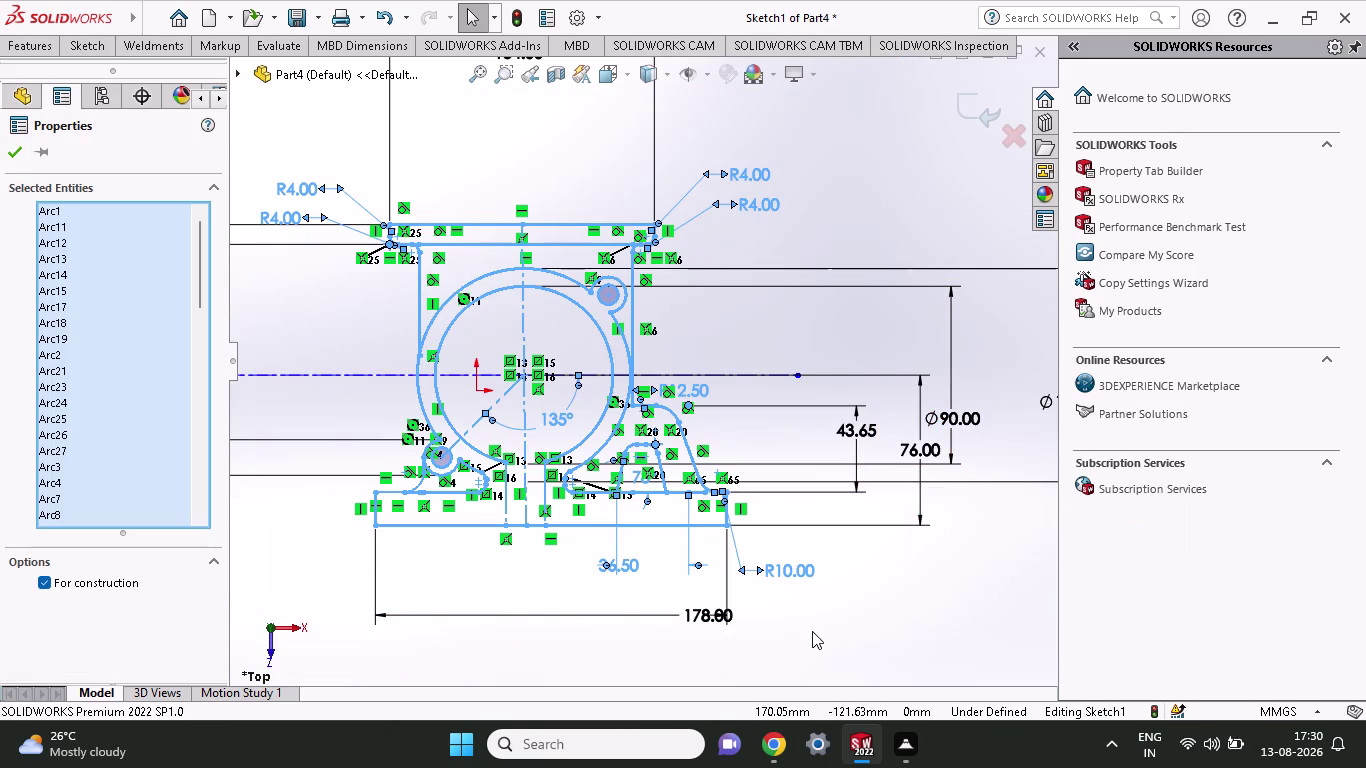
click(895, 625)
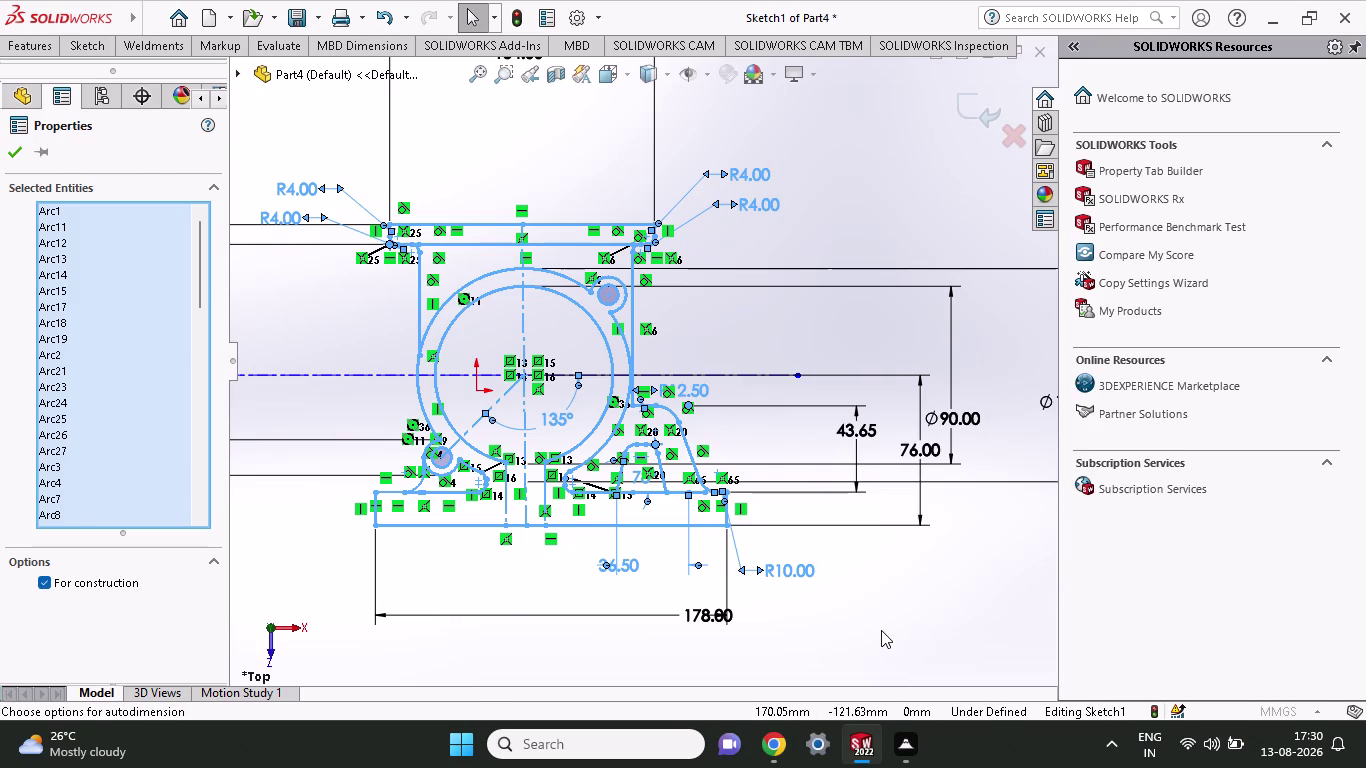
scroll(down, 3)
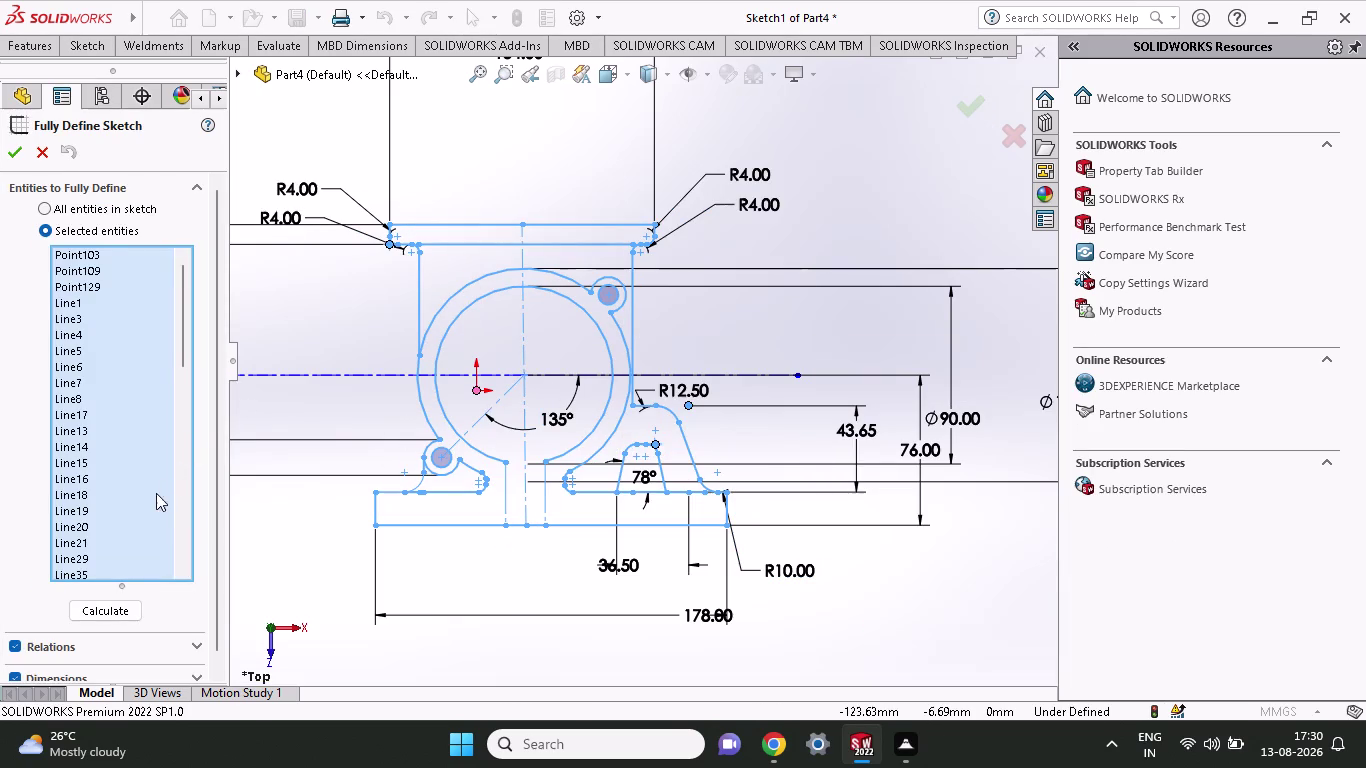
scroll(down, 3)
click(43, 213)
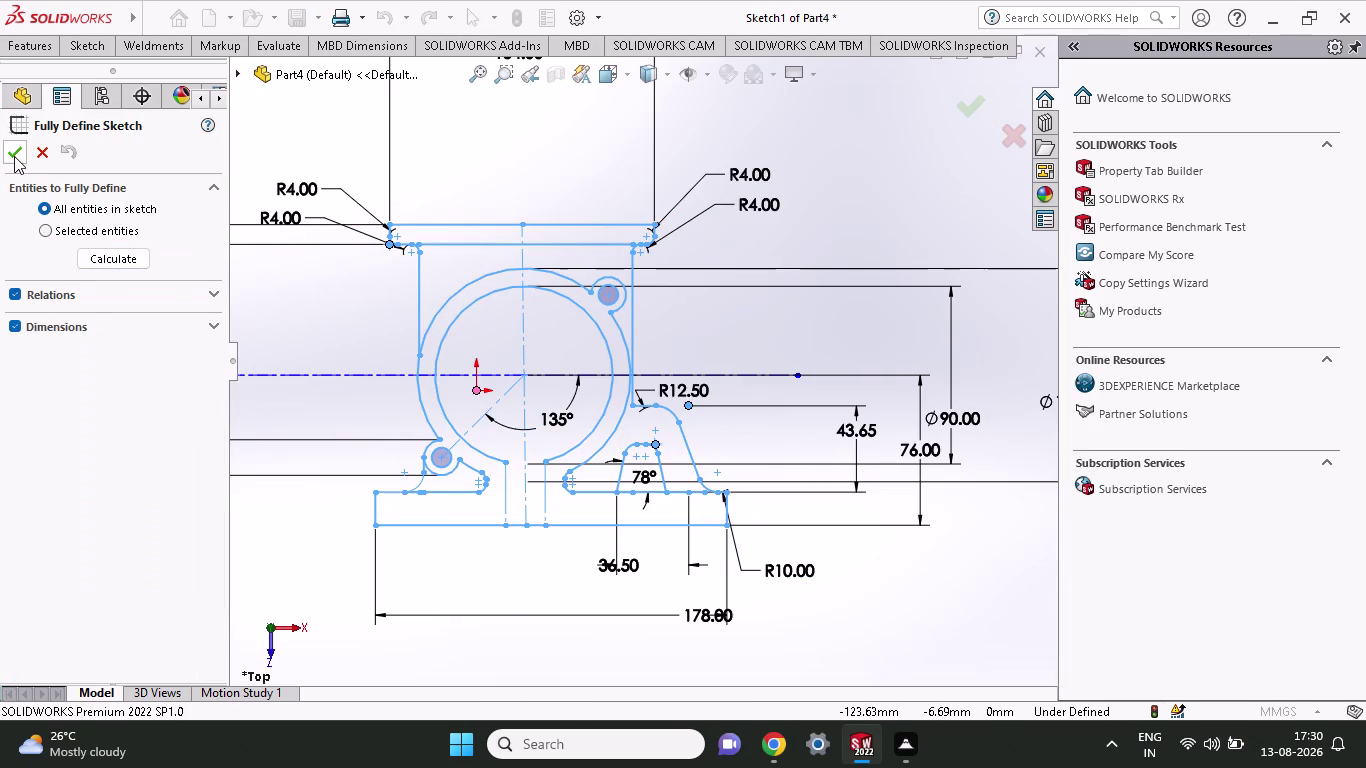
click(14, 156)
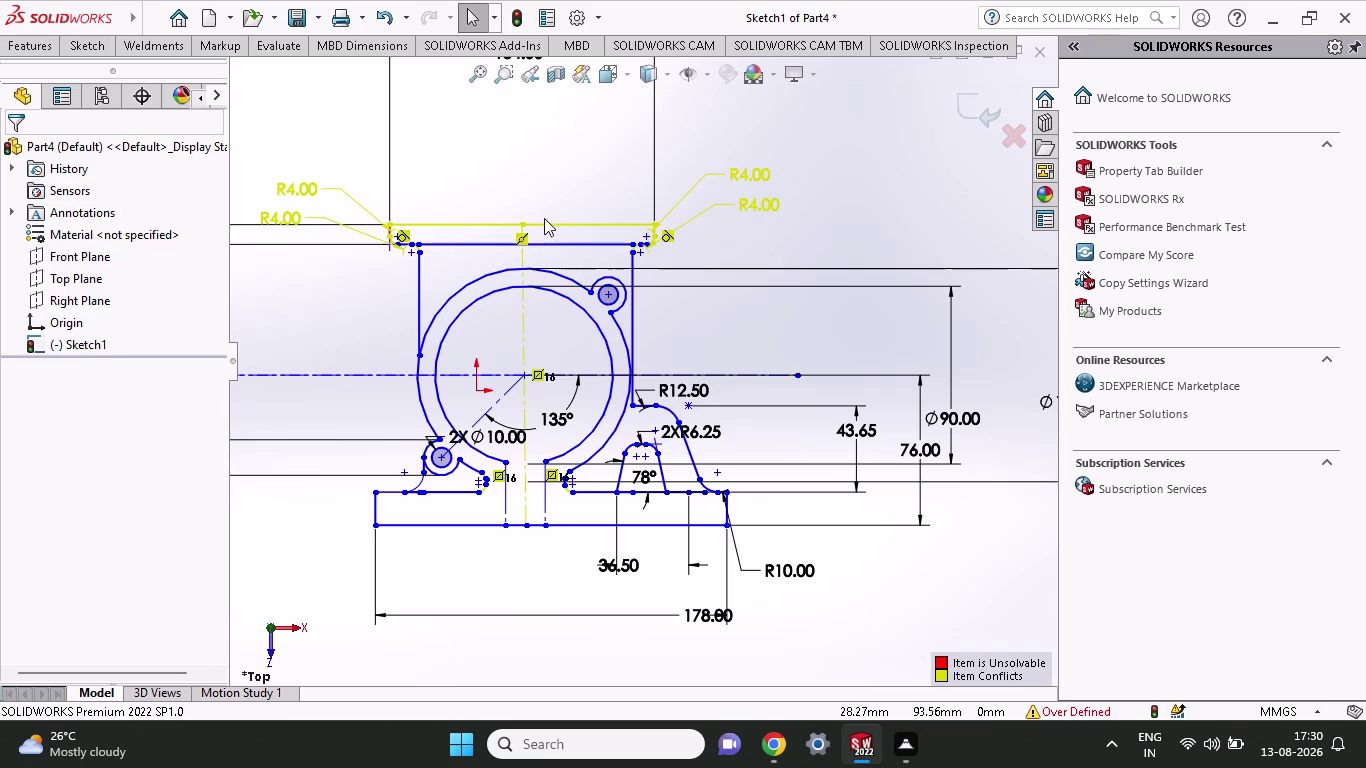
click(755, 196)
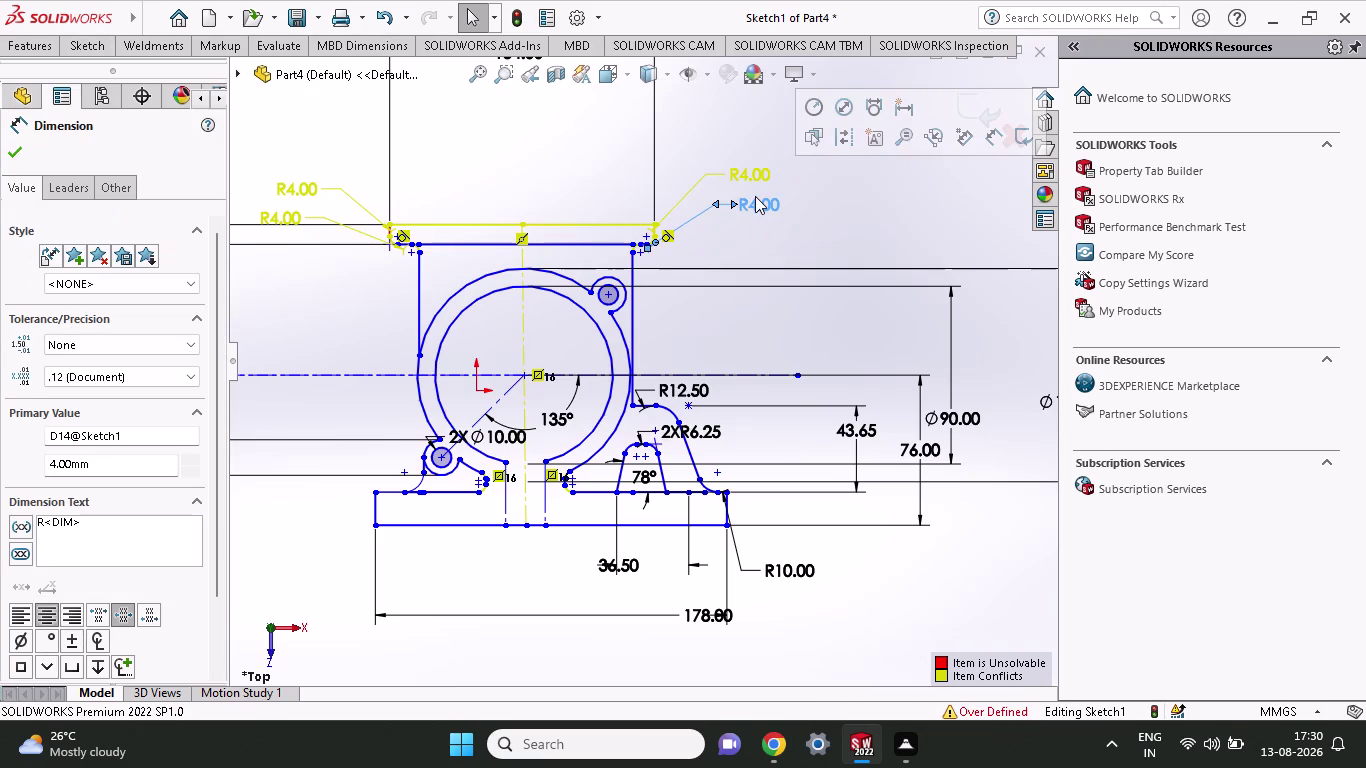
Undo Fully Define Sketch, removing the Ø10.00 and R6.25 dimensions, and reselect the sketch.
key(ctrl+z)
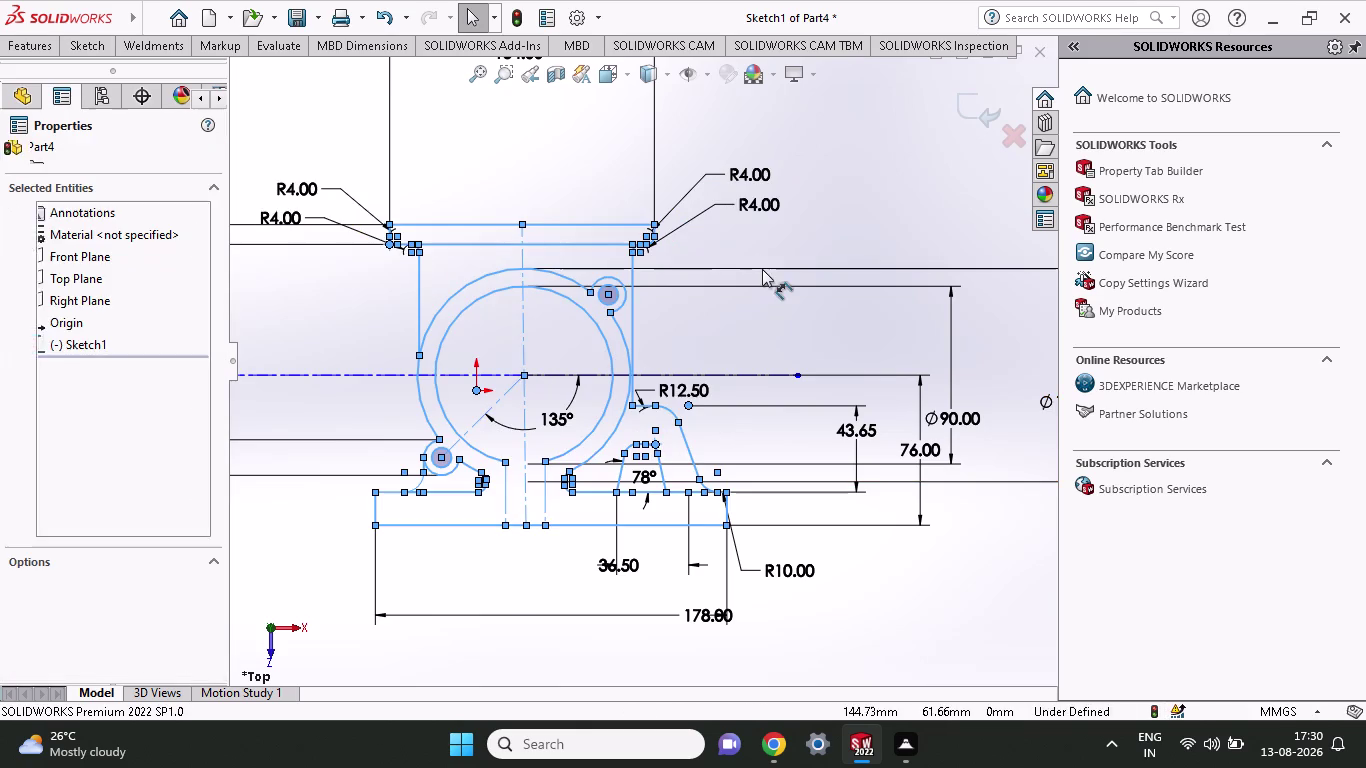
drag(278, 146, 289, 227)
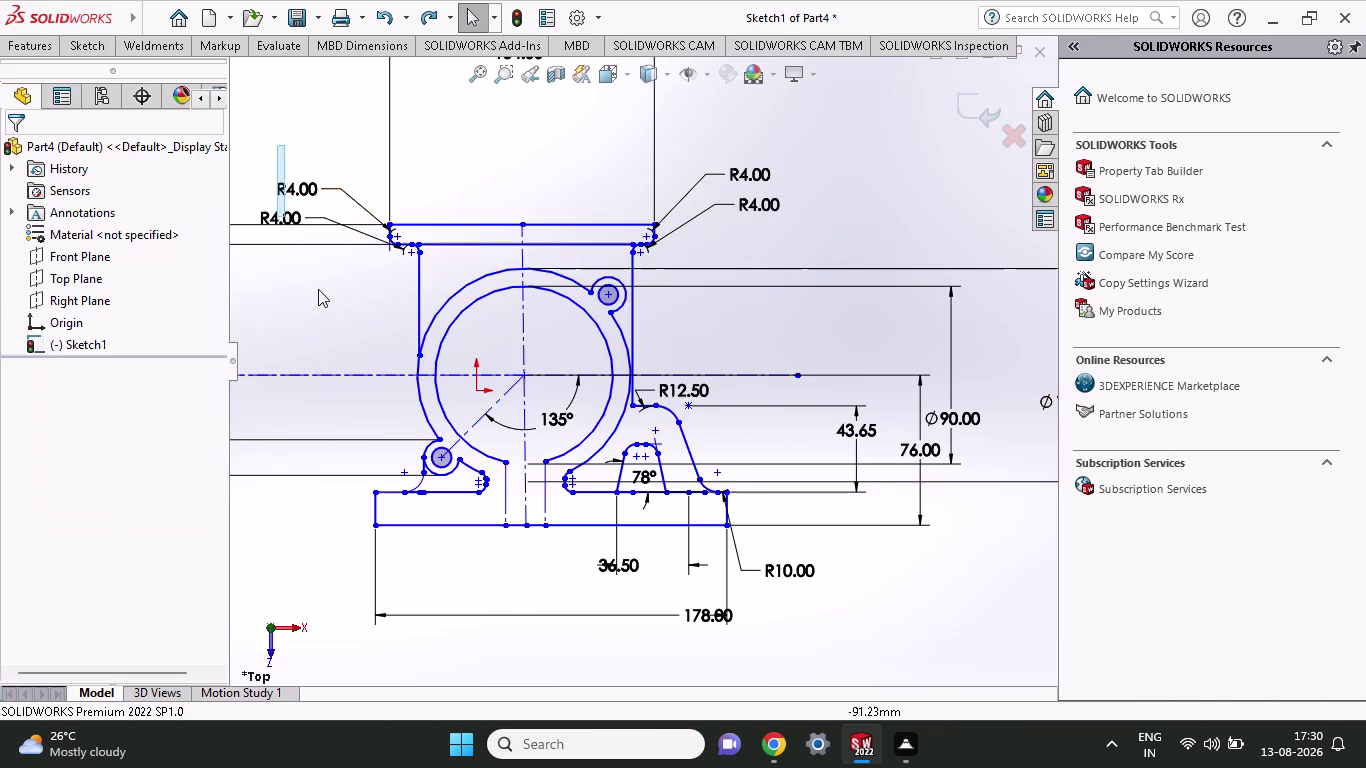
drag(289, 227, 862, 620)
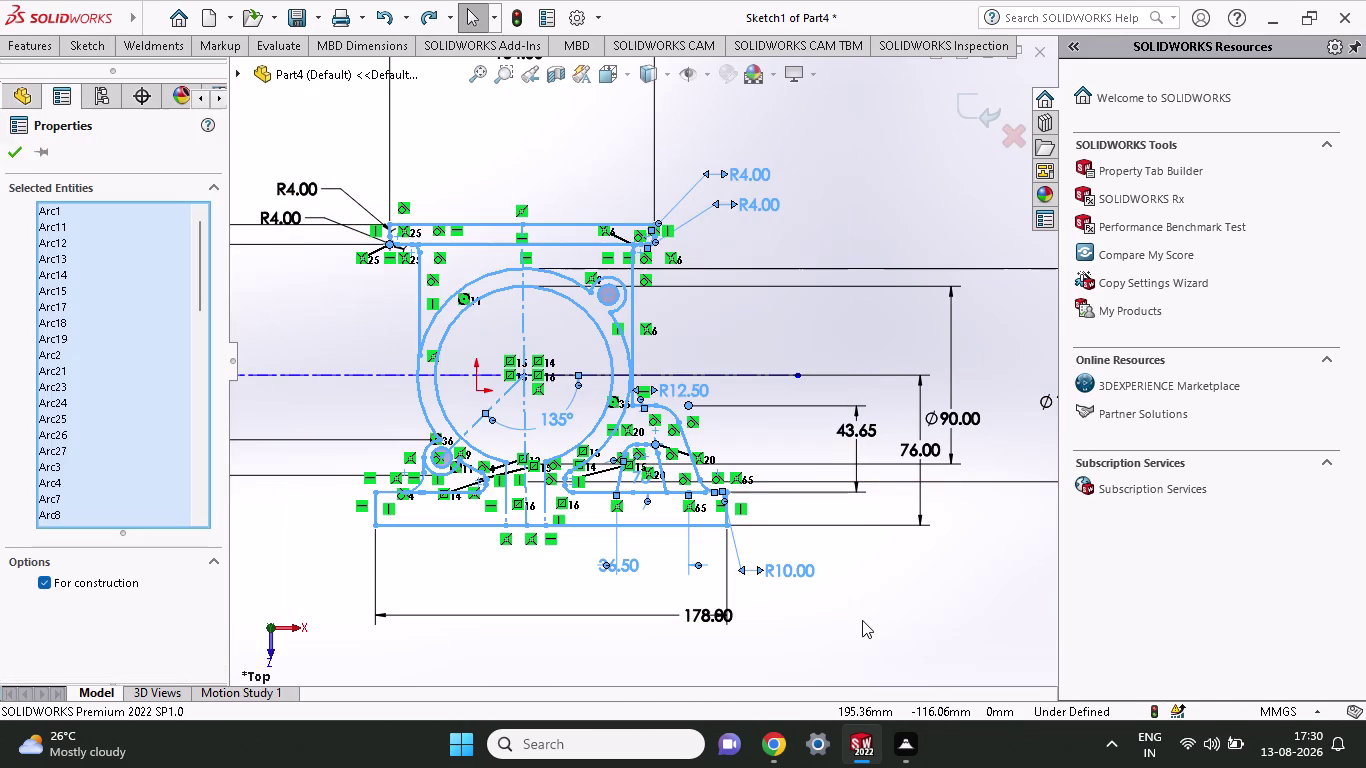
right_click(862, 620)
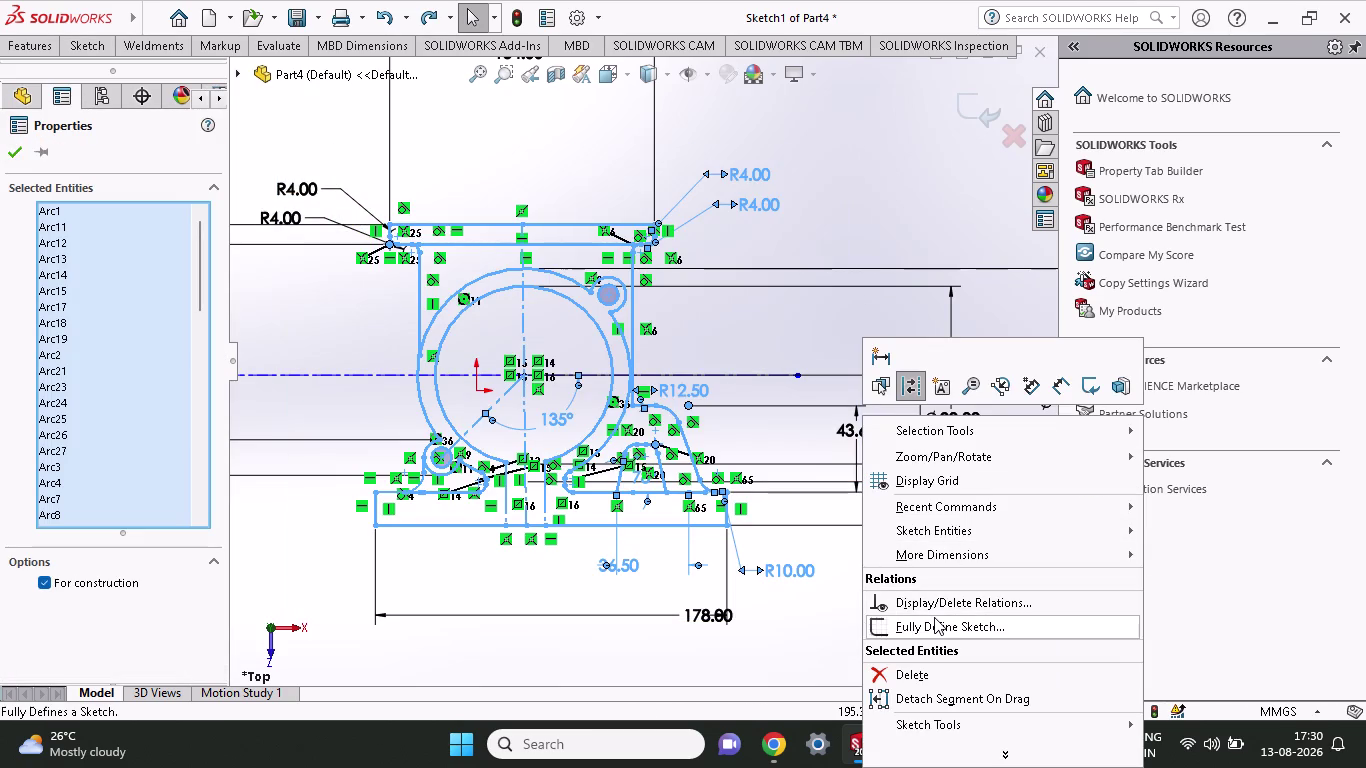
Rerun Fully Define on selected entities, generating dimensions only without relations.
click(937, 622)
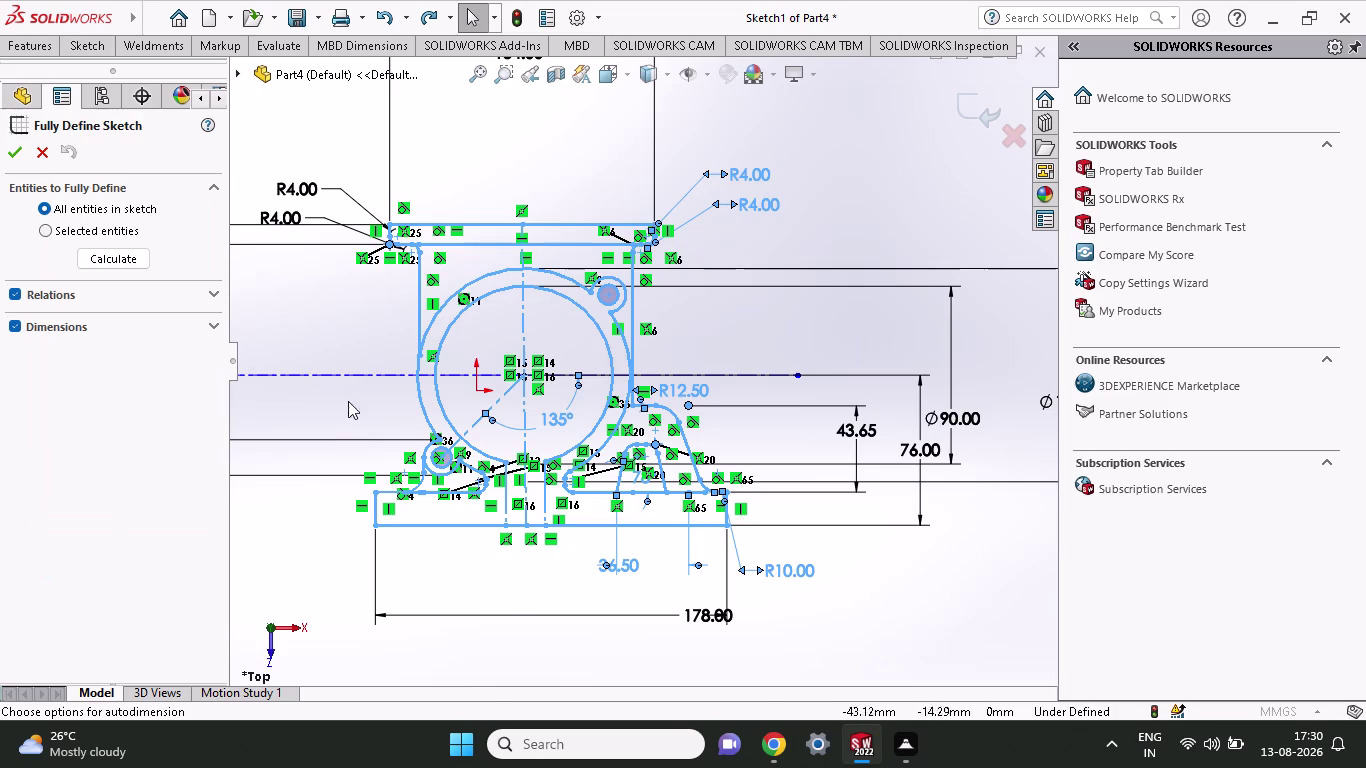
click(81, 233)
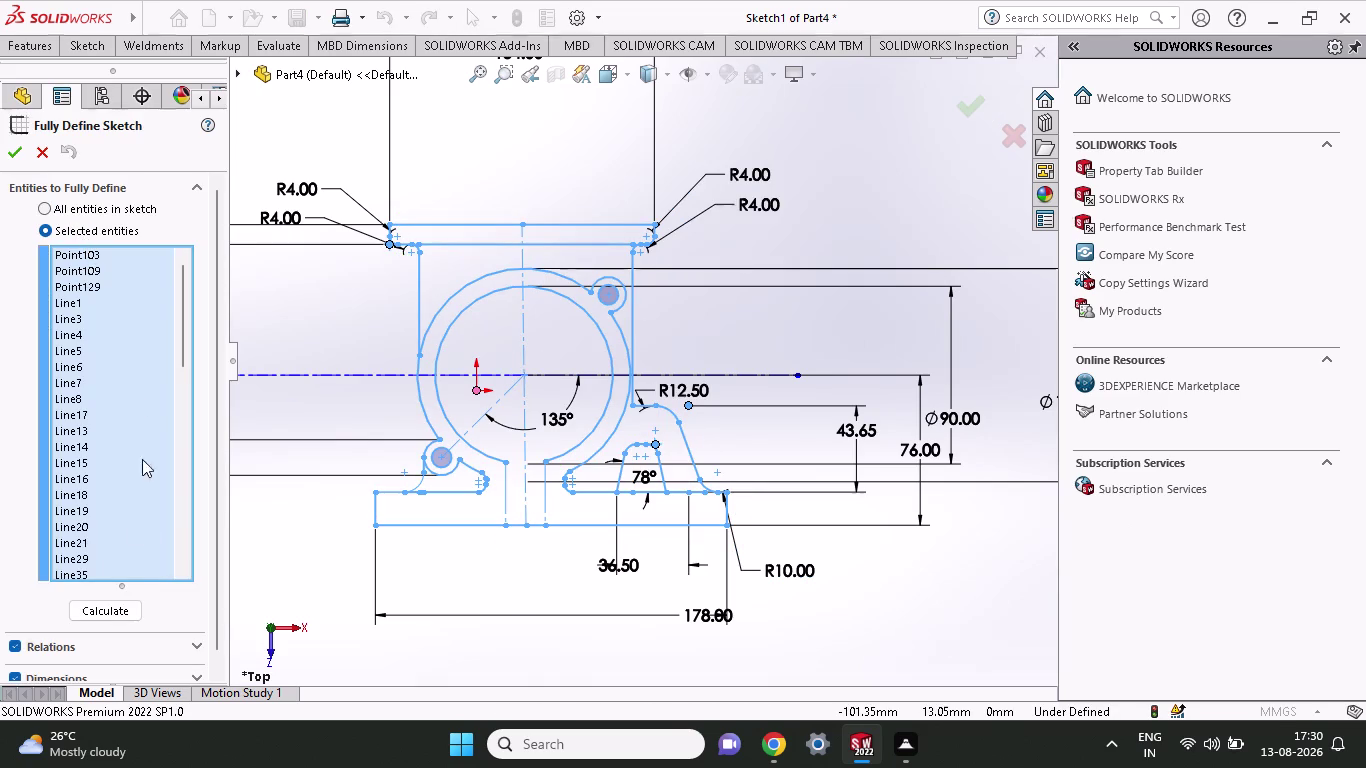
scroll(down, 3)
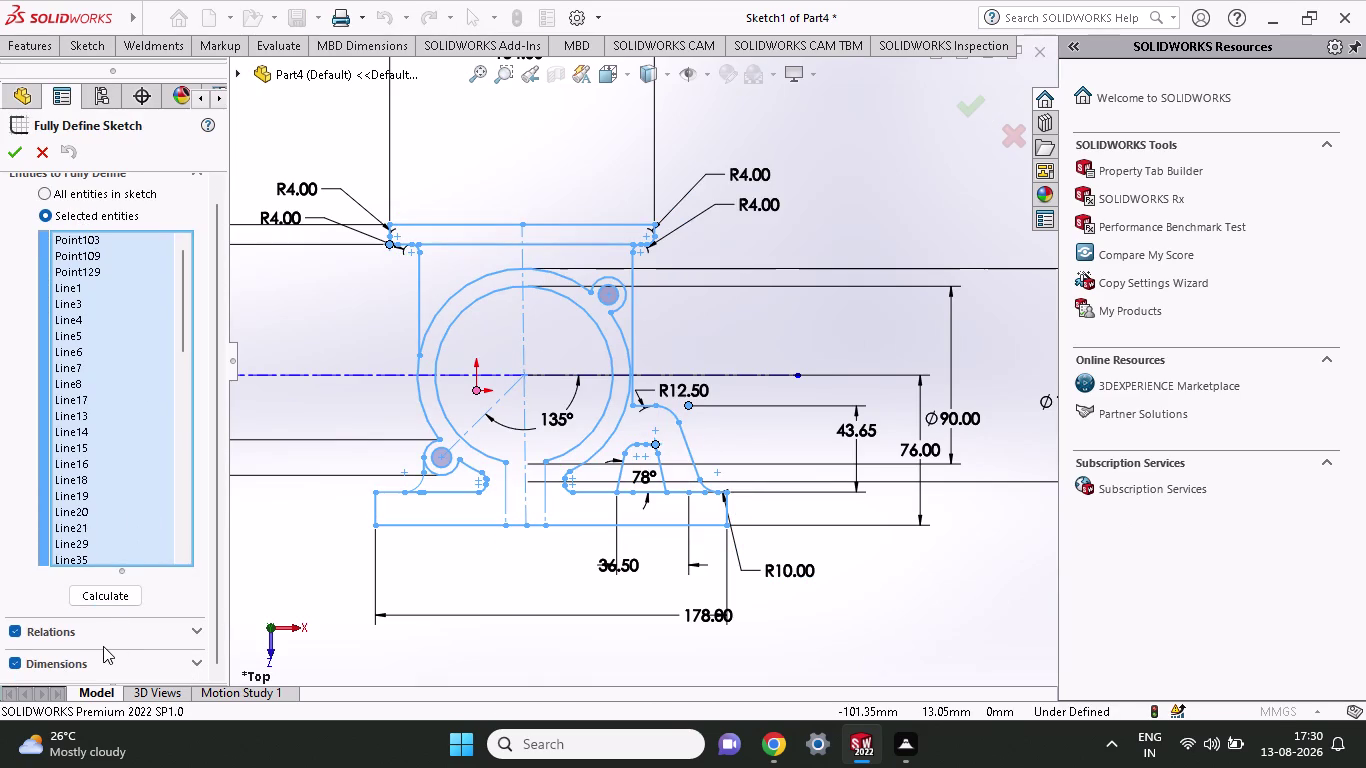
click(14, 630)
click(13, 667)
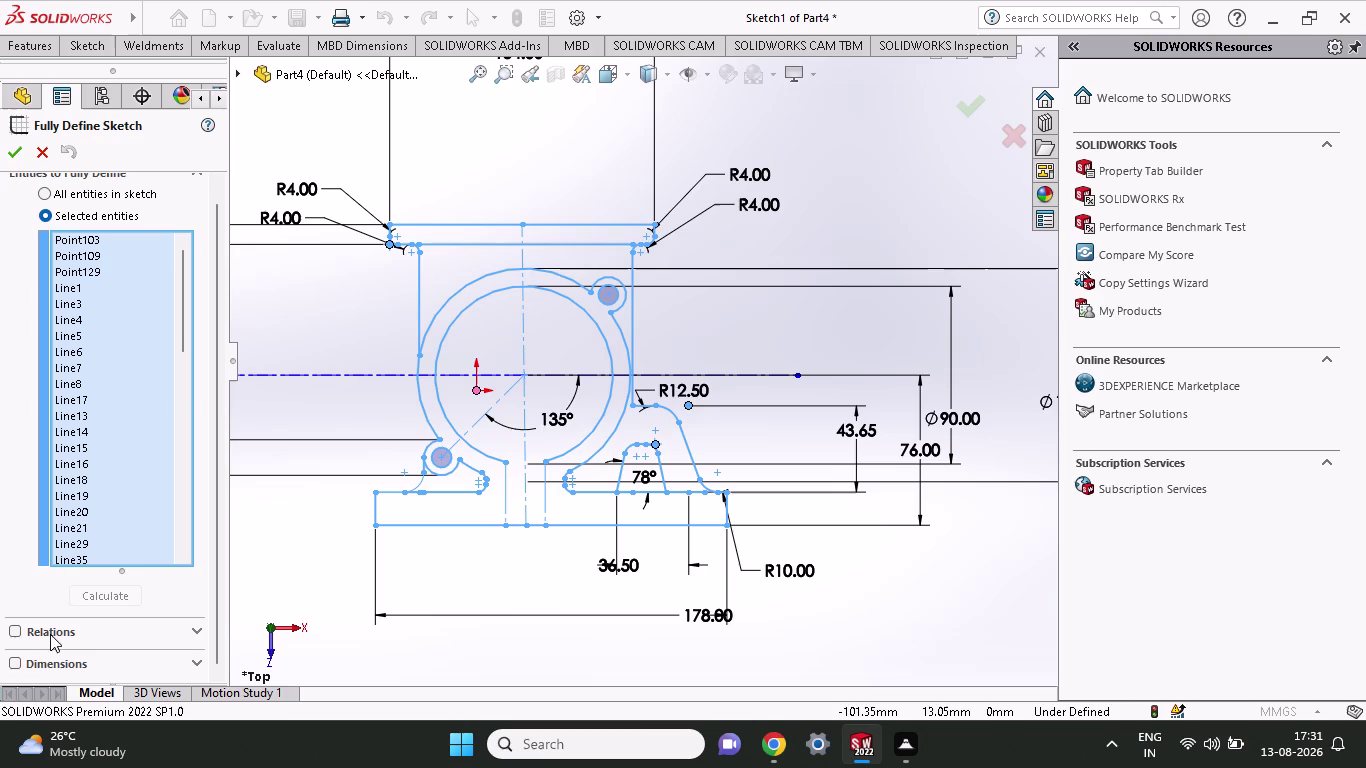
click(17, 667)
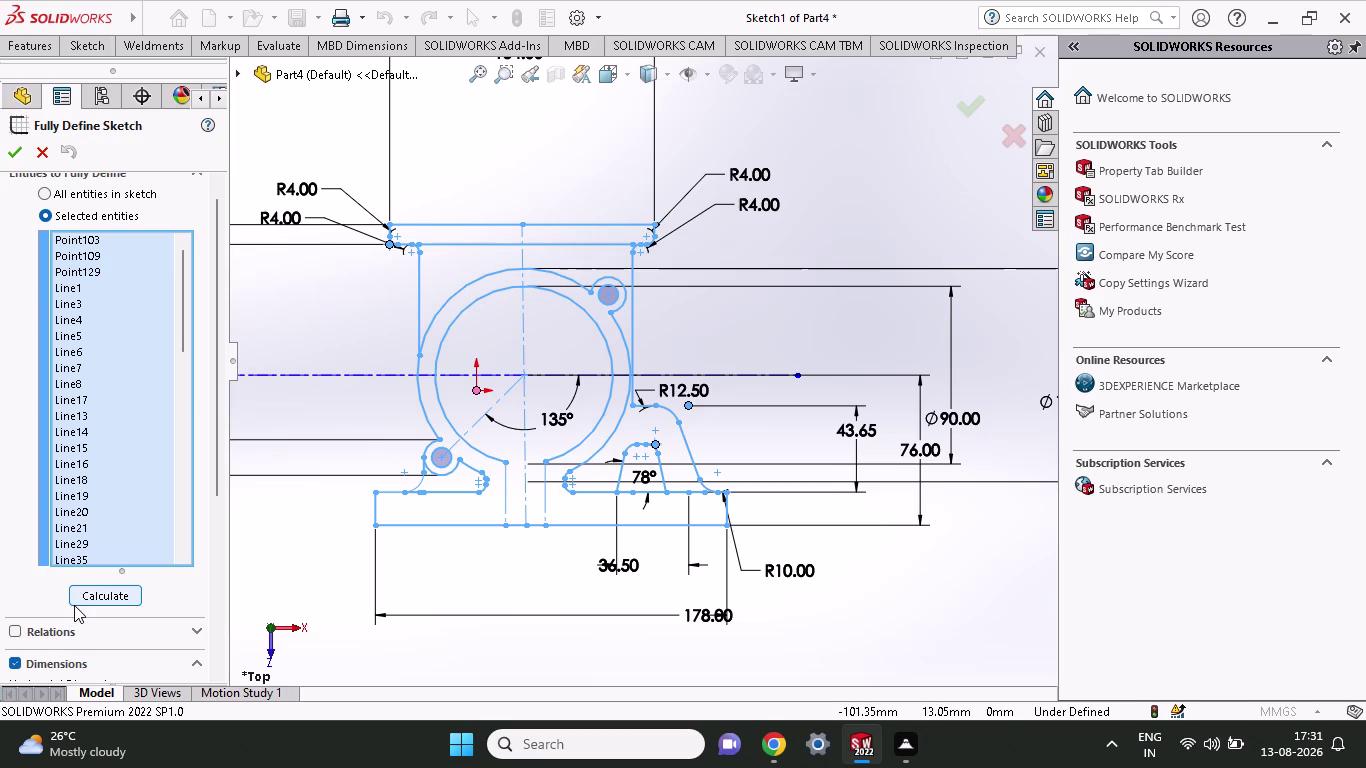
click(90, 597)
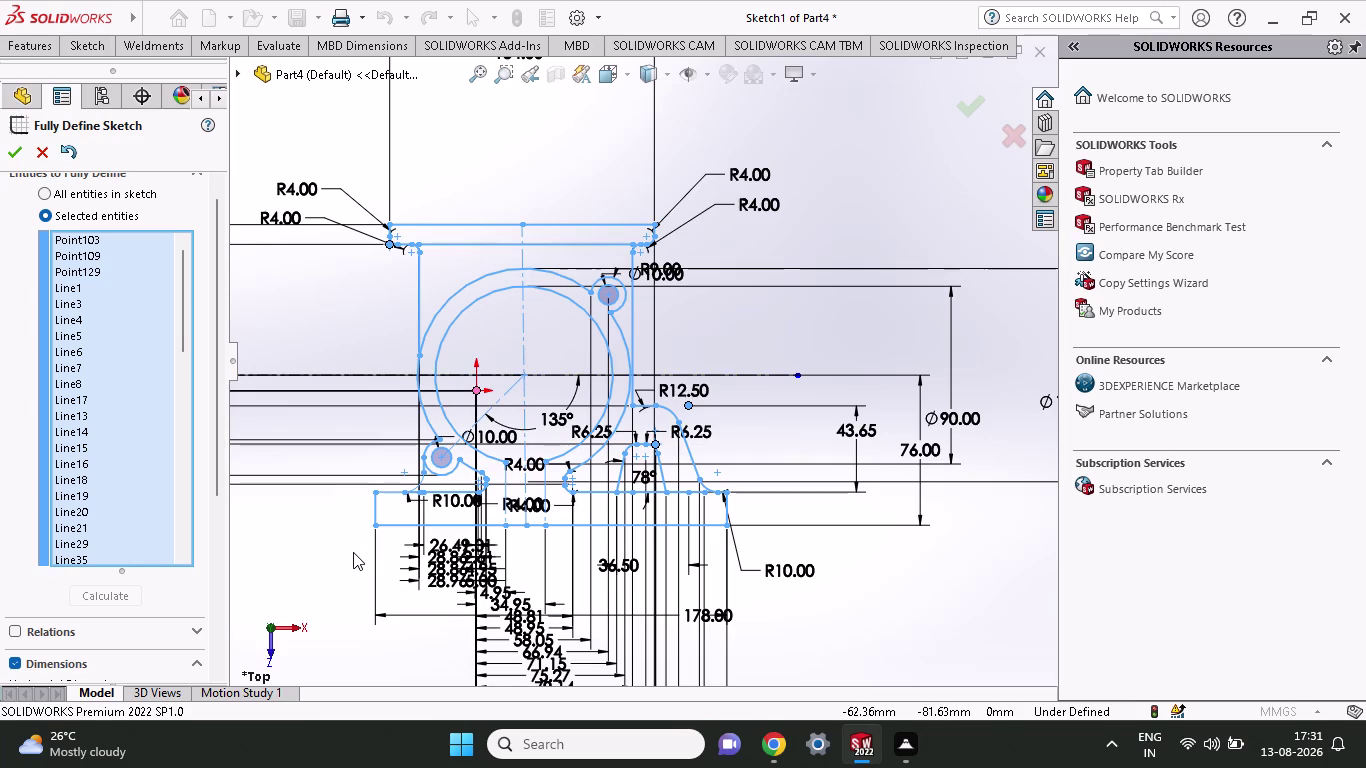
Undo the generated baseline dimensions and cancel Fully Define Sketch.
key(ctrl+z)
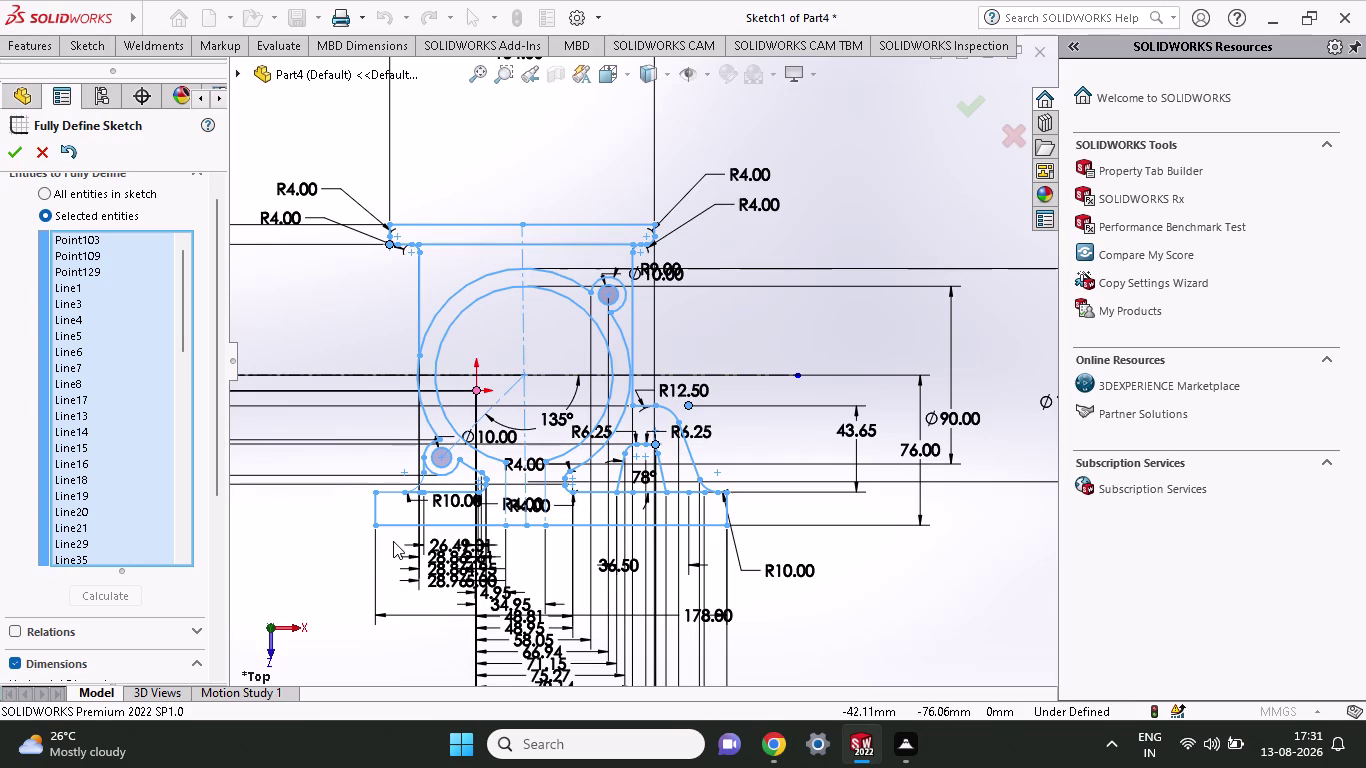
scroll(down, 3)
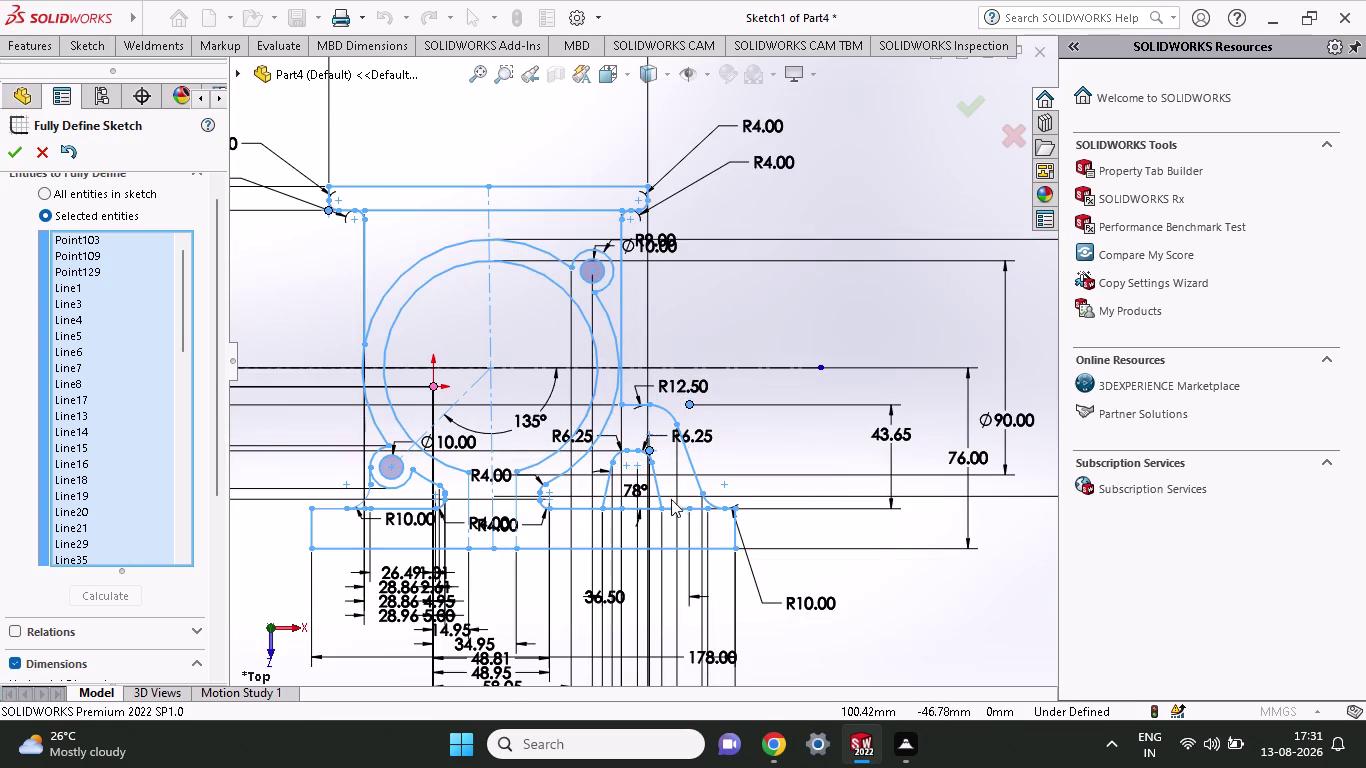
scroll(down, 3)
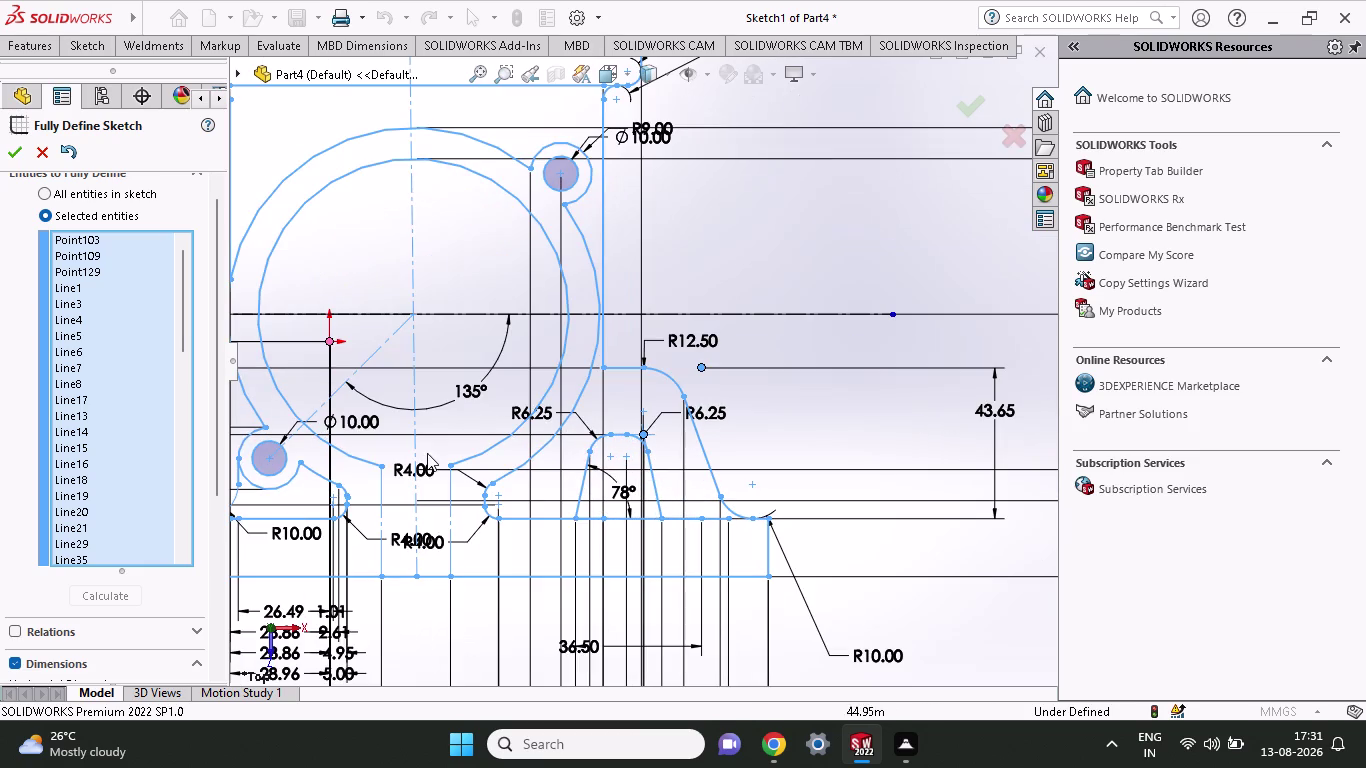
click(41, 148)
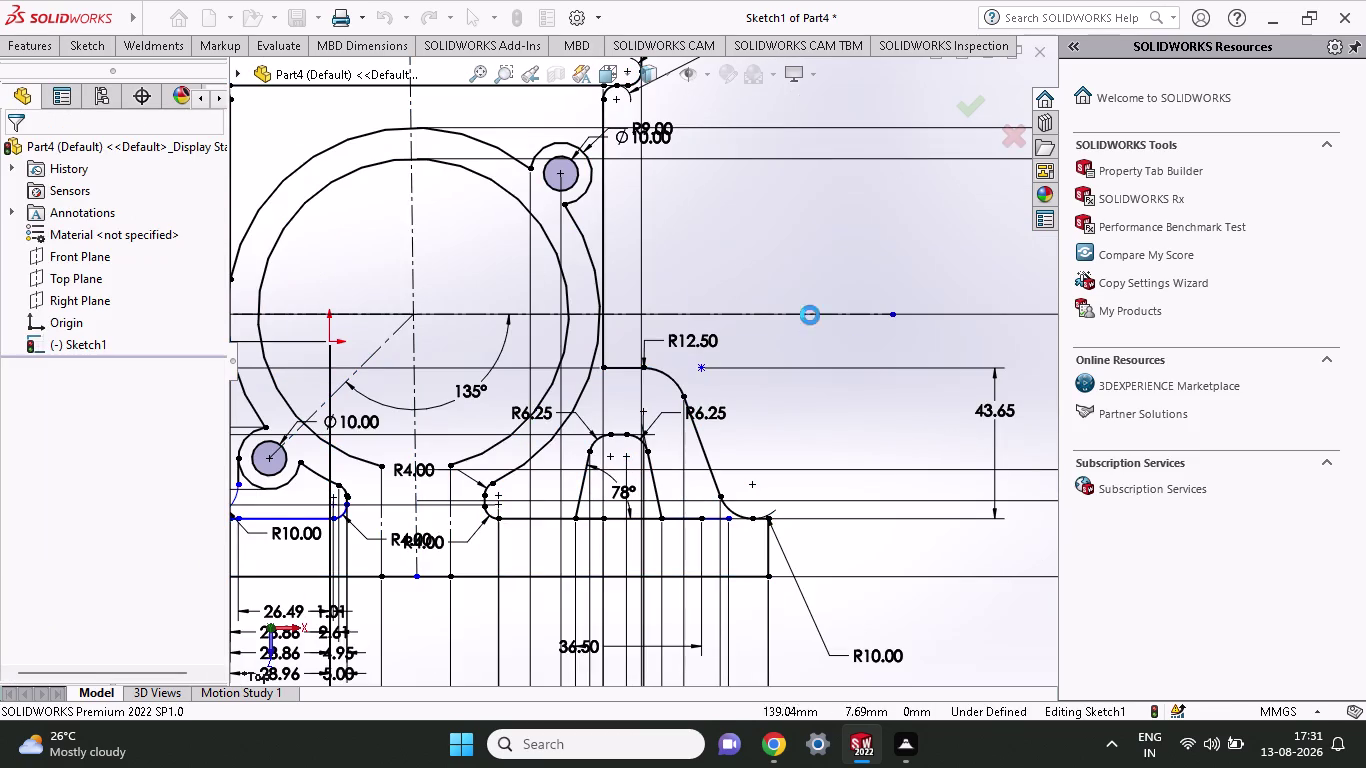
Zoom out, clear the selection, and box-select the whole housing sketch.
scroll(up, 3)
scroll(up, 3)
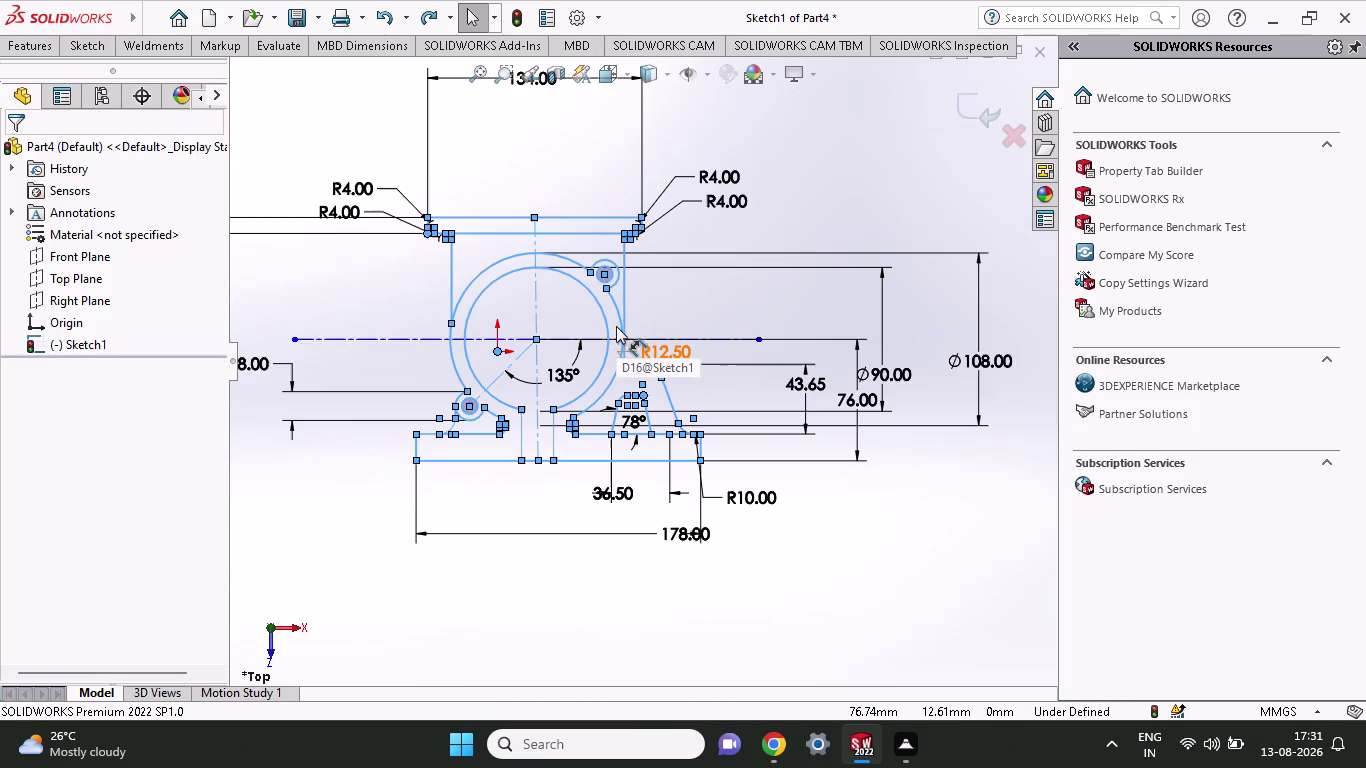
click(379, 300)
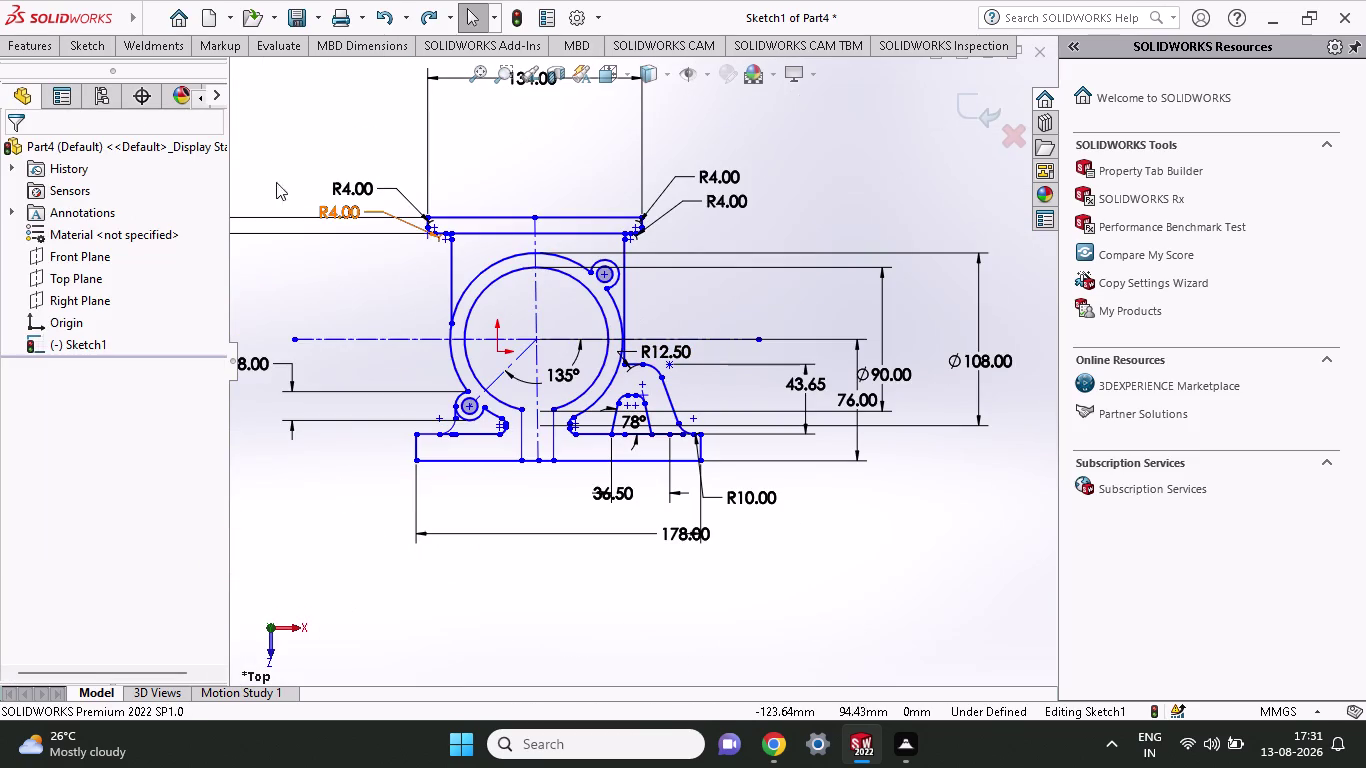
drag(321, 124, 844, 593)
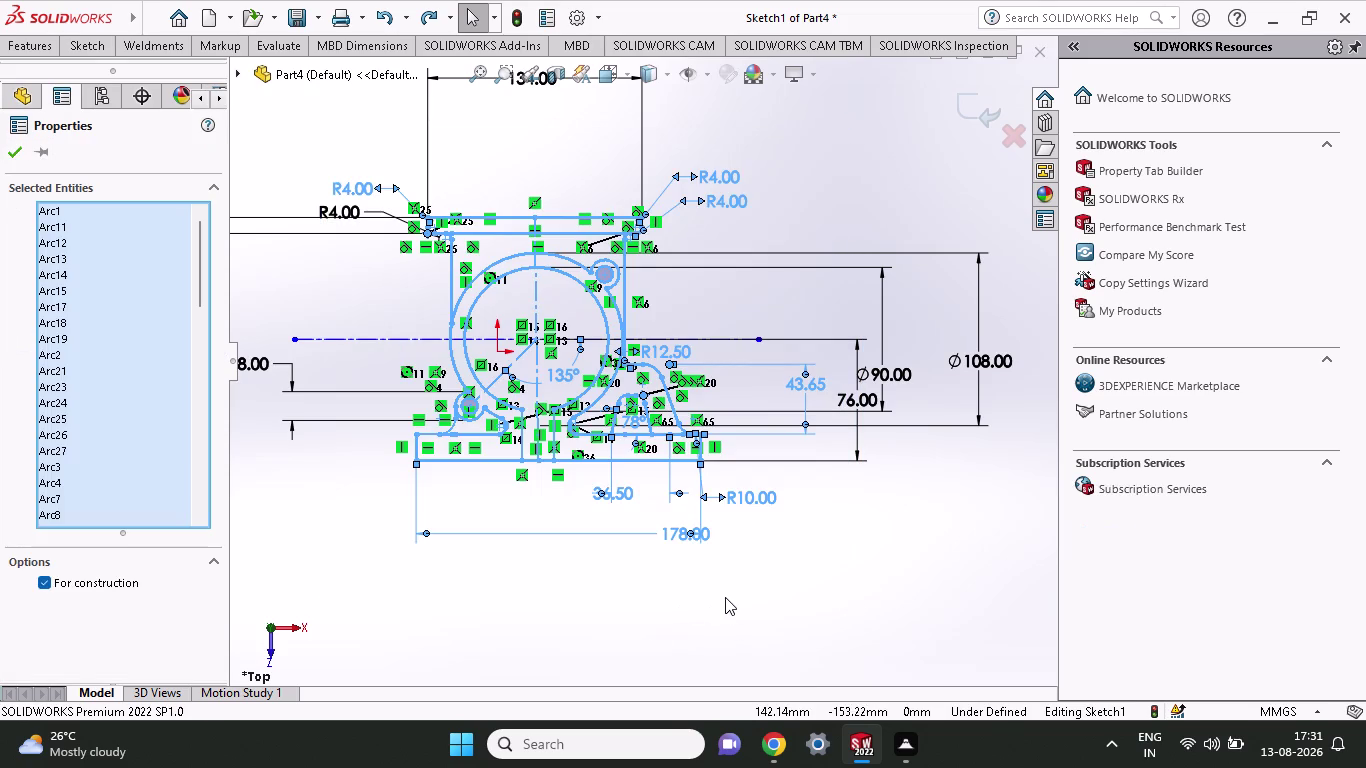
right_click(725, 597)
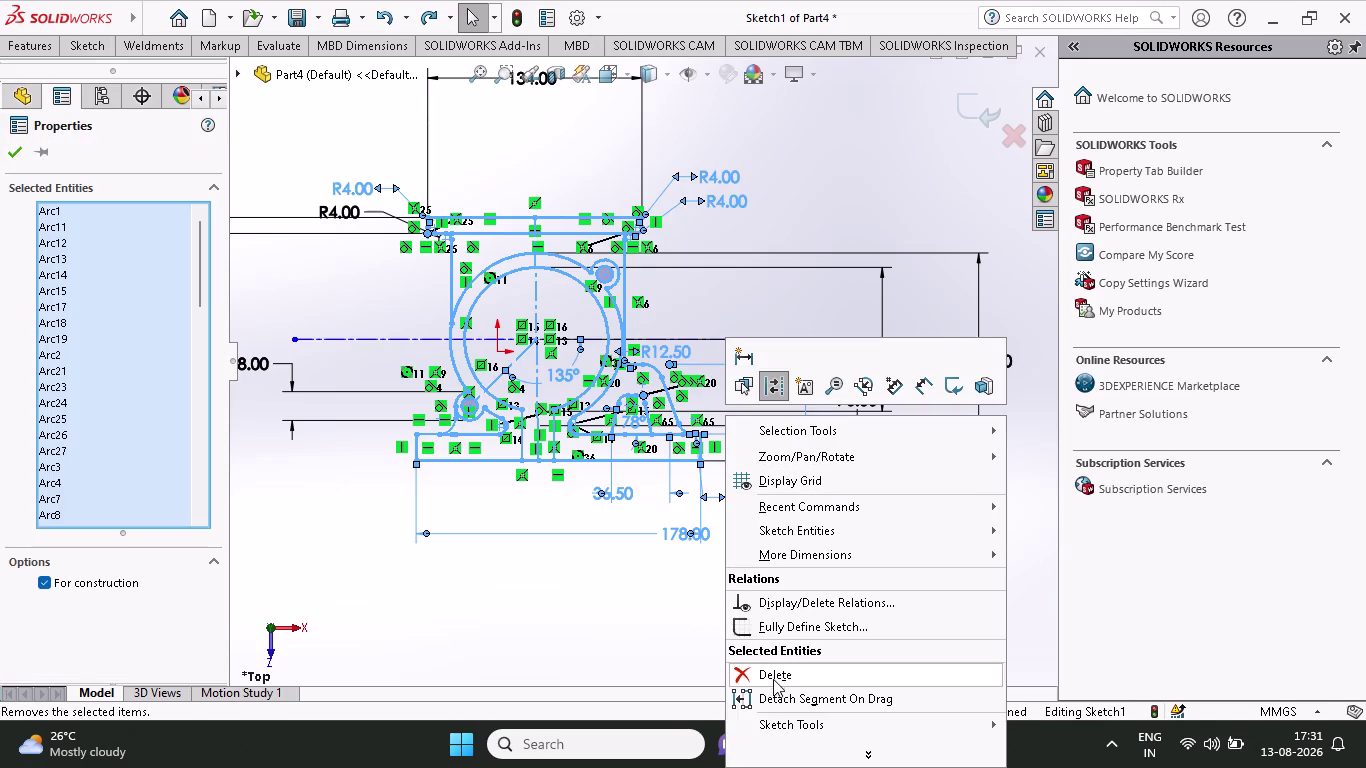
click(790, 608)
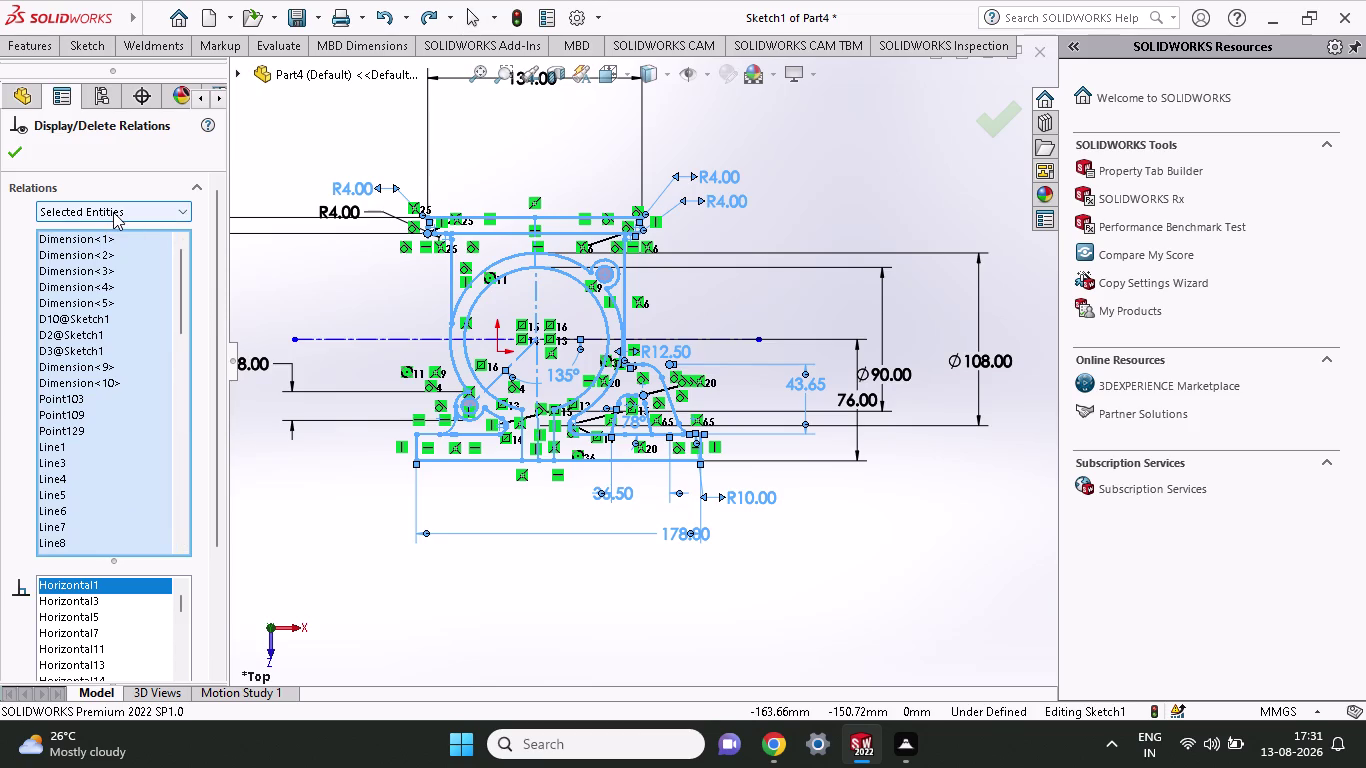
click(113, 212)
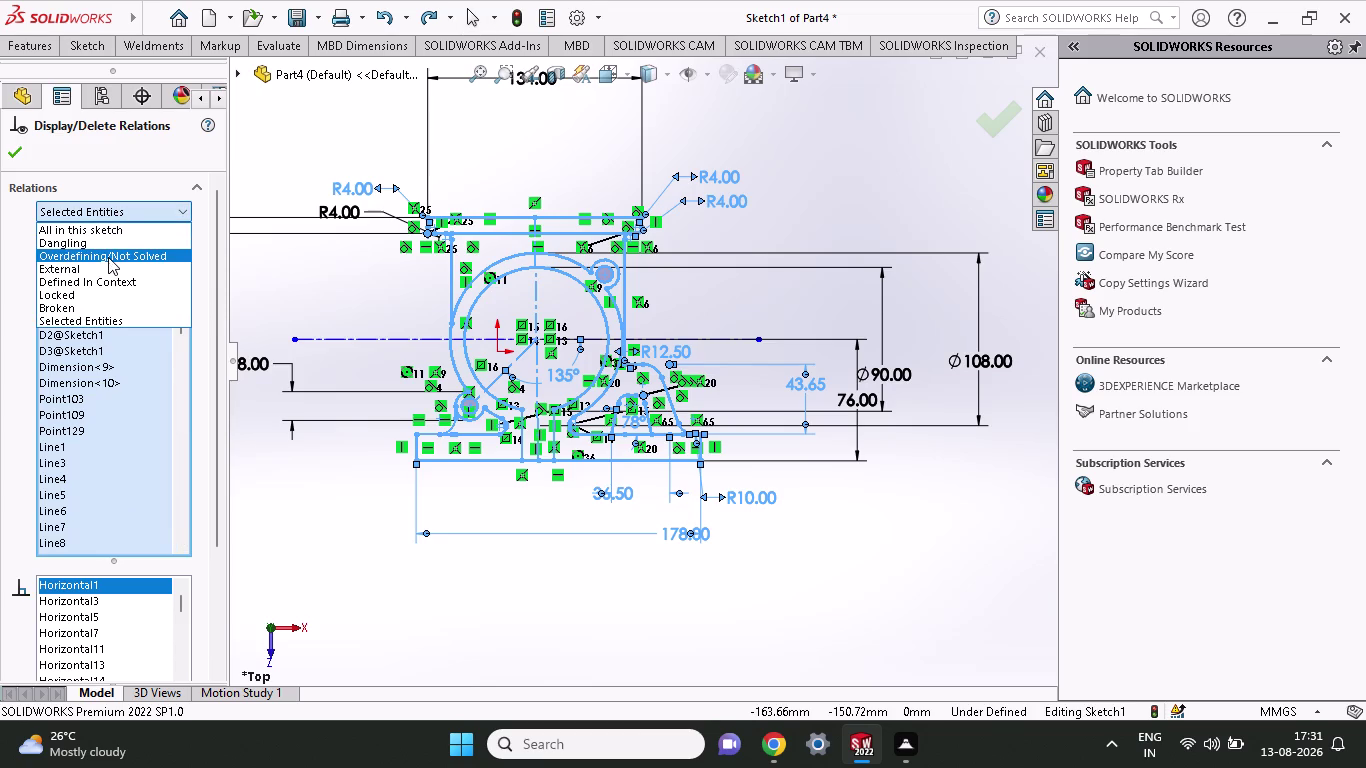
click(108, 257)
click(11, 159)
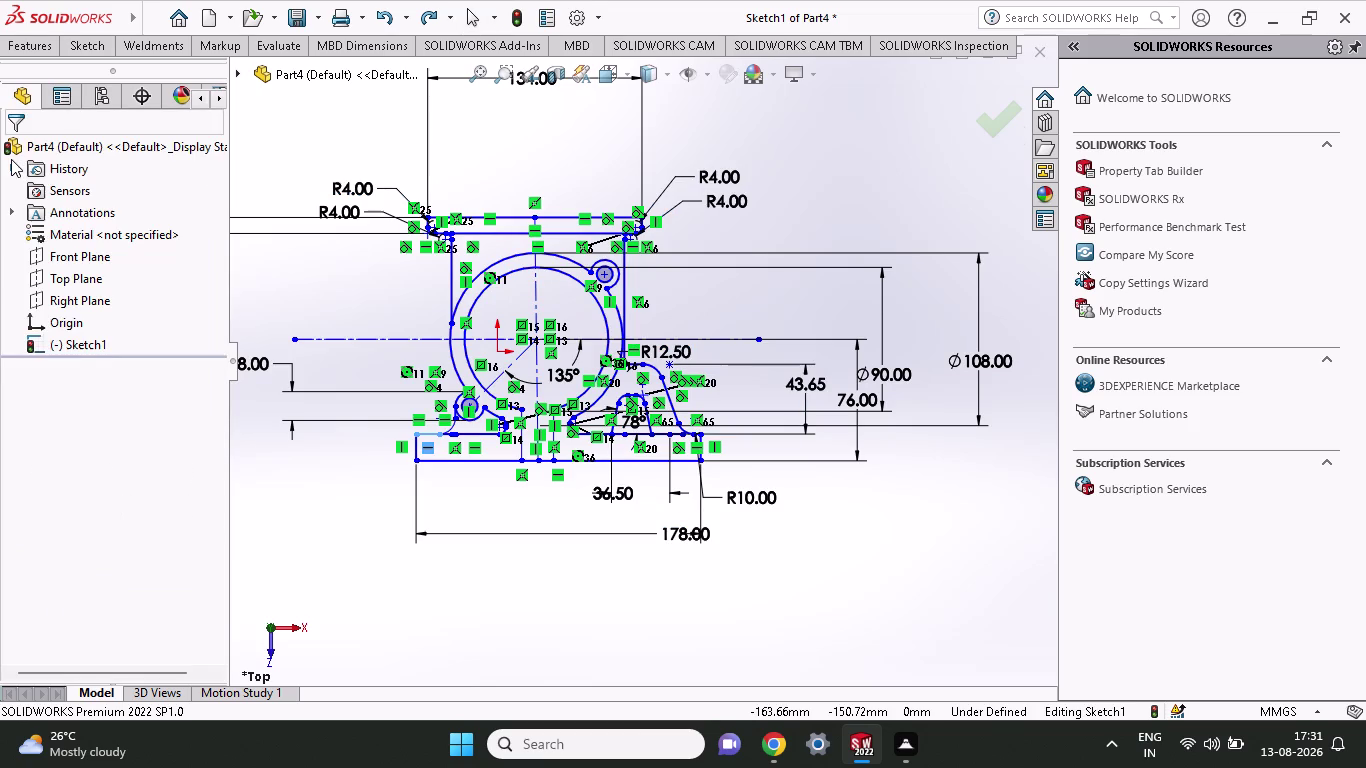
click(480, 591)
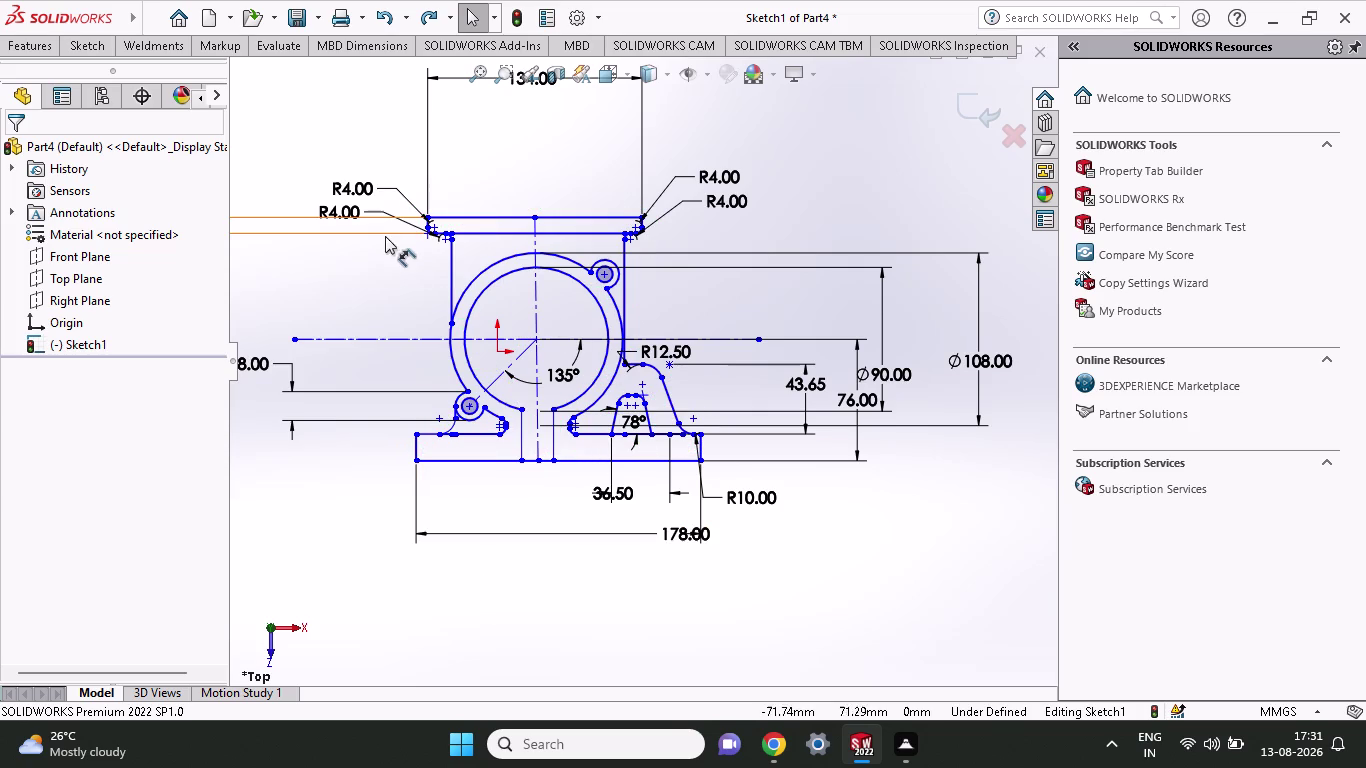
drag(374, 146, 467, 422)
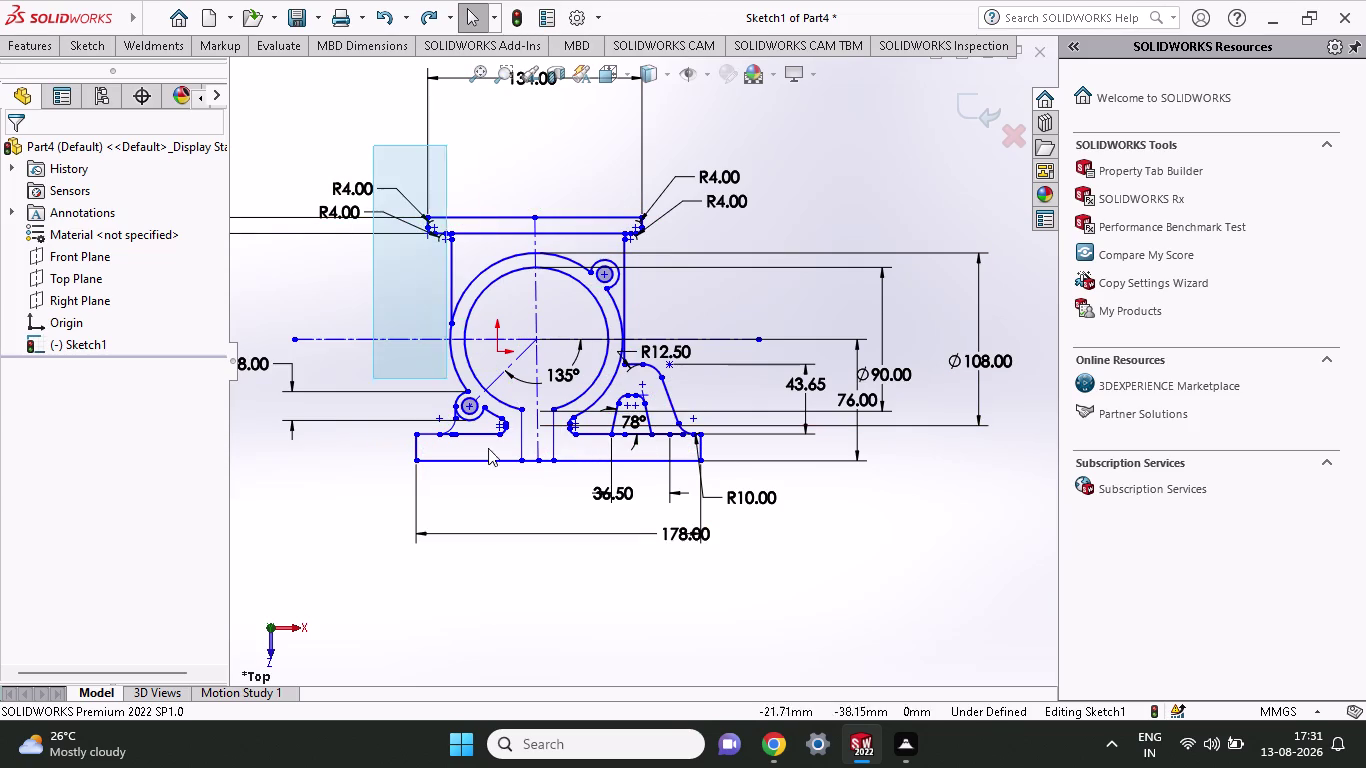
drag(467, 422, 805, 577)
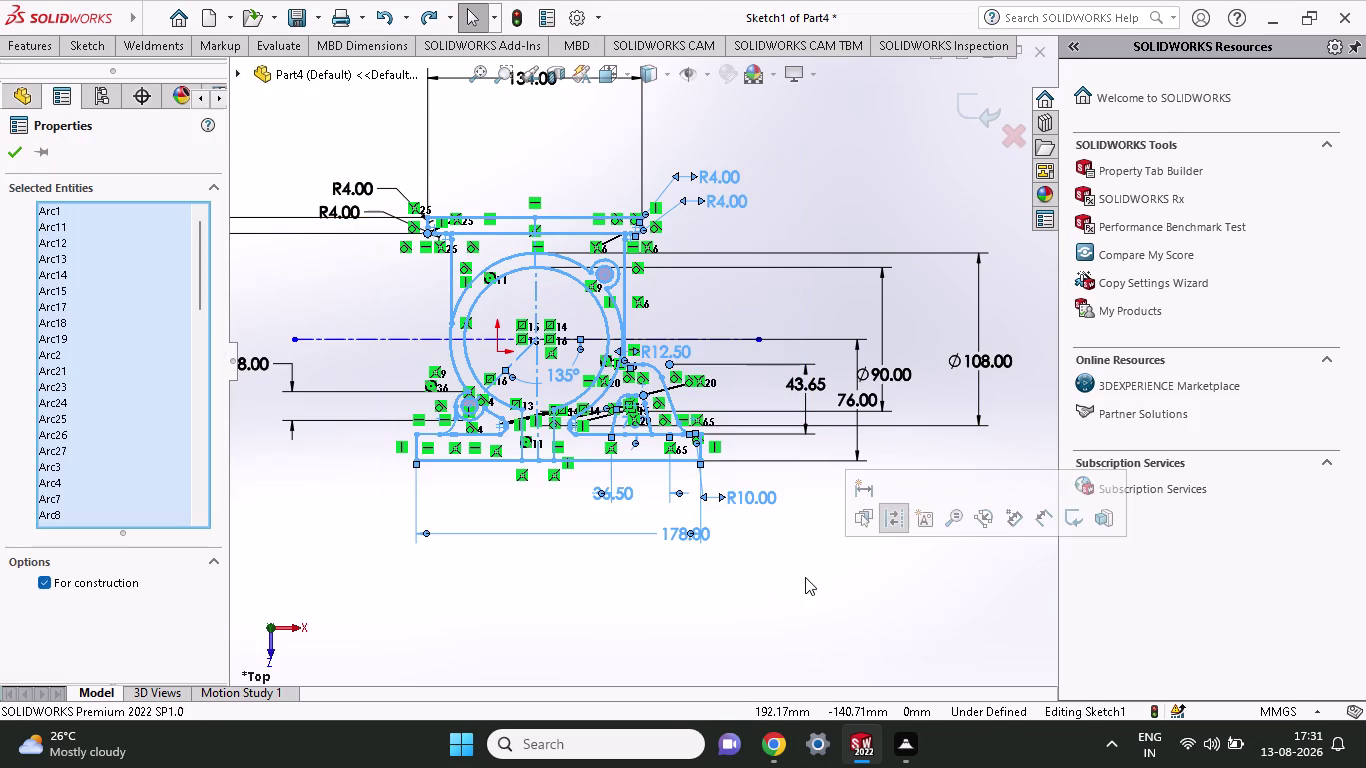
right_click(805, 577)
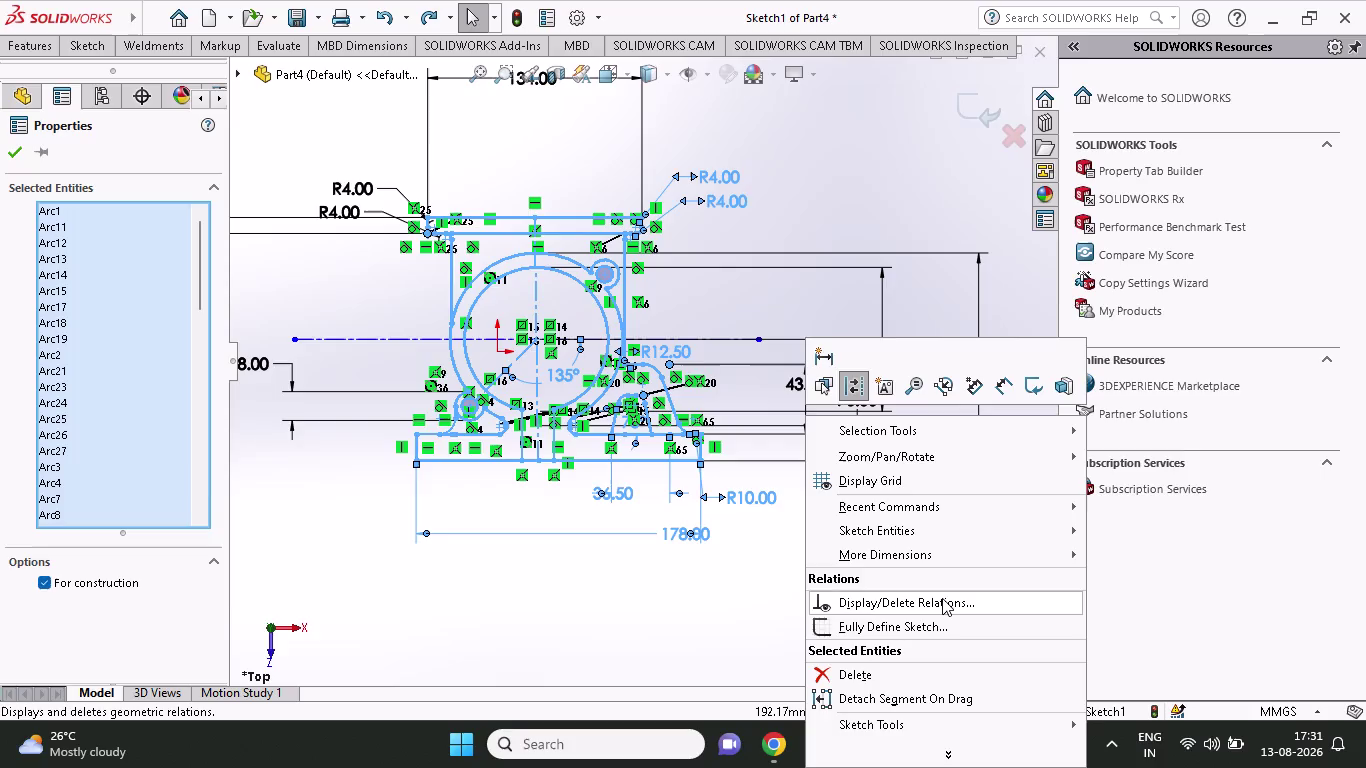
click(944, 621)
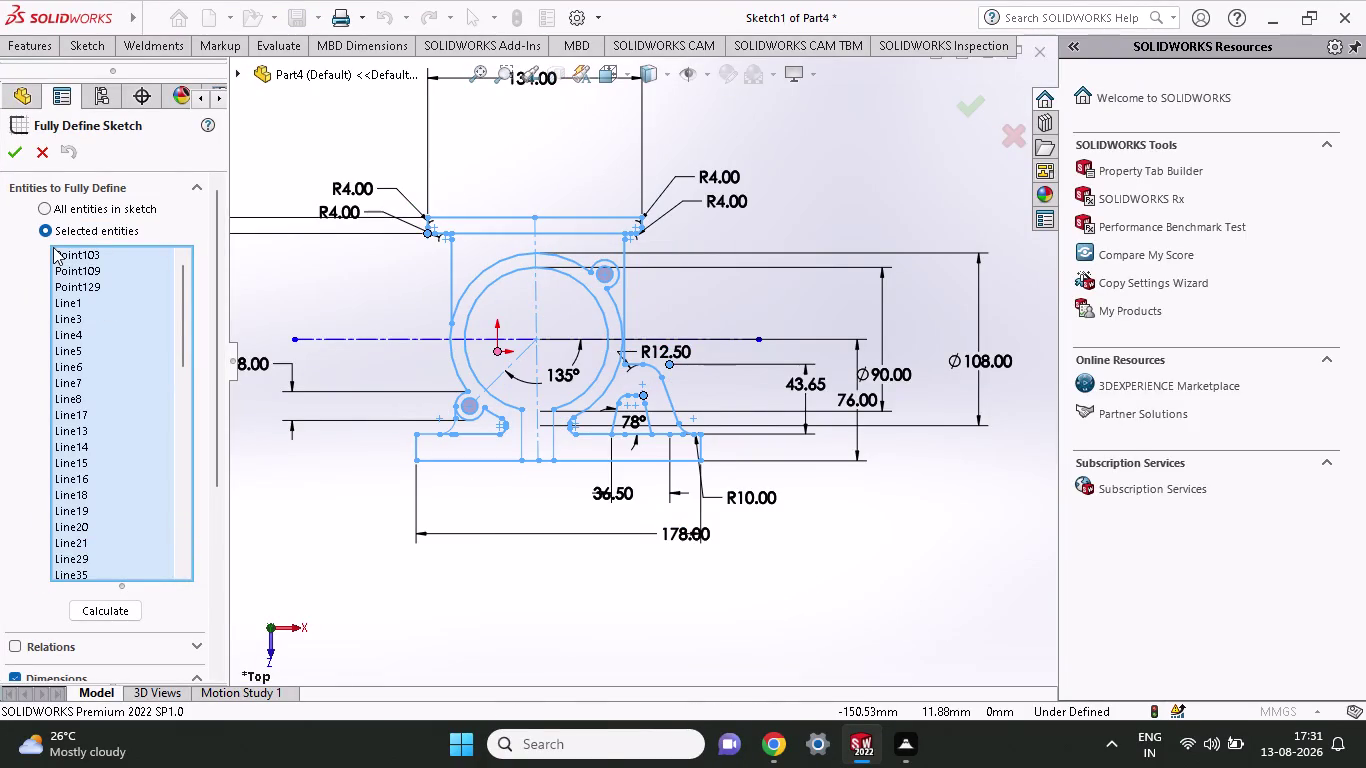
click(8, 156)
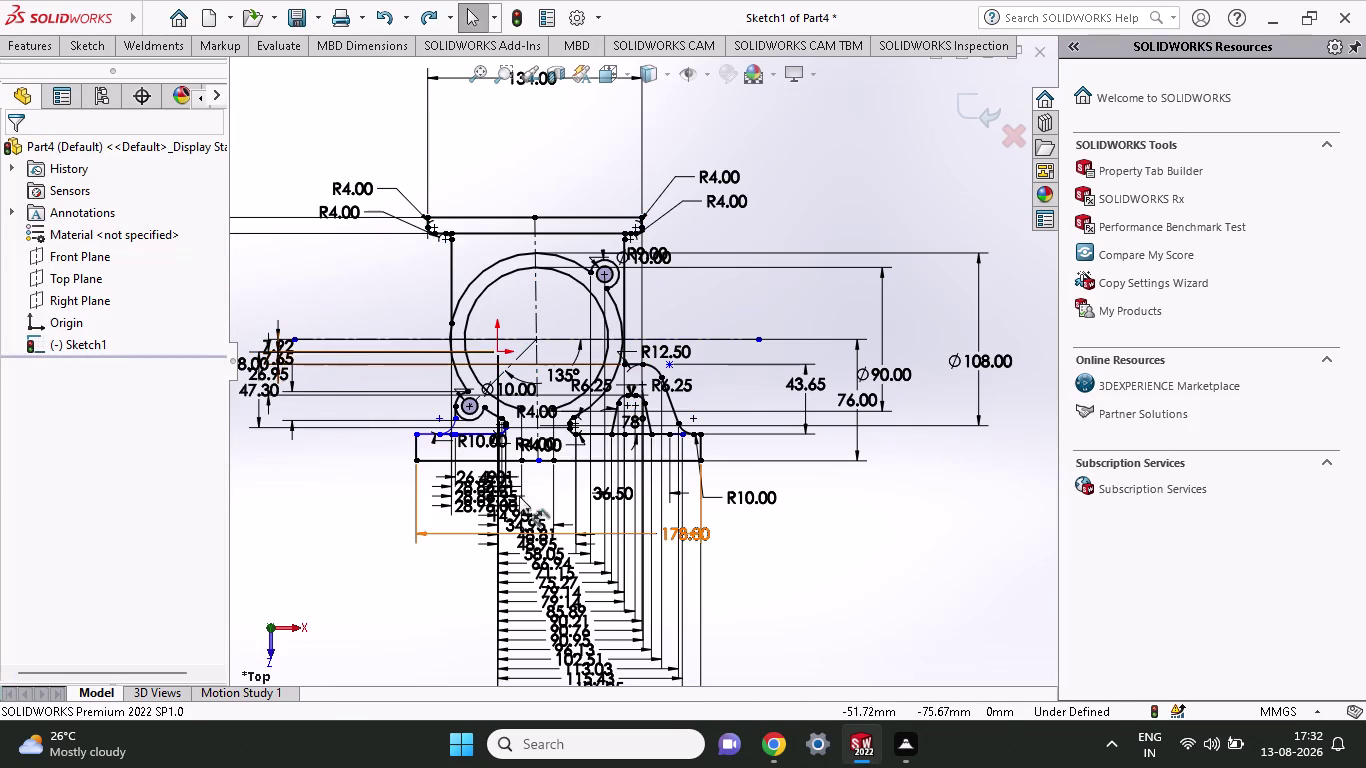
scroll(down, 3)
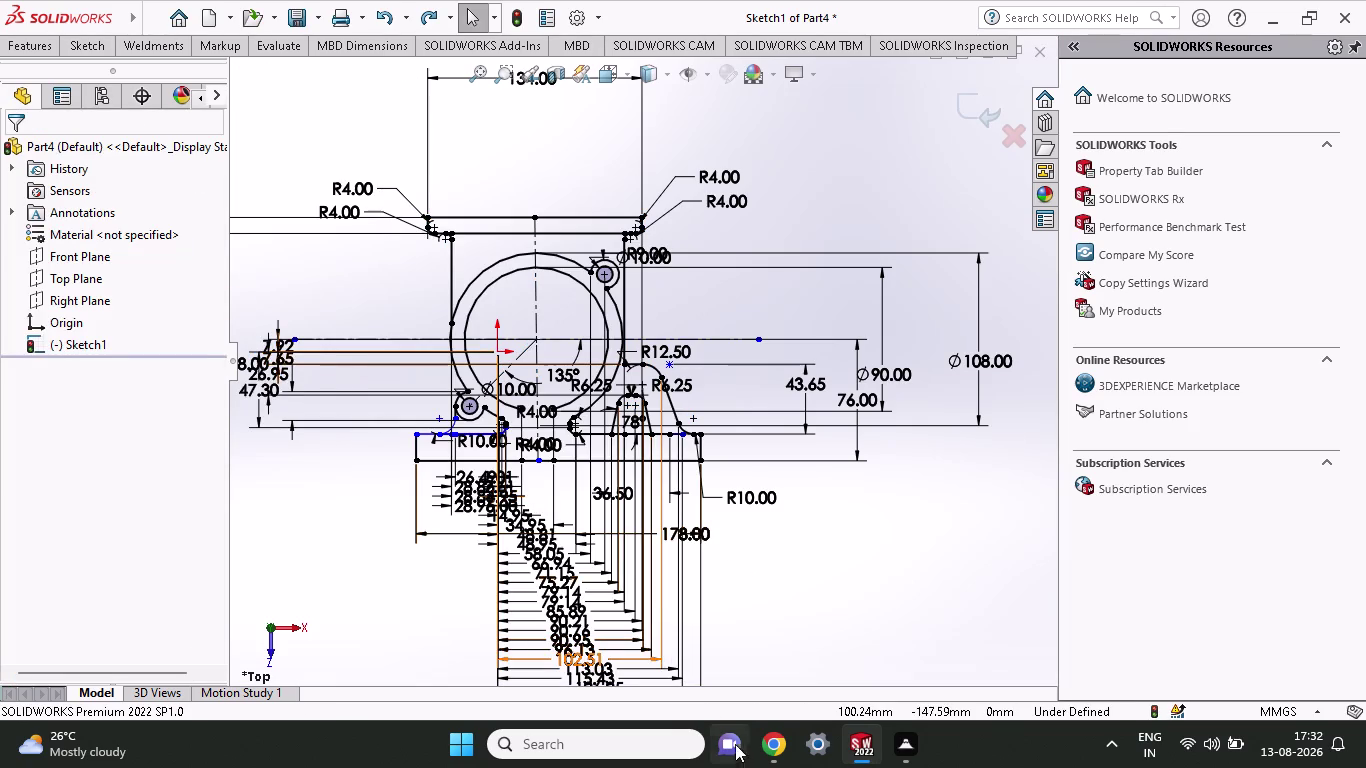
scroll(down, 3)
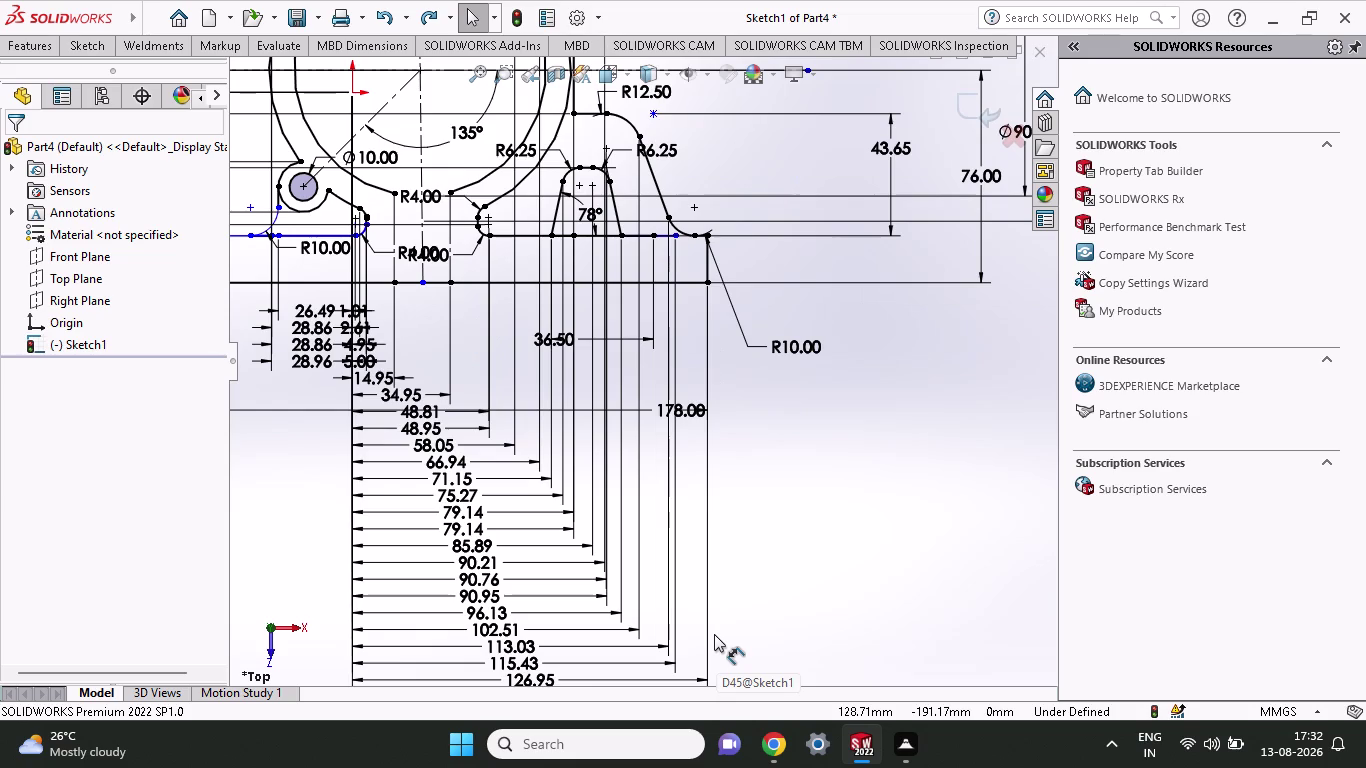
scroll(up, 3)
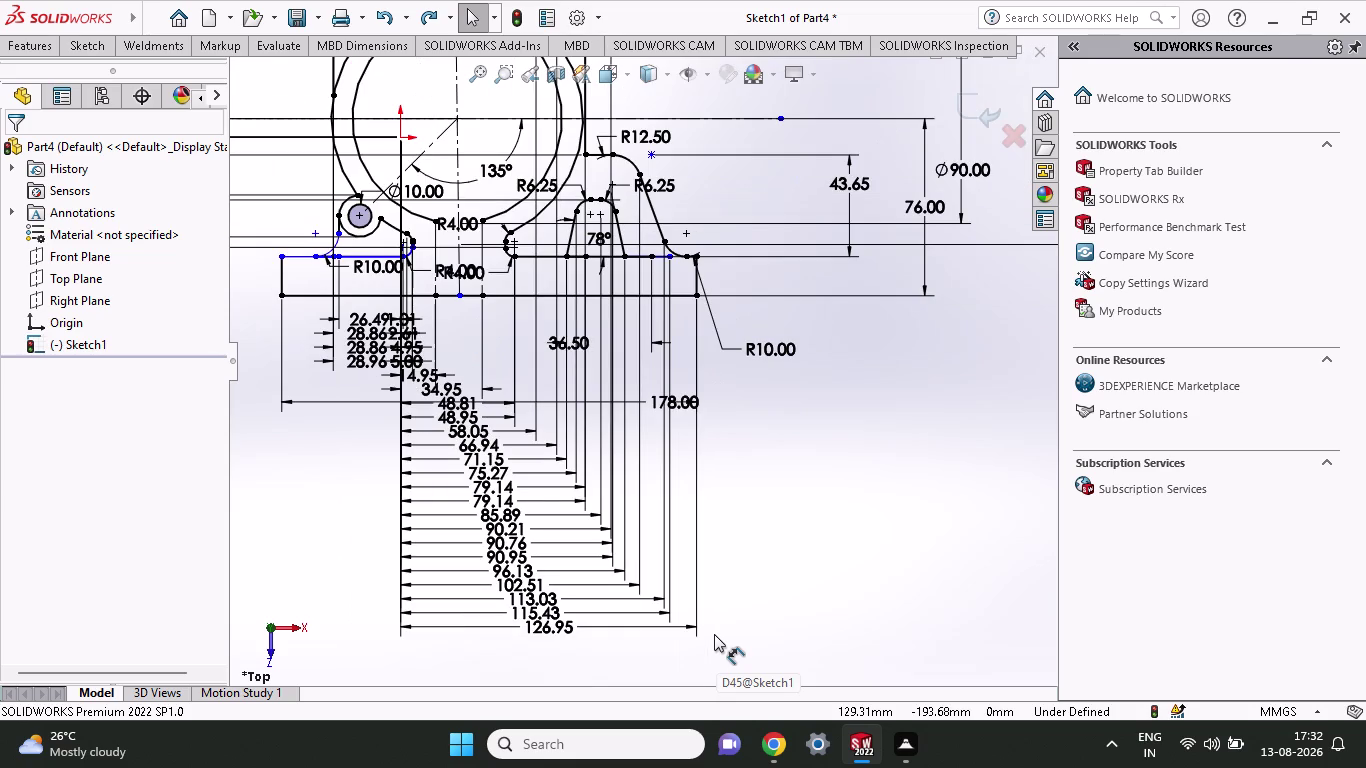
scroll(up, 3)
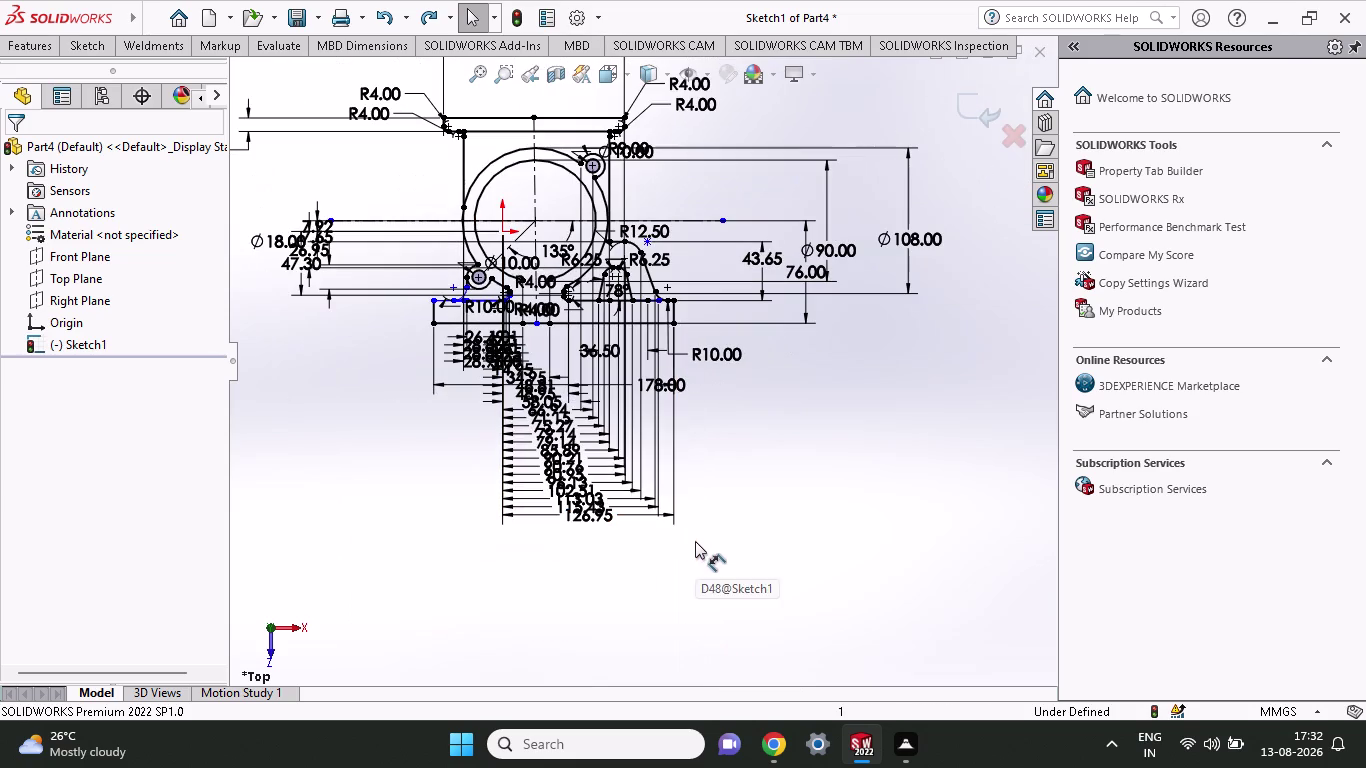
key(ctrl+z)
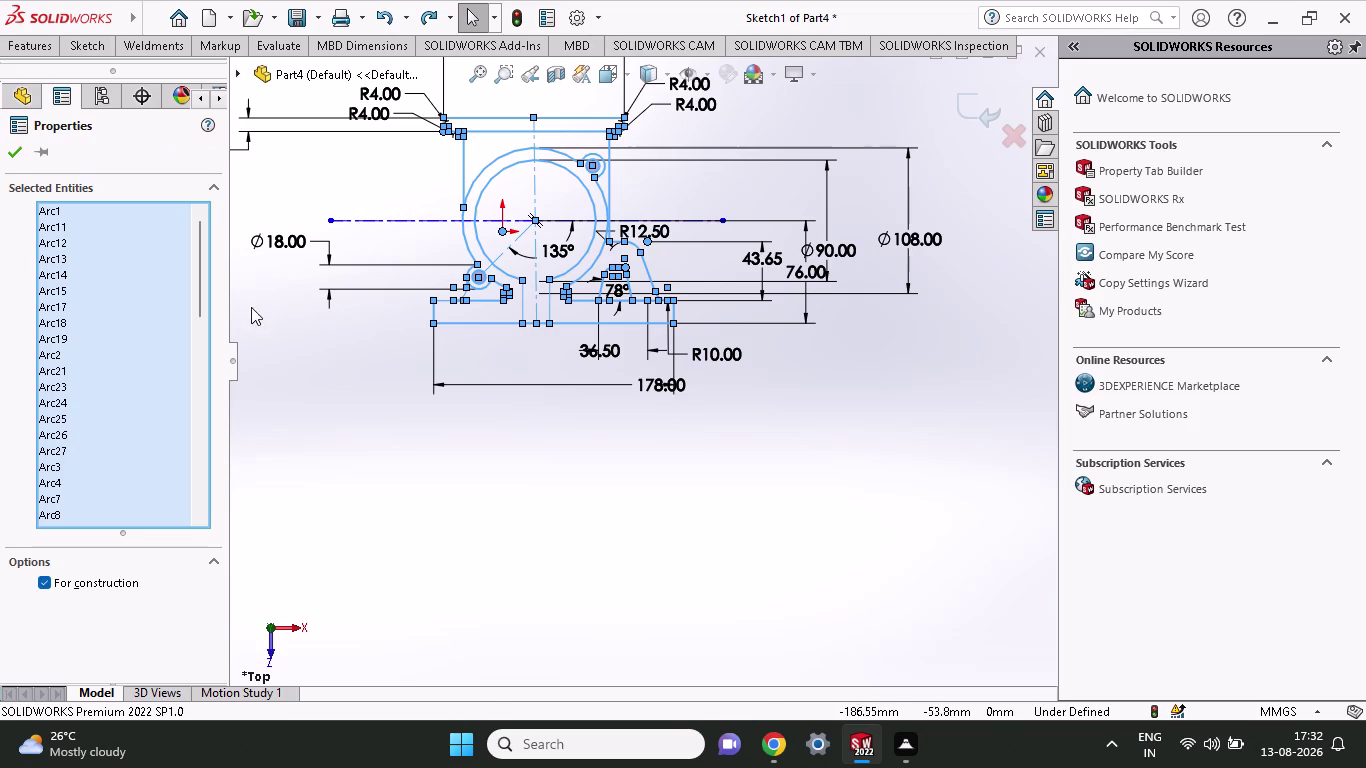
click(322, 419)
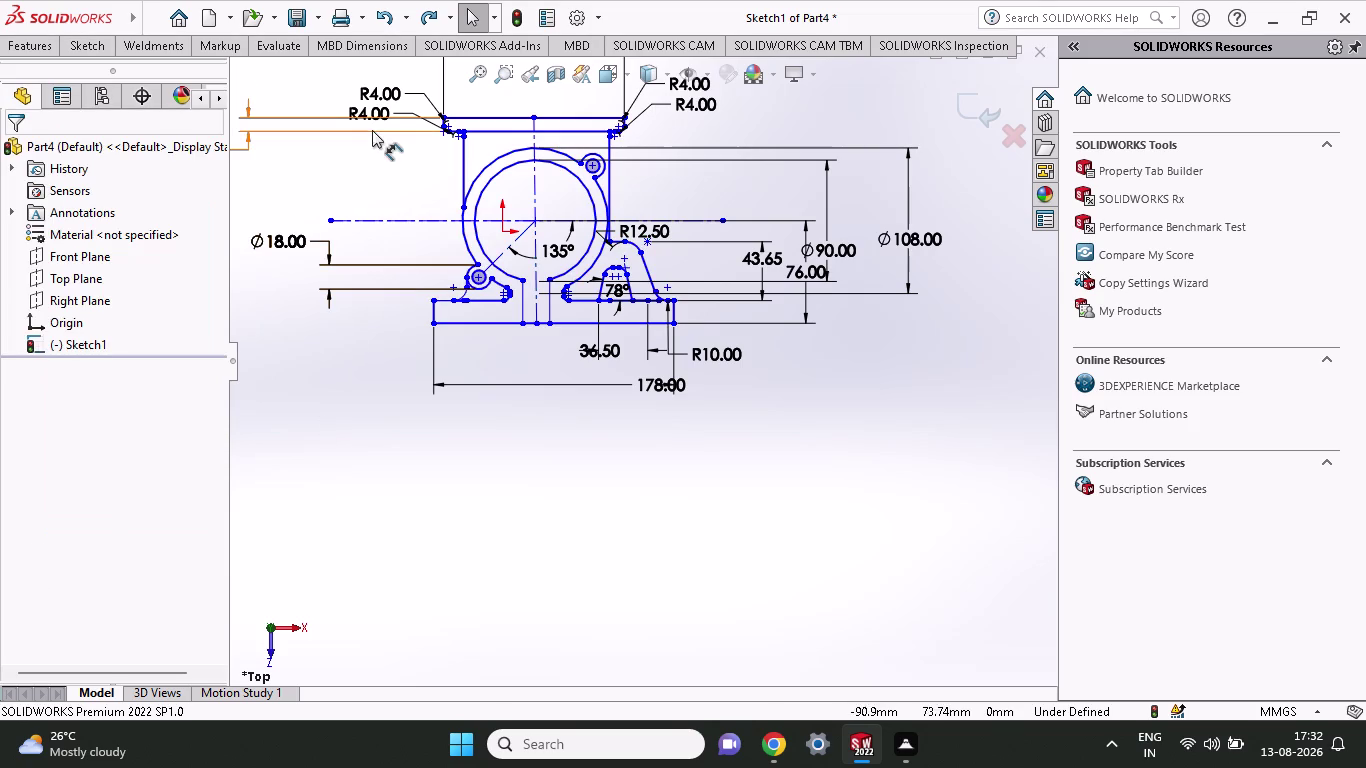
Window-select all of the housing sketch geometry.
scroll(up, 3)
scroll(down, 3)
scroll(up, 3)
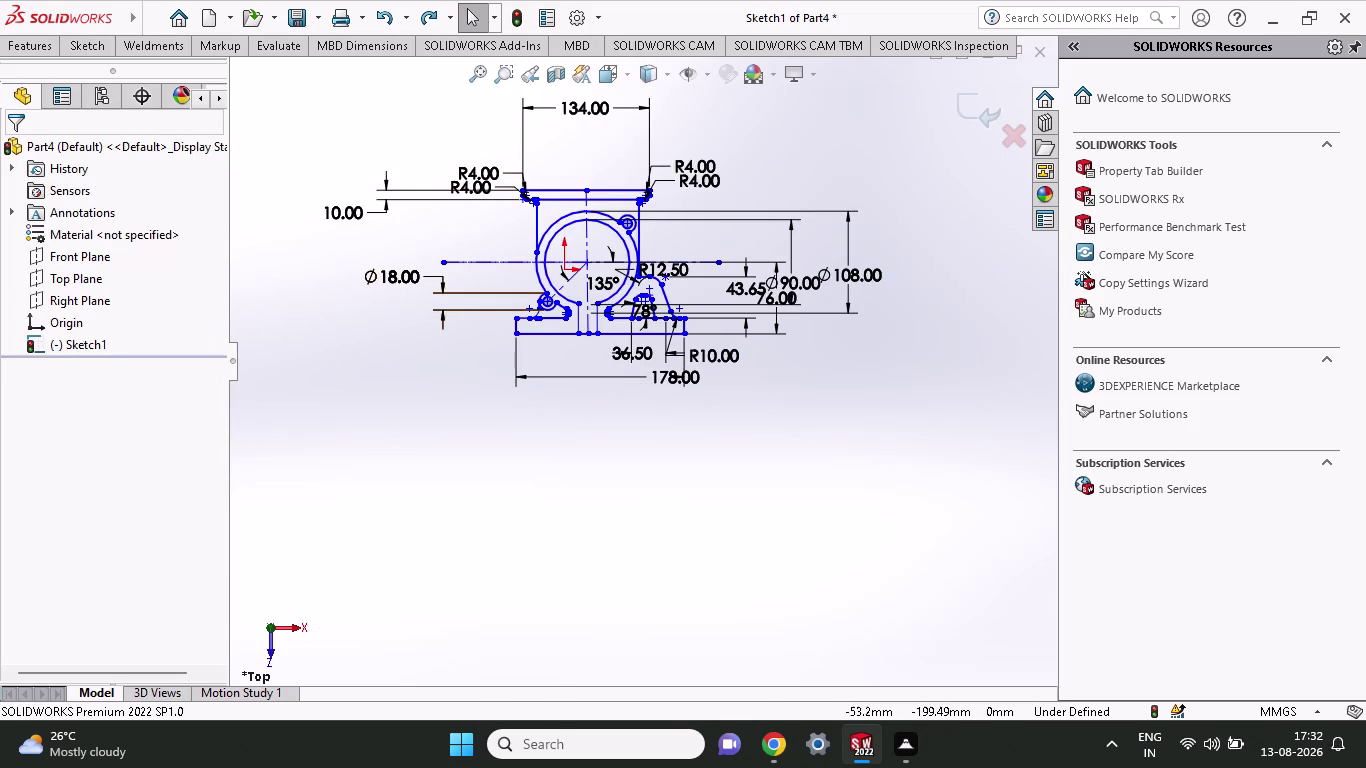
drag(417, 101, 653, 420)
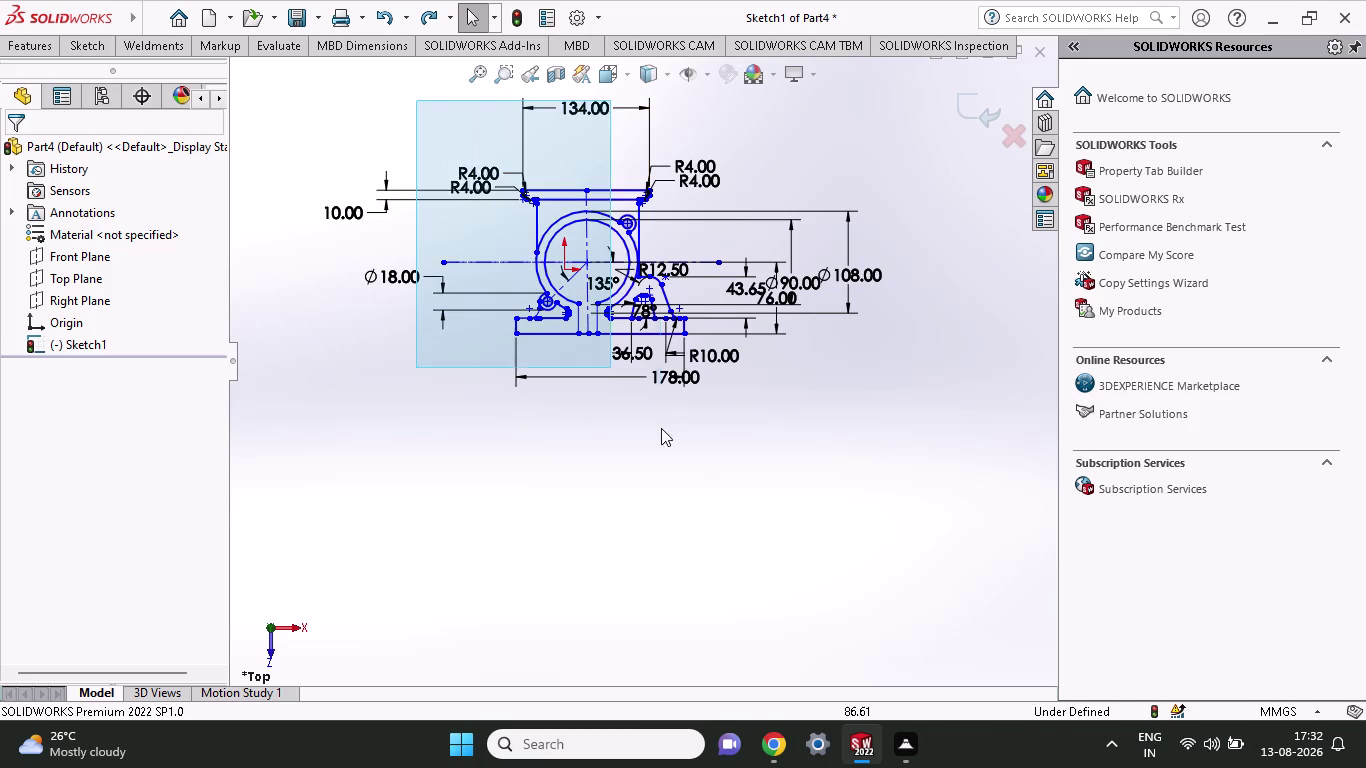
drag(653, 420, 829, 453)
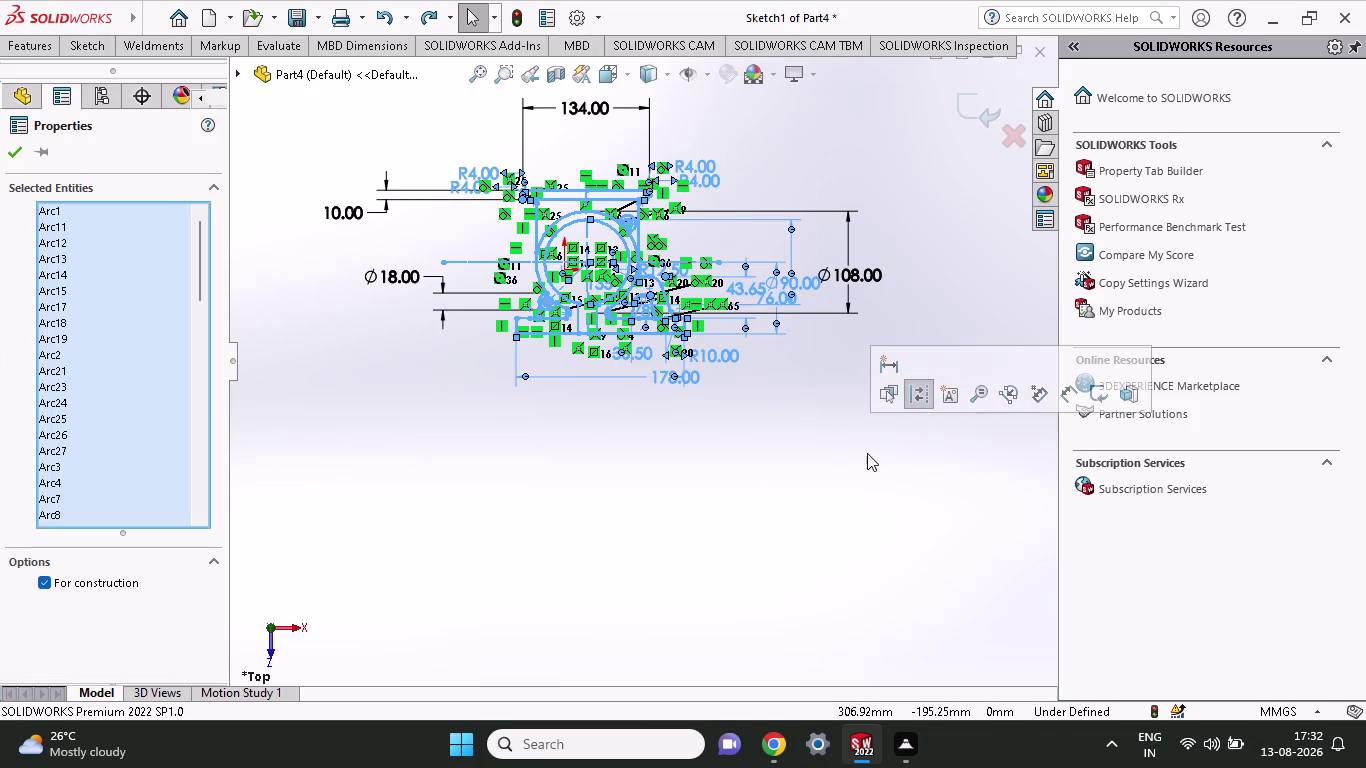
Apply Fully Define Sketch to the selection, leaving 178.00 conflicting, then reselect the sketch.
right_click(474, 427)
click(561, 623)
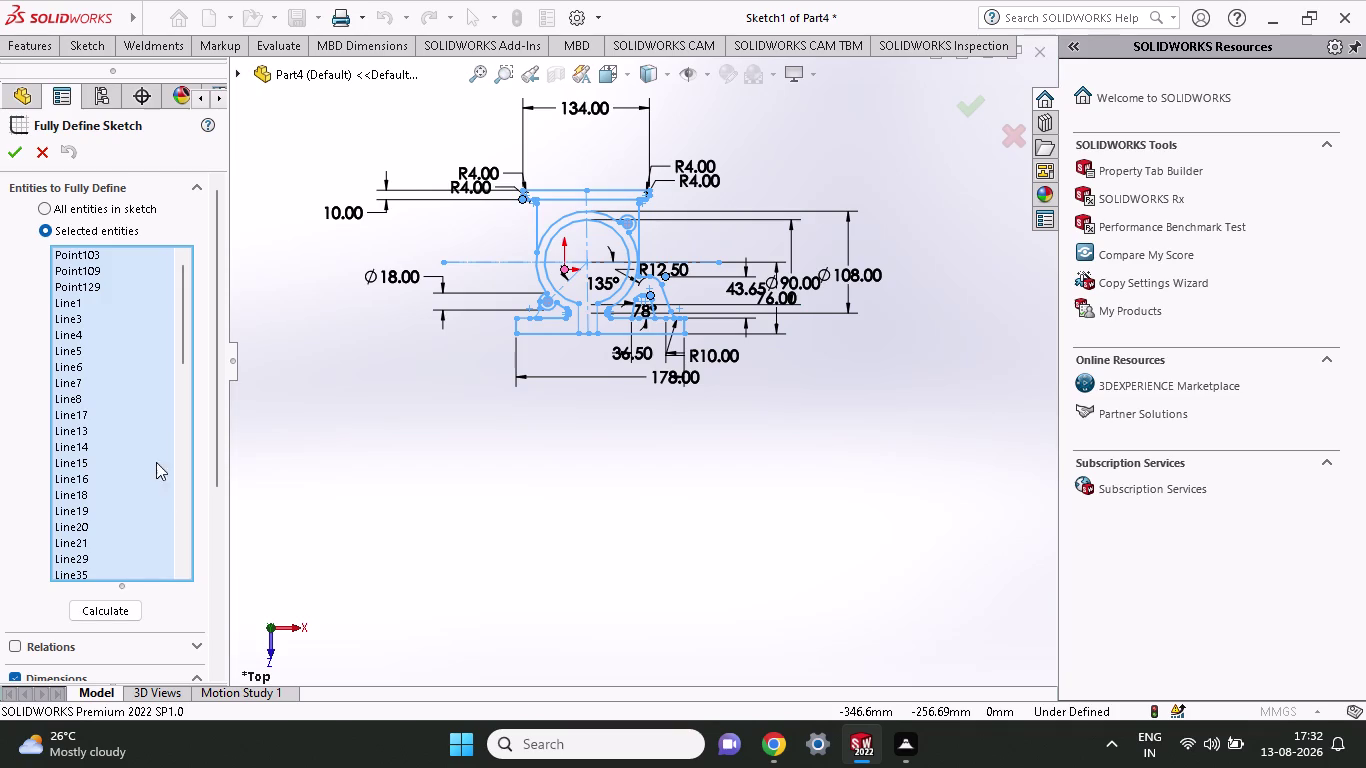
scroll(down, 3)
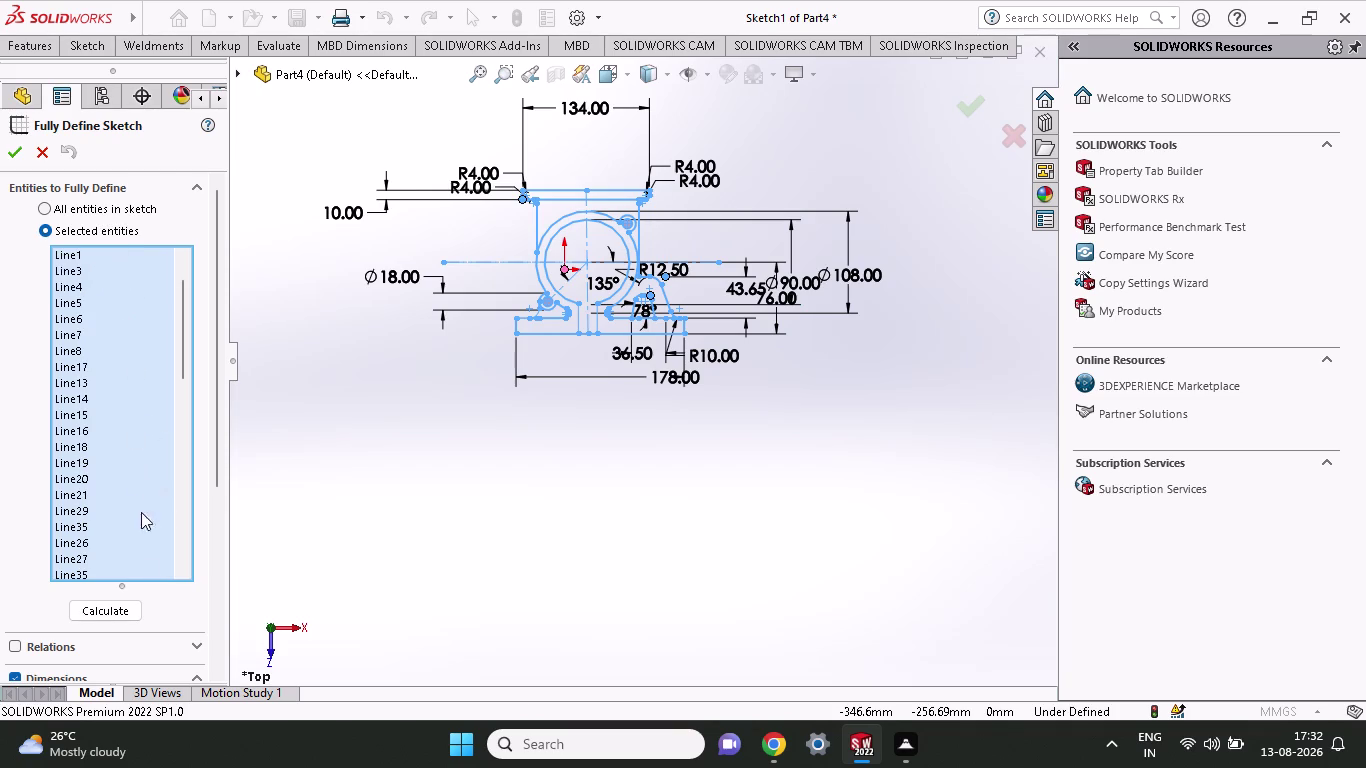
click(33, 643)
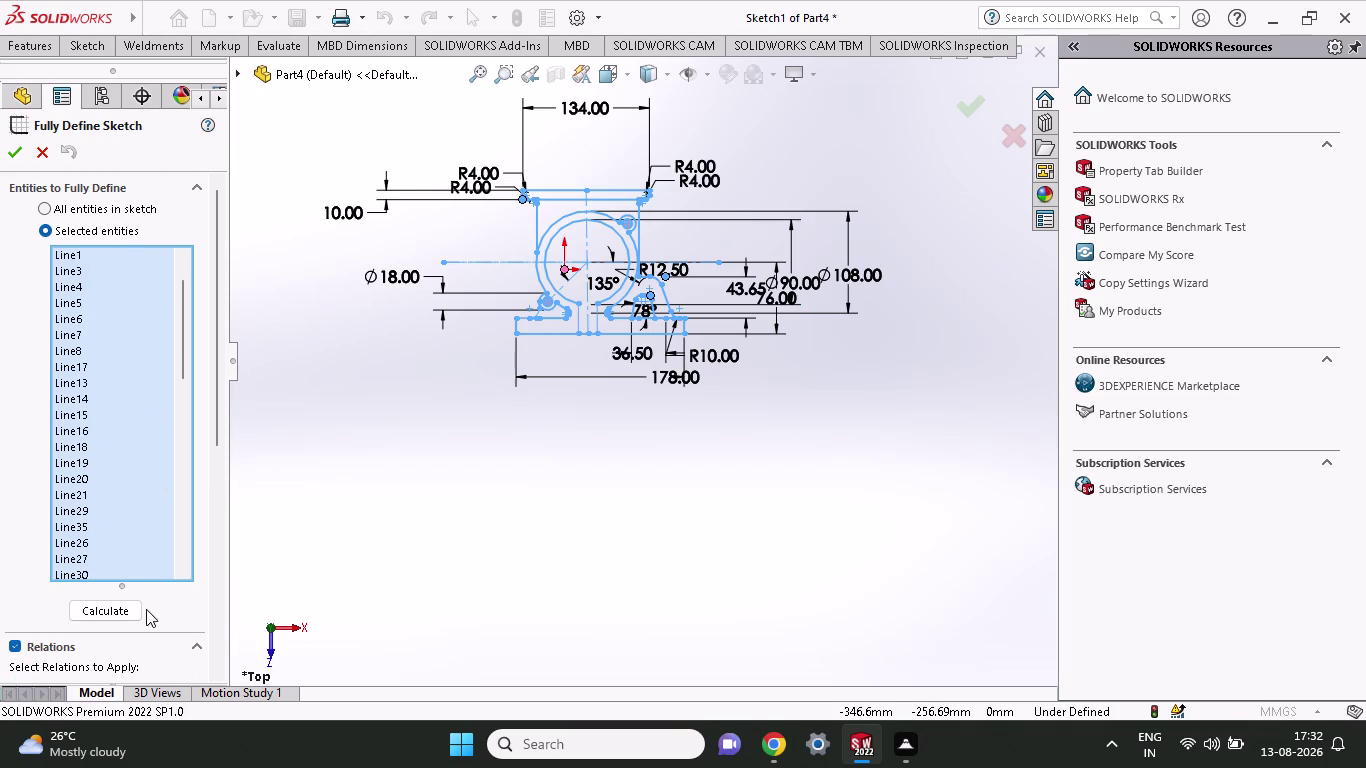
scroll(down, 3)
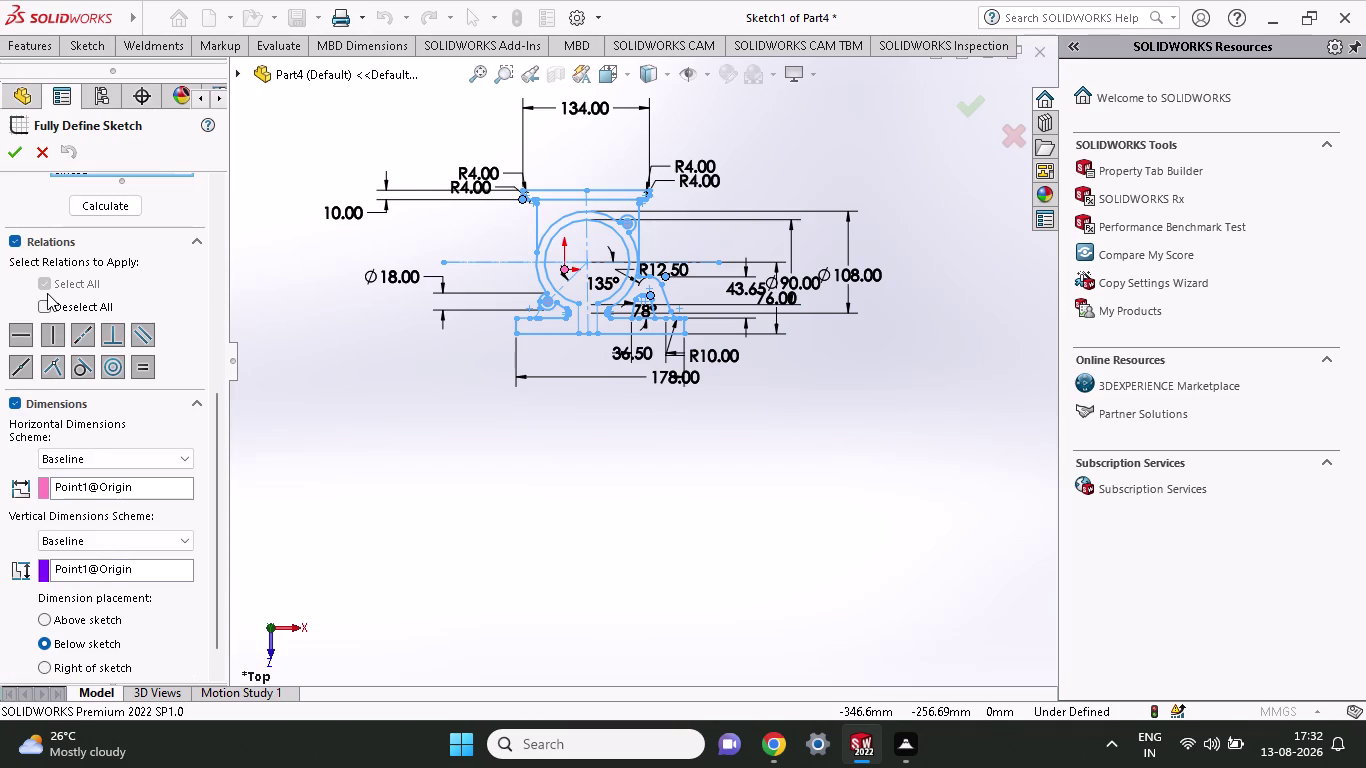
click(200, 240)
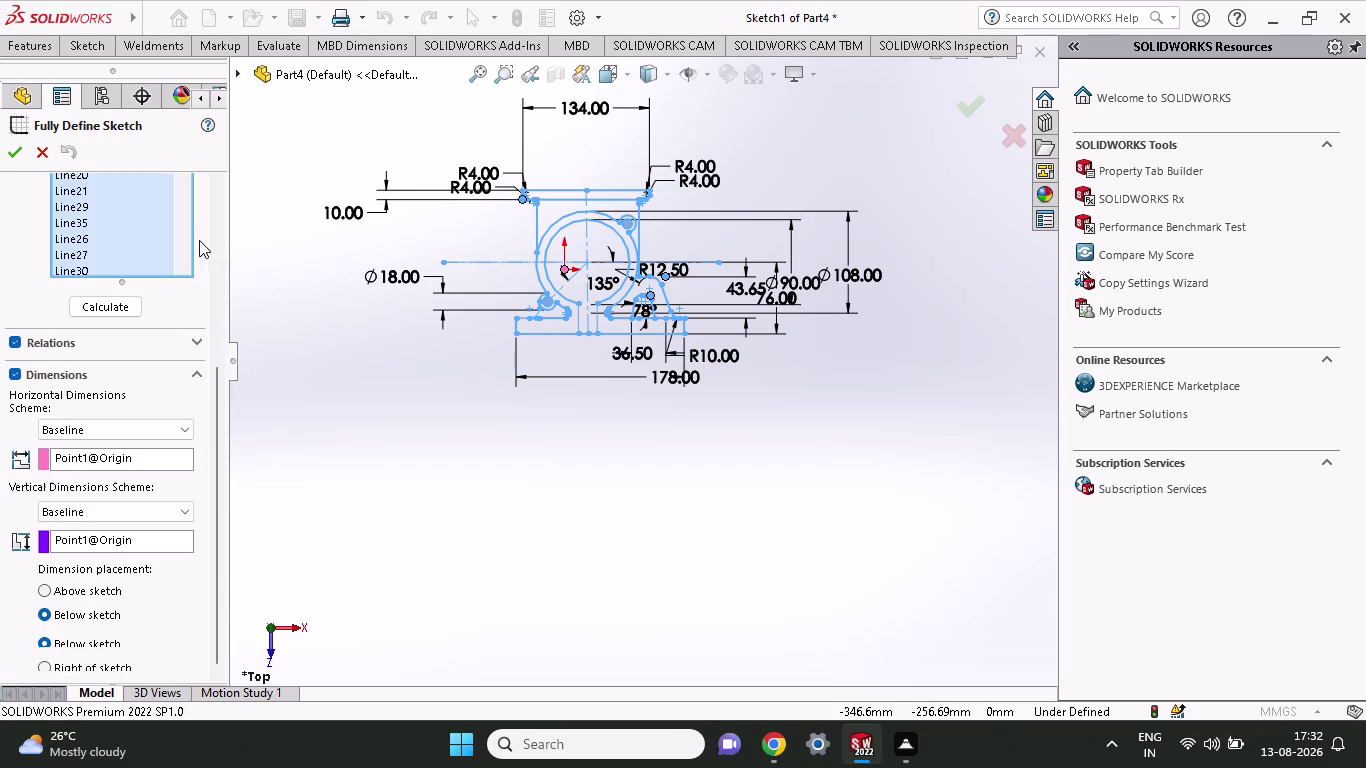
click(11, 372)
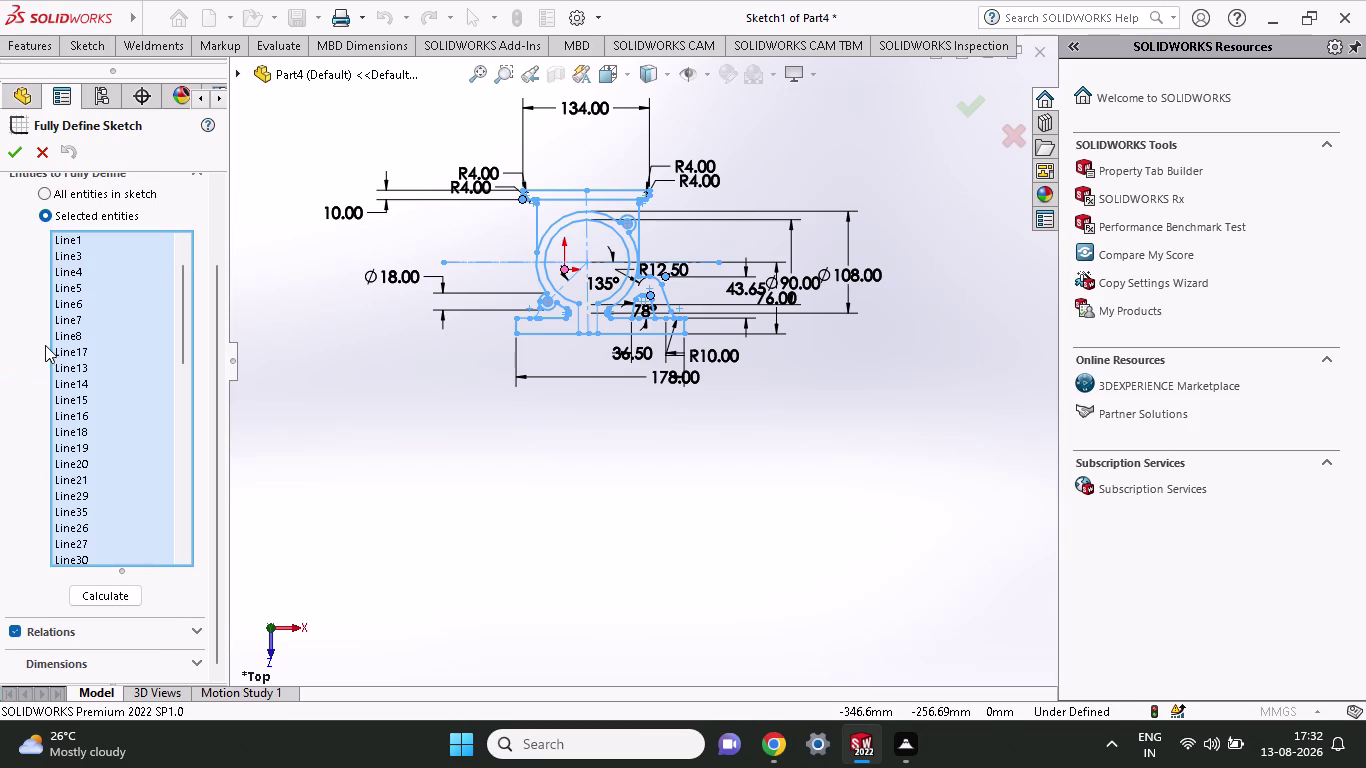
click(14, 150)
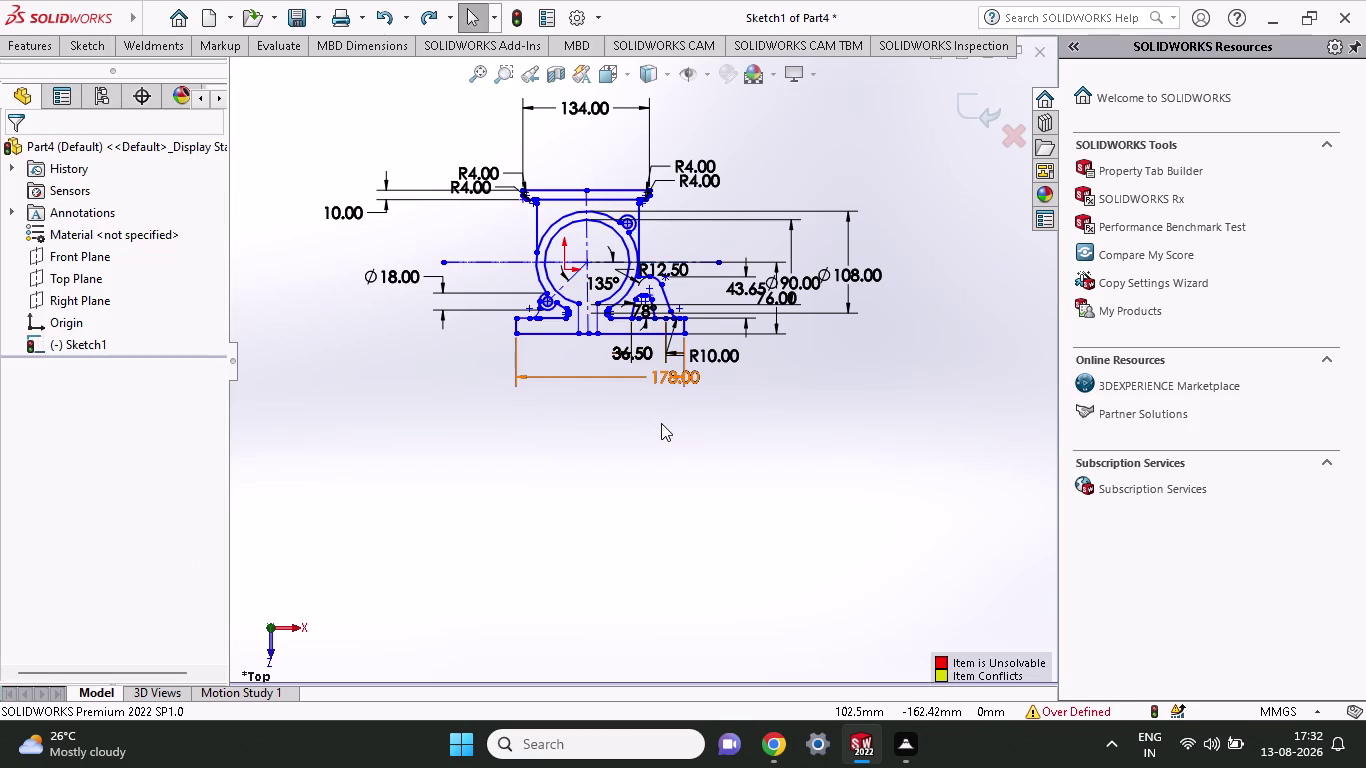
scroll(down, 3)
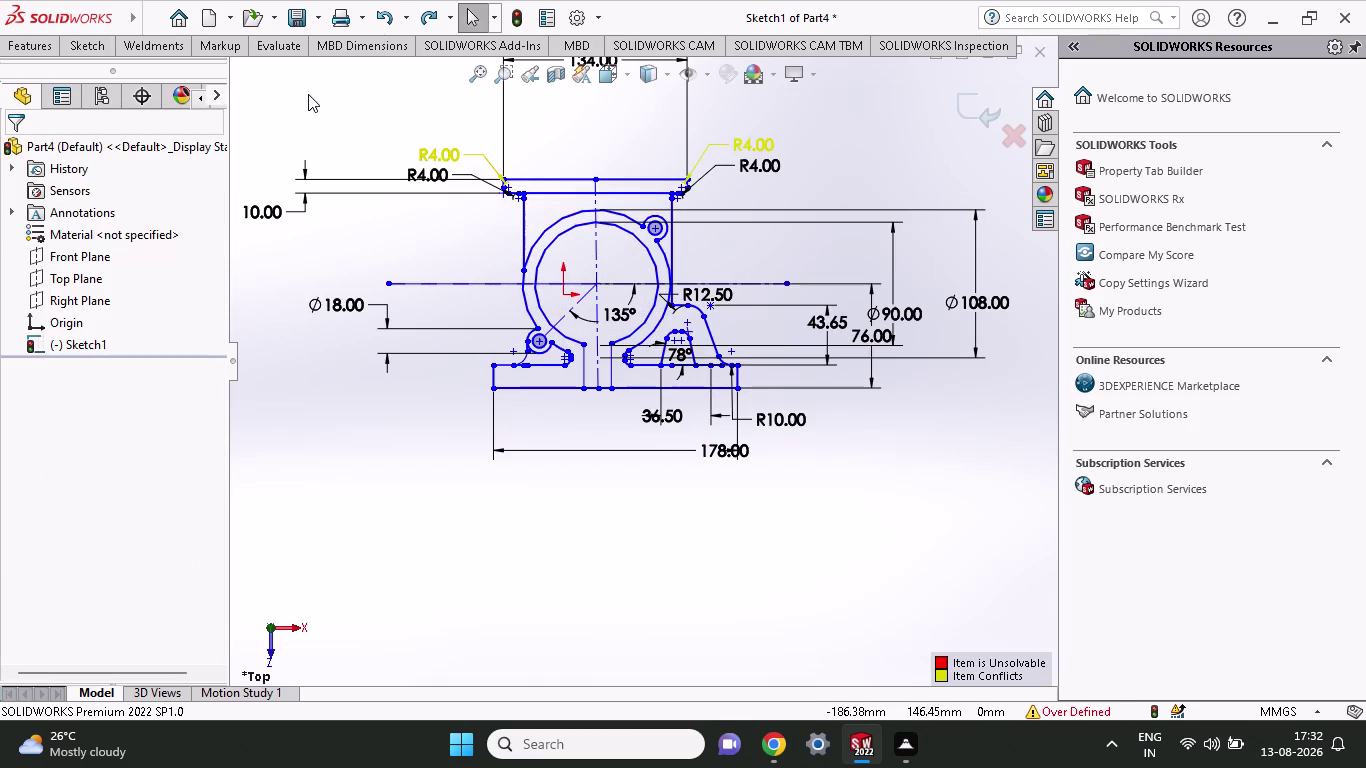
drag(308, 93, 972, 550)
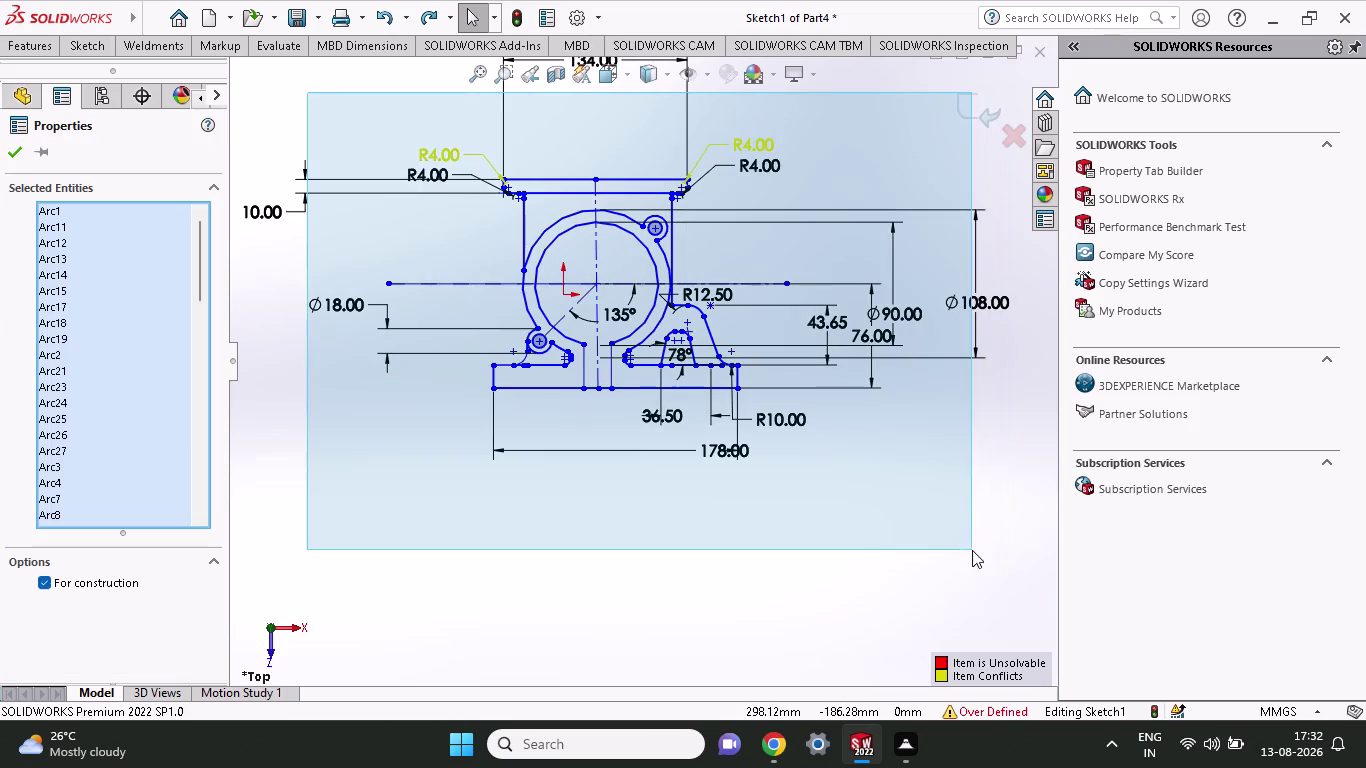
Show the sketch relations filtered to Overdefining/Not Solved and select the conflicting radius relation.
right_click(821, 487)
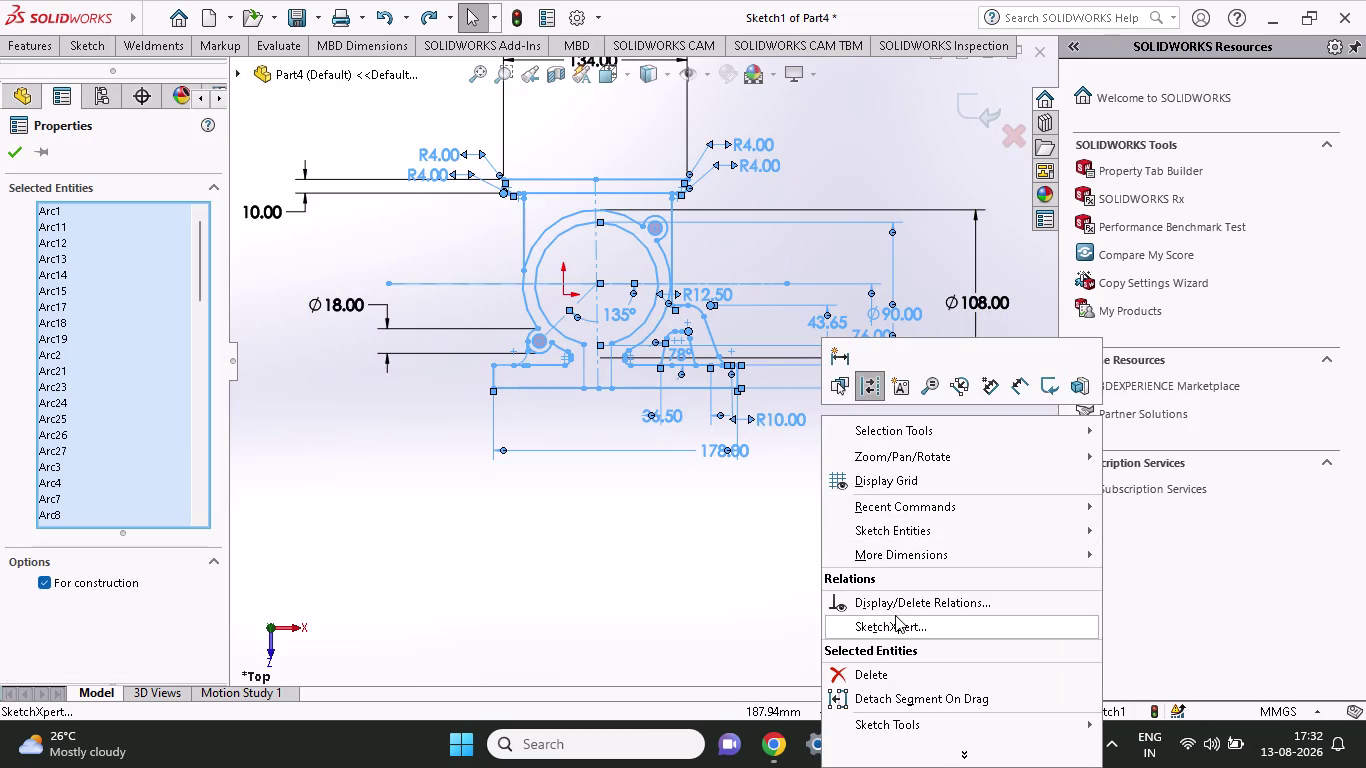
click(895, 607)
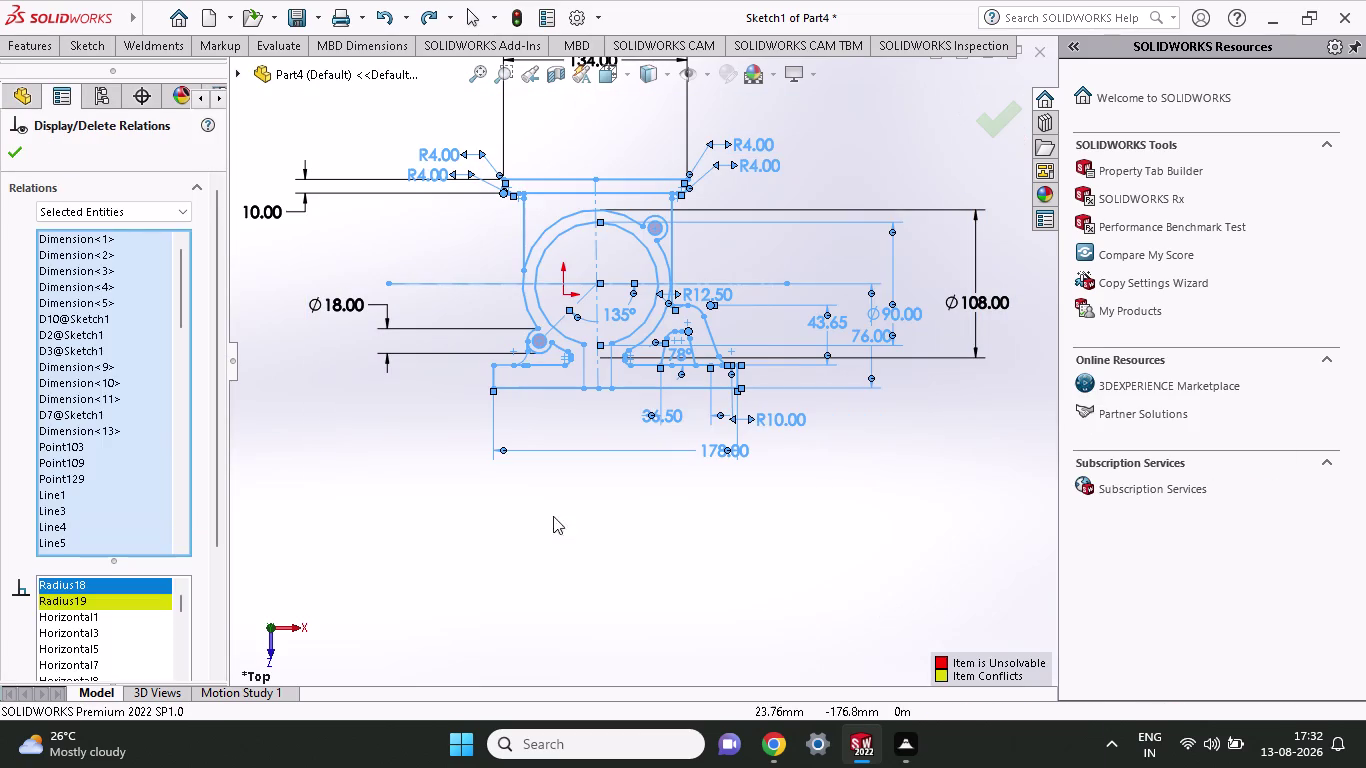
scroll(down, 3)
click(140, 198)
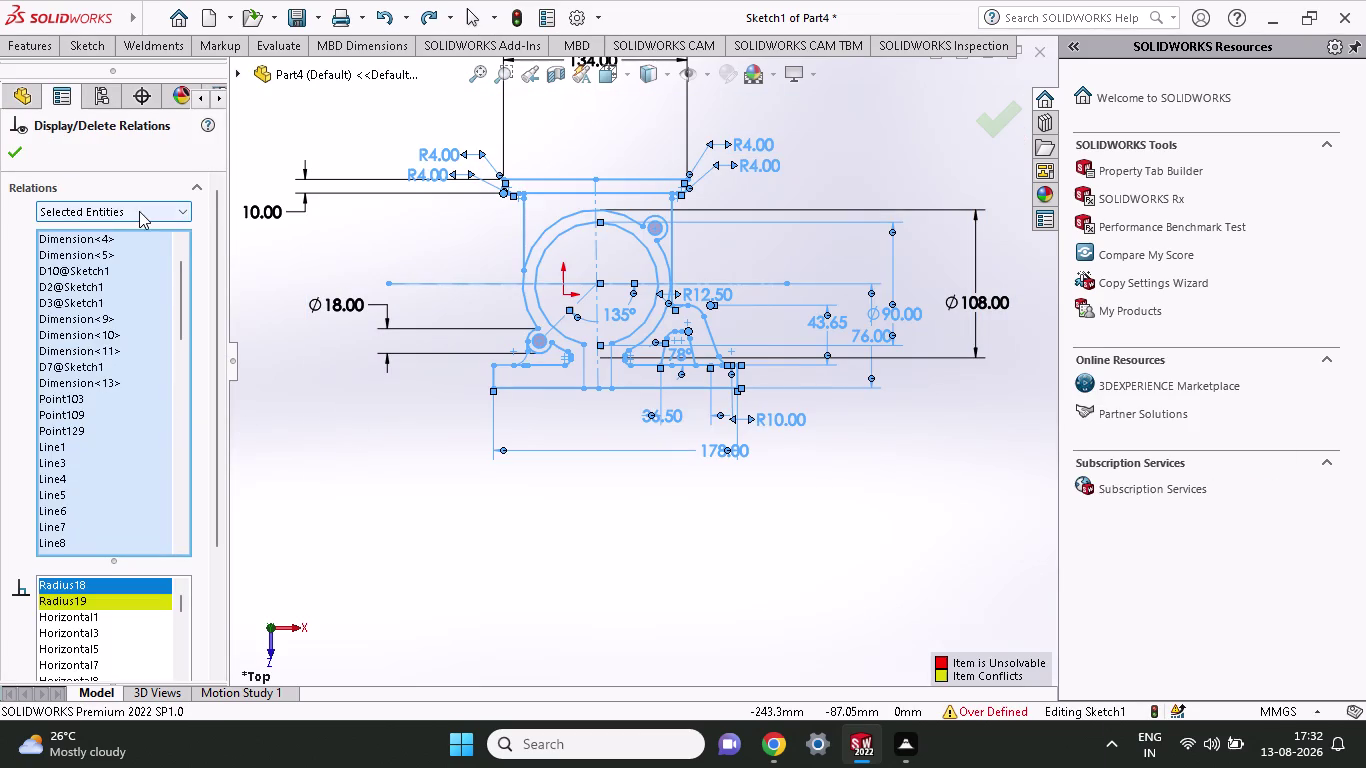
click(139, 211)
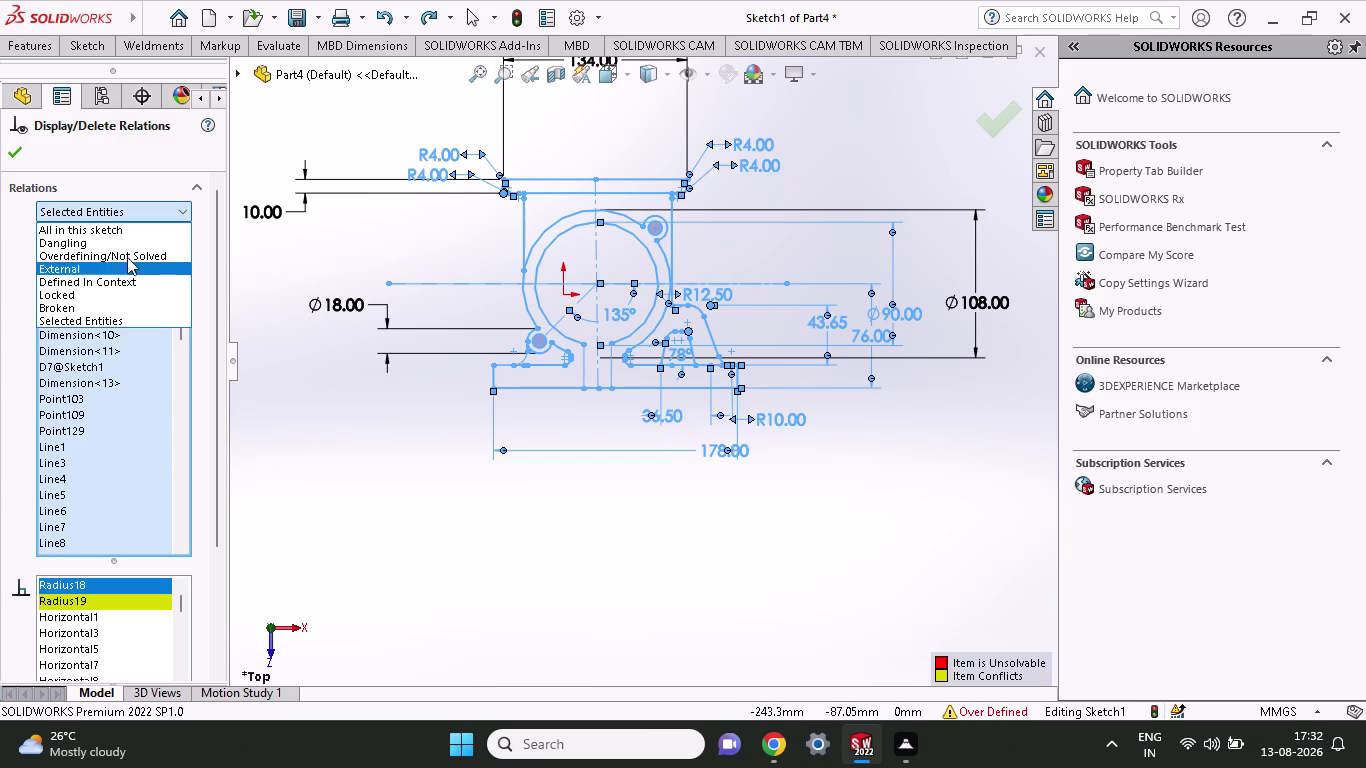
click(127, 255)
click(5, 149)
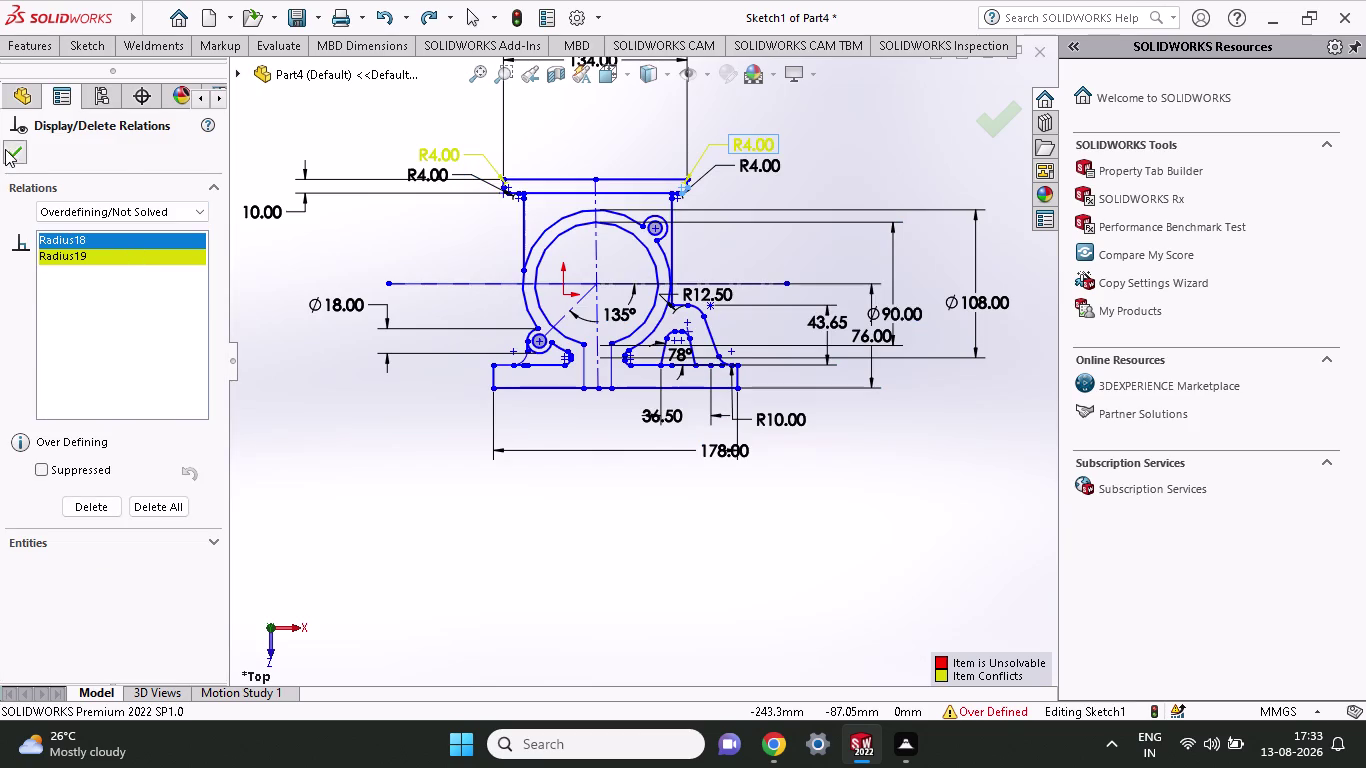
Close the relations dialog and undo the over-defining radius conflict.
click(590, 543)
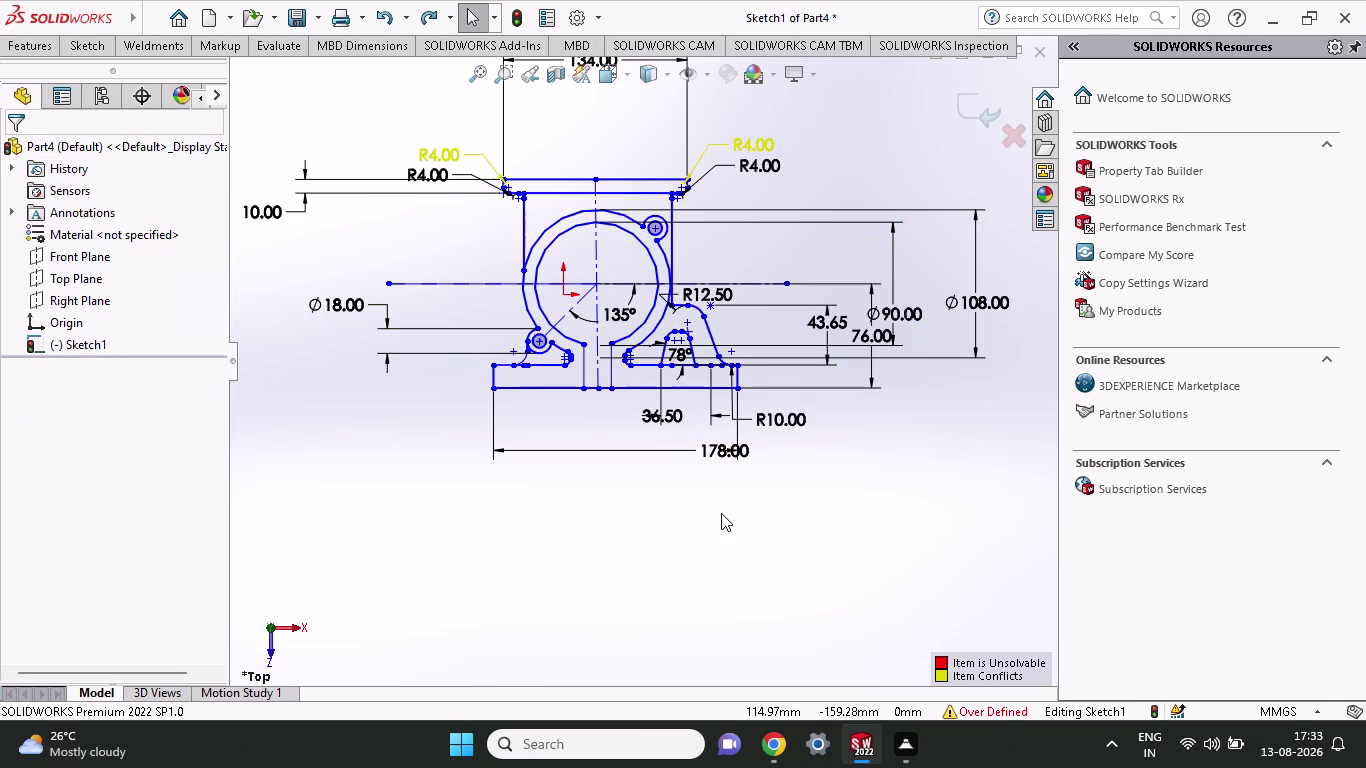
key(ctrl+z)
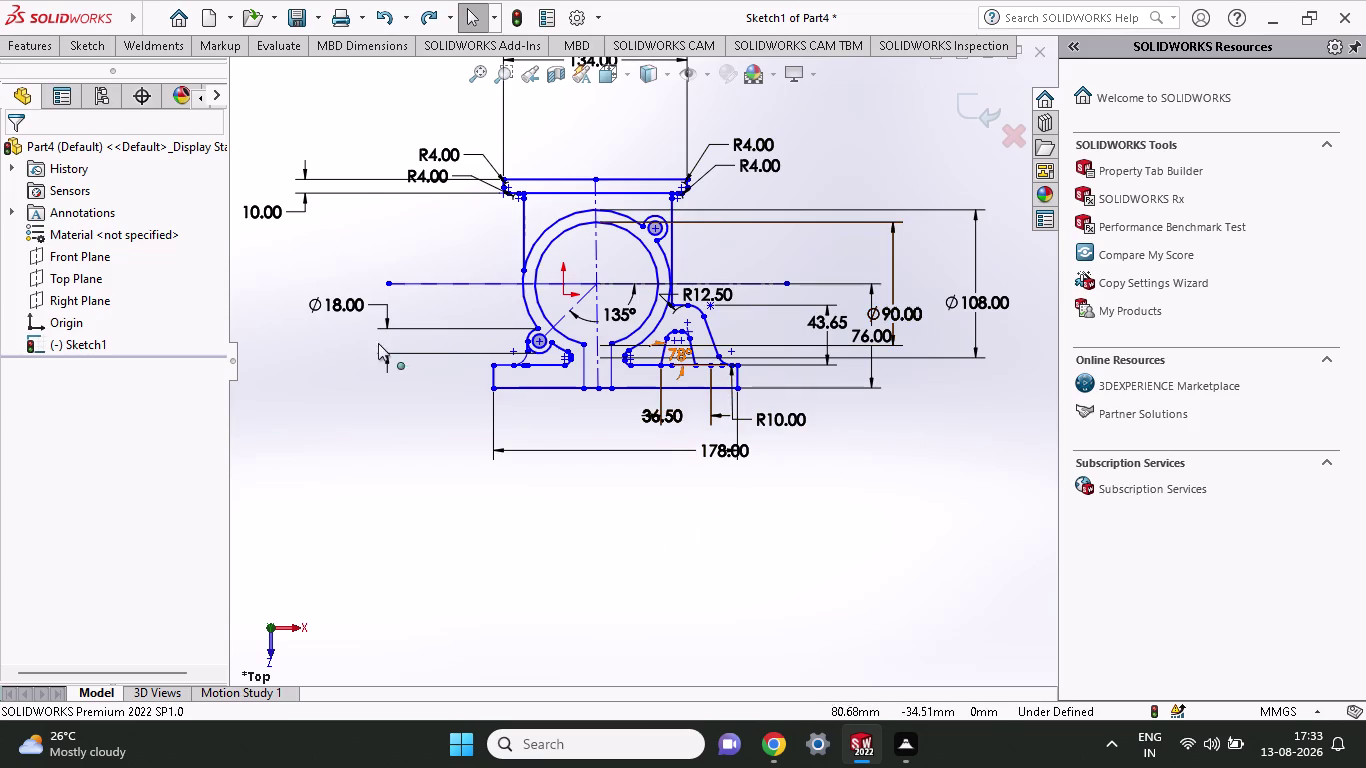
scroll(down, 3)
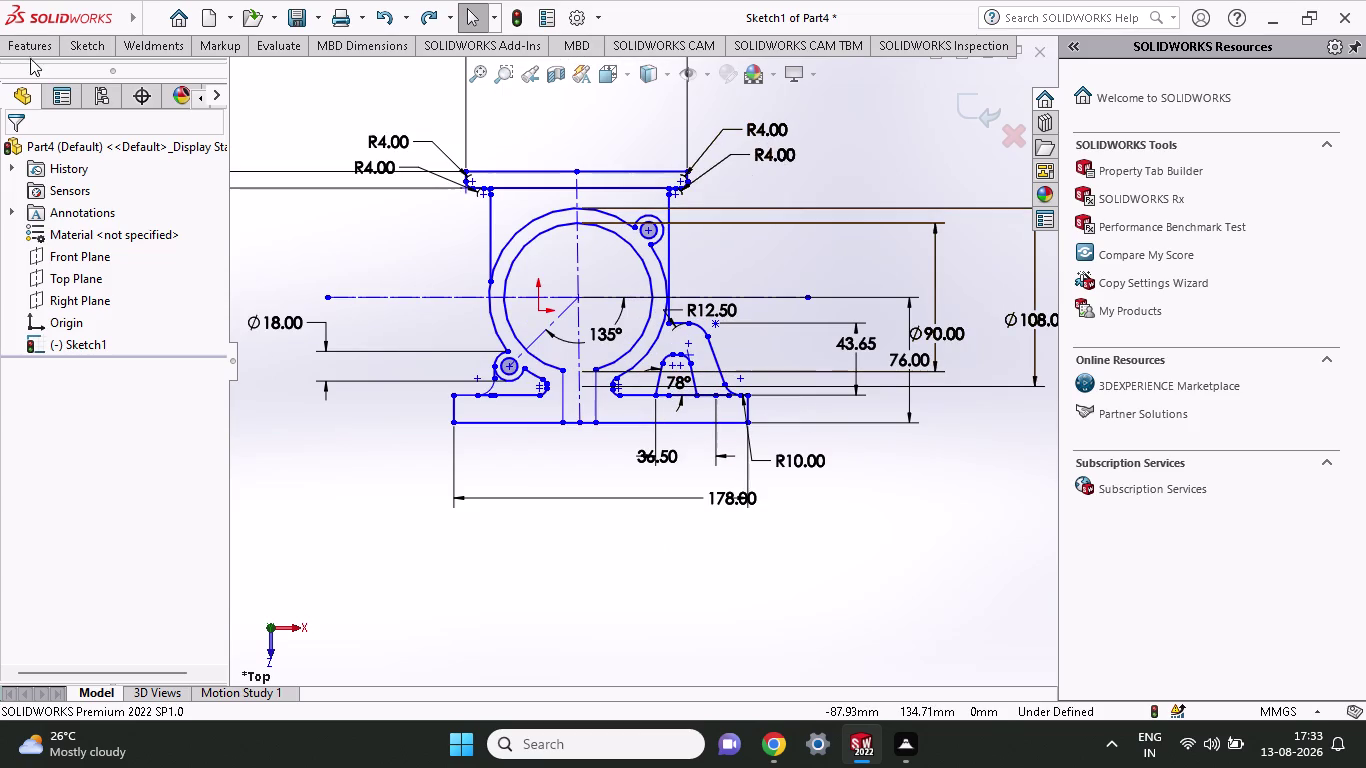
click(322, 12)
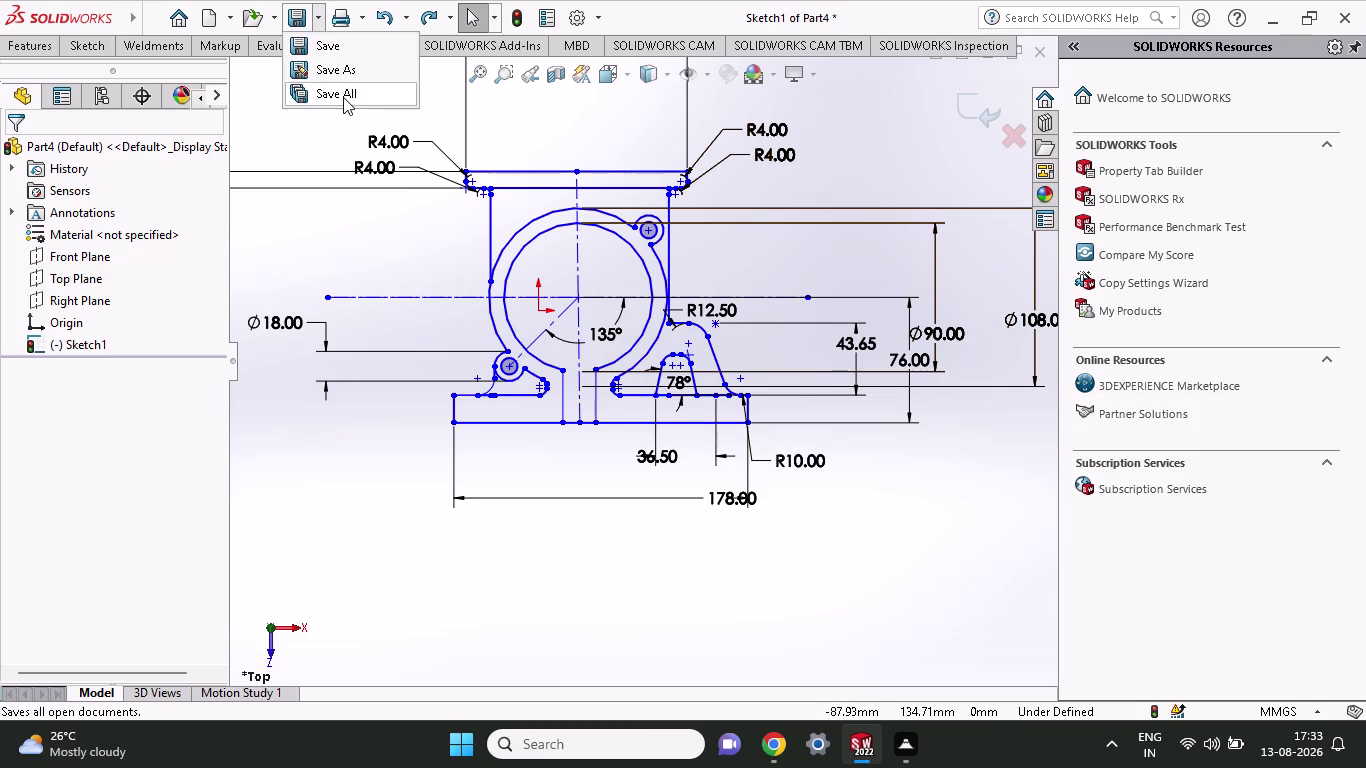
Save the sketch in Documents as the SOLIDWORKS Part '2d solidworks-5'.
click(344, 69)
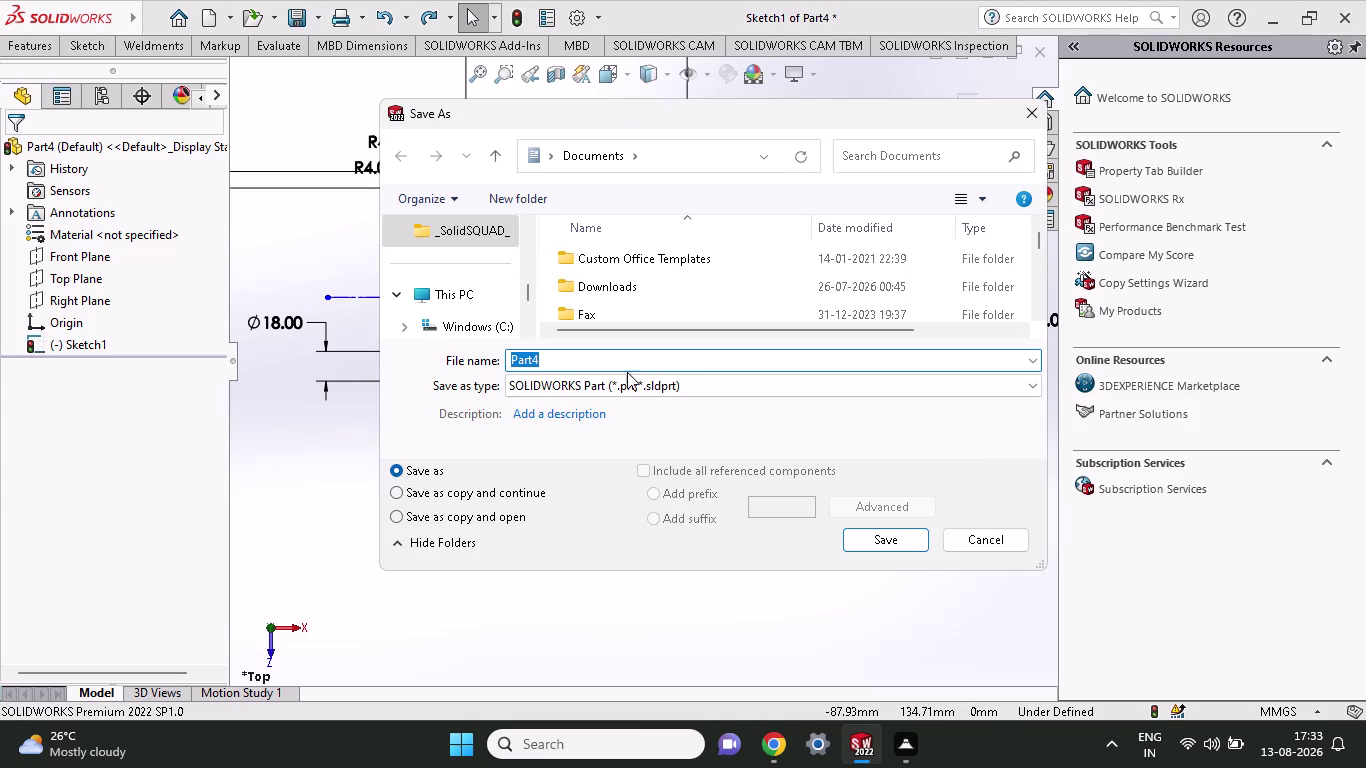
drag(605, 358, 511, 365)
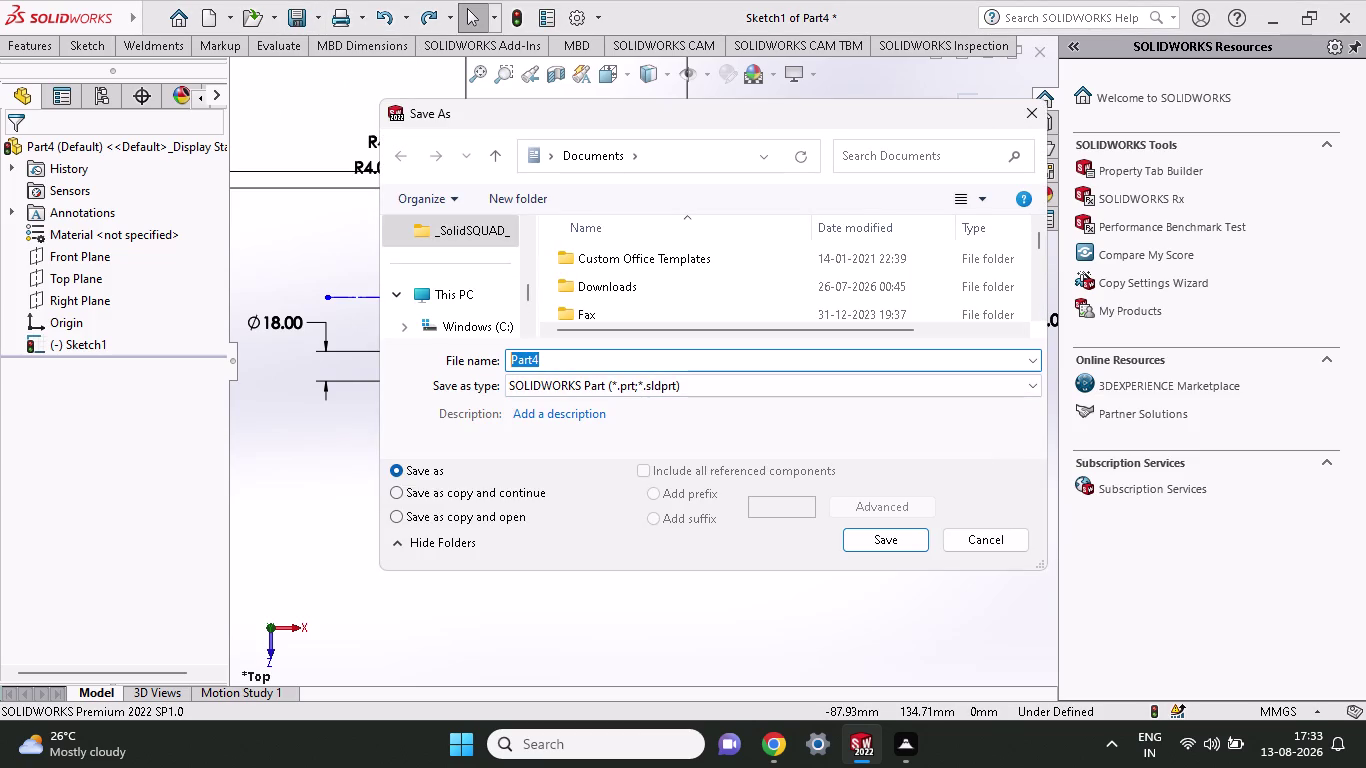
drag(511, 365, 497, 363)
click(497, 363)
text(2)
text(d)
key(space)
text(s)
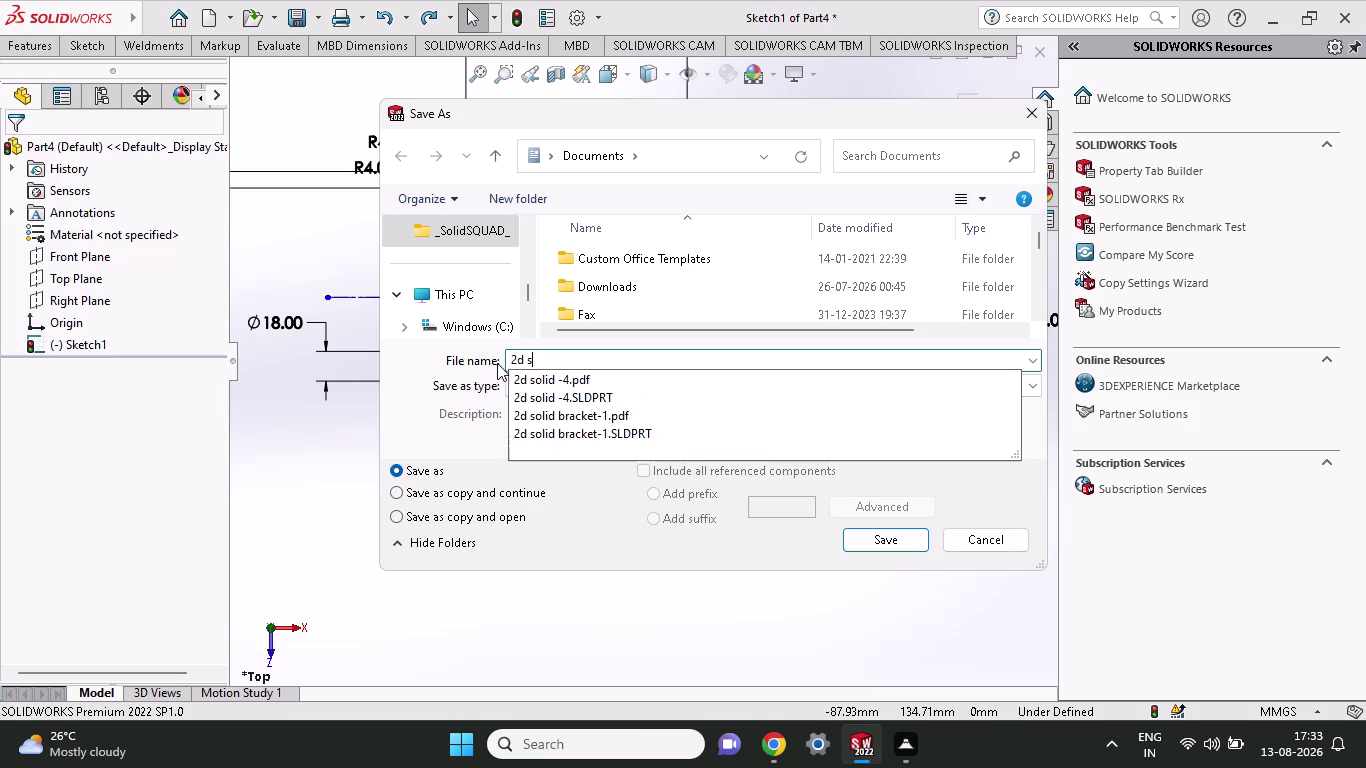
text(olidwo)
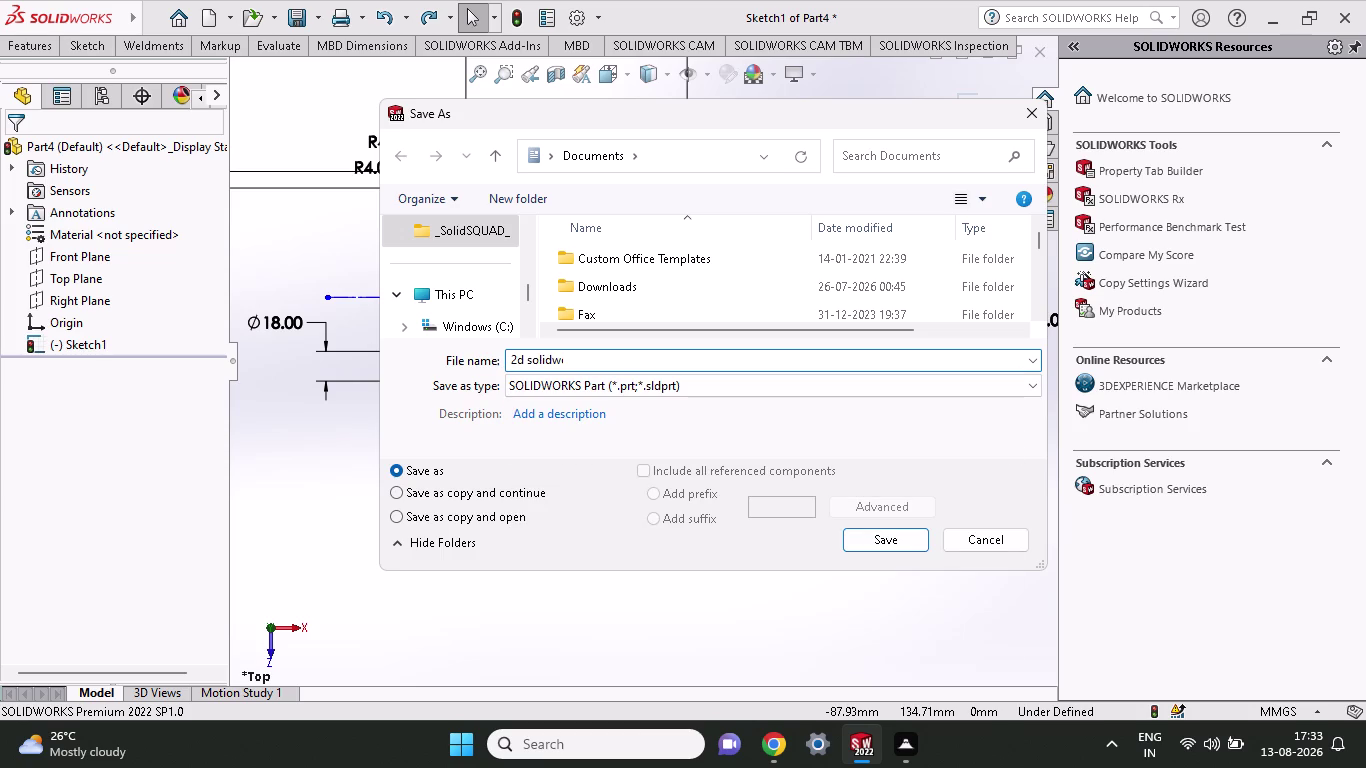
text(r)
text(ks)
text(-5)
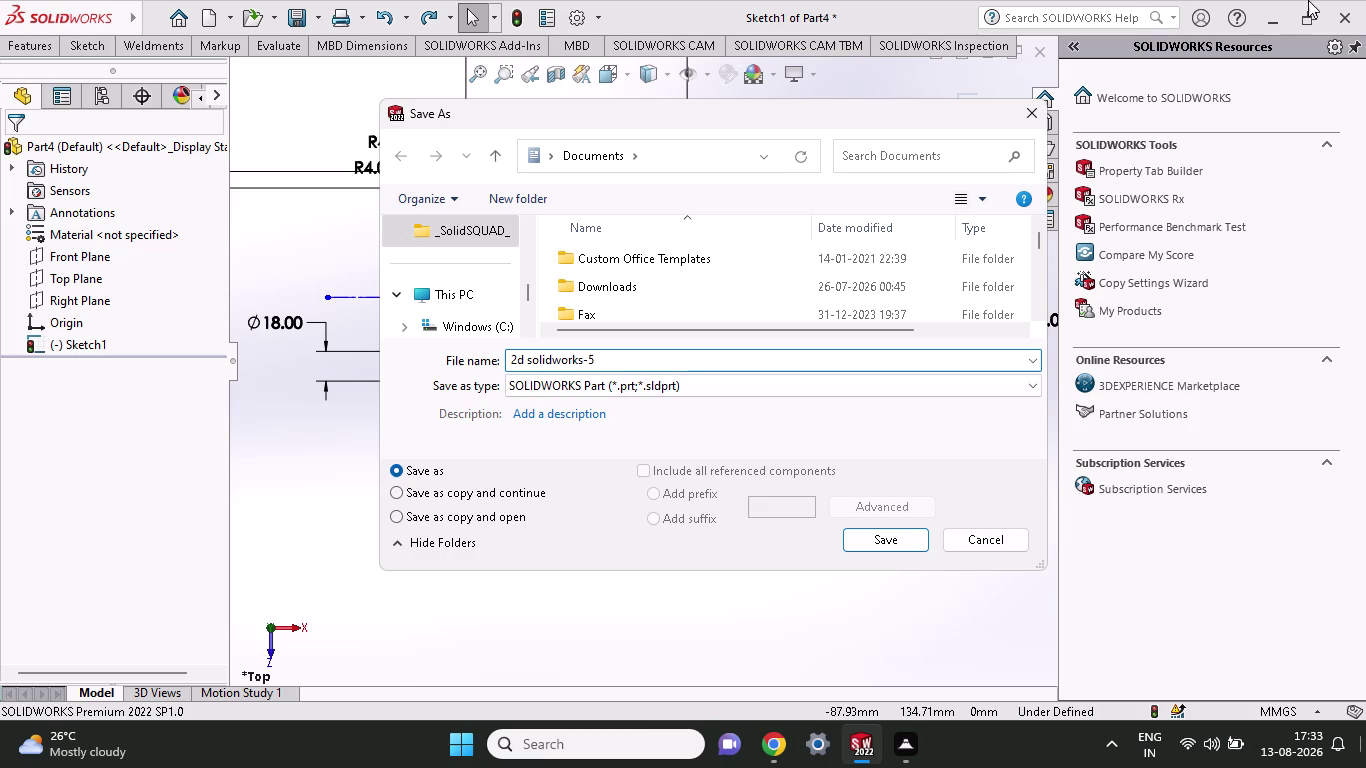
click(860, 544)
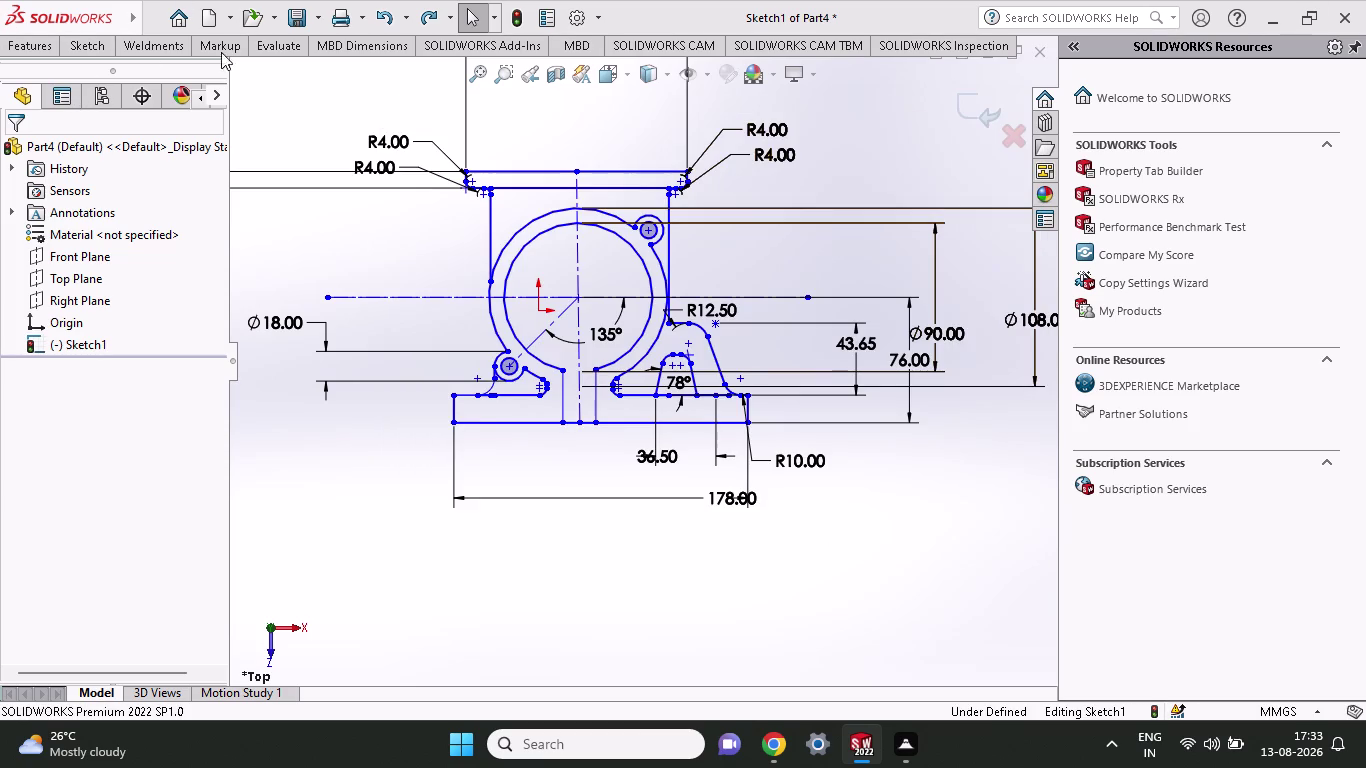
click(318, 14)
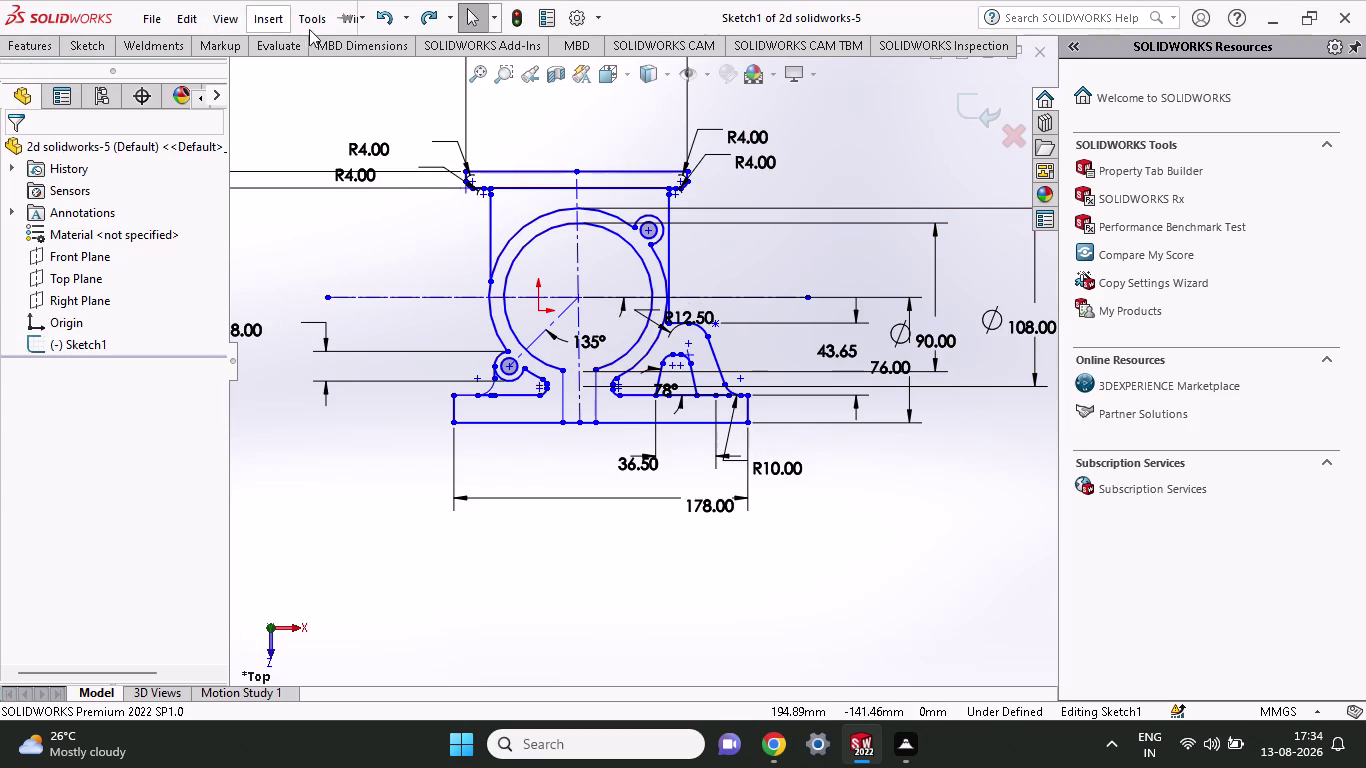
click(161, 25)
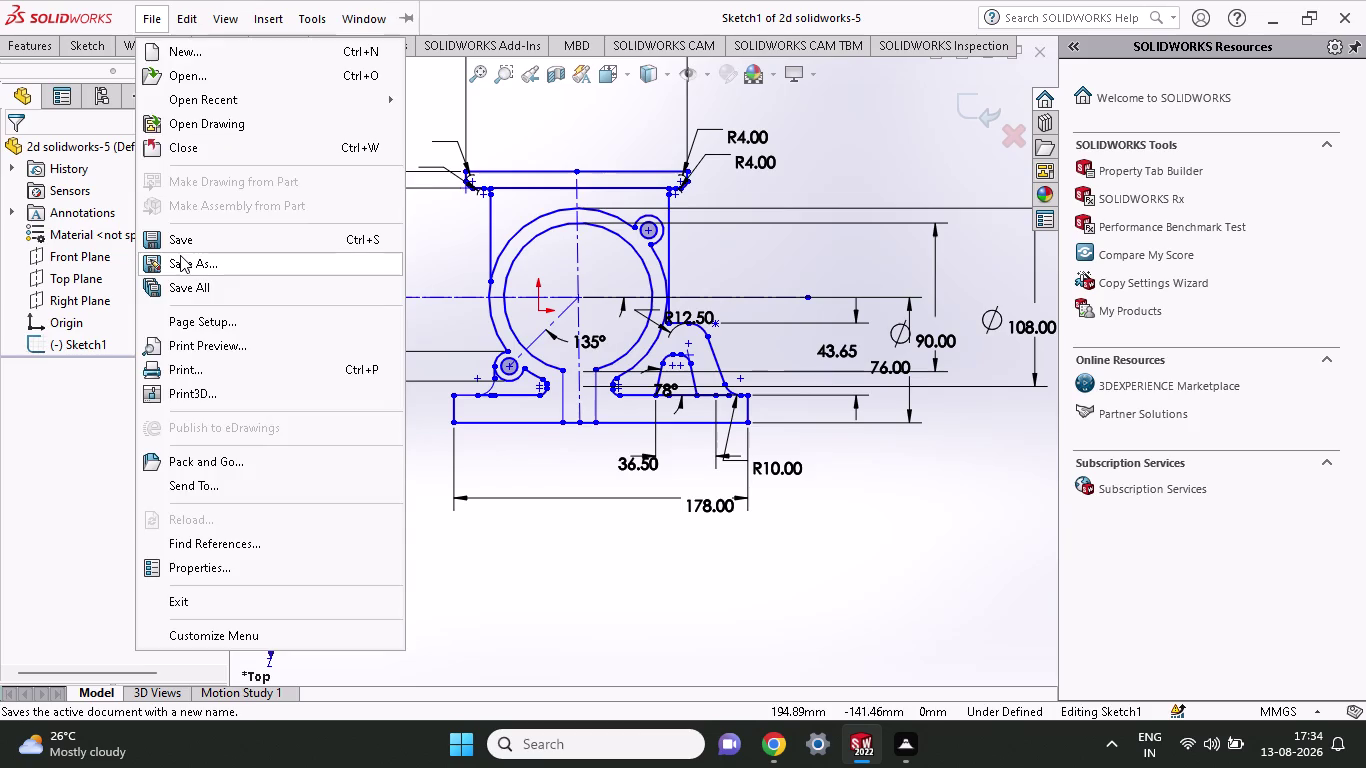
Save 2d solidworks-5 as an Adobe Portable Document Format (*.pdf) file.
click(180, 255)
click(607, 397)
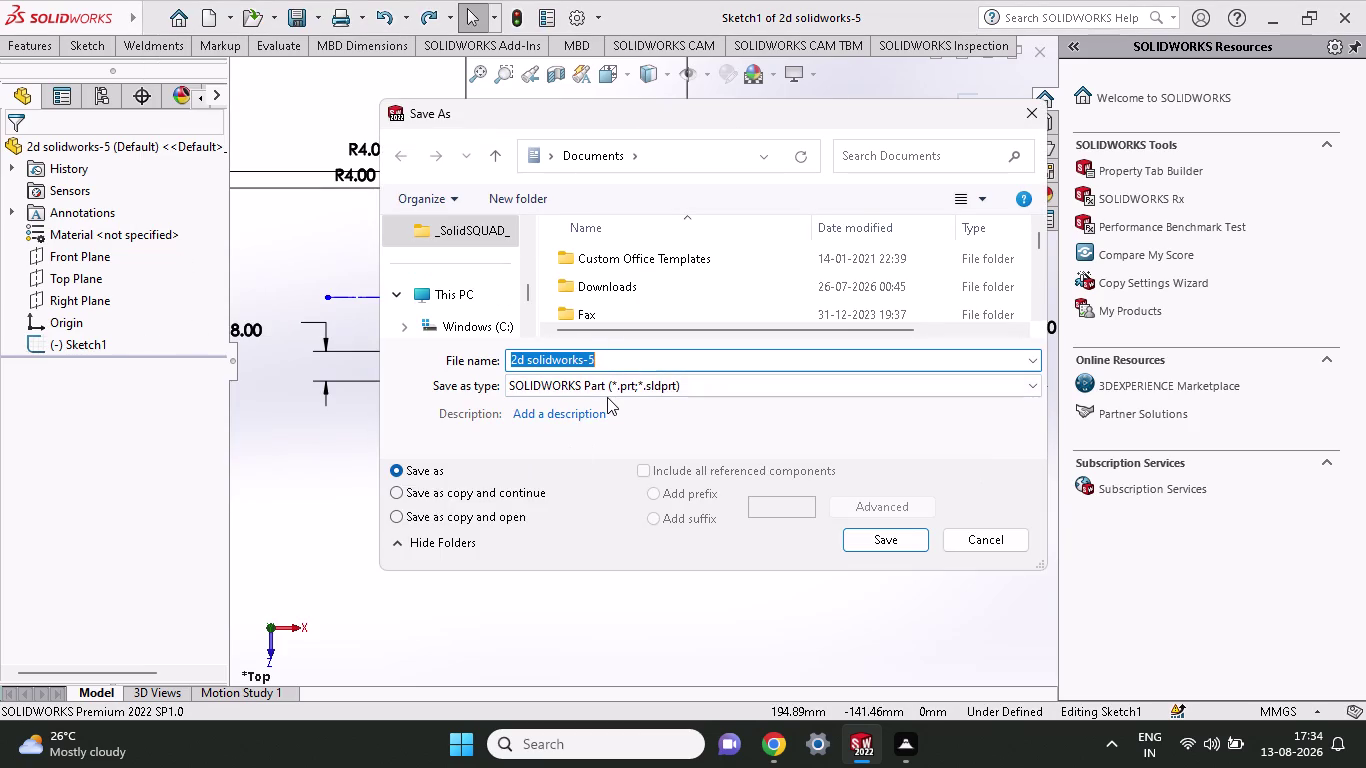
click(607, 391)
click(619, 117)
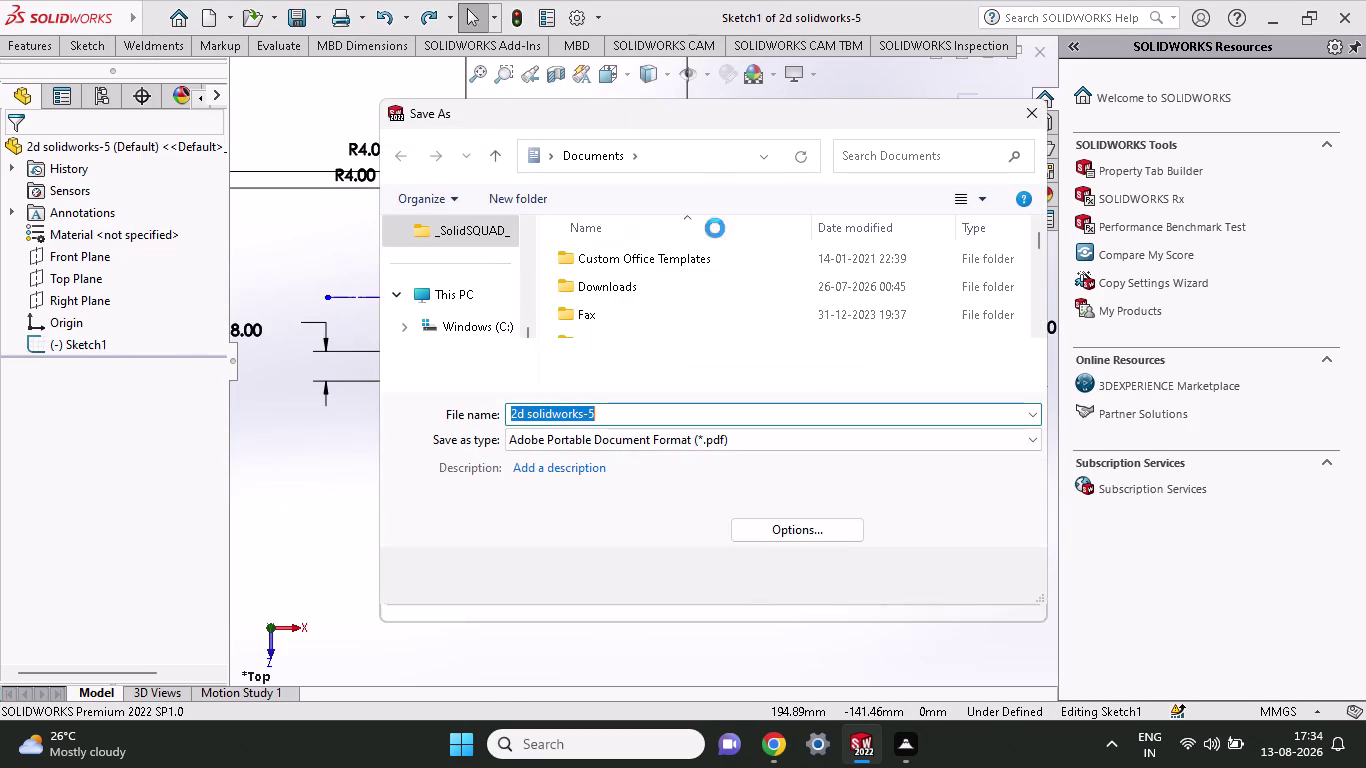
click(897, 595)
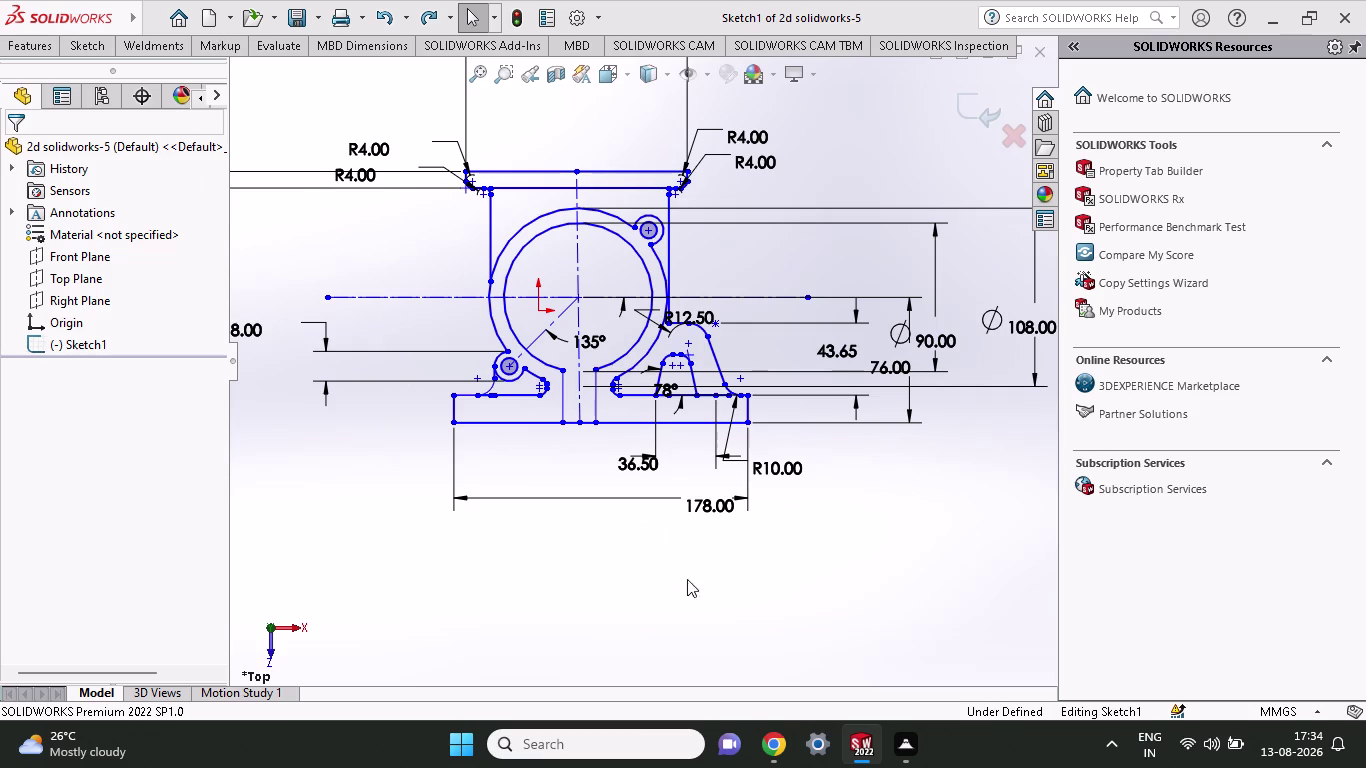
click(896, 751)
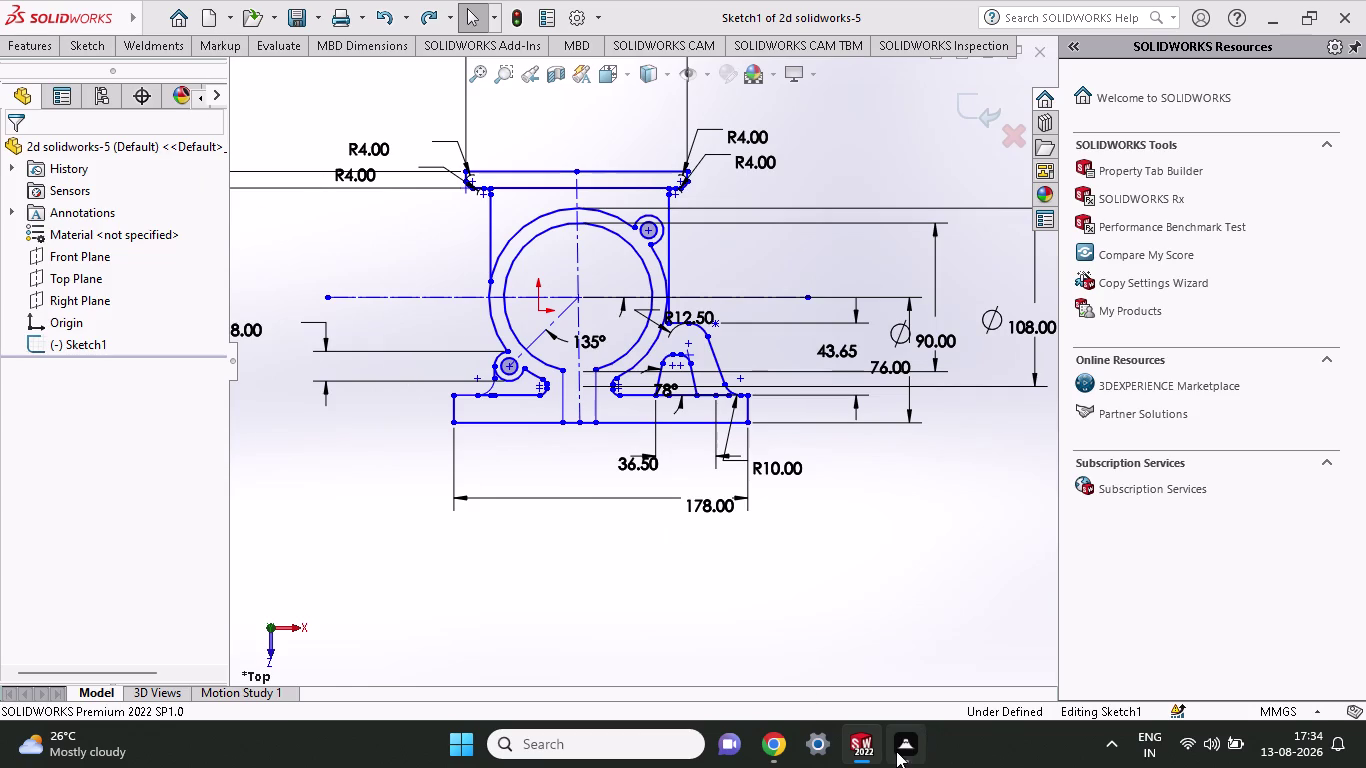